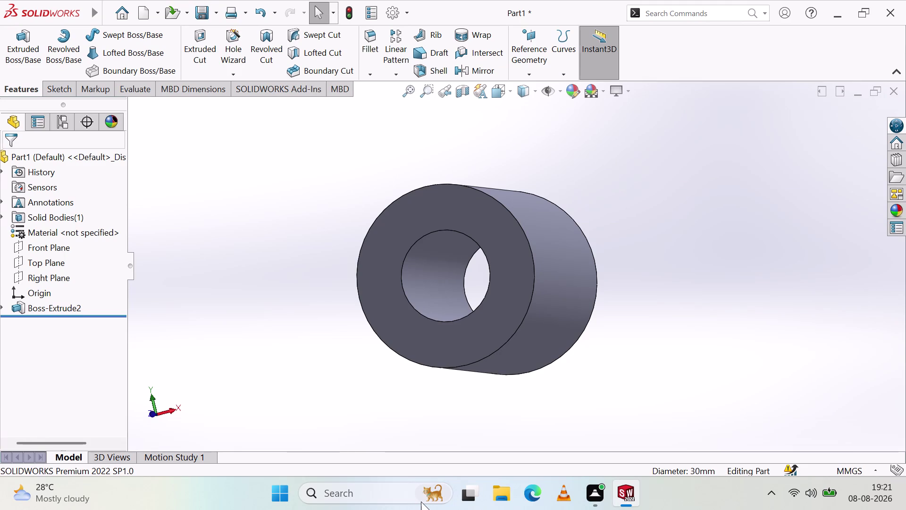
Scroll the CommandManager tabs from Features to MBD, reorienting the view of the hollow tube.
scroll(down, 3)
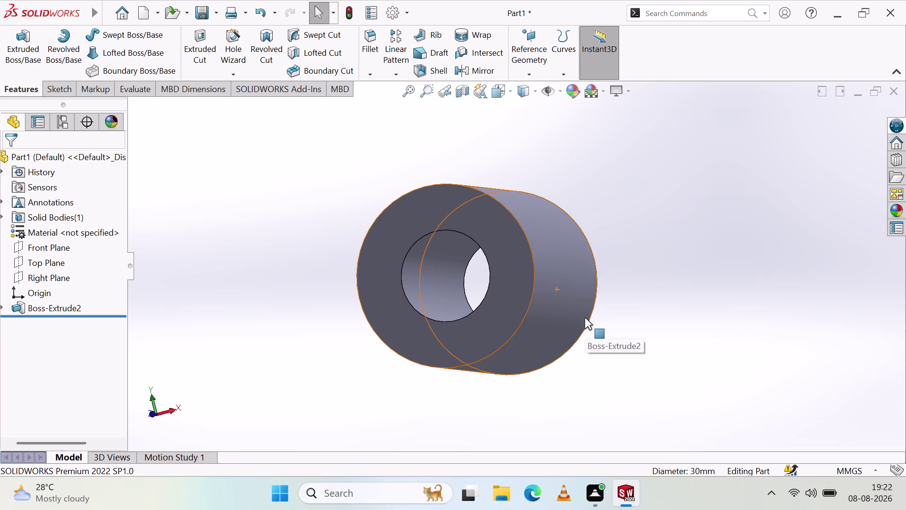
scroll(up, 3)
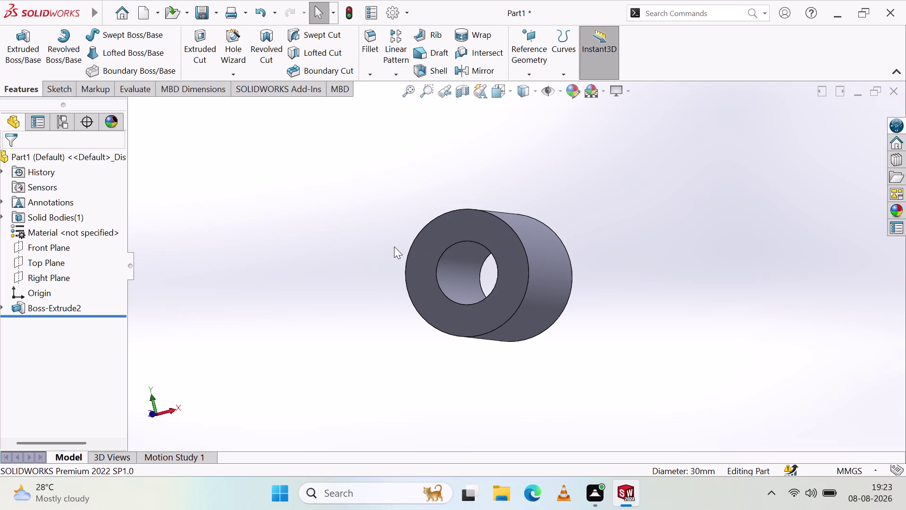
scroll(down, 3)
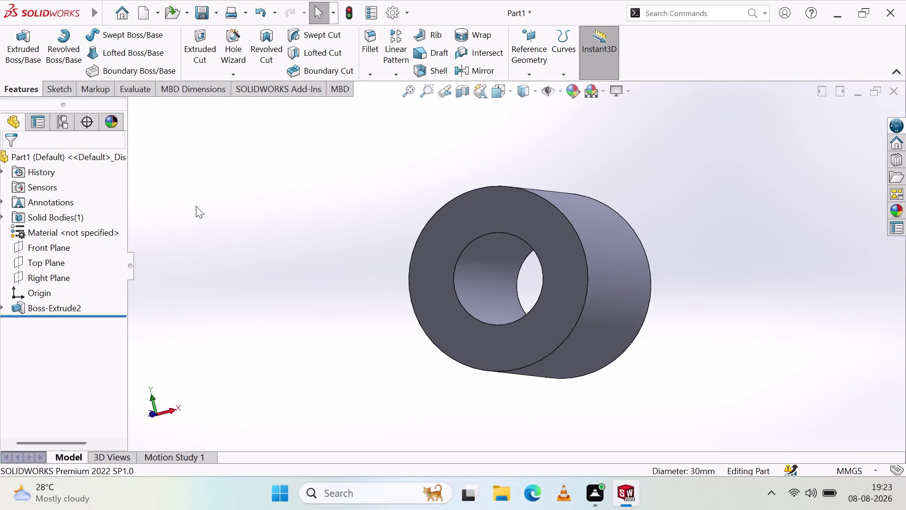
scroll(down, 3)
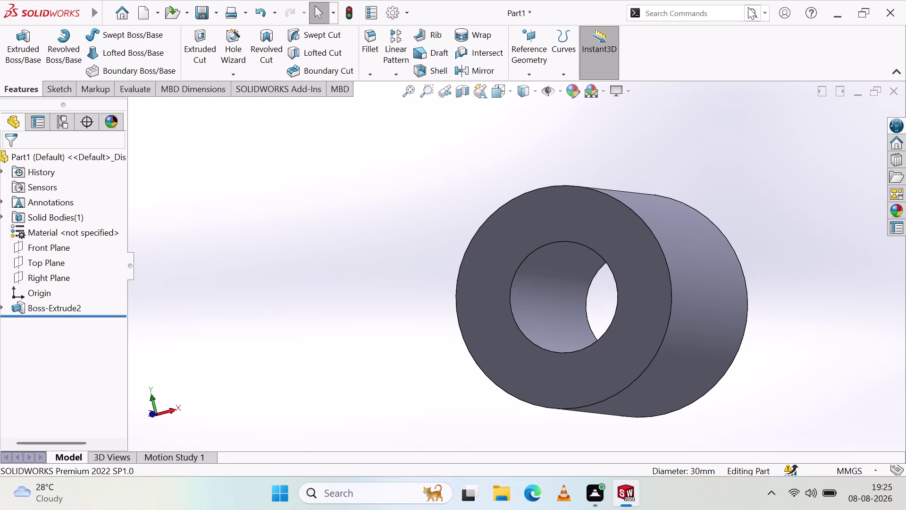
scroll(down, 3)
middle_drag(779, 49, 676, 0)
middle_drag(675, 0, 405, 244)
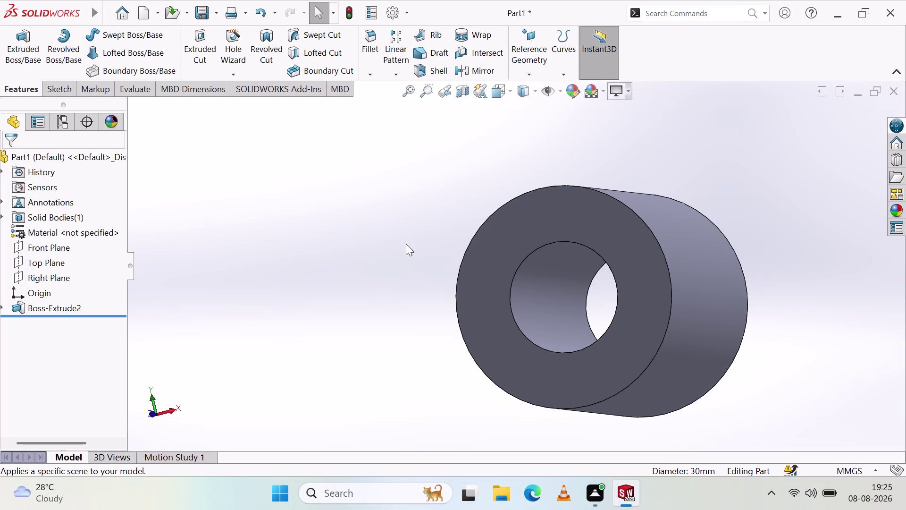
middle_drag(406, 244, 403, 207)
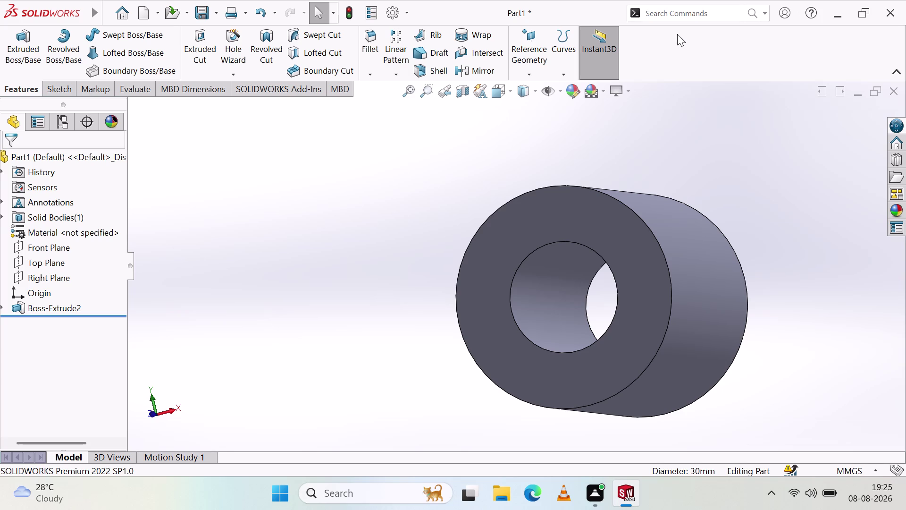
scroll(down, 3)
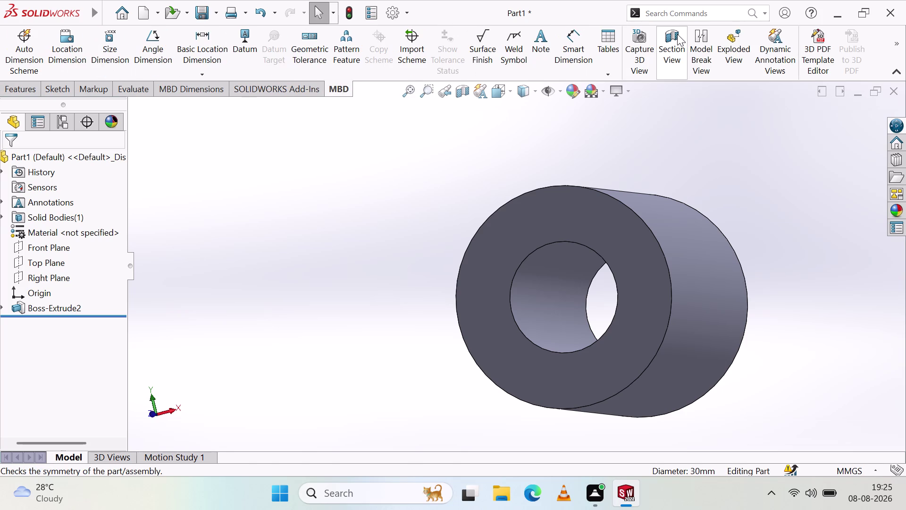
scroll(down, 3)
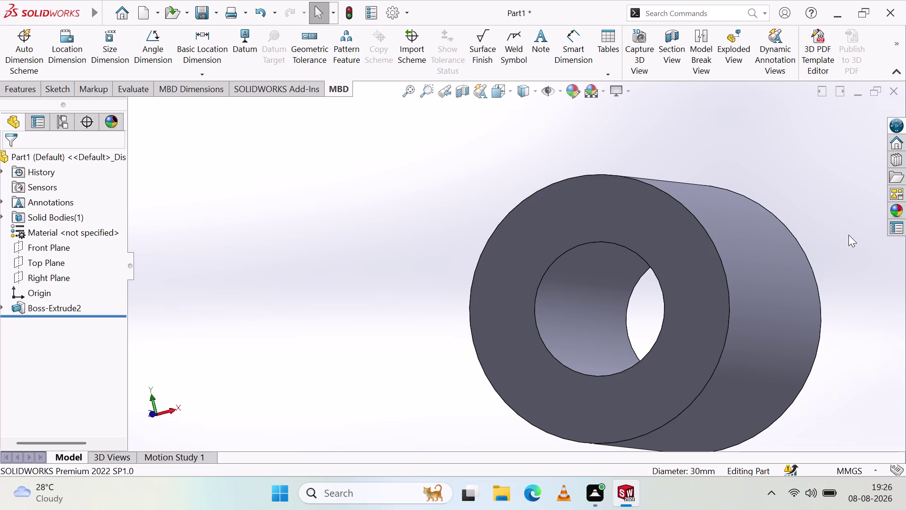
scroll(up, 3)
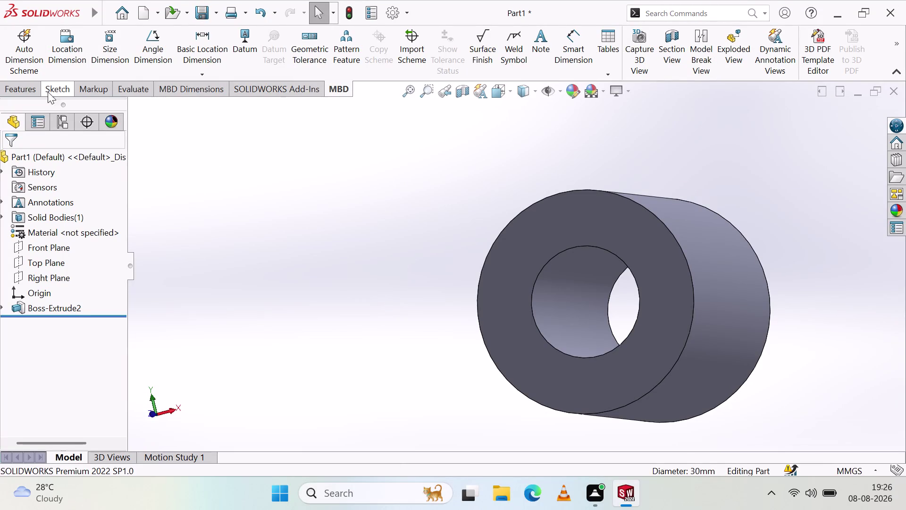
click(28, 84)
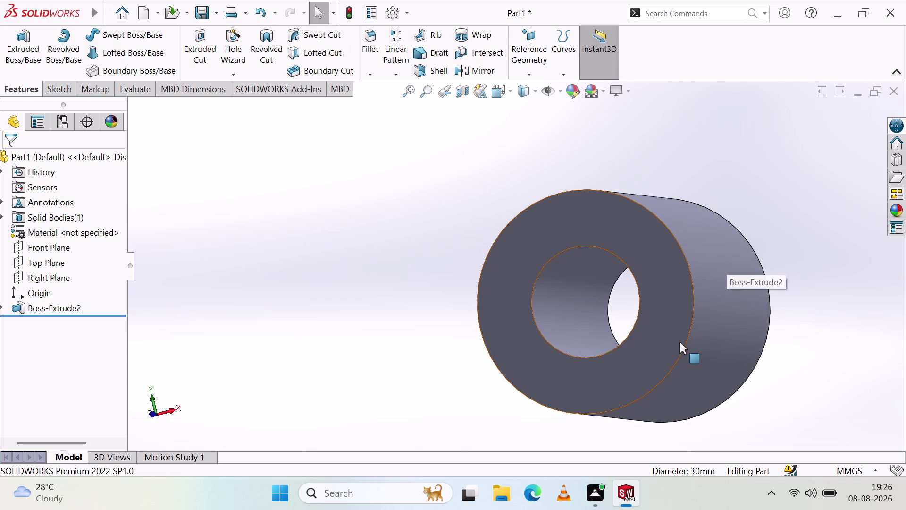
Orbit the hollow tube toward its front face and select an axis on the reference triad.
middle_drag(795, 301, 614, 287)
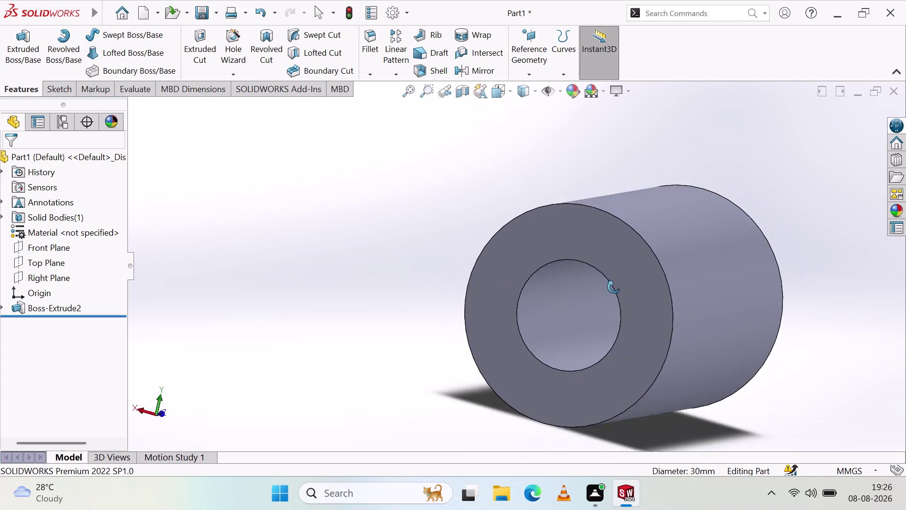
middle_drag(614, 287, 807, 241)
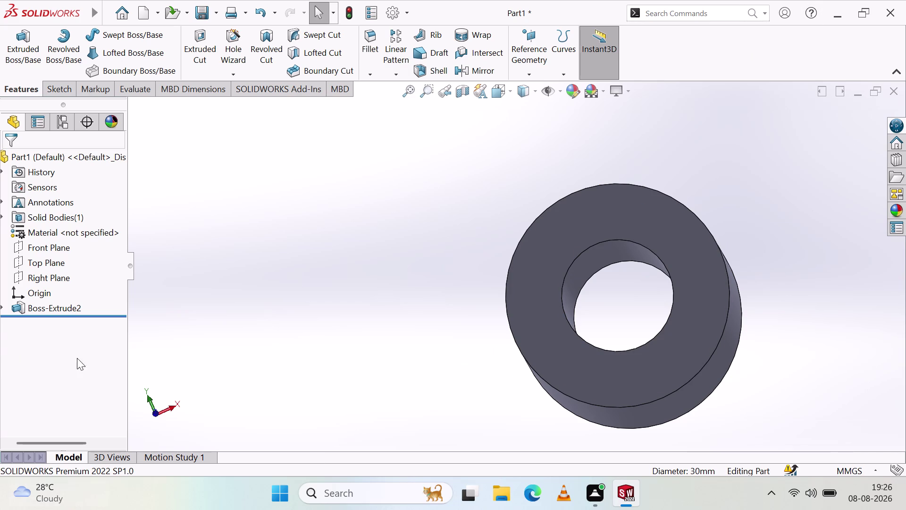
click(173, 403)
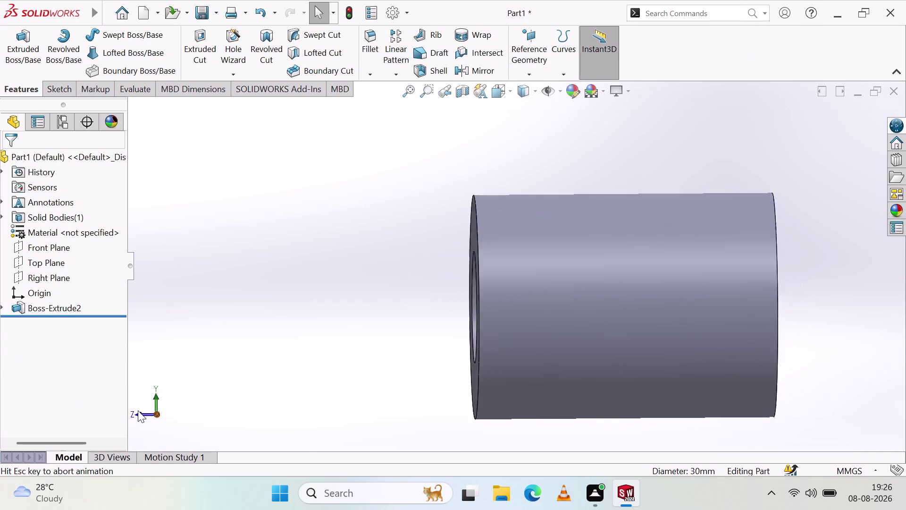
Snap to Right, then Front view, zoom on the ring face, and show the add-ins toolset.
click(139, 411)
double_click(141, 411)
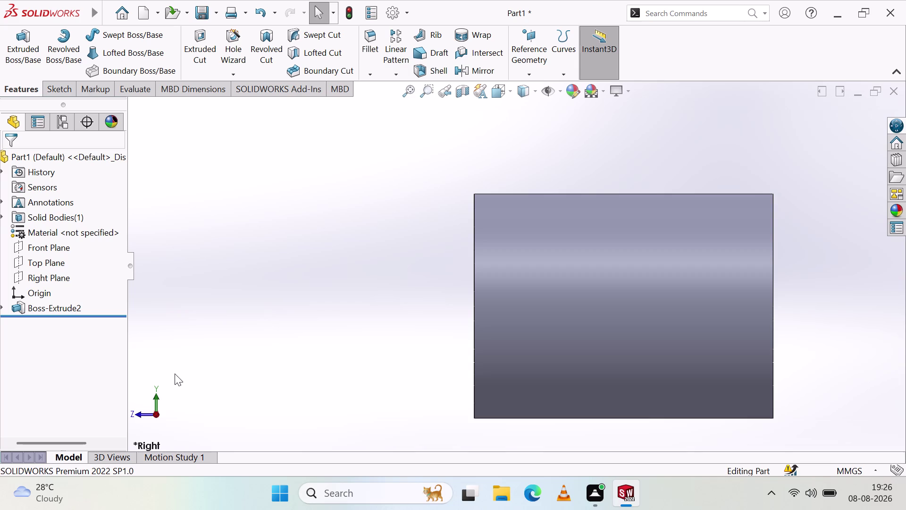
click(142, 411)
scroll(down, 3)
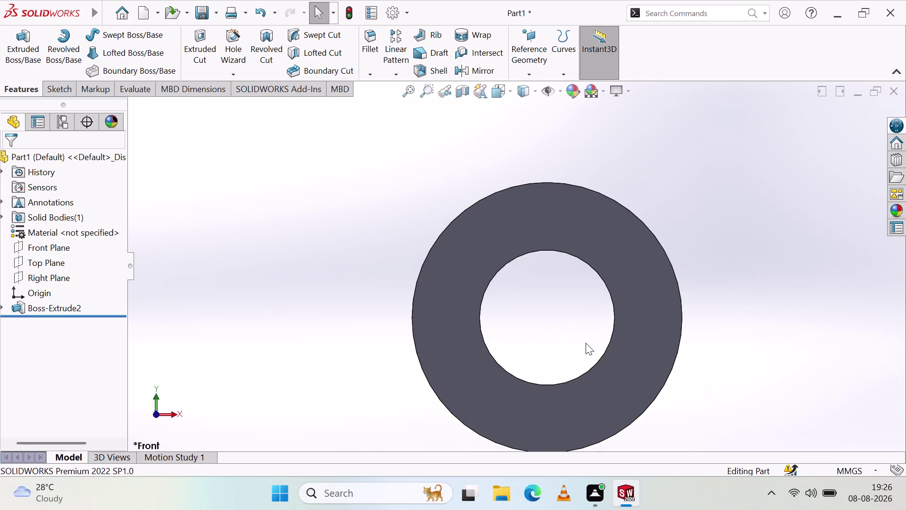
scroll(up, 3)
scroll(down, 3)
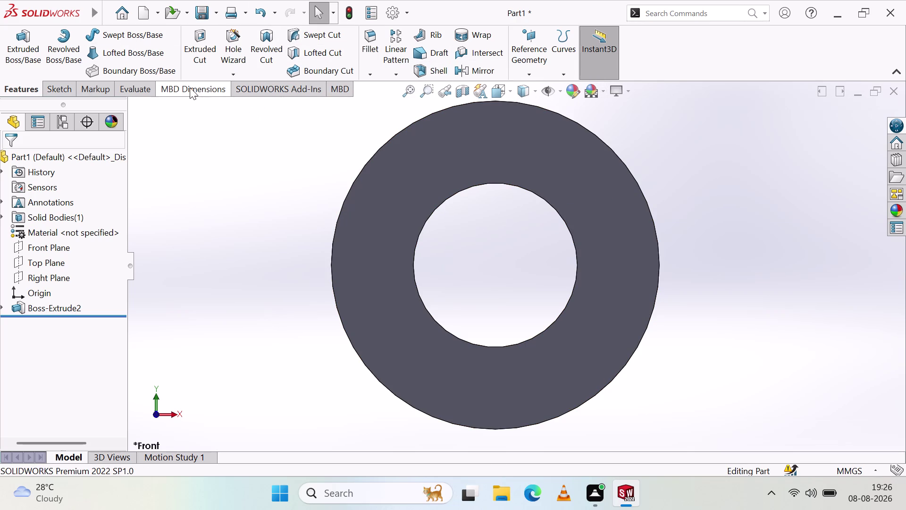
click(297, 92)
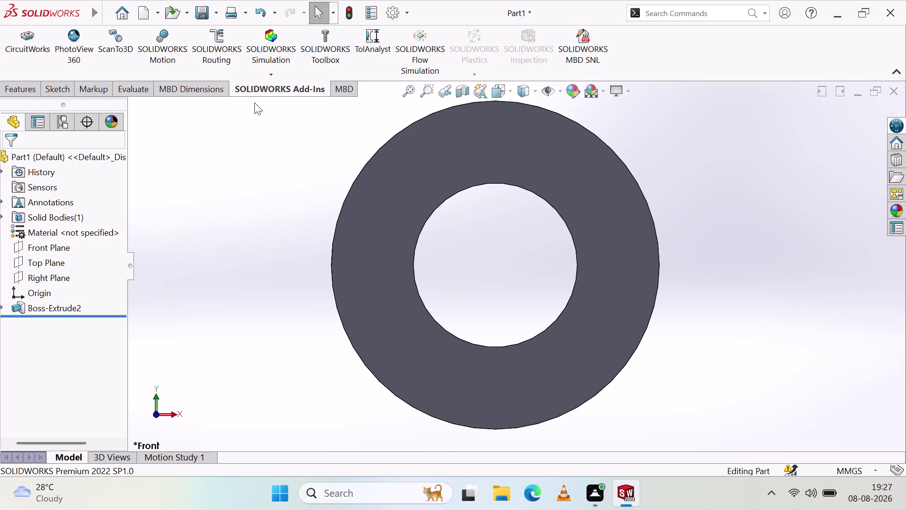
click(279, 75)
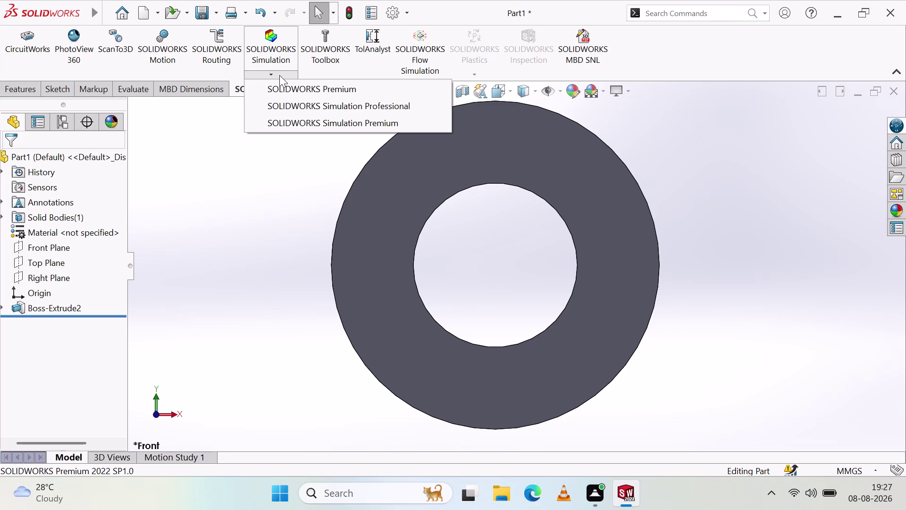
click(279, 75)
click(14, 93)
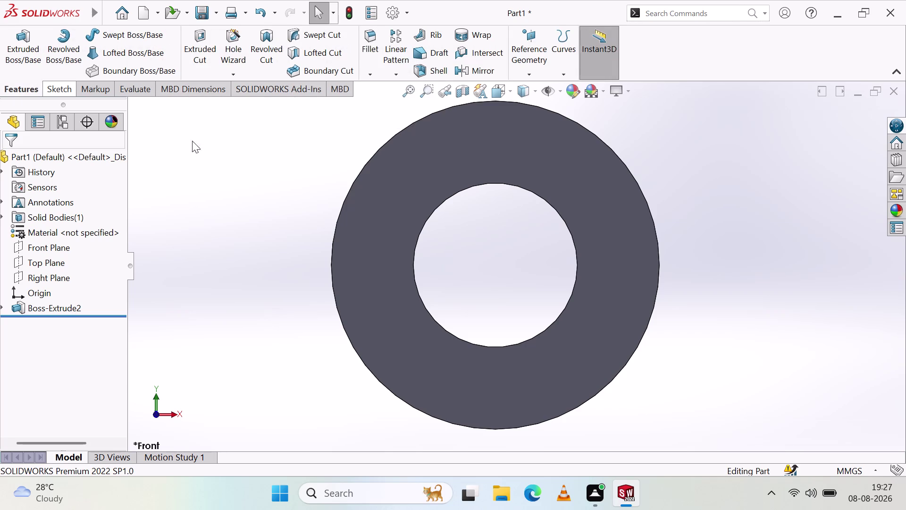
Orbit the tube to see its length, then snap to Right and Front views.
scroll(up, 3)
middle_drag(624, 276, 627, 275)
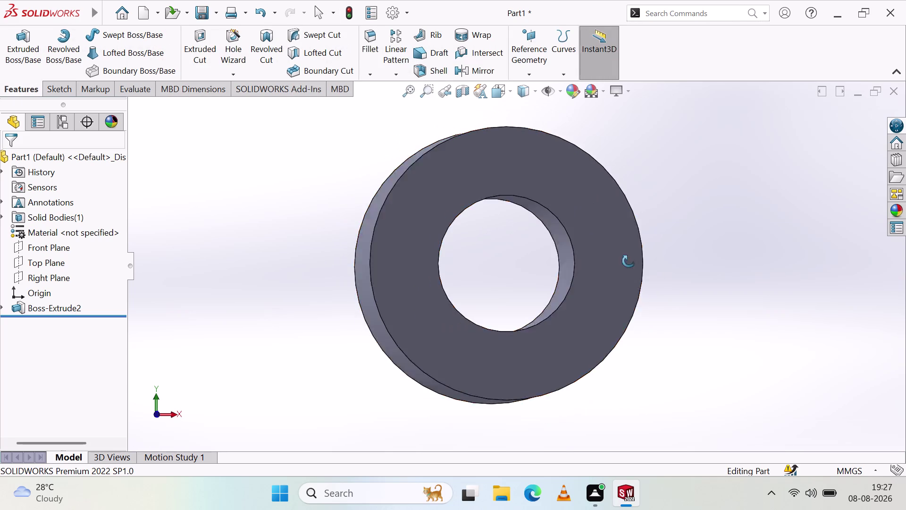
middle_drag(627, 275, 614, 318)
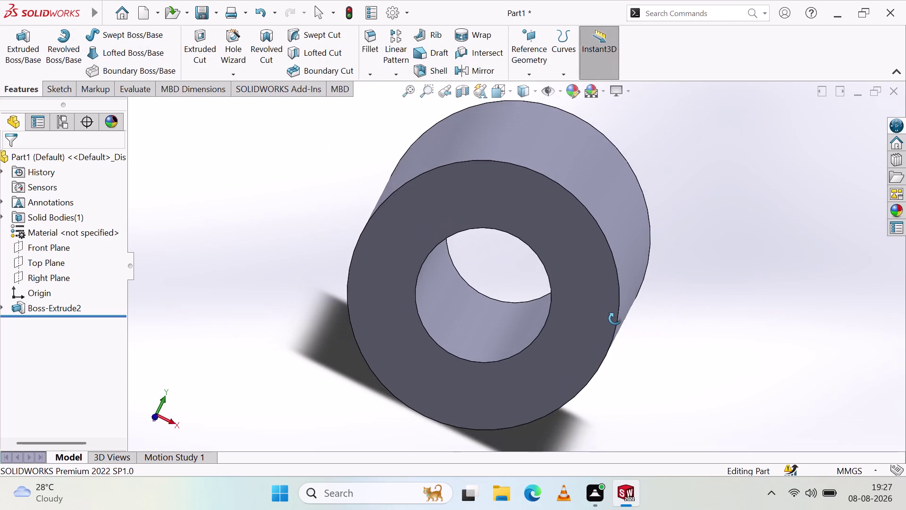
middle_drag(615, 318, 625, 310)
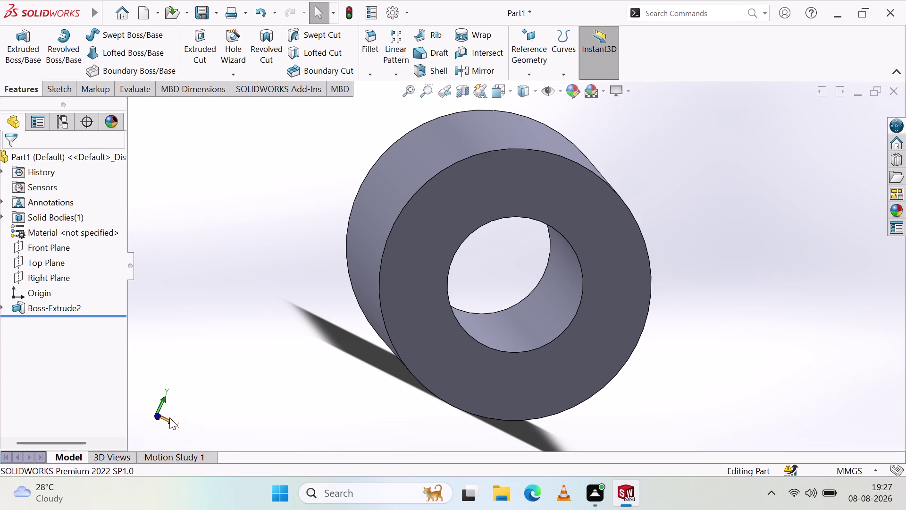
click(170, 417)
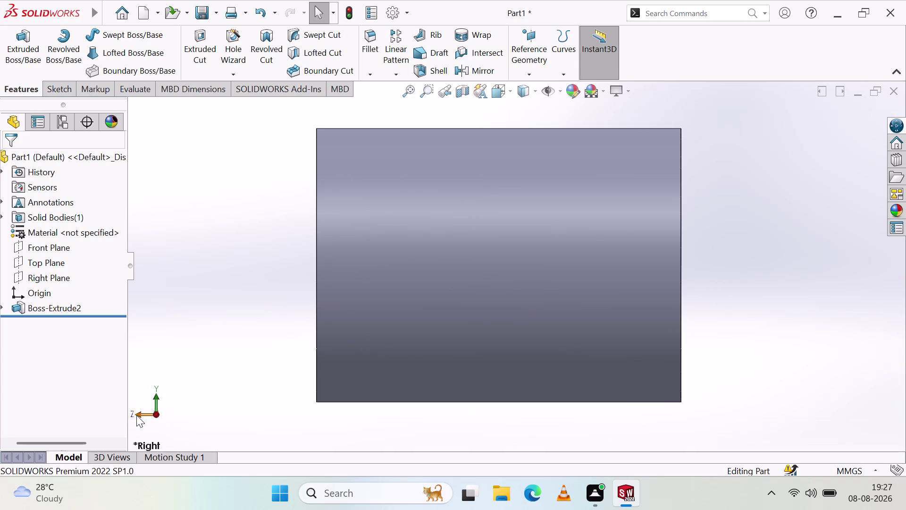
click(140, 412)
scroll(down, 3)
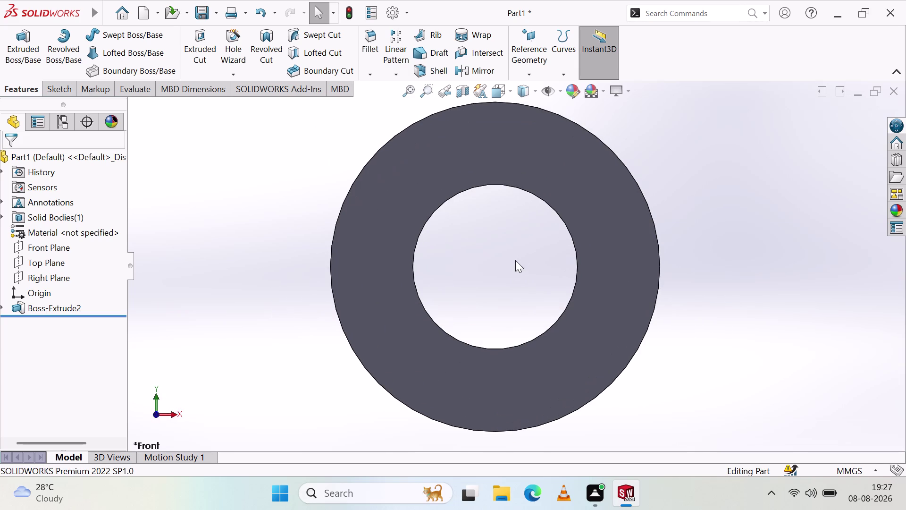
scroll(up, 3)
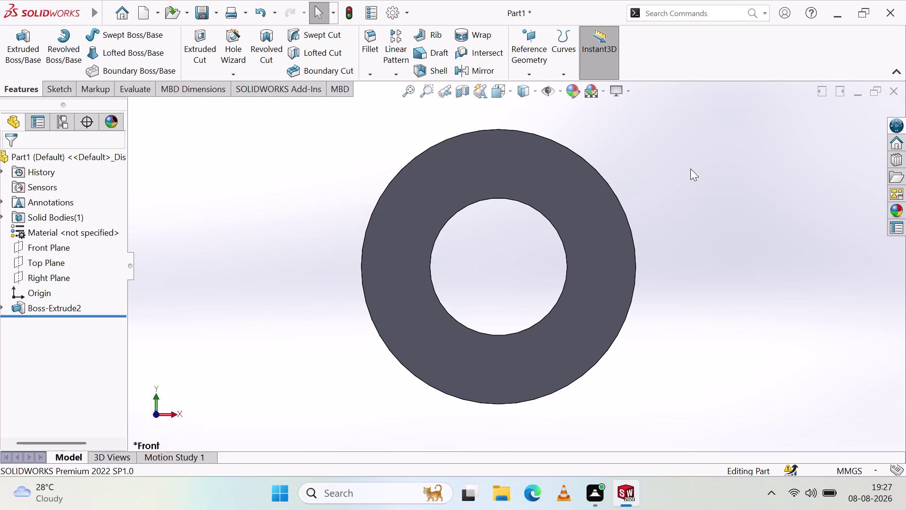
Orbit the tube so its open end faces forward, then snap it head-on with the triad.
middle_drag(690, 165, 362, 318)
scroll(up, 3)
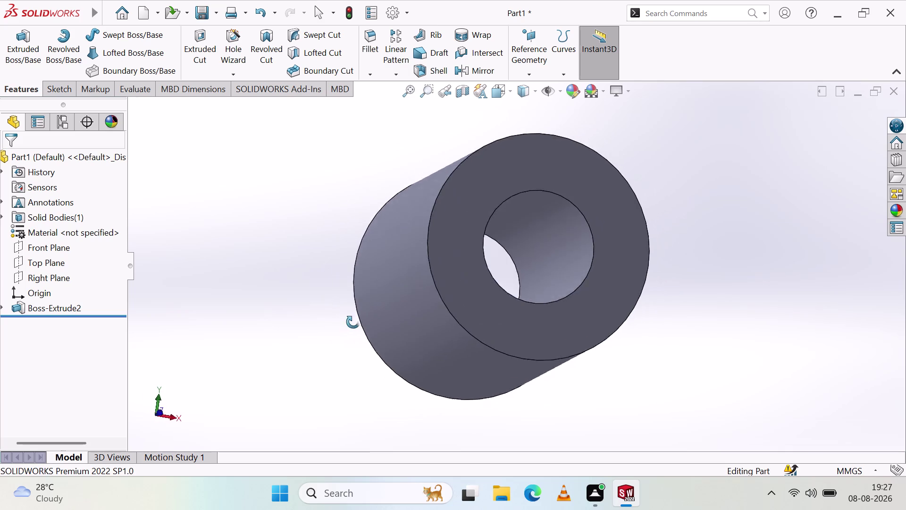
middle_drag(362, 318, 356, 351)
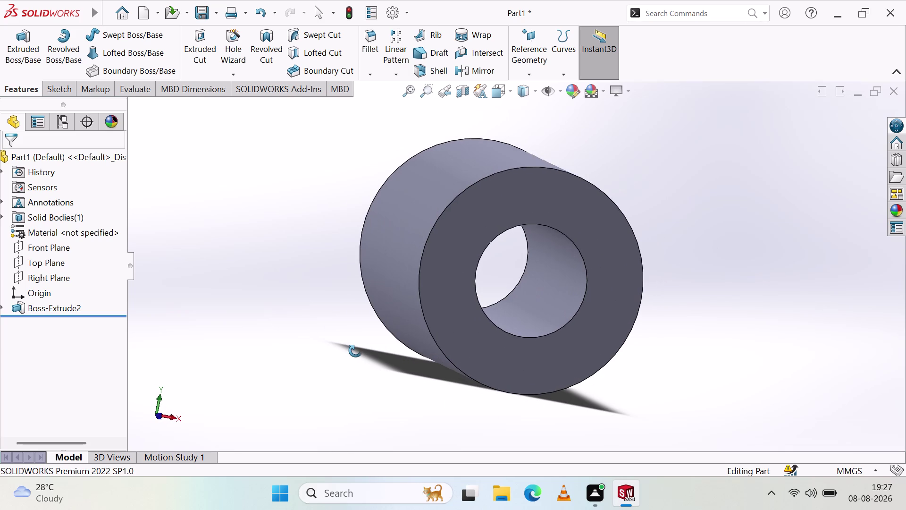
middle_drag(355, 350, 340, 340)
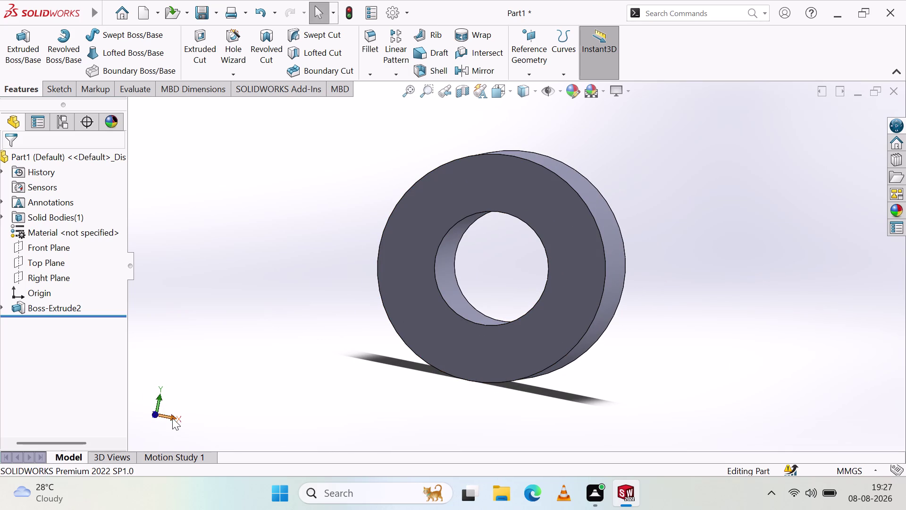
click(171, 417)
click(140, 412)
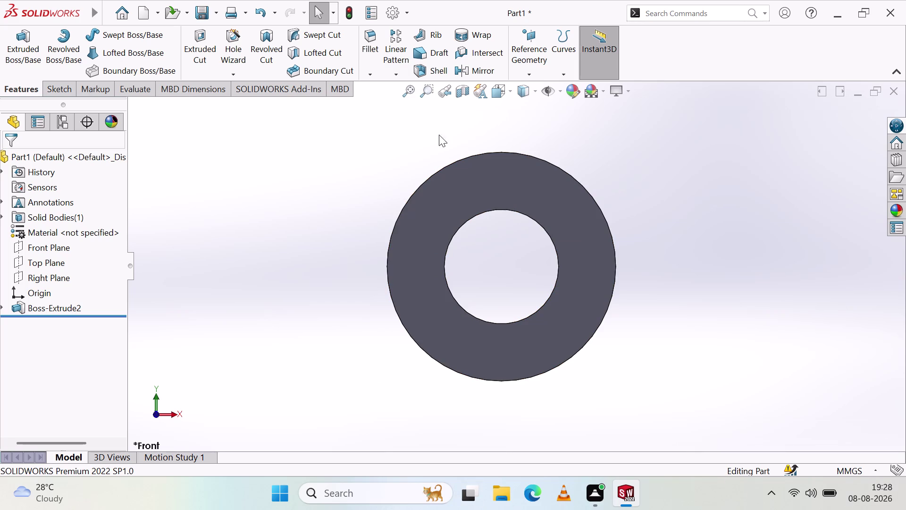
Orbit the hollow tube to inspect its sides and both ends, ending on the hollow end.
middle_drag(539, 212, 543, 262)
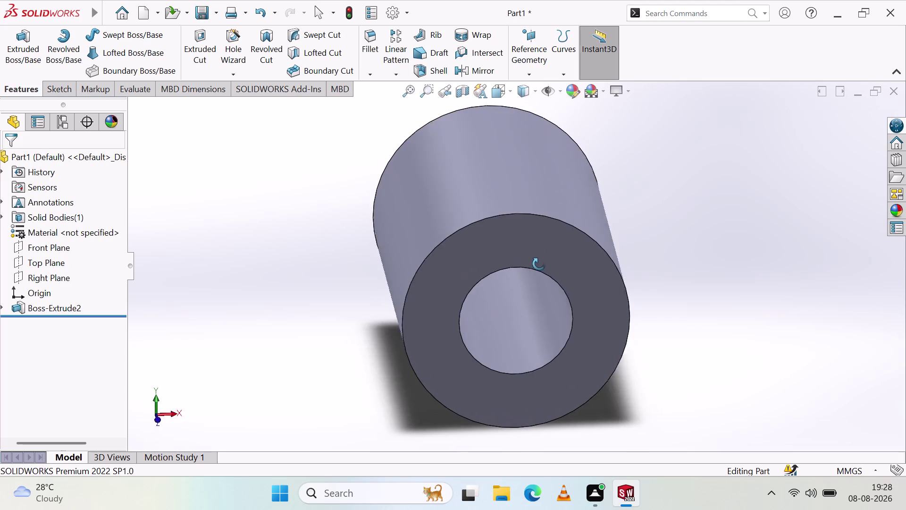
middle_drag(543, 262, 635, 92)
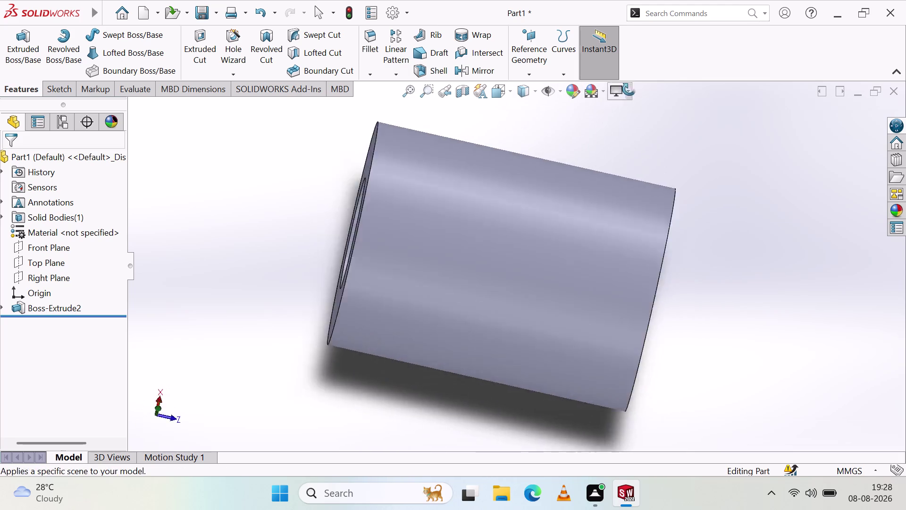
middle_drag(635, 92, 519, 83)
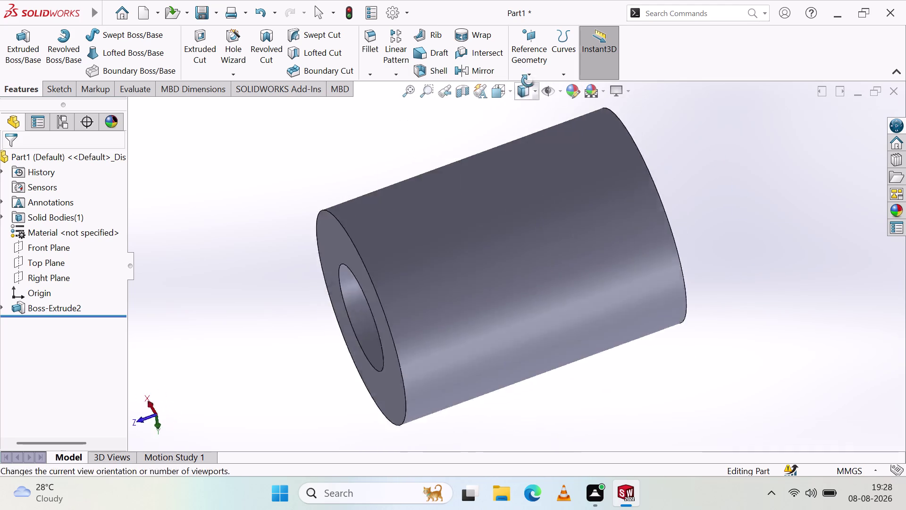
middle_drag(519, 82, 610, 354)
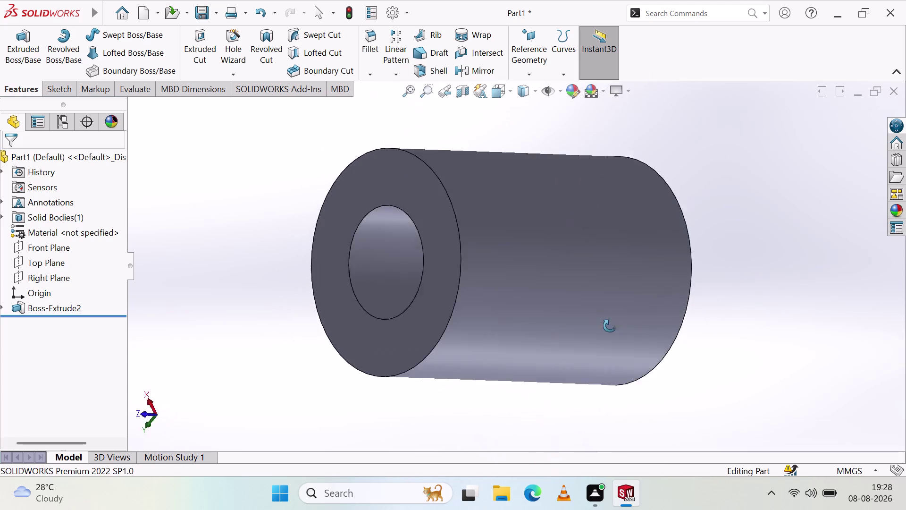
middle_drag(610, 354, 750, 399)
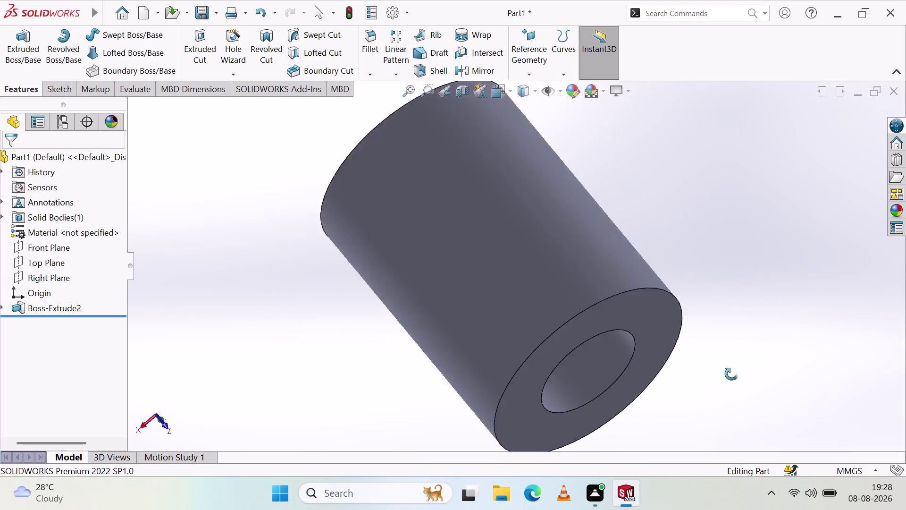
middle_drag(750, 399, 728, 71)
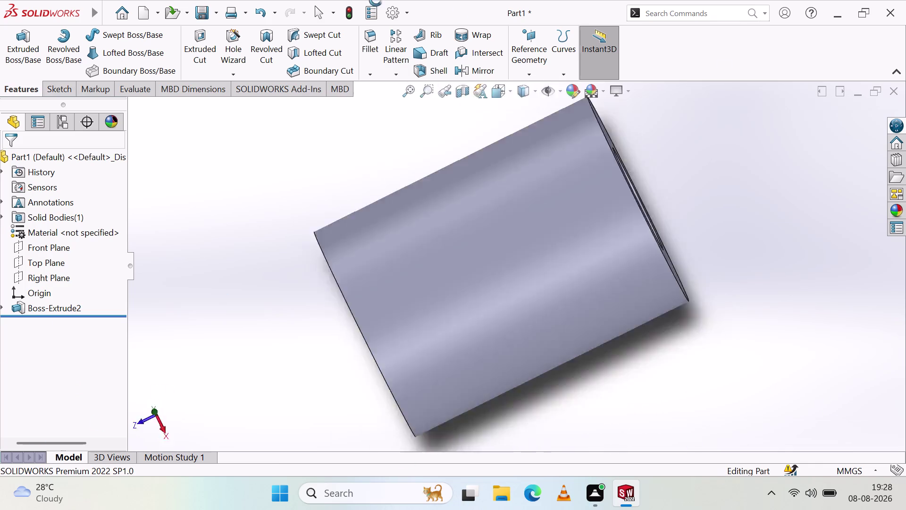
middle_drag(728, 72, 299, 288)
scroll(down, 3)
scroll(up, 3)
scroll(down, 3)
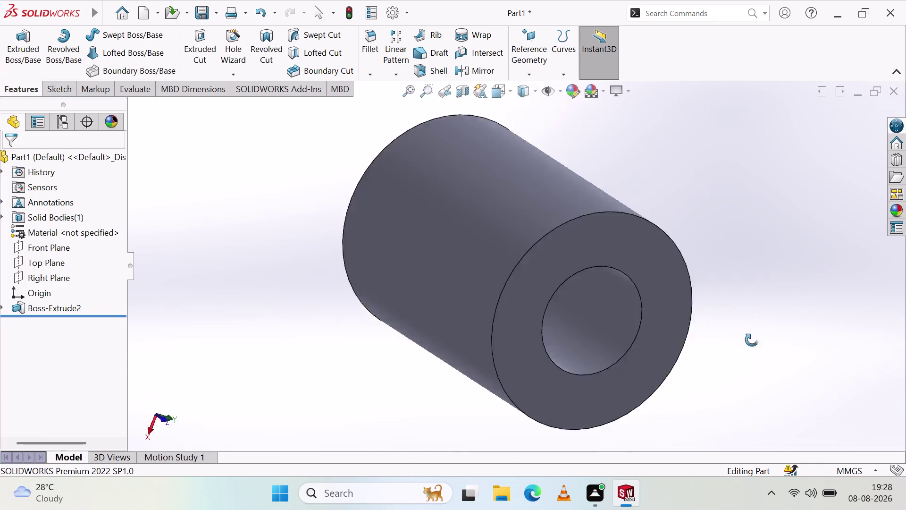
middle_drag(299, 288, 204, 402)
scroll(up, 3)
scroll(down, 3)
Turn the tube to show its hollow end, adjusting the zoom.
scroll(up, 3)
scroll(down, 3)
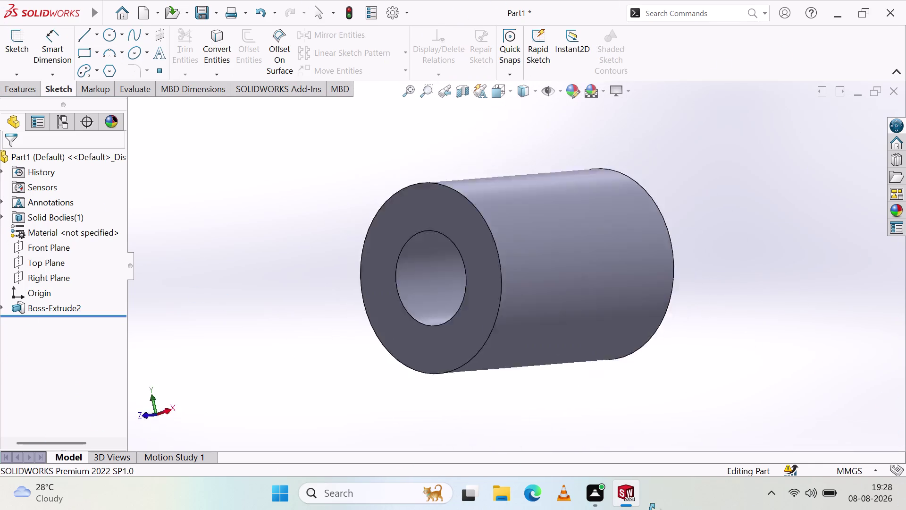
middle_drag(204, 402, 571, 259)
scroll(up, 3)
scroll(down, 3)
scroll(up, 3)
scroll(down, 3)
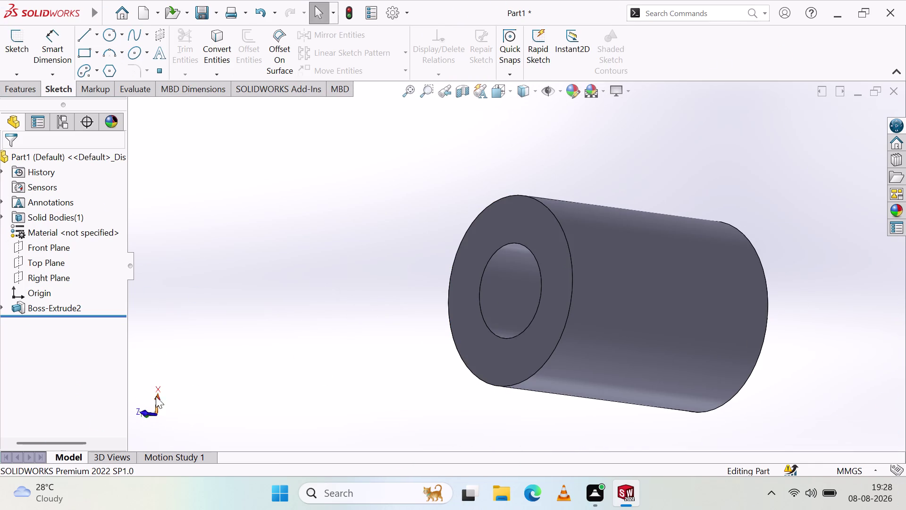
Snap the view to Front, then Right, then back to Front.
click(146, 410)
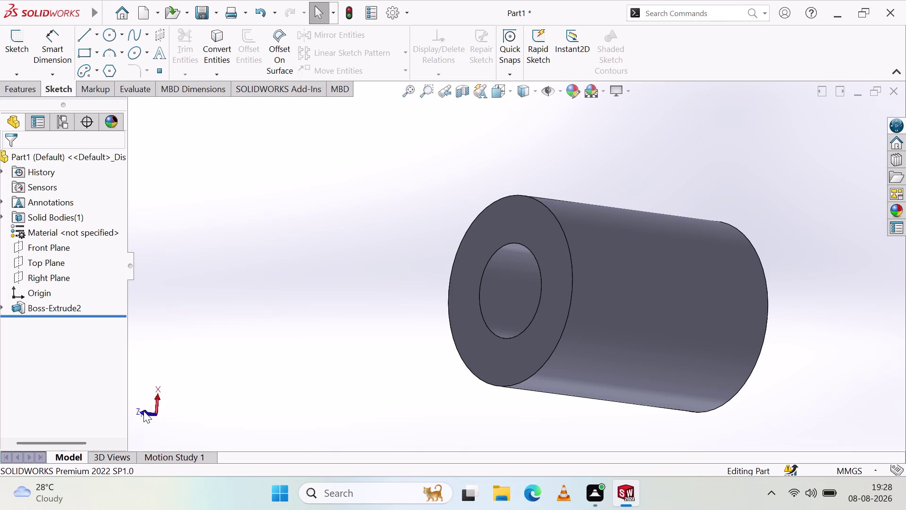
click(140, 411)
click(143, 413)
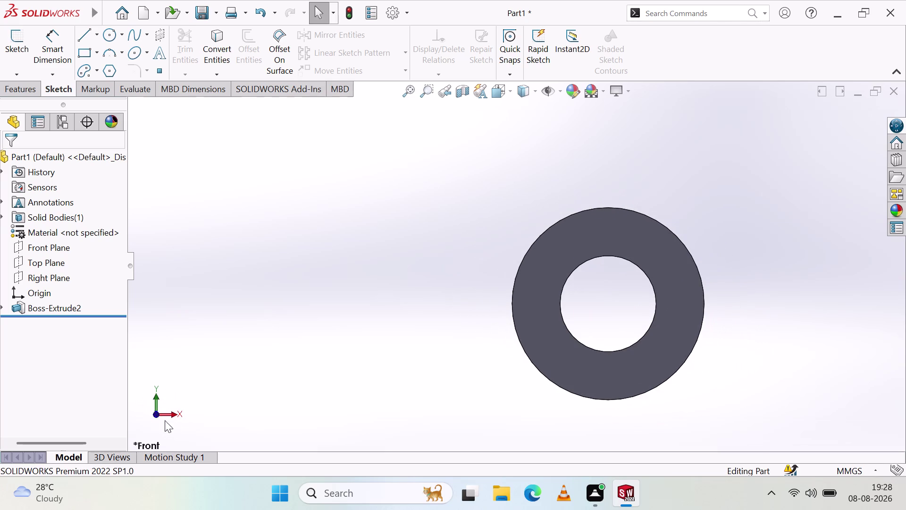
click(171, 414)
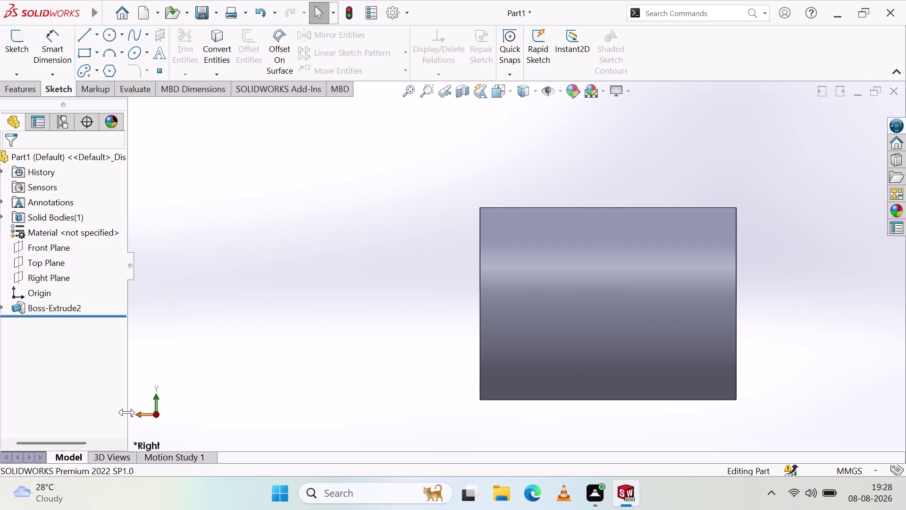
click(139, 413)
Zoom in on the ring face, then orbit back to a 3D angle.
scroll(down, 3)
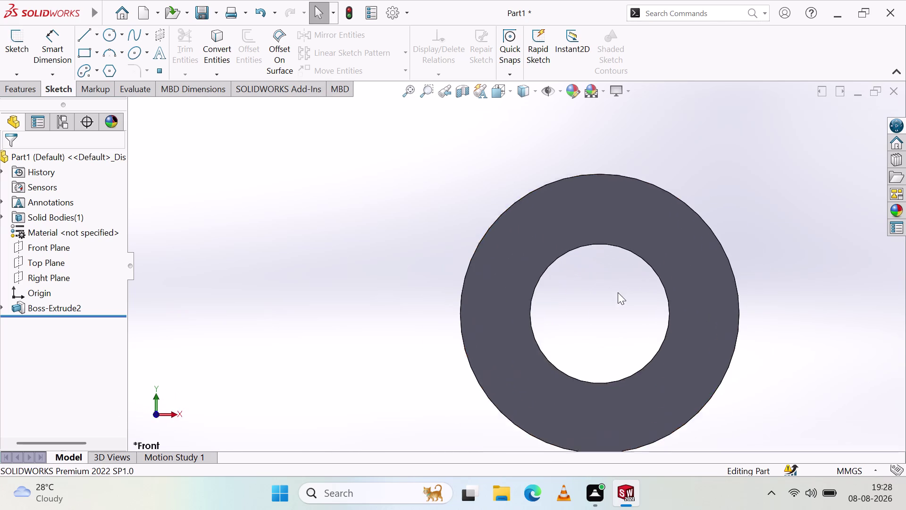
scroll(down, 3)
scroll(up, 3)
scroll(down, 3)
scroll(down, 3)
scroll(up, 3)
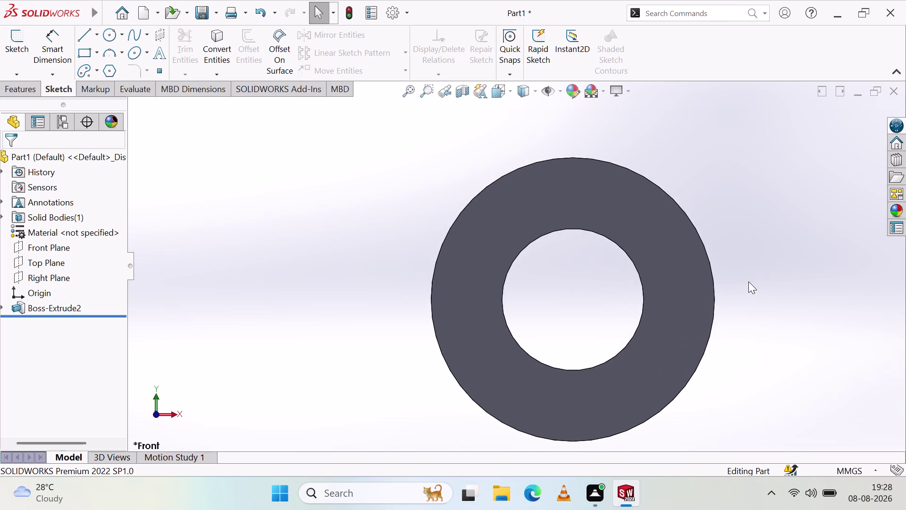
scroll(down, 3)
scroll(up, 3)
scroll(down, 3)
scroll(up, 3)
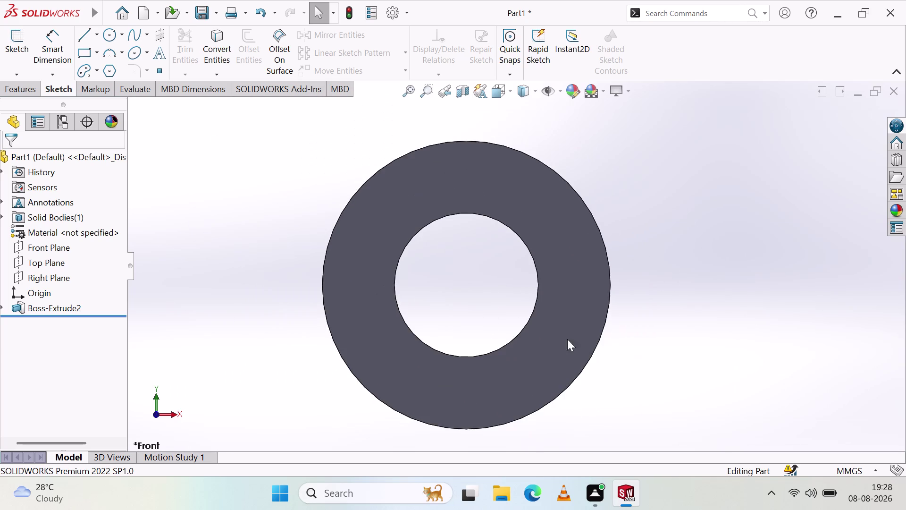
scroll(down, 3)
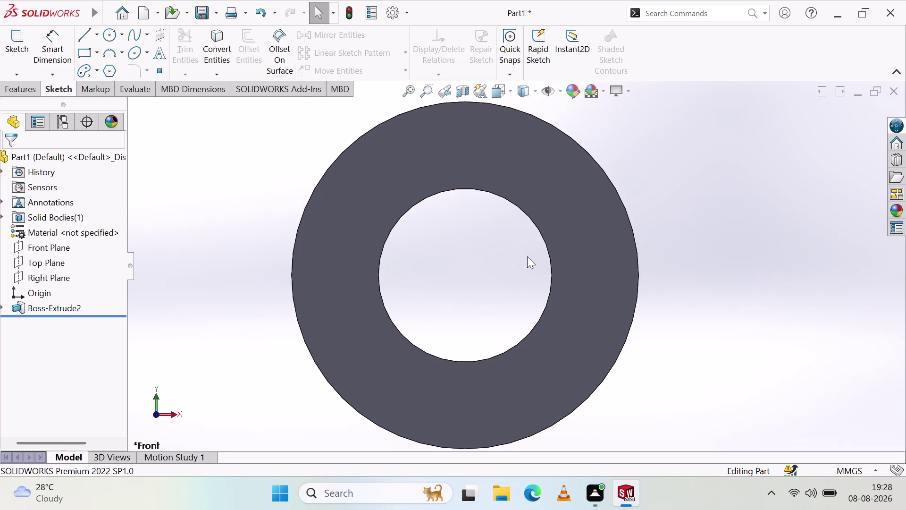
middle_drag(468, 257, 384, 273)
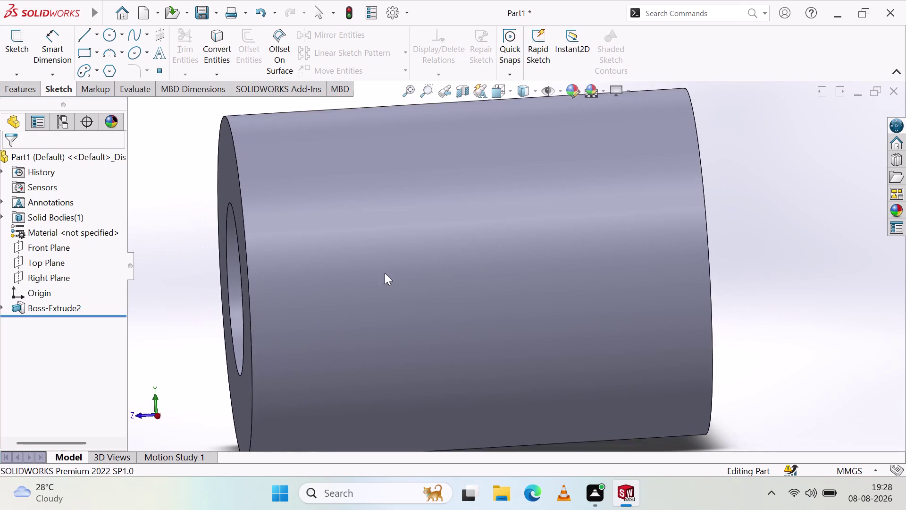
scroll(down, 3)
scroll(up, 3)
middle_drag(722, 222, 761, 214)
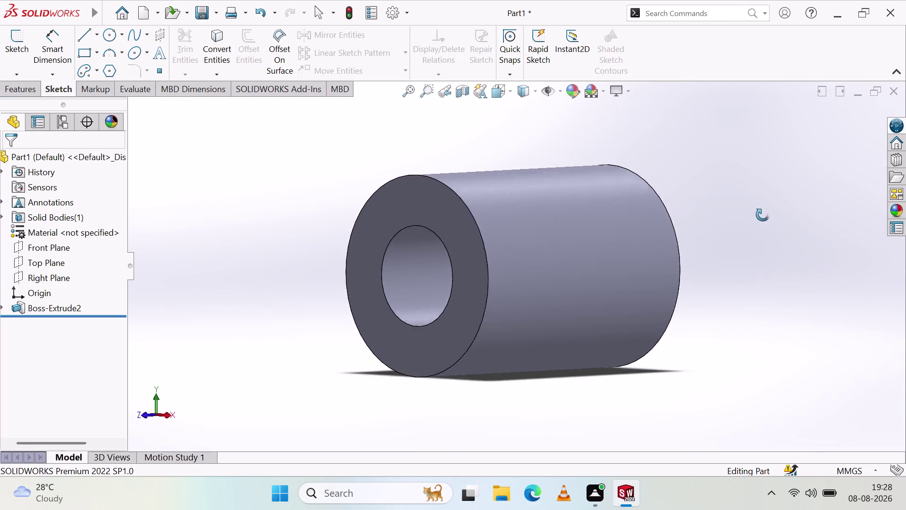
middle_drag(760, 214, 789, 212)
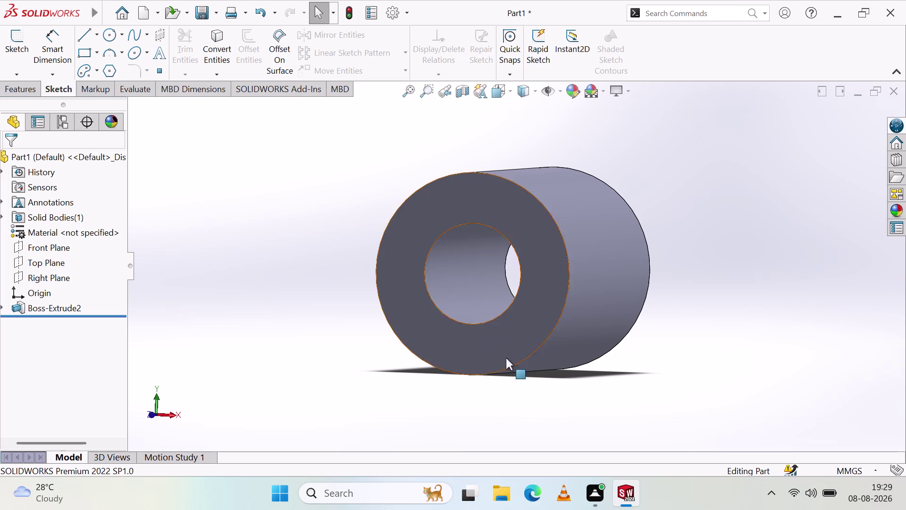
middle_drag(525, 272, 543, 280)
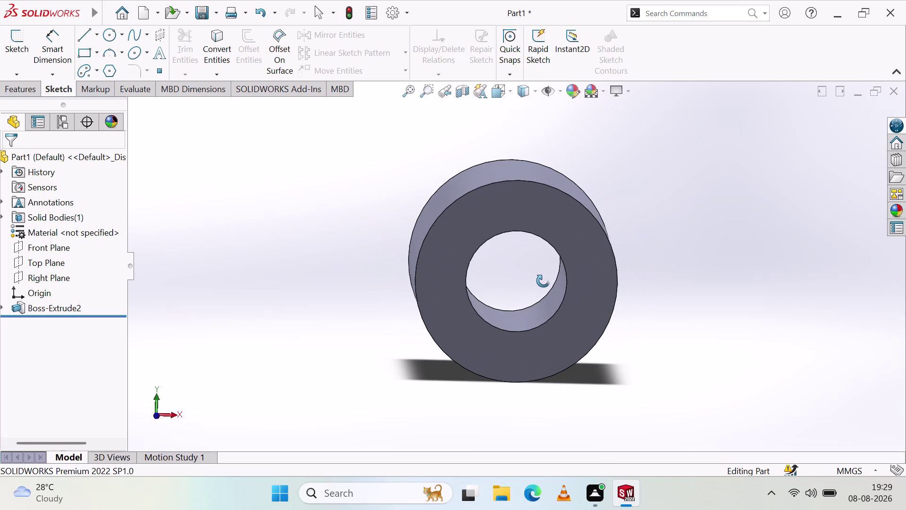
middle_drag(543, 280, 550, 277)
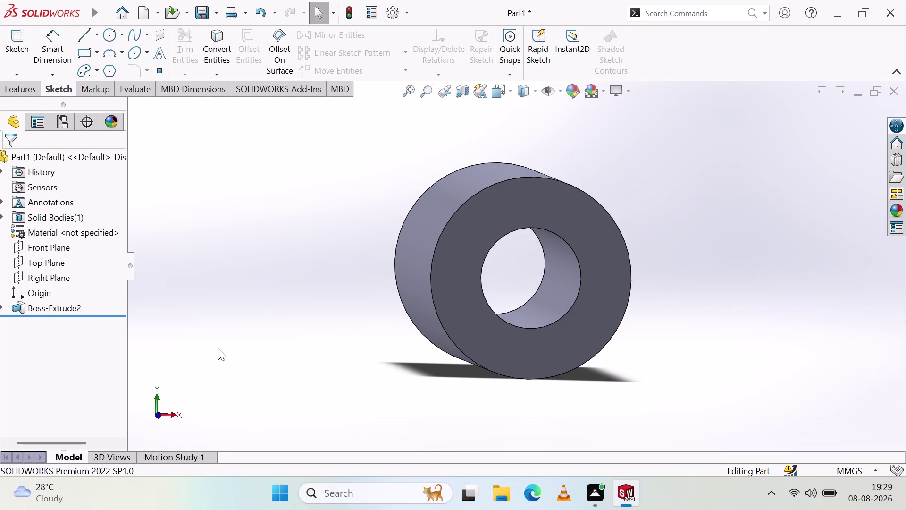
click(172, 412)
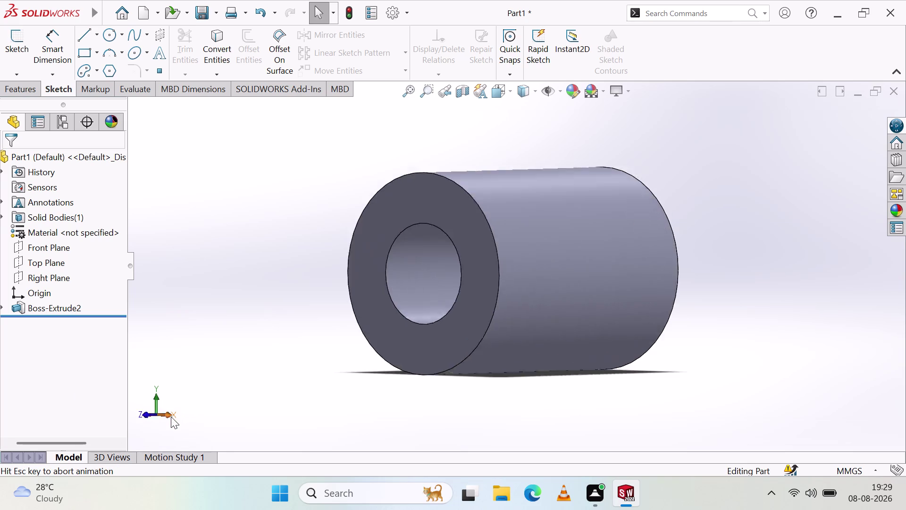
click(139, 414)
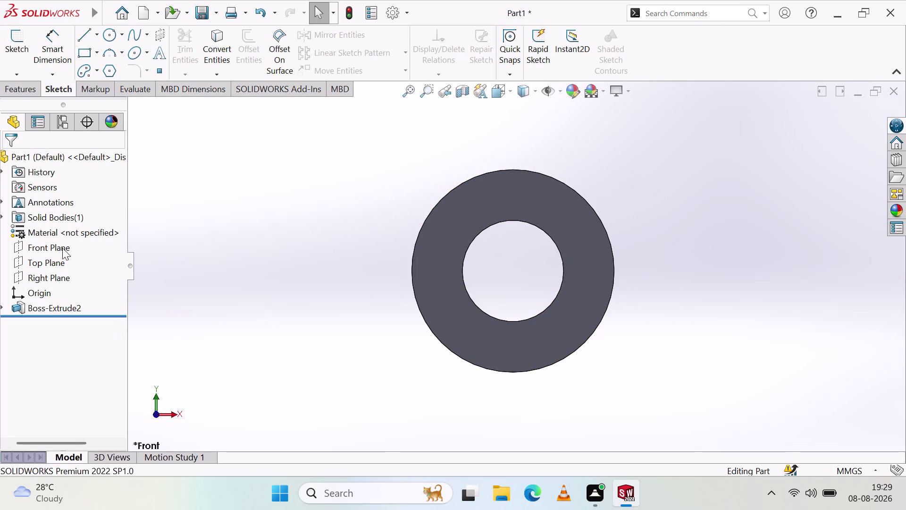
Start a trial sketch on the Front Plane and select the ring's front face.
click(87, 32)
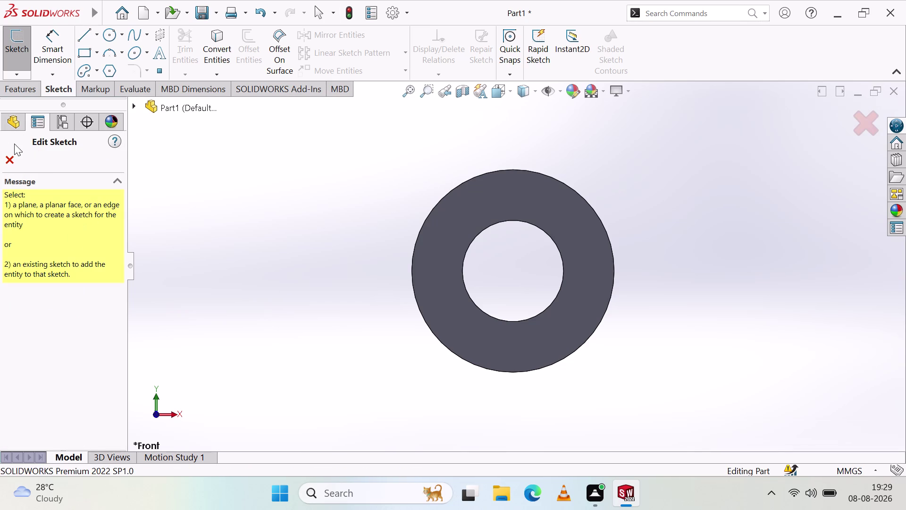
click(0, 168)
click(7, 155)
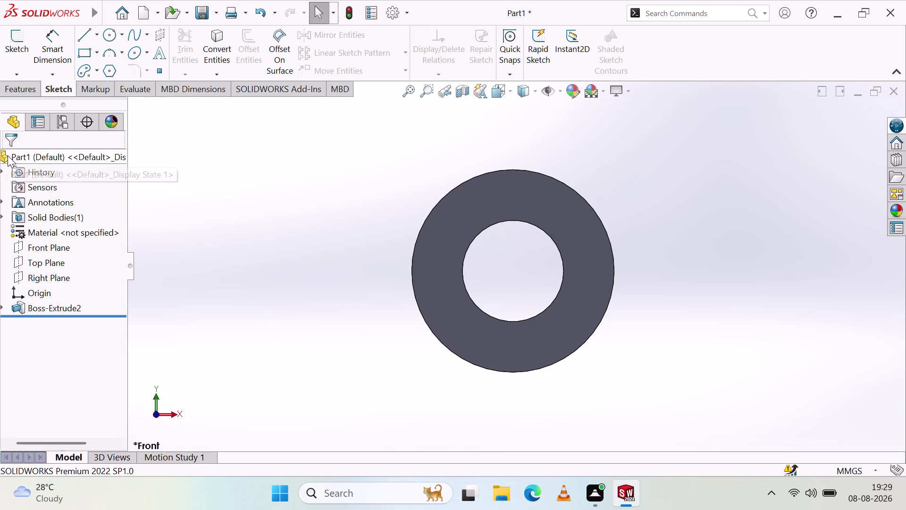
click(65, 246)
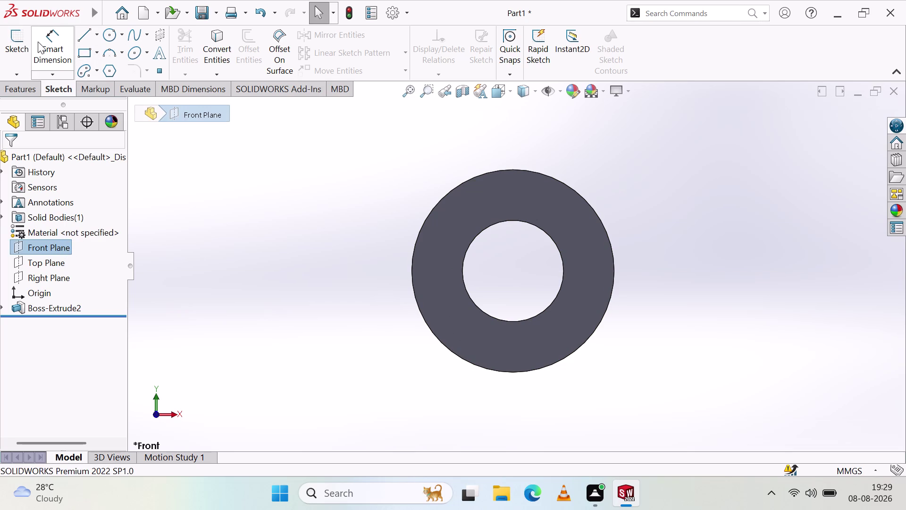
click(25, 42)
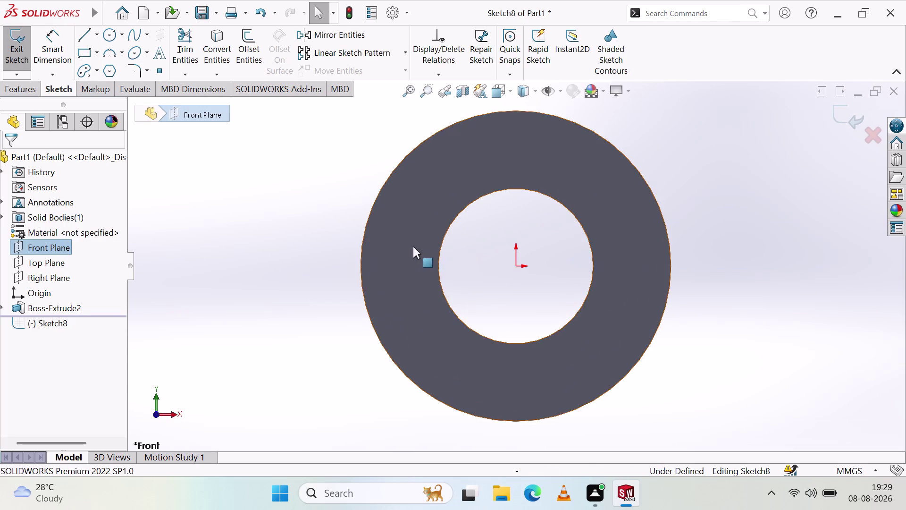
click(413, 246)
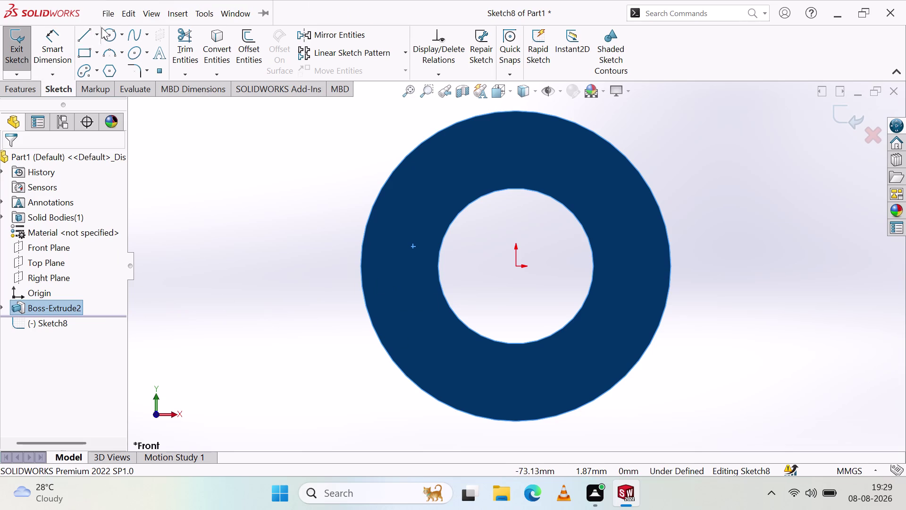
Try a line at the ring's centre, discard that sketch, and begin a fresh sketch.
click(85, 40)
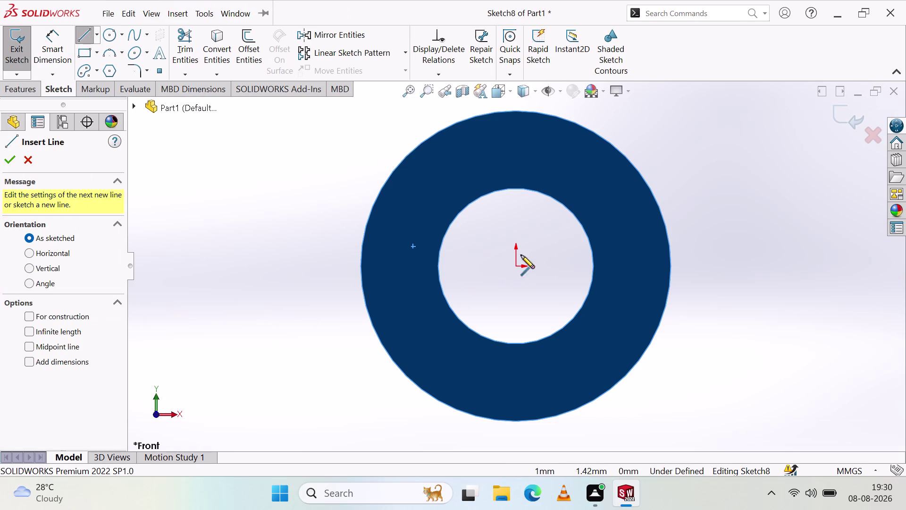
scroll(up, 3)
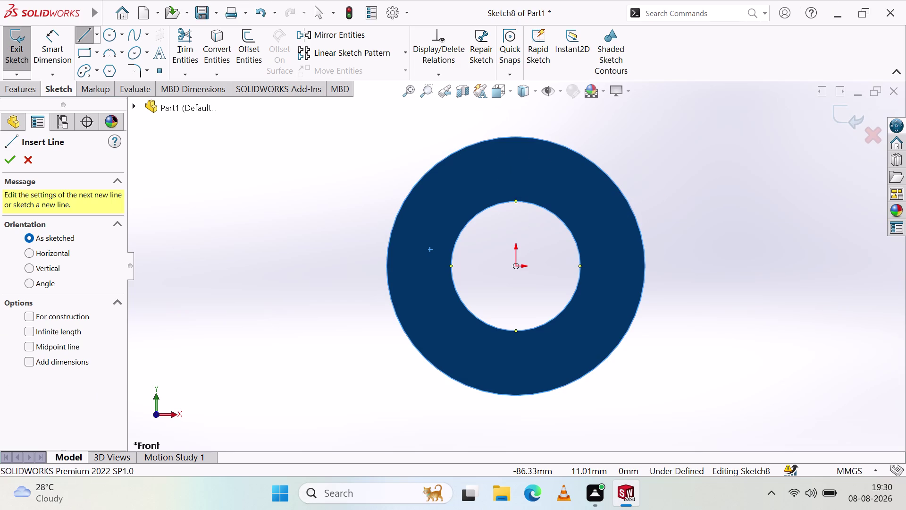
click(24, 156)
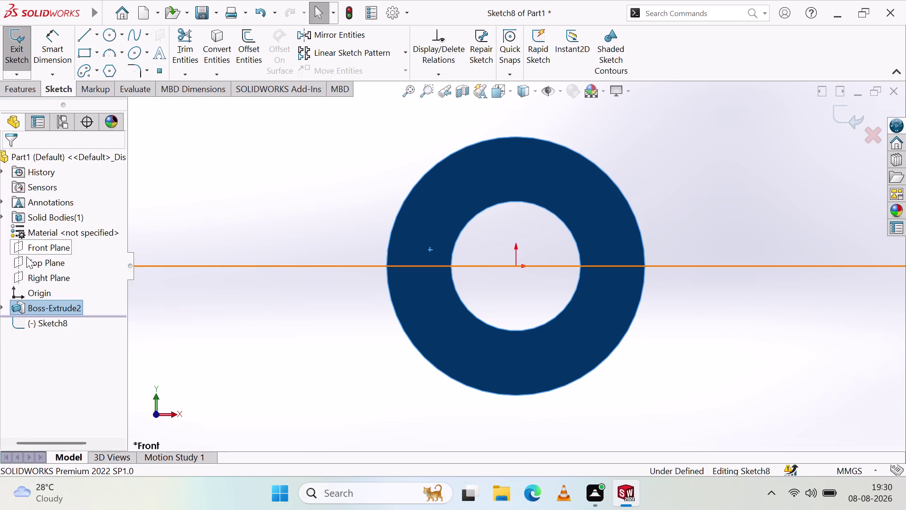
click(49, 242)
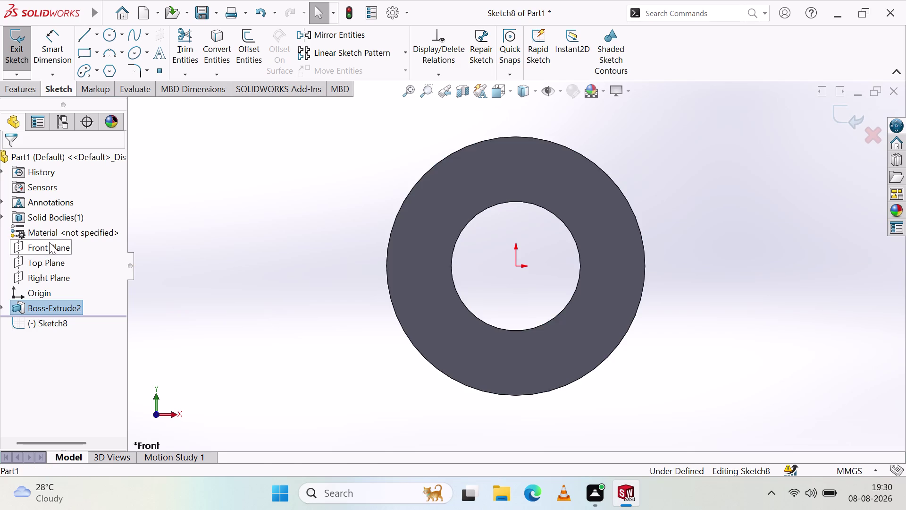
scroll(up, 3)
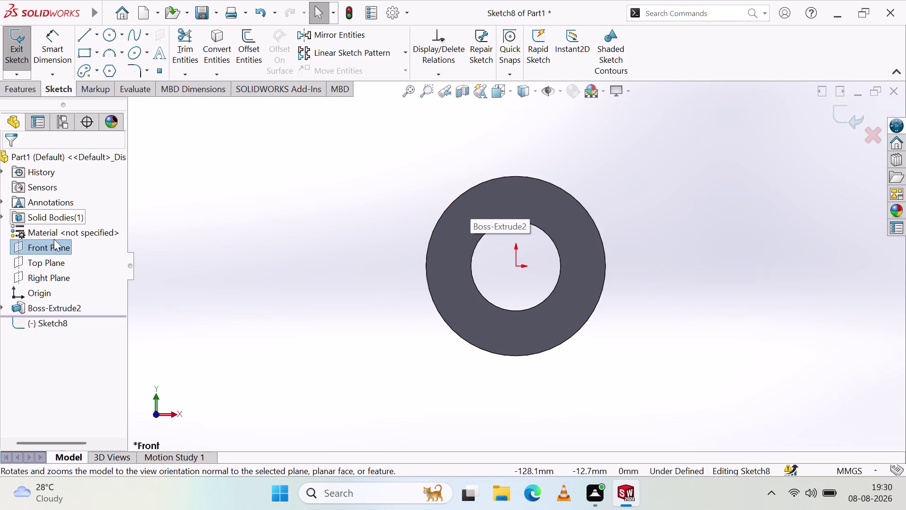
right_click(47, 247)
click(67, 222)
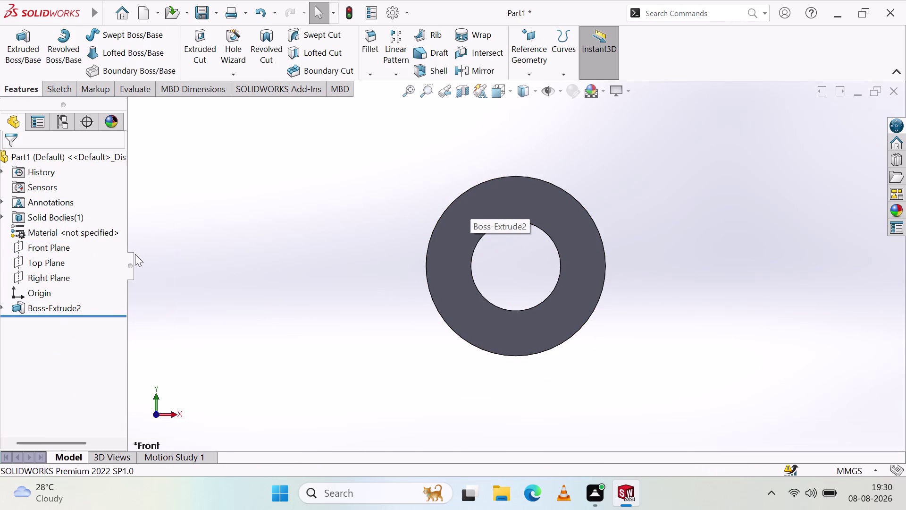
click(52, 96)
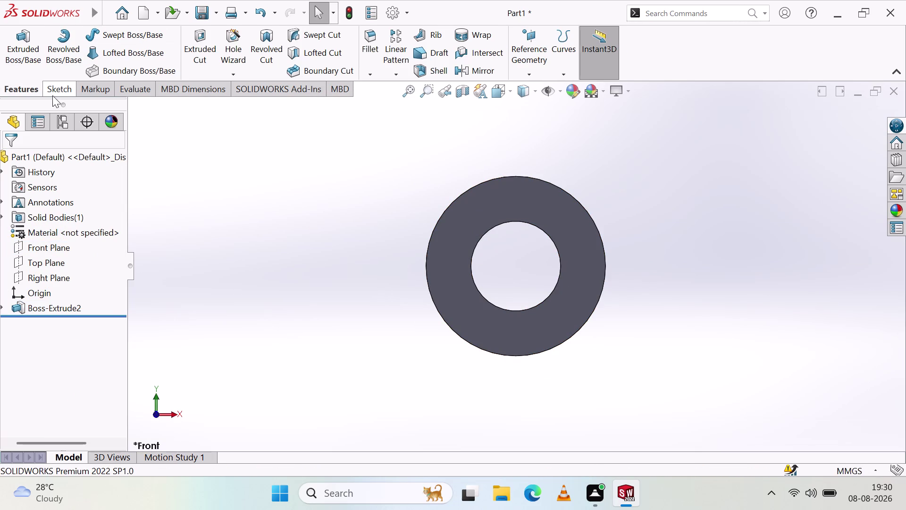
click(84, 32)
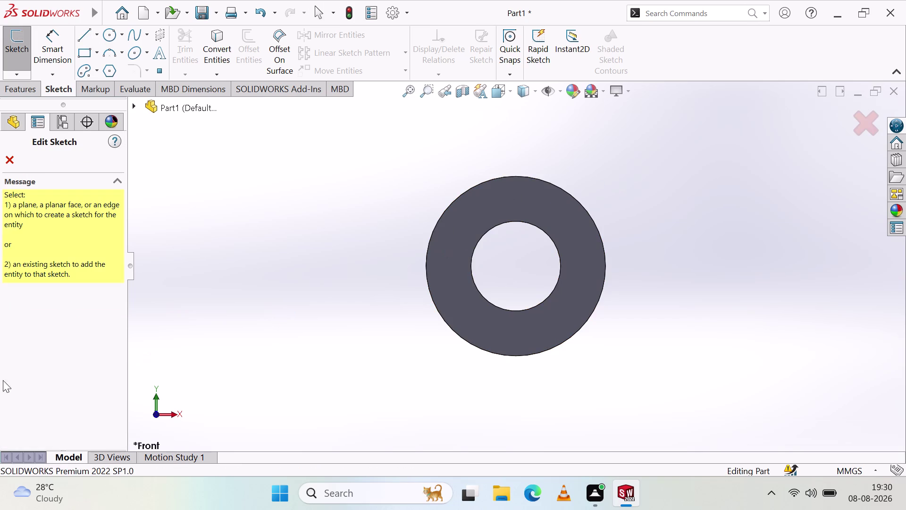
Choose the Front Plane from the flyout feature tree as the sketch plane.
click(21, 117)
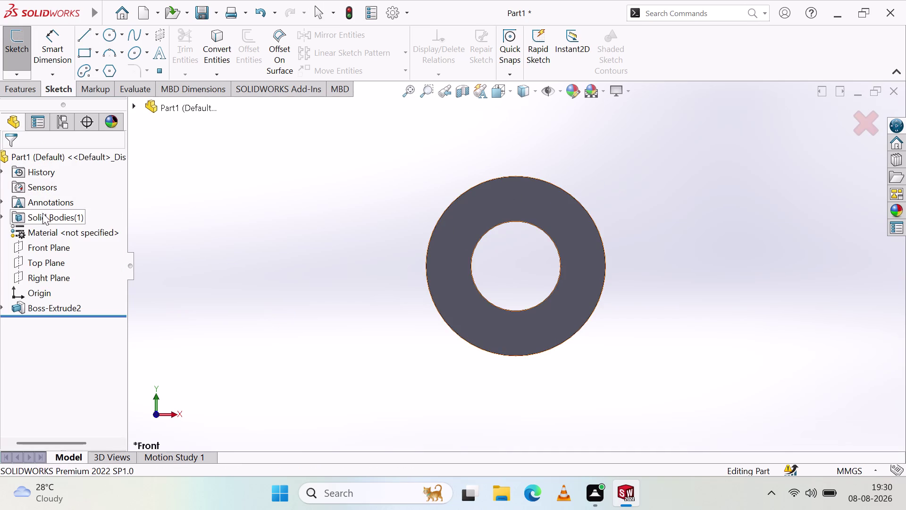
click(42, 253)
scroll(down, 3)
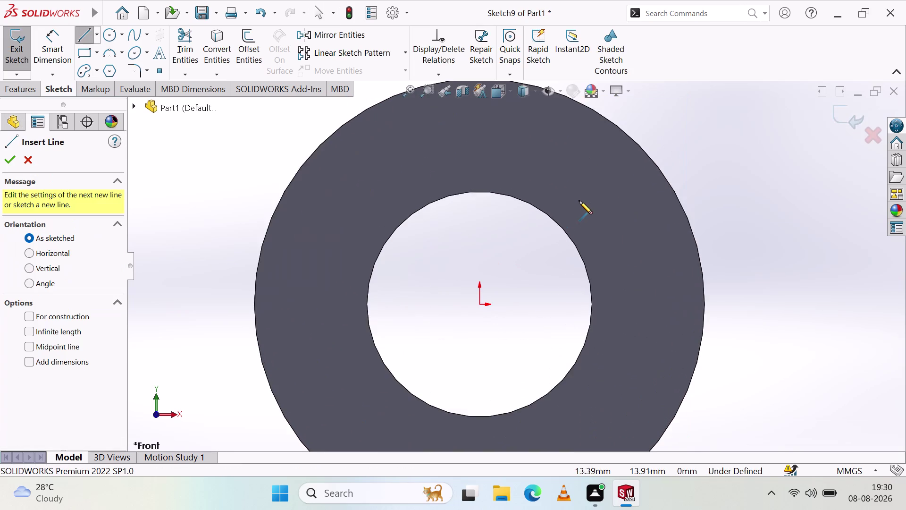
scroll(up, 3)
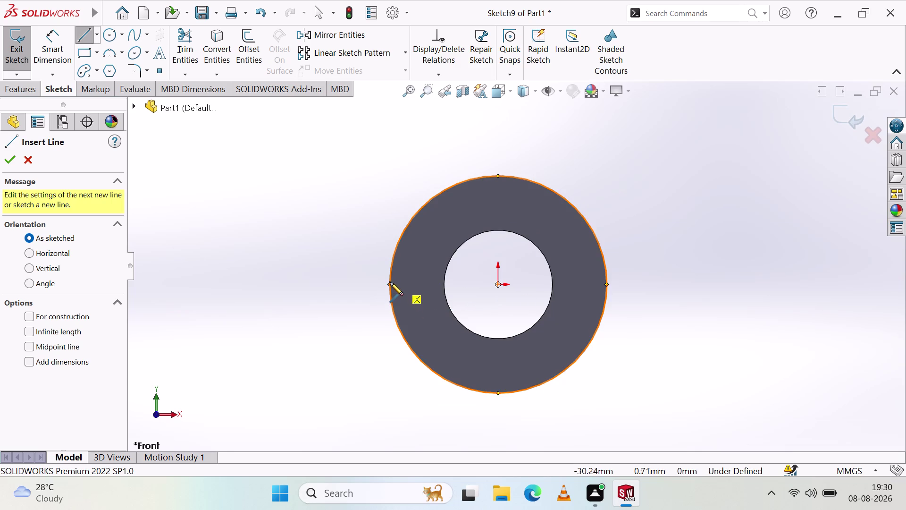
Draw the stepped line chain from the ring's left edge, up, over, and down to its top.
click(390, 287)
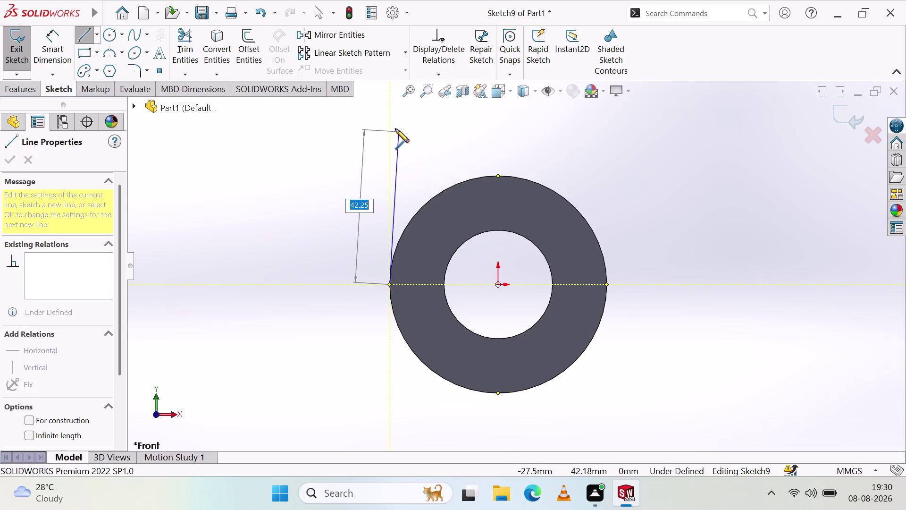
click(390, 138)
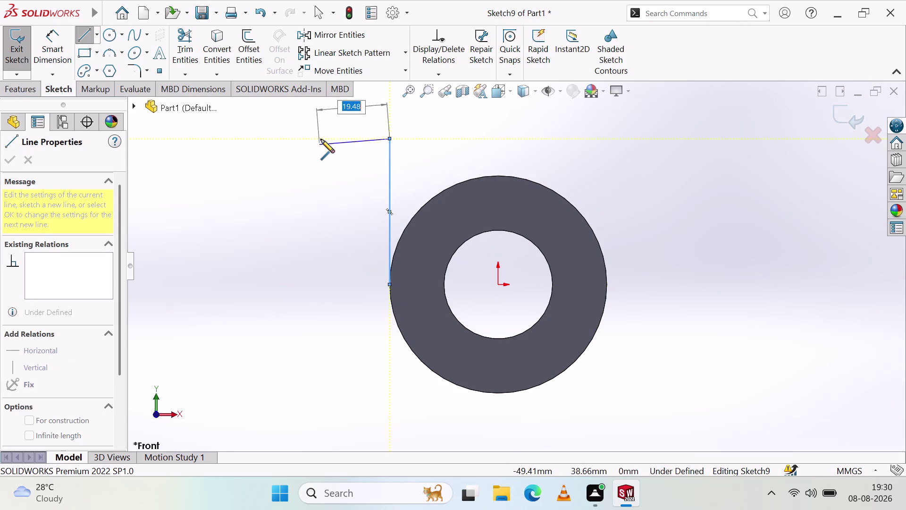
click(322, 137)
scroll(up, 3)
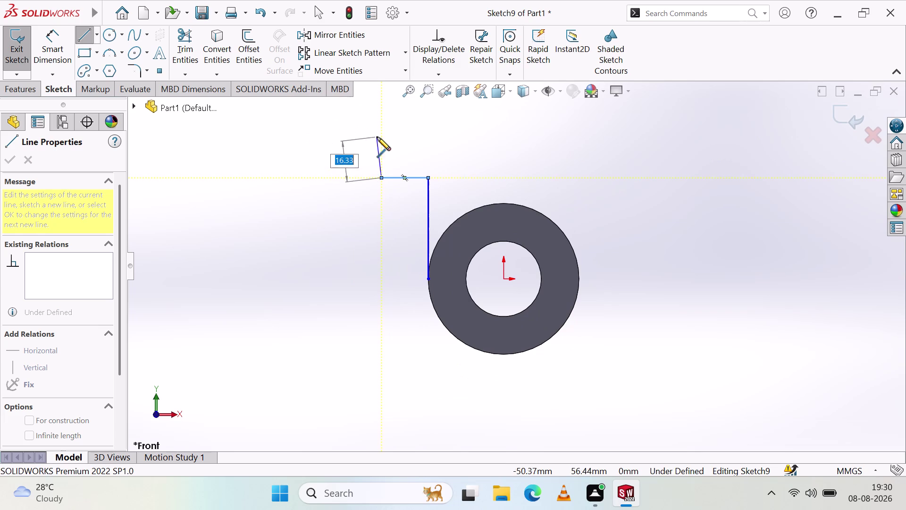
click(382, 137)
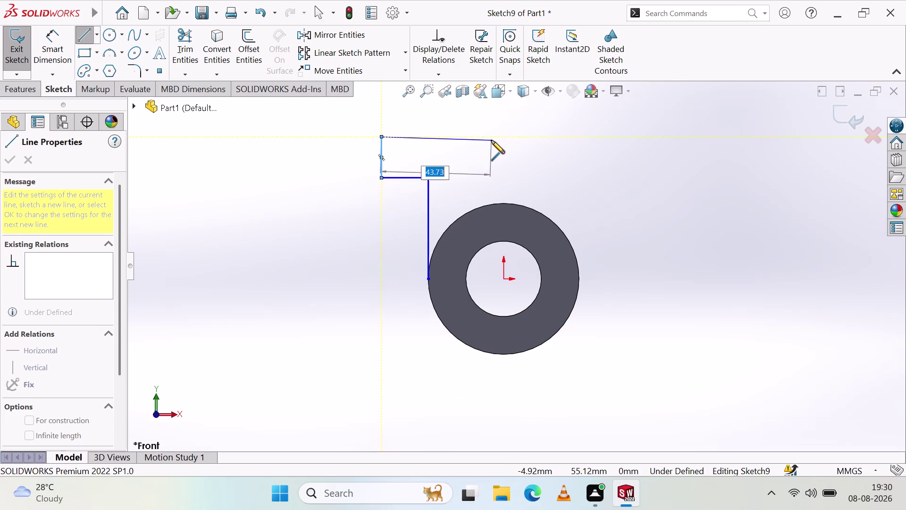
click(491, 140)
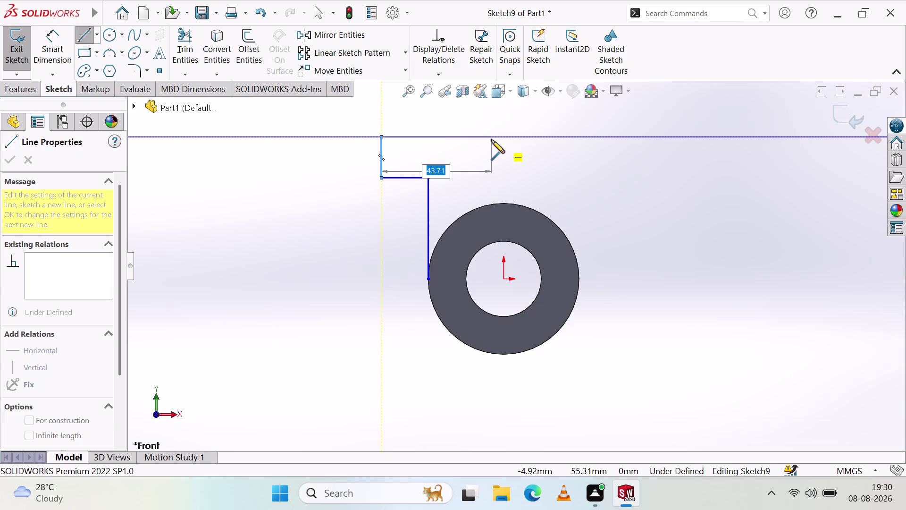
click(491, 206)
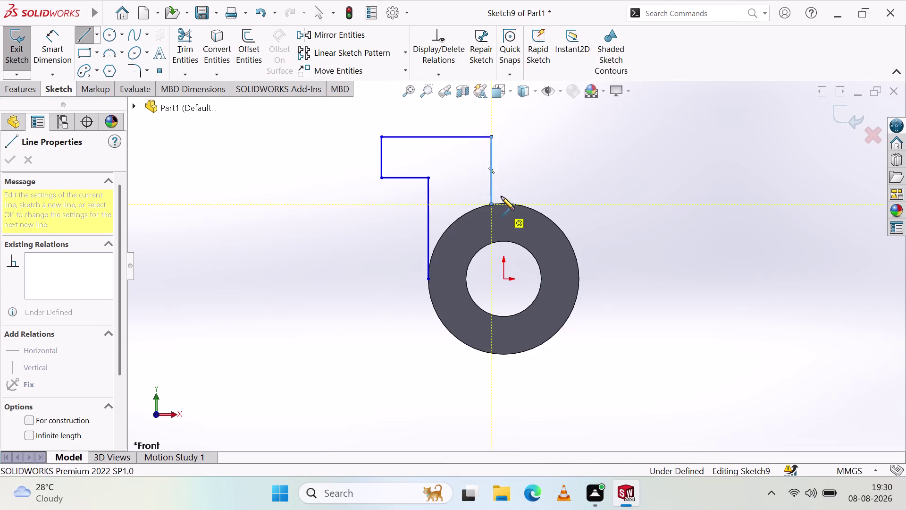
key(Escape)
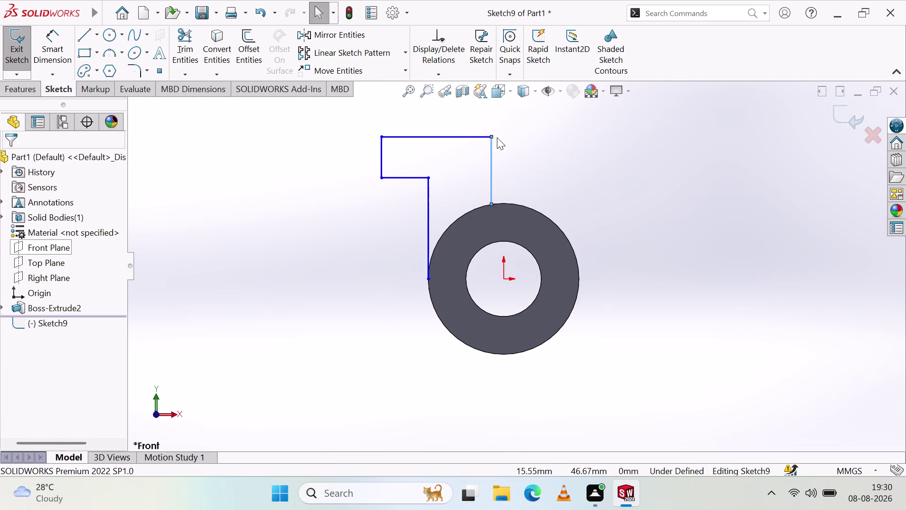
click(110, 55)
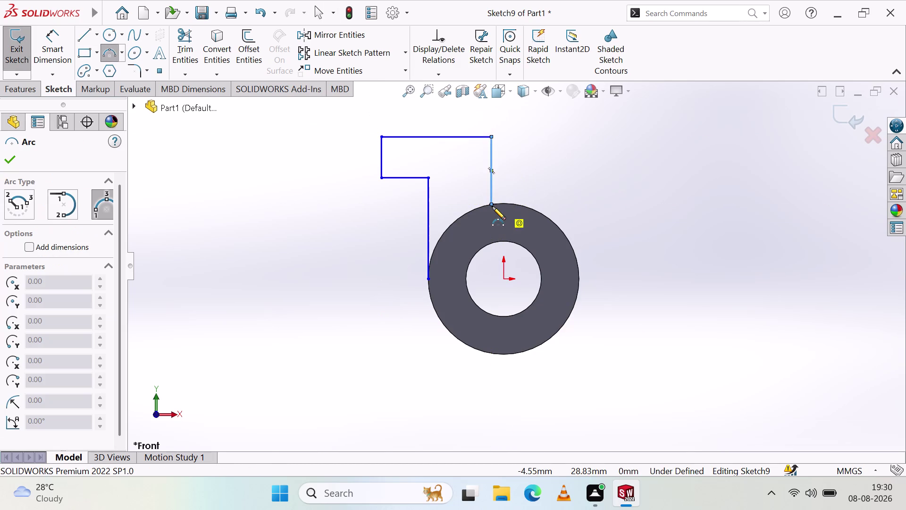
Draw a 3-point arc following the ring from its top point to the lower-left line end.
click(492, 203)
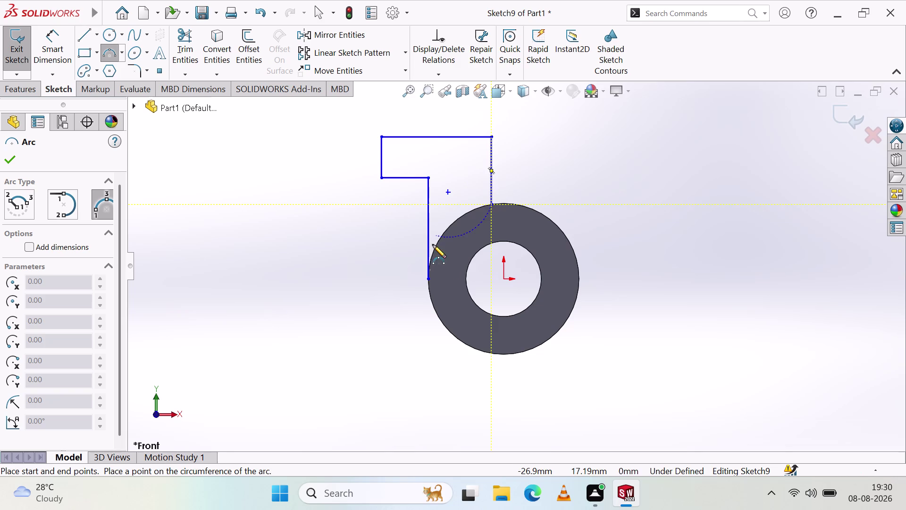
click(428, 278)
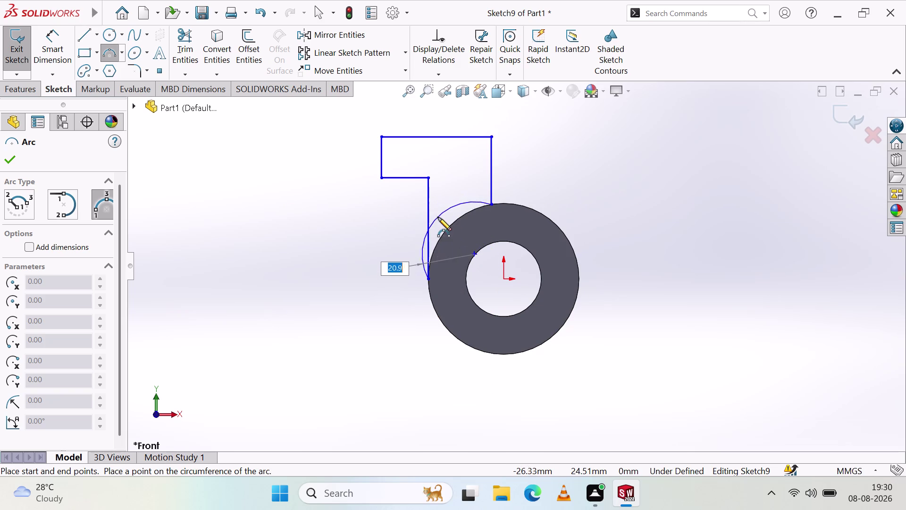
click(450, 224)
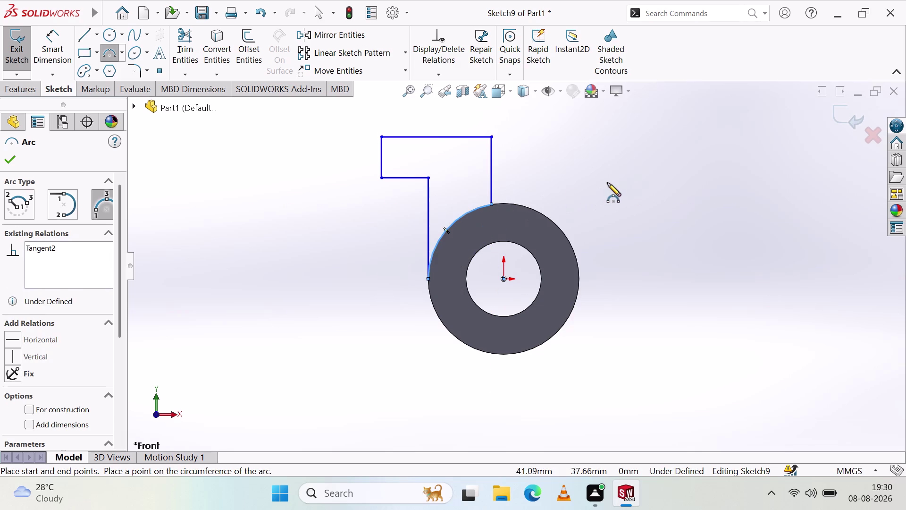
key(Escape)
click(21, 98)
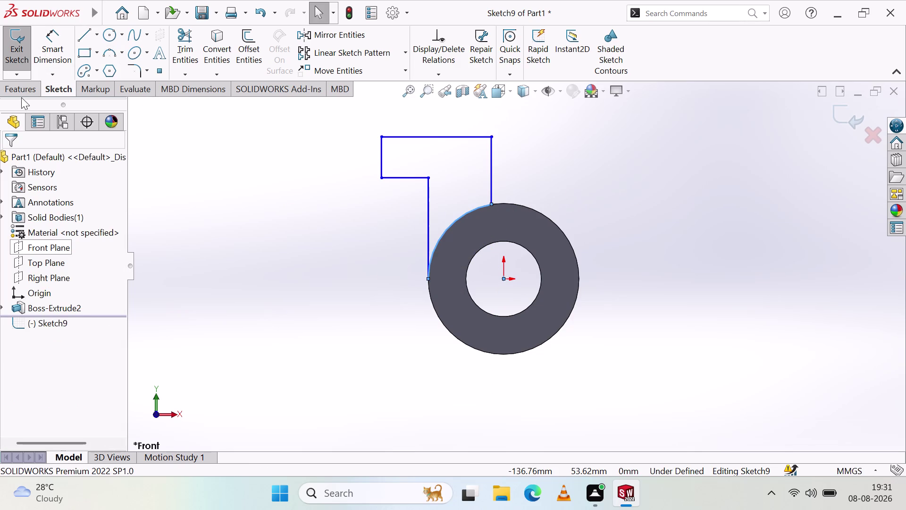
click(20, 89)
Boss-extrude the outline 40 mm with Mid Plane to create Boss-Extrude3.
click(20, 47)
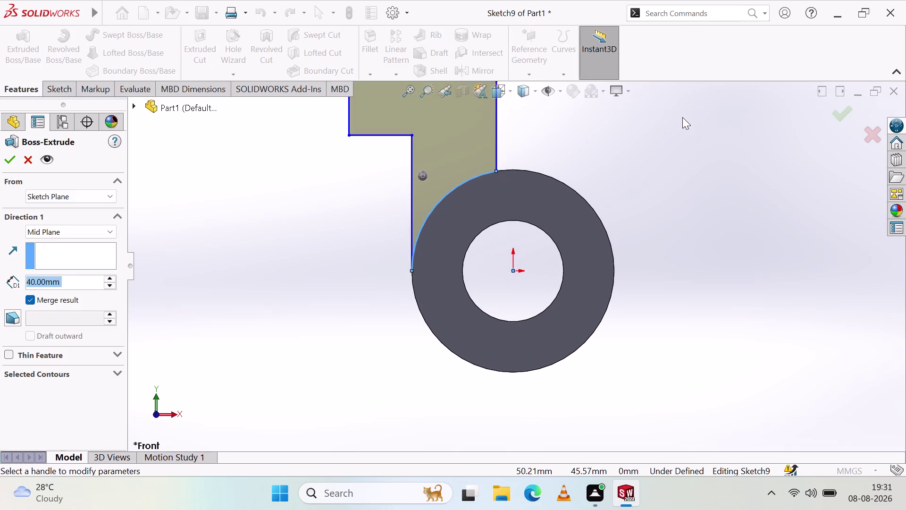
middle_drag(682, 117, 640, 175)
scroll(up, 3)
scroll(up, 3)
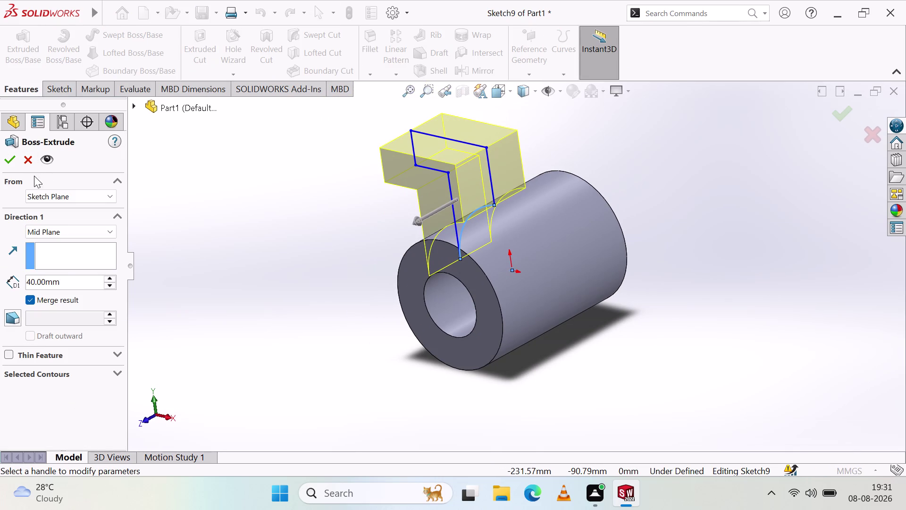
click(12, 163)
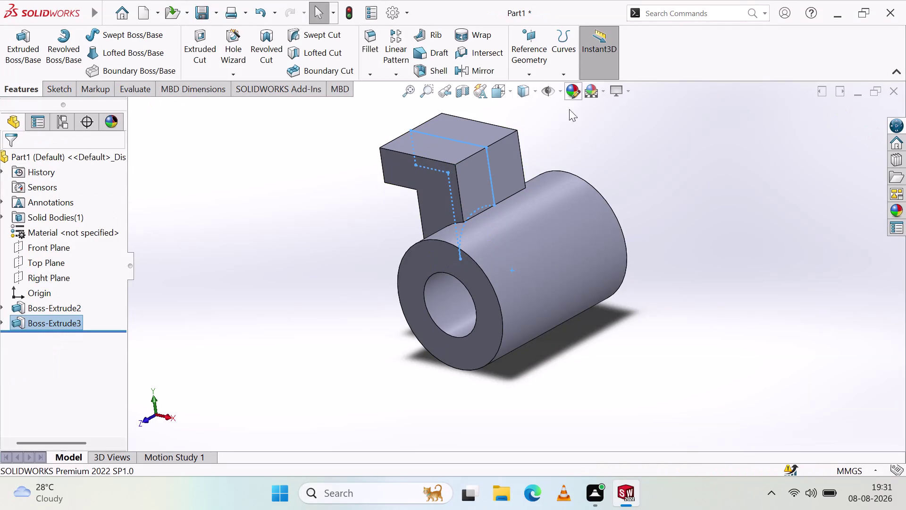
Inspect the new arm and start a new sketch on the Front Plane.
middle_drag(712, 183, 750, 160)
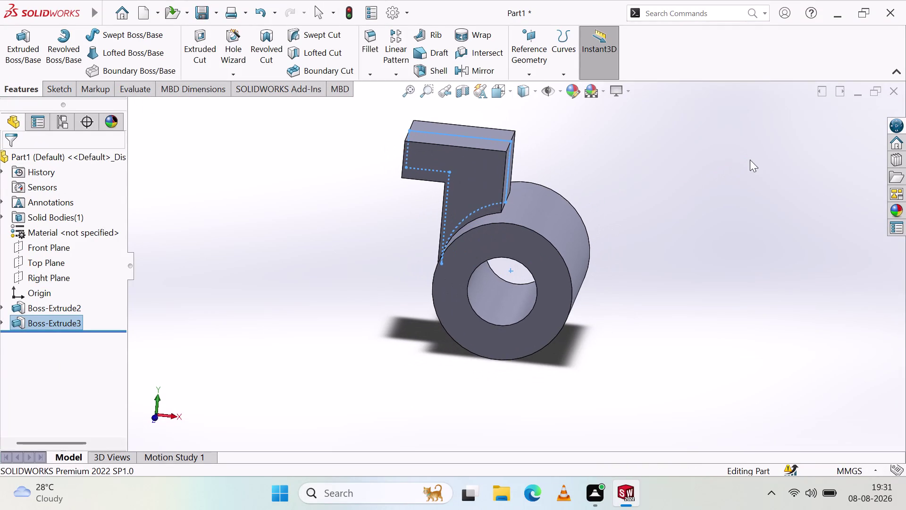
click(44, 252)
click(52, 232)
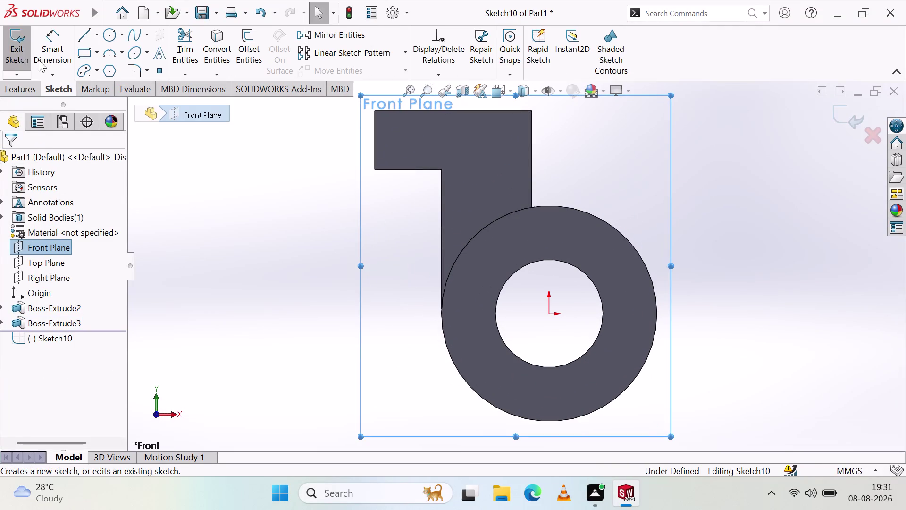
Sketch a slanted line from the arm's top-right corner to the ring, plus a vertical edge line.
click(86, 29)
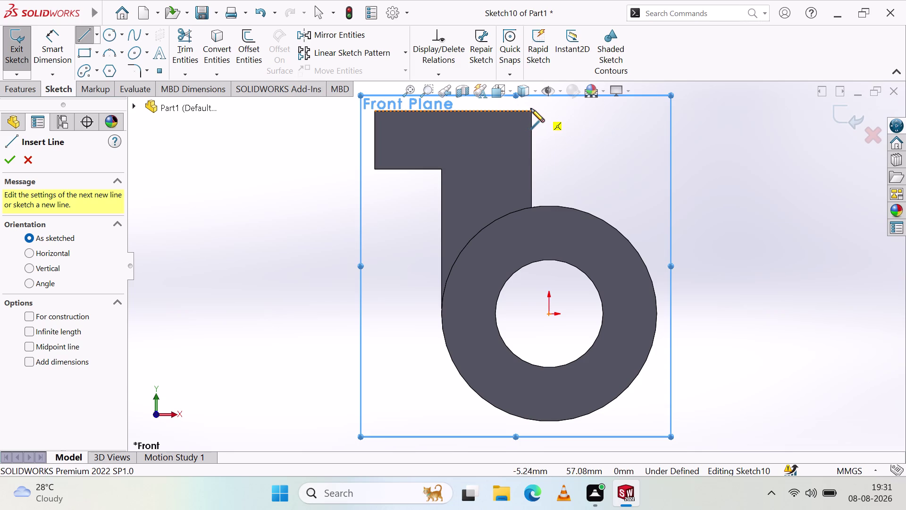
click(531, 113)
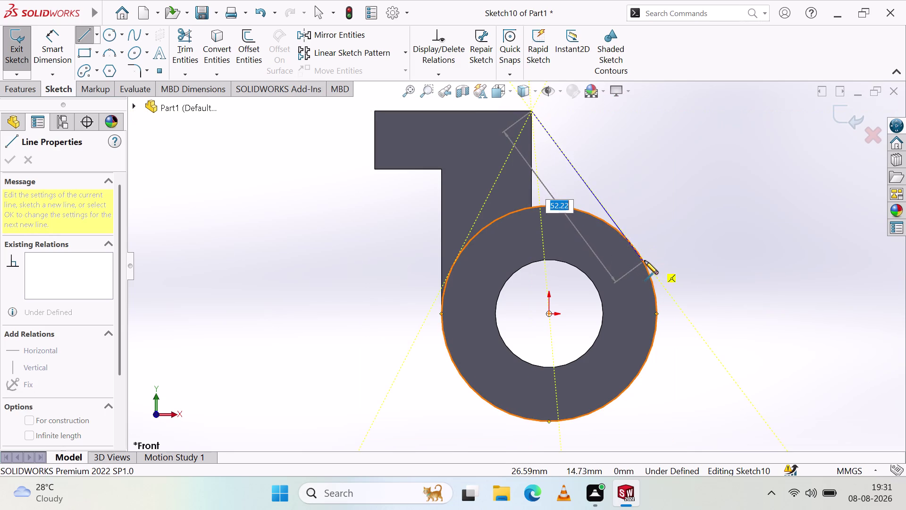
click(642, 258)
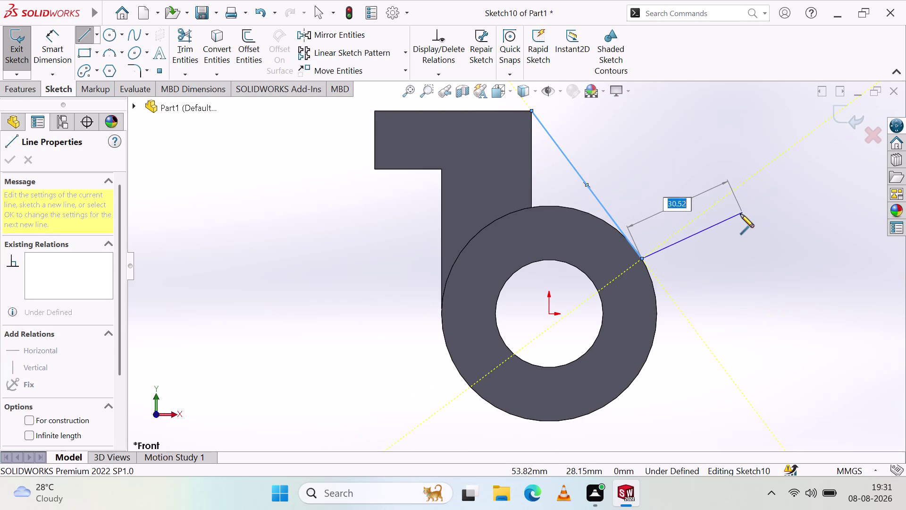
key(Escape)
click(88, 41)
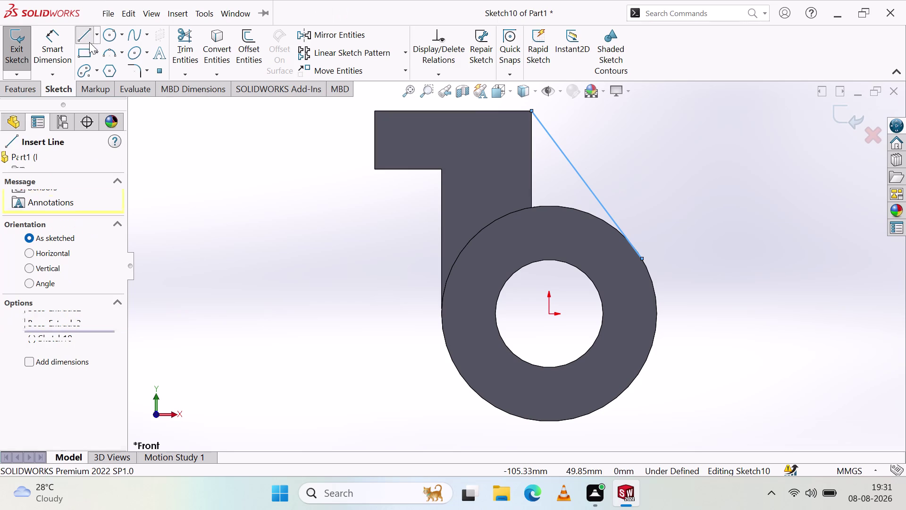
click(532, 207)
click(531, 109)
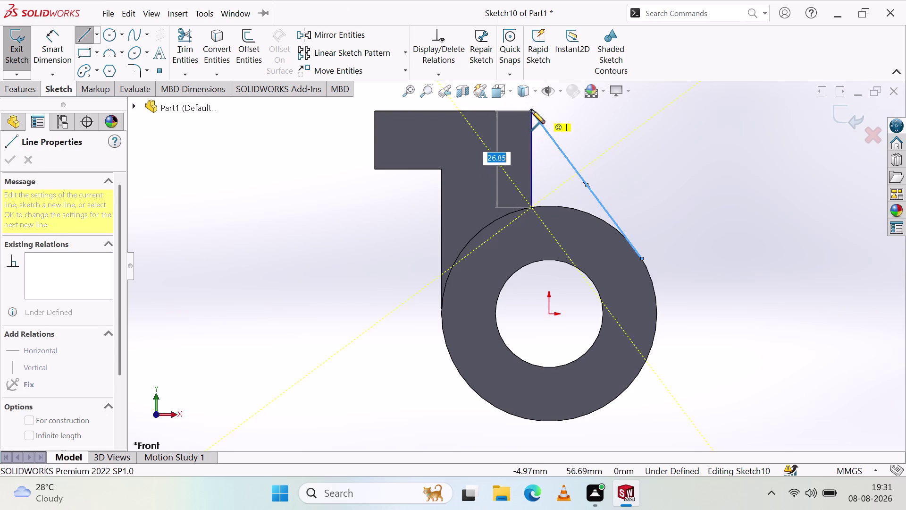
key(Escape)
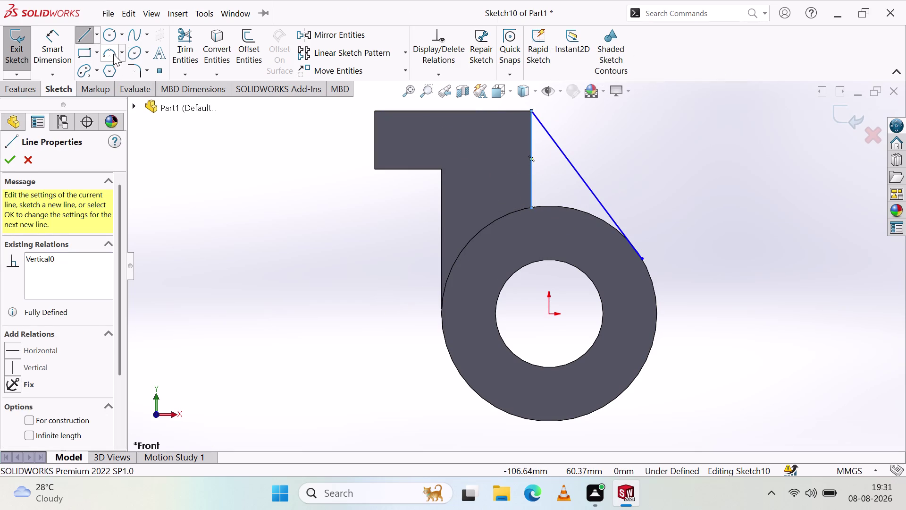
Add a three-point arc from the block edge's lower end to the slanted line, following the ring.
click(111, 57)
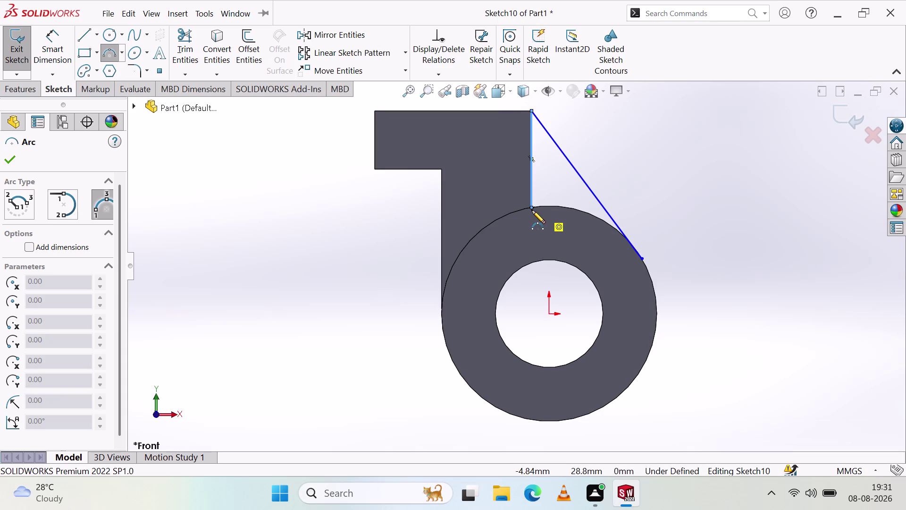
click(530, 204)
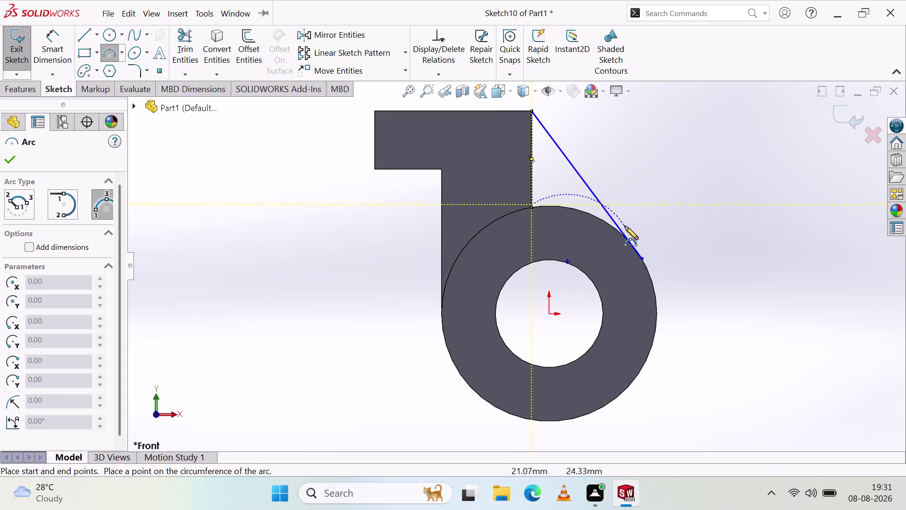
click(641, 256)
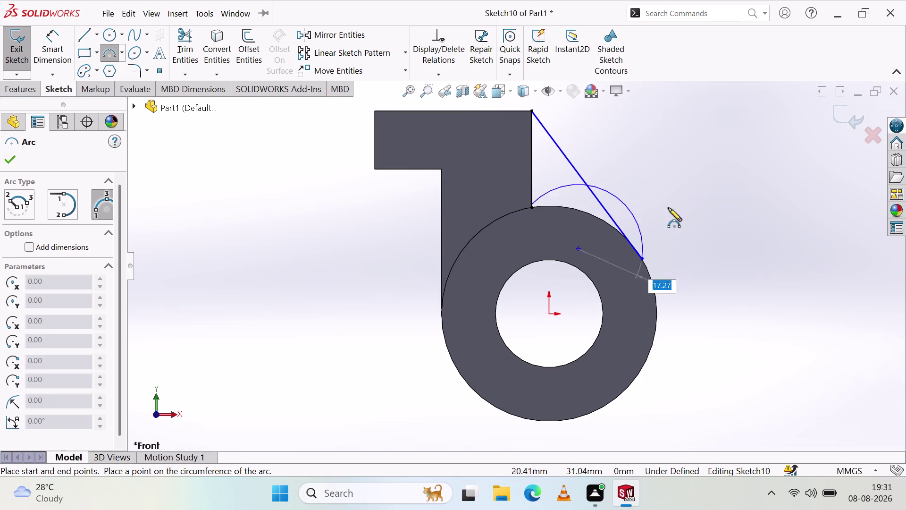
key(Escape)
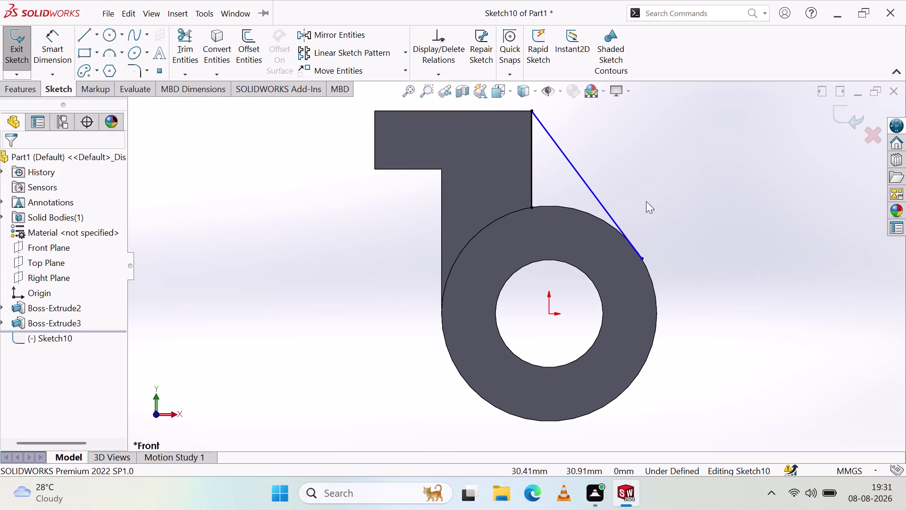
click(100, 53)
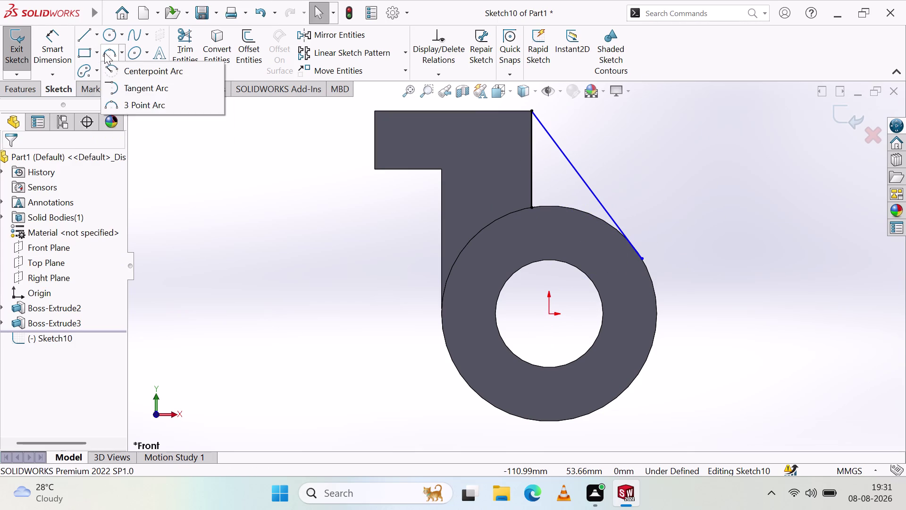
click(105, 52)
scroll(down, 3)
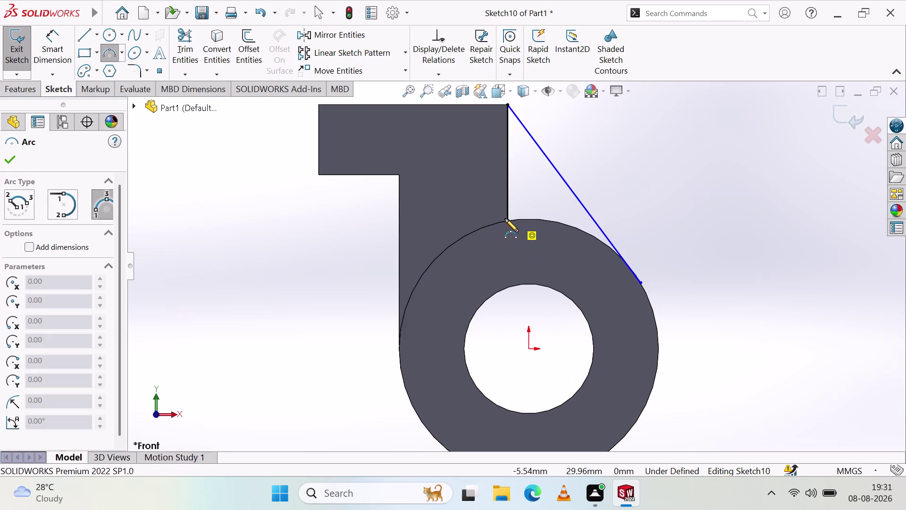
click(507, 218)
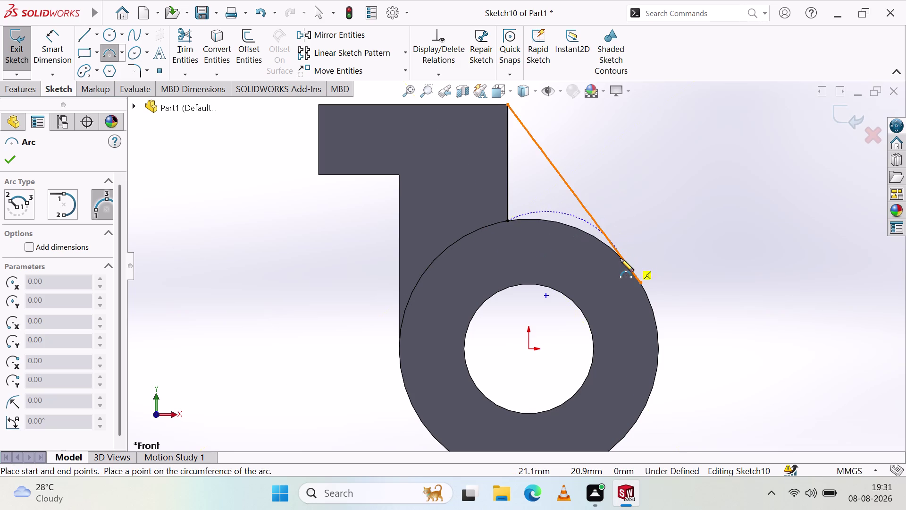
click(640, 281)
click(592, 235)
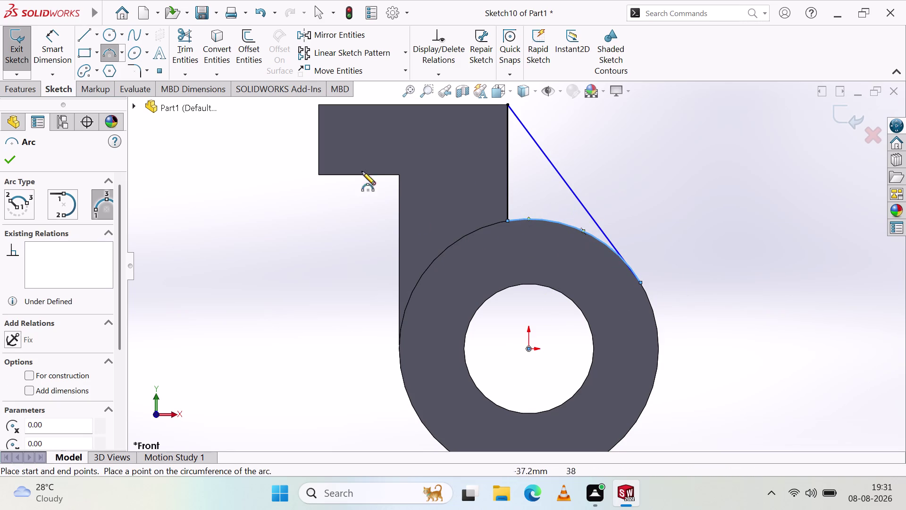
click(23, 93)
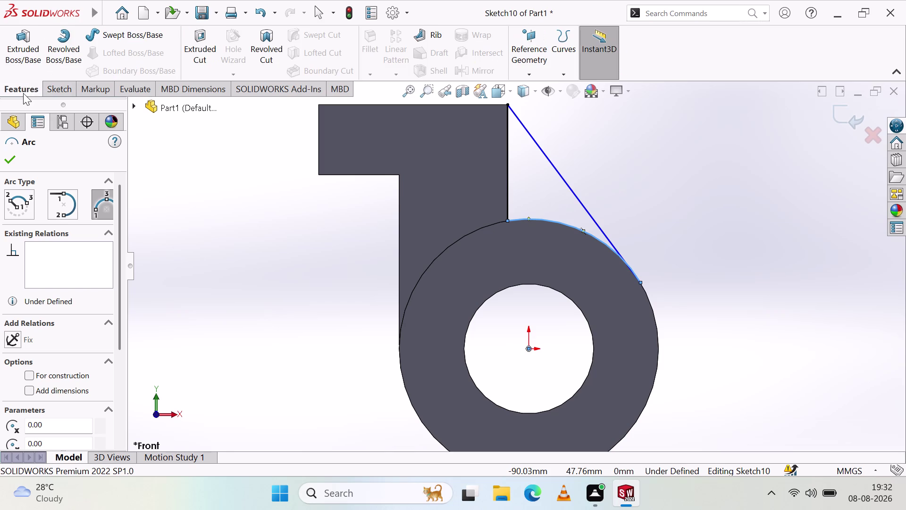
Extrude Sketch10's triangular region 12 mm mid-plane into the Boss-Extrude4 rib.
click(27, 65)
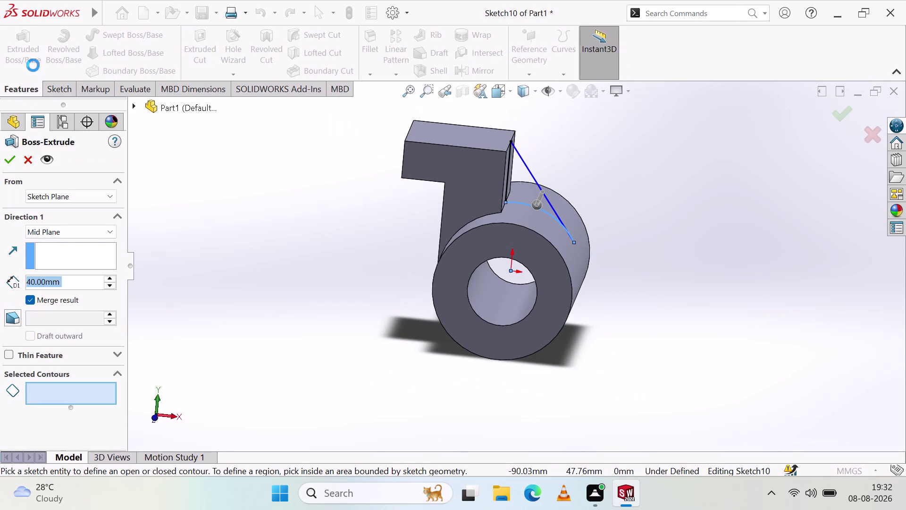
click(521, 184)
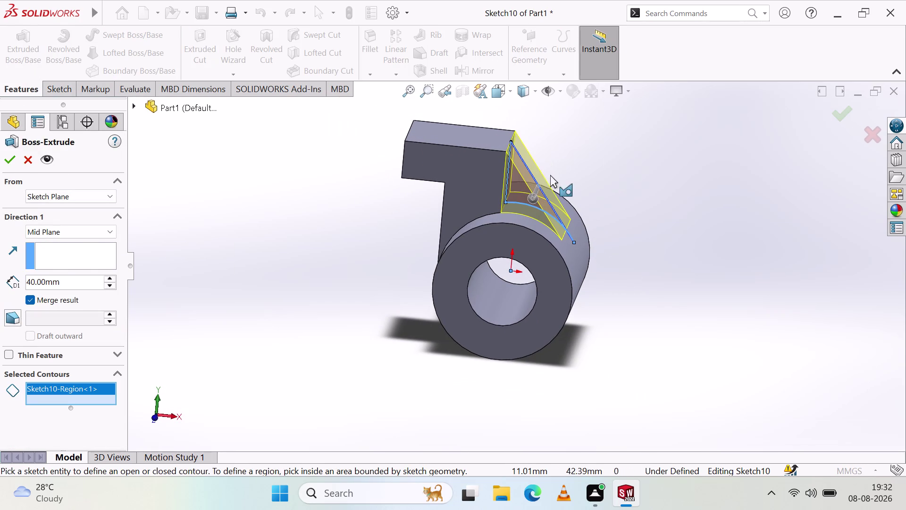
drag(69, 289, 68, 289)
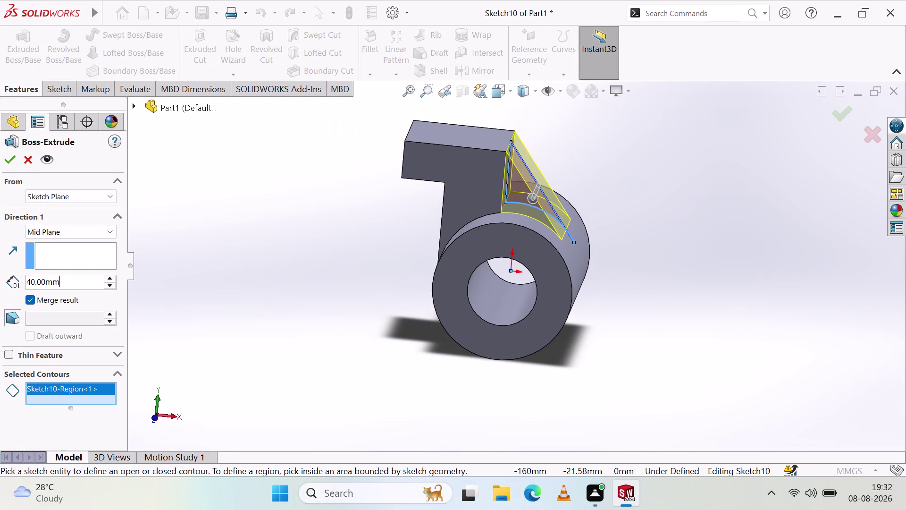
drag(69, 289, 0, 307)
text(12)
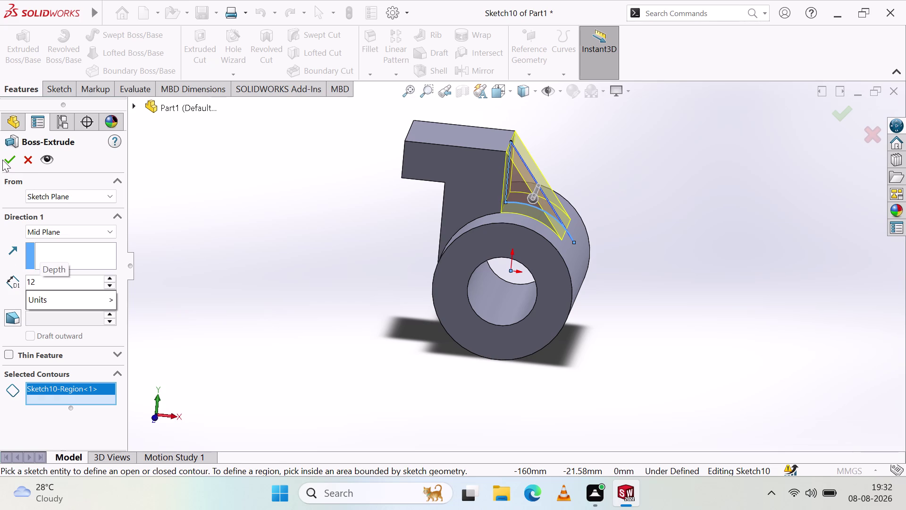
click(4, 159)
click(8, 160)
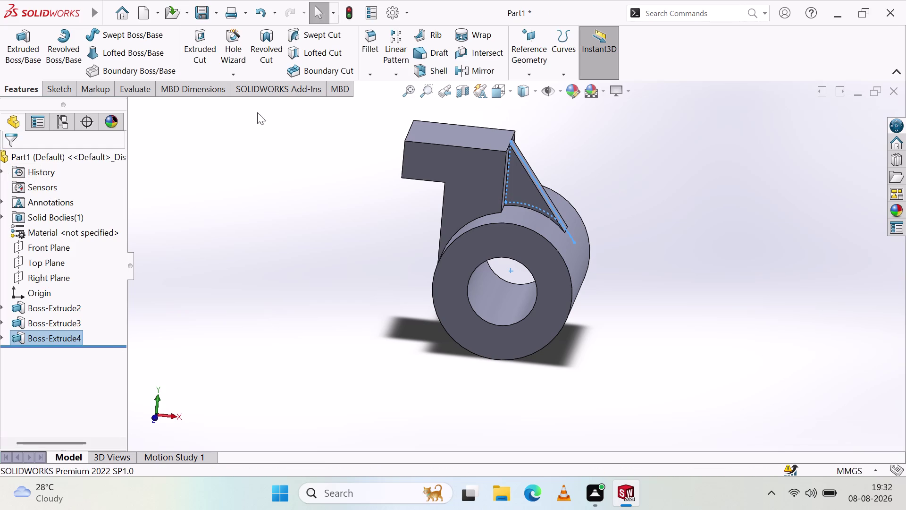
scroll(up, 3)
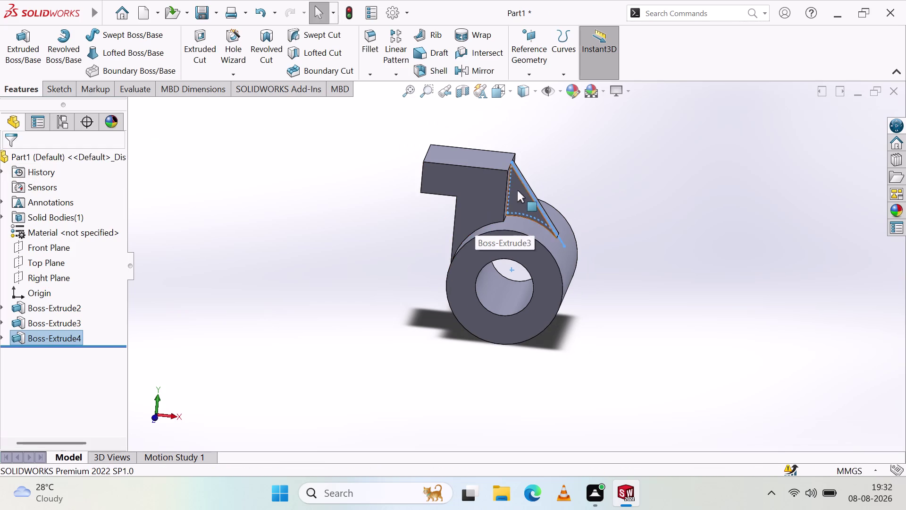
middle_drag(559, 165, 549, 280)
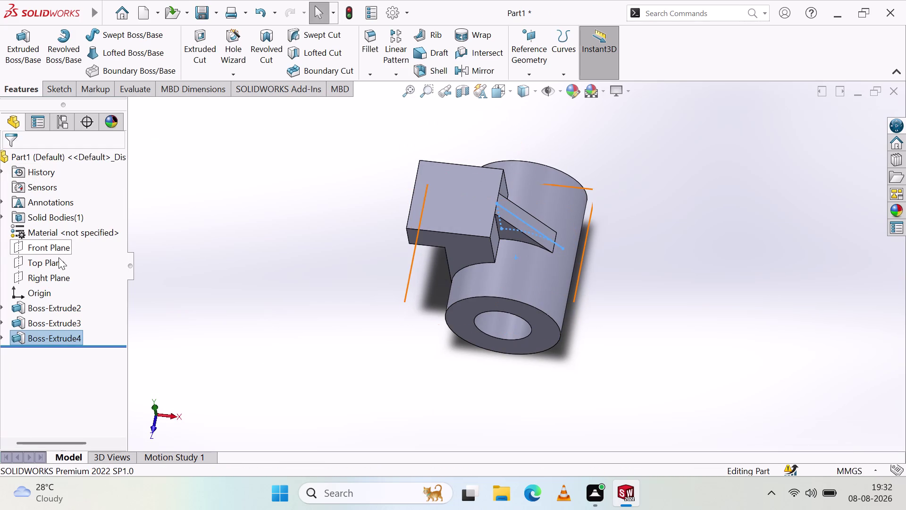
Open the upper block's sketch for editing and orbit to inspect it in 3D.
click(58, 265)
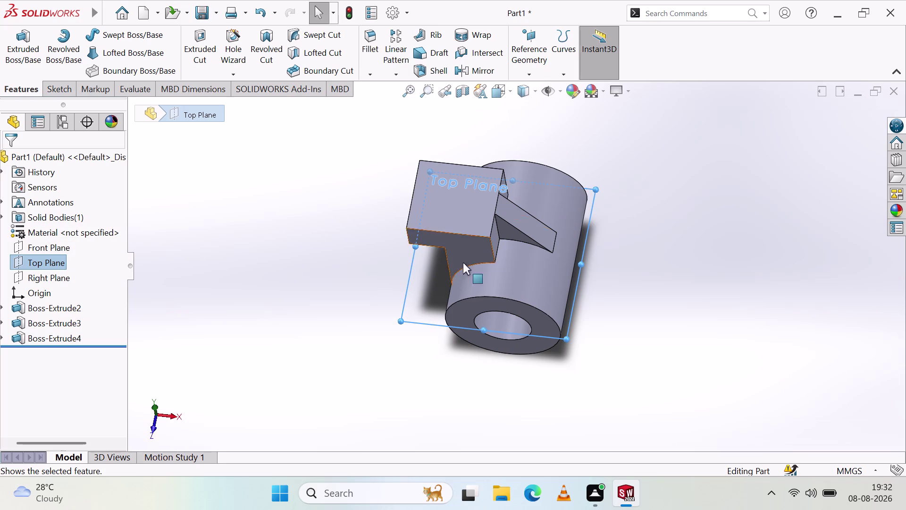
key(Escape)
click(441, 199)
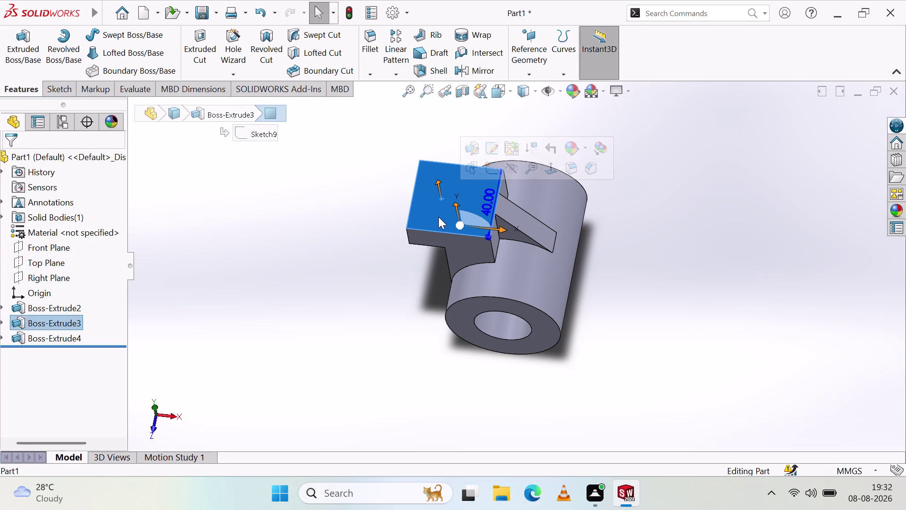
click(487, 154)
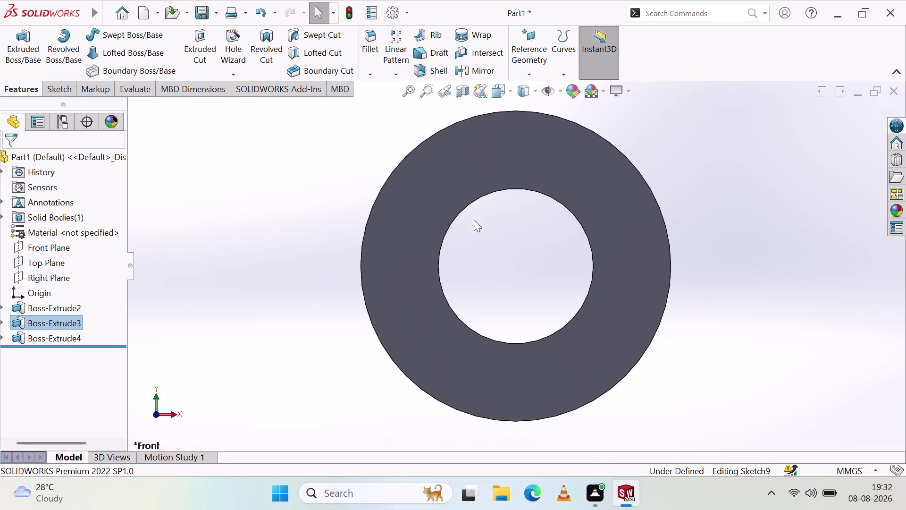
scroll(up, 3)
scroll(up, 3)
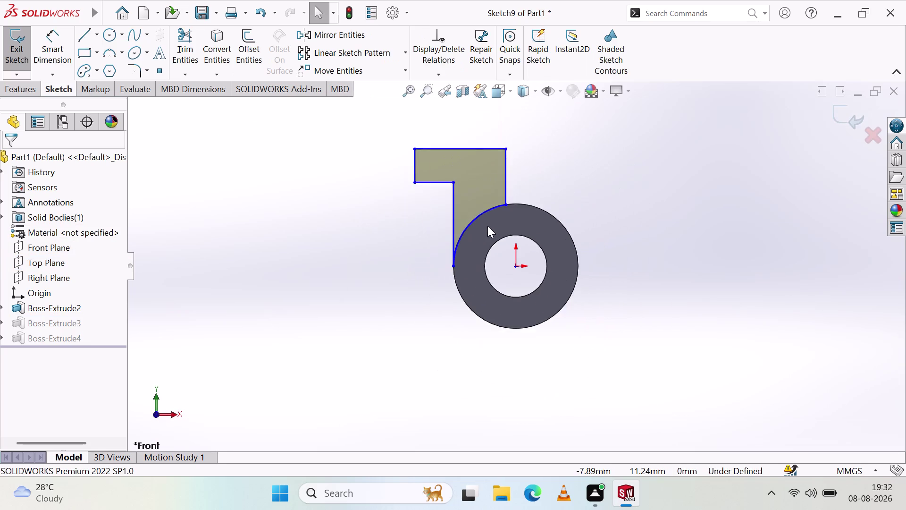
scroll(up, 3)
middle_drag(559, 188, 540, 307)
click(454, 209)
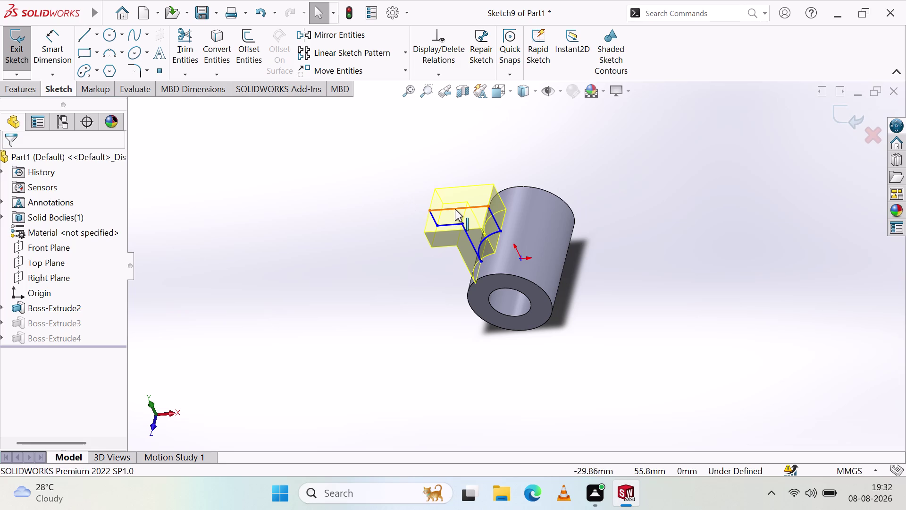
key(Escape)
key(Escape)
key(Escape)
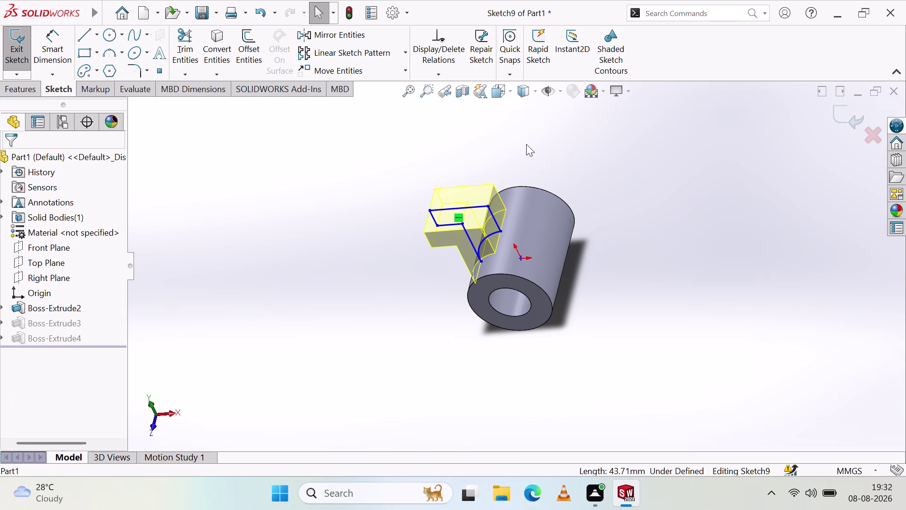
key(Escape)
key(Escape)
key(Escape)
key(Escape)
Browse the sketch's shortcut menu, then dismiss it and clear the selection.
right_click(618, 194)
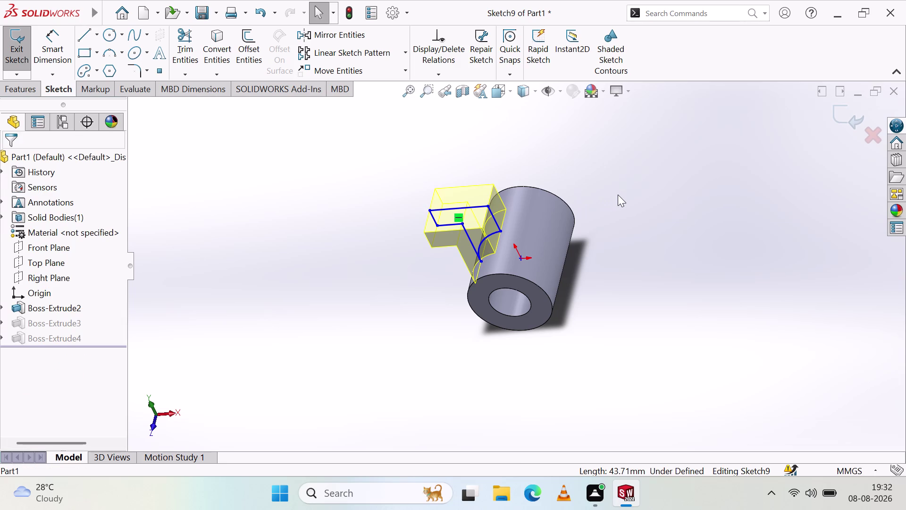
right_click(618, 194)
click(637, 213)
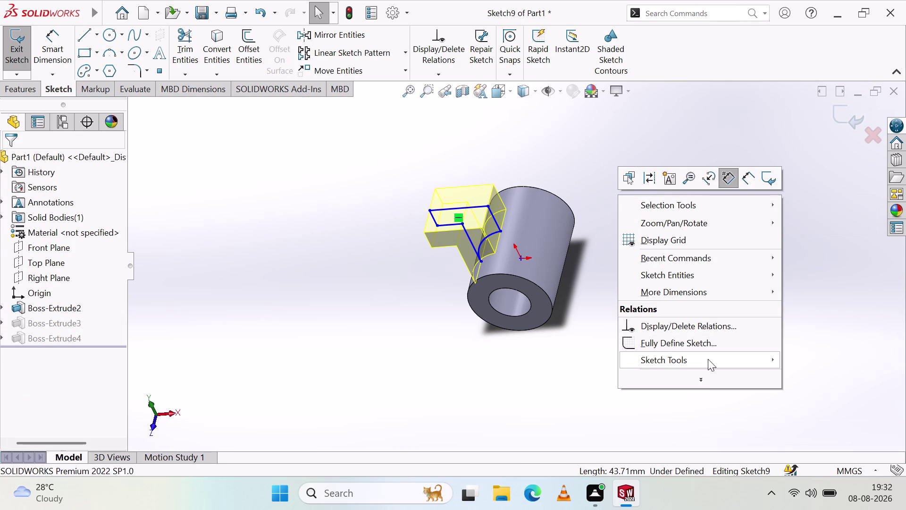
click(690, 336)
key(Escape)
key(Escape)
key(Escape)
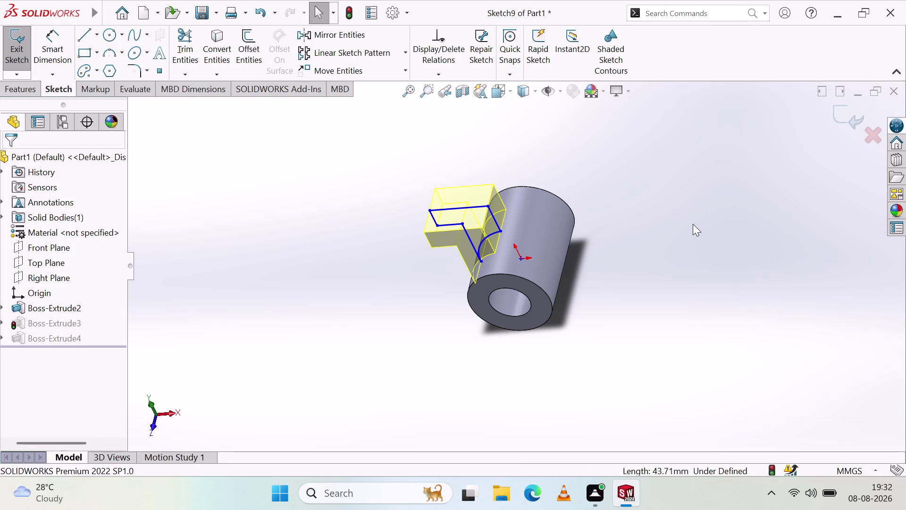
key(Escape)
key(Escape)
Exit the sketch and start a new sketch on the upper block's top face.
click(16, 90)
click(14, 76)
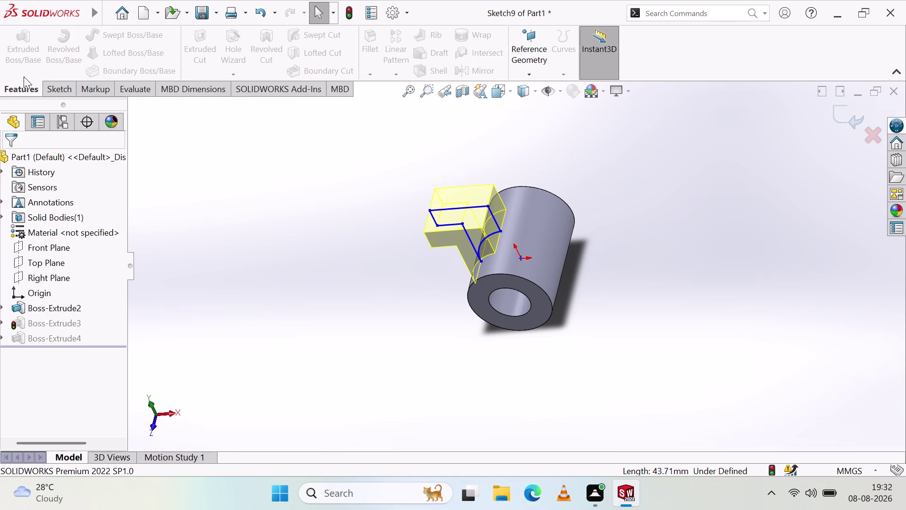
click(49, 85)
click(23, 54)
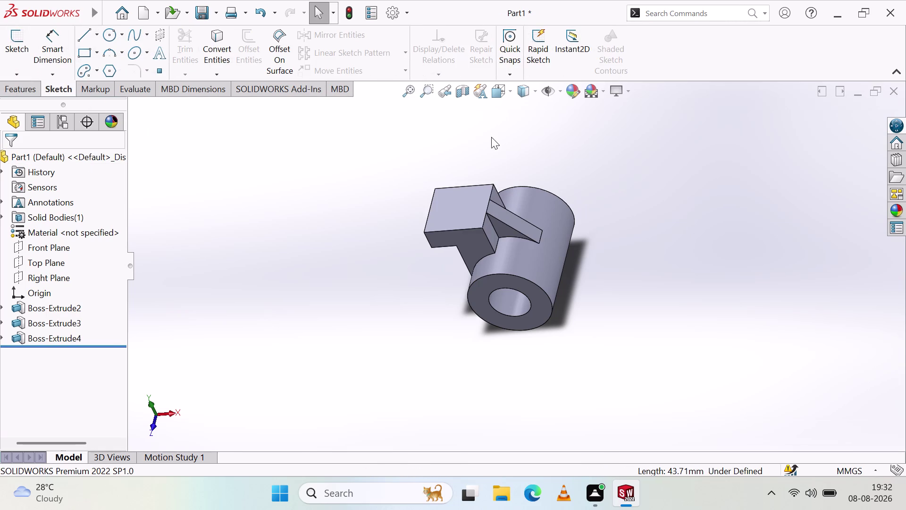
click(452, 211)
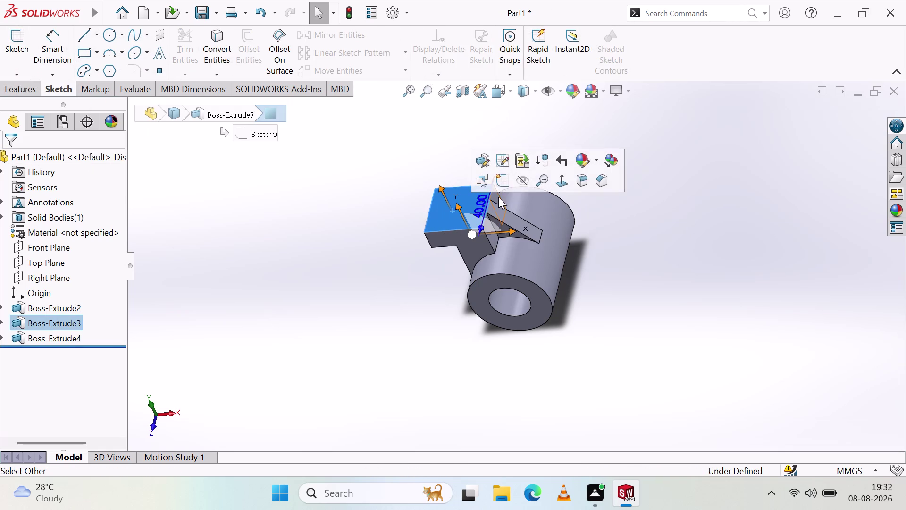
click(501, 185)
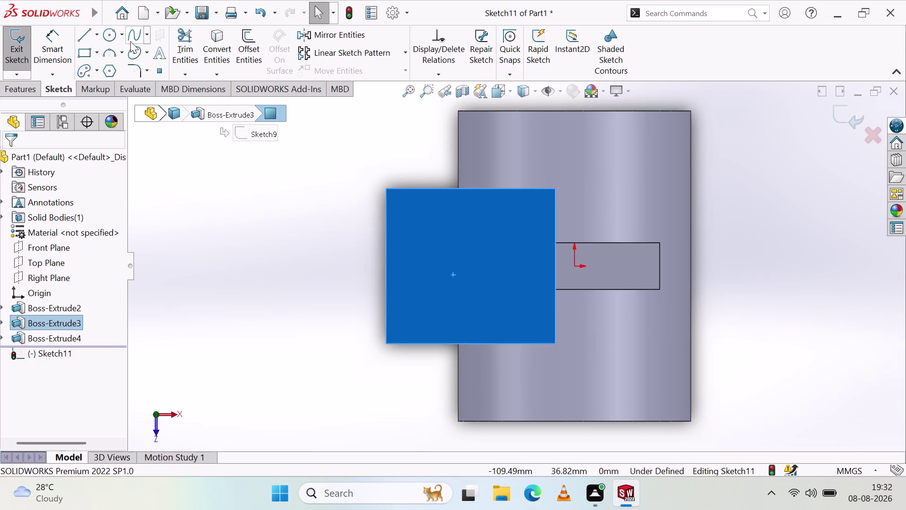
click(115, 38)
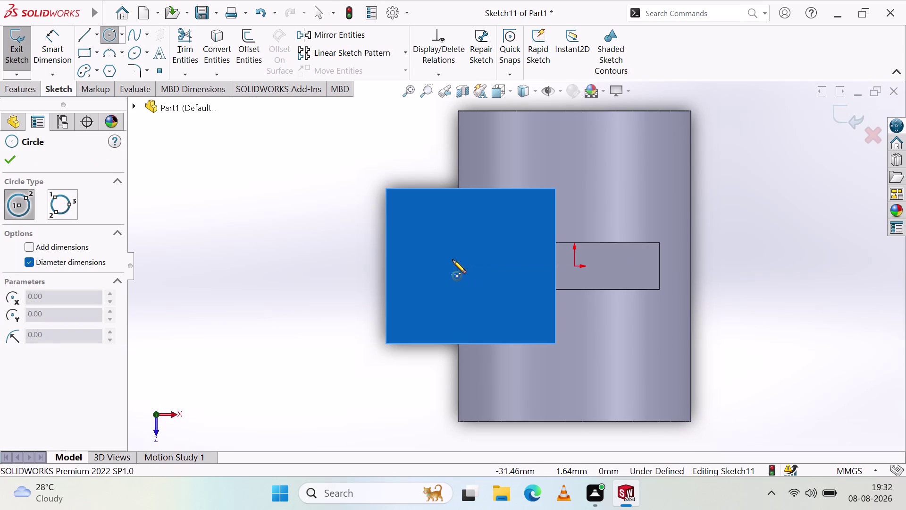
click(452, 260)
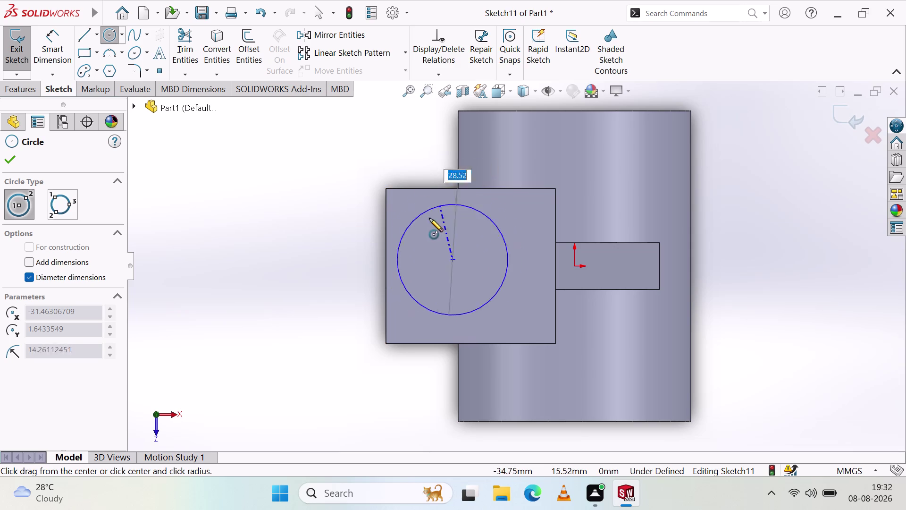
click(385, 268)
key(Escape)
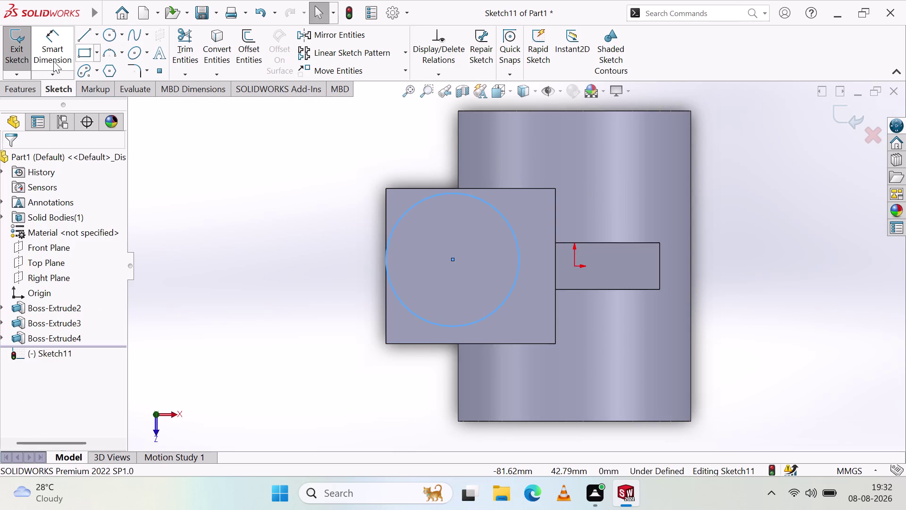
click(24, 85)
click(200, 39)
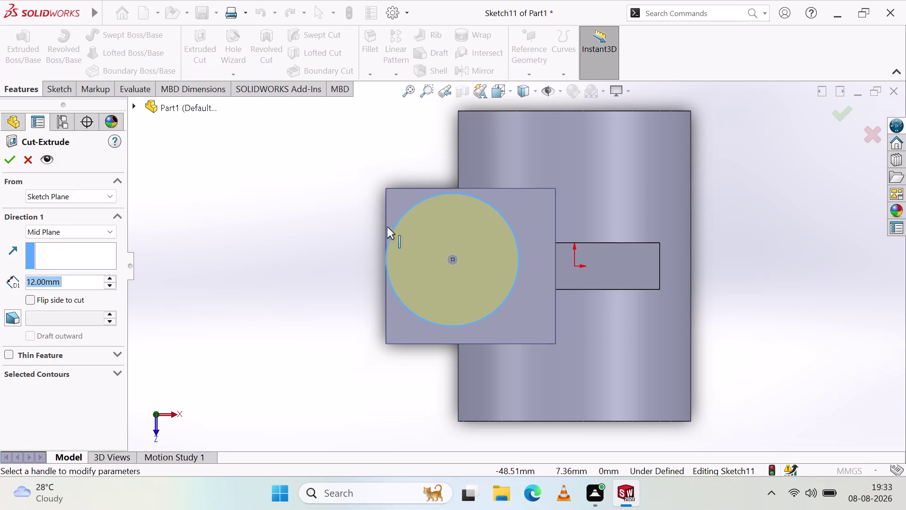
click(402, 196)
key(Escape)
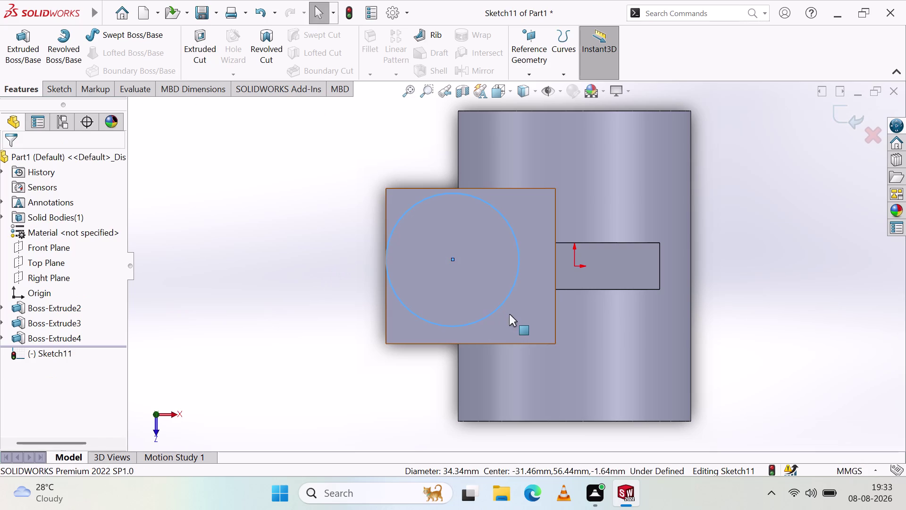
key(ctrl+z)
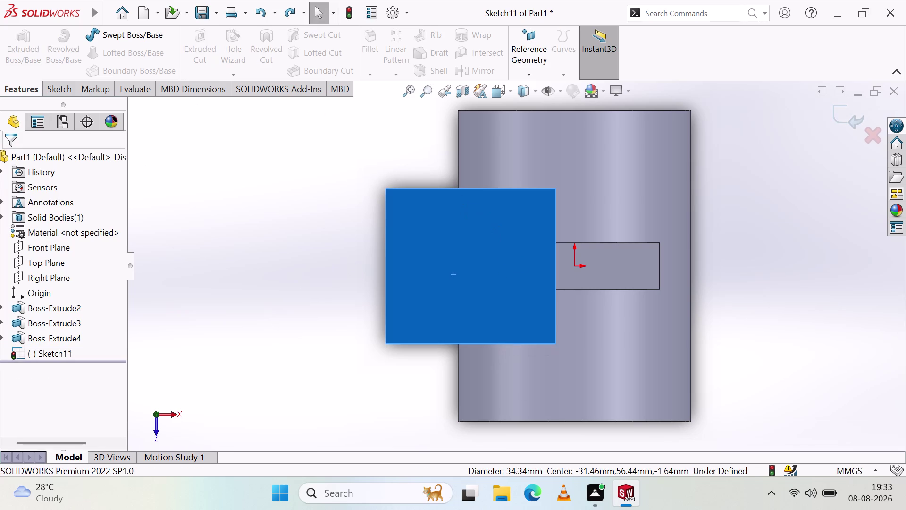
click(59, 80)
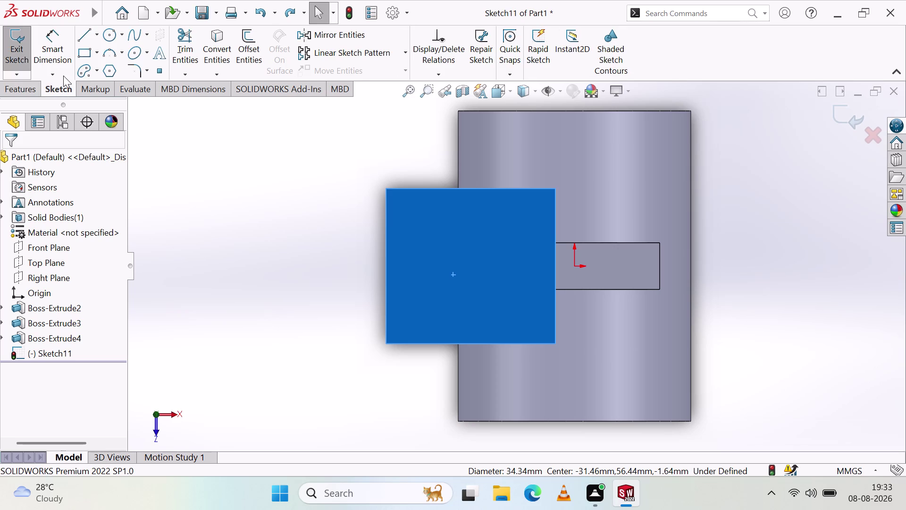
Undo Sketch11, Boss-Extrude4 and Boss-Extrude3 so the tree ends at Boss-Extrude2 and Sketch5.
key(Escape)
scroll(up, 3)
middle_drag(226, 417, 249, 267)
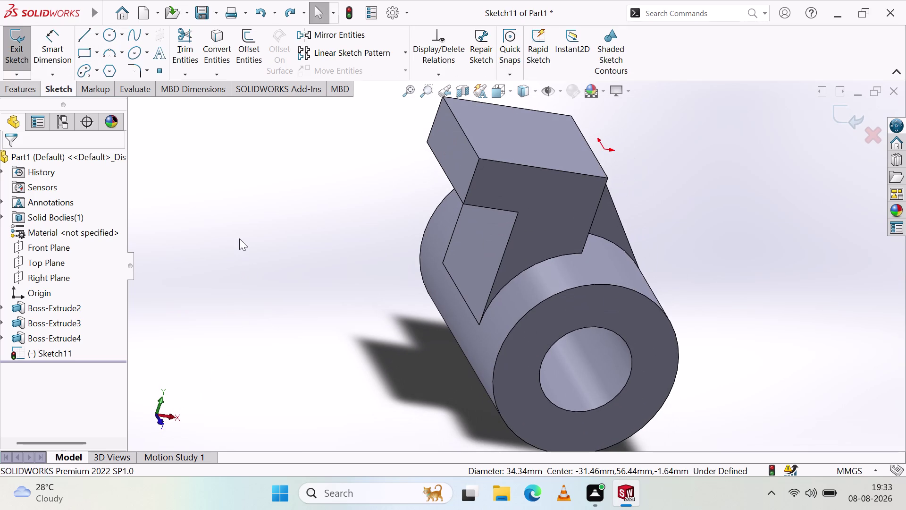
key(ctrl+z)
key(ctrl+z)
key(ctrl+z)
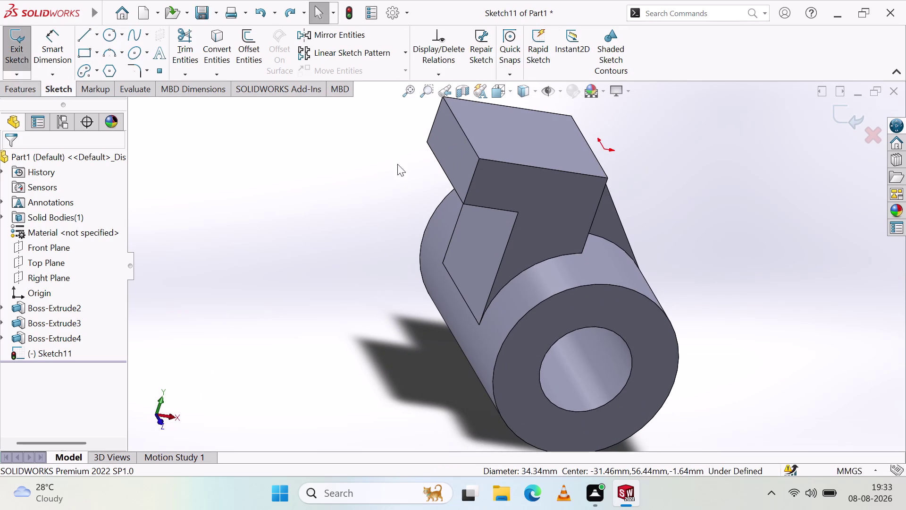
key(ctrl+z)
key(ctrl+z)
key(ctrl+z)
key(ctrl+z)
key(ctrl+z)
key(ctrl+z)
key(ctrl+z)
key(ctrl+z)
key(ctrl+z)
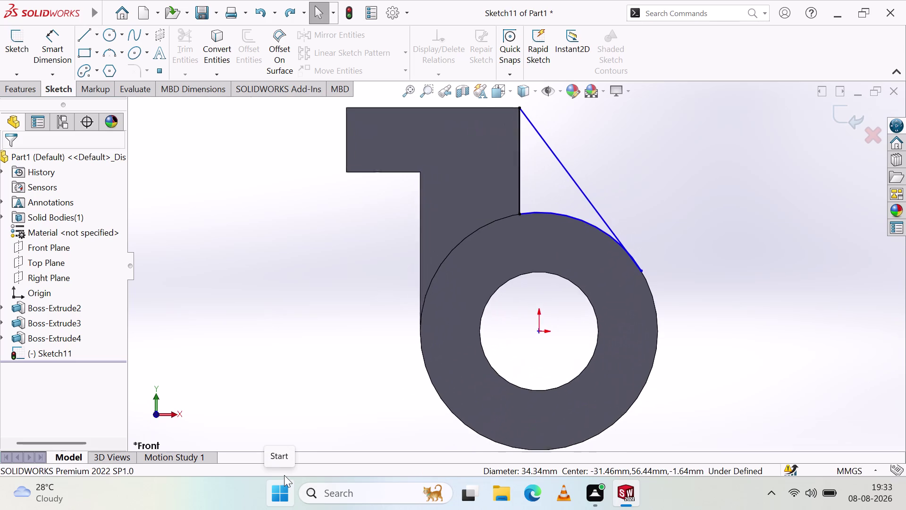
key(ctrl+z)
key(ctrl+z)
key(ctrl+z)
key(ctrl+z)
key(ctrl+z)
key(ctrl+z)
key(ctrl+z)
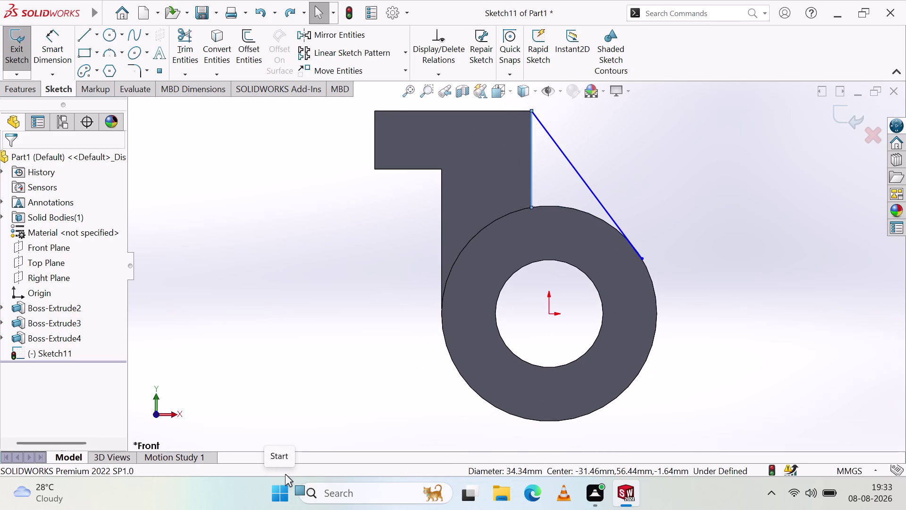
key(ctrl+z)
key(ctrl+z)
key(ctrl+z)
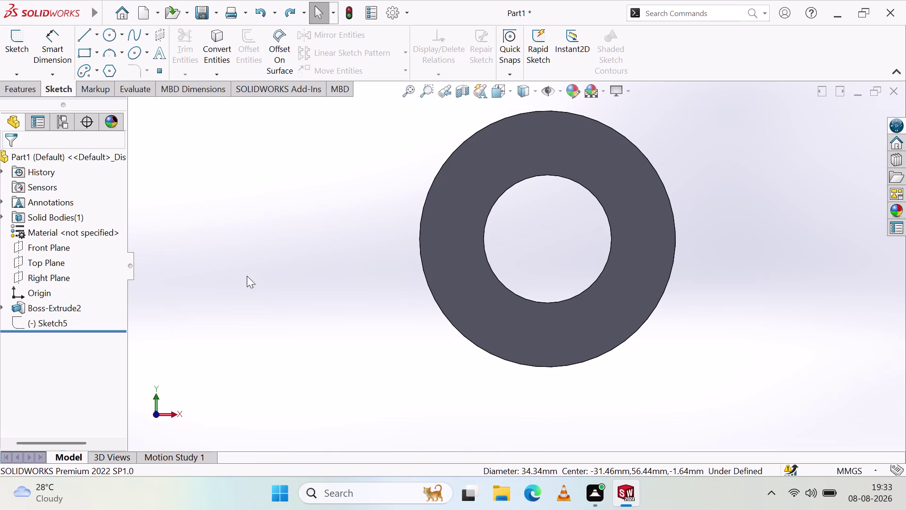
View the ring from the front and orbit it, selecting its front face and Sketch5.
scroll(up, 3)
scroll(down, 3)
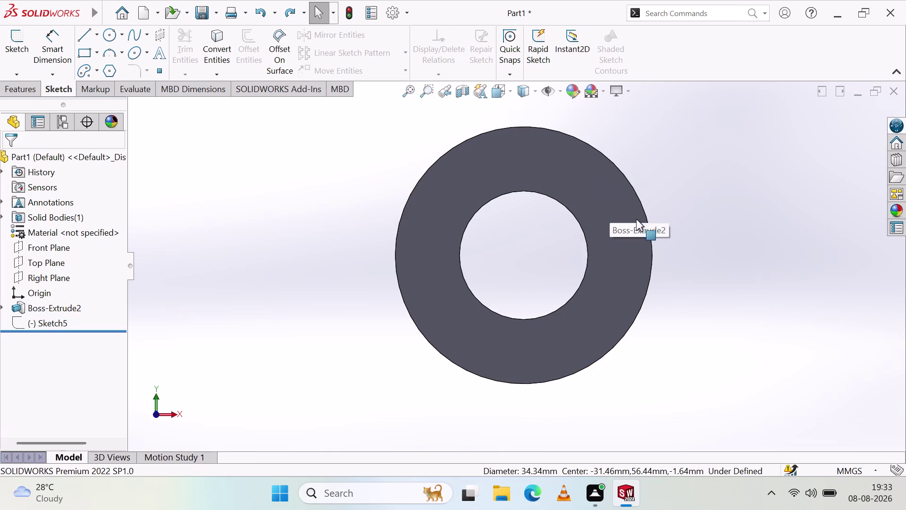
scroll(down, 3)
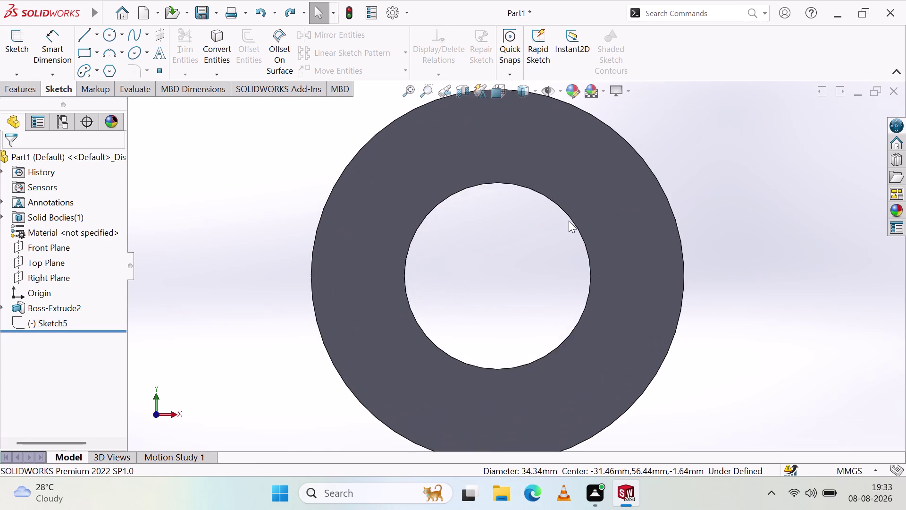
scroll(up, 3)
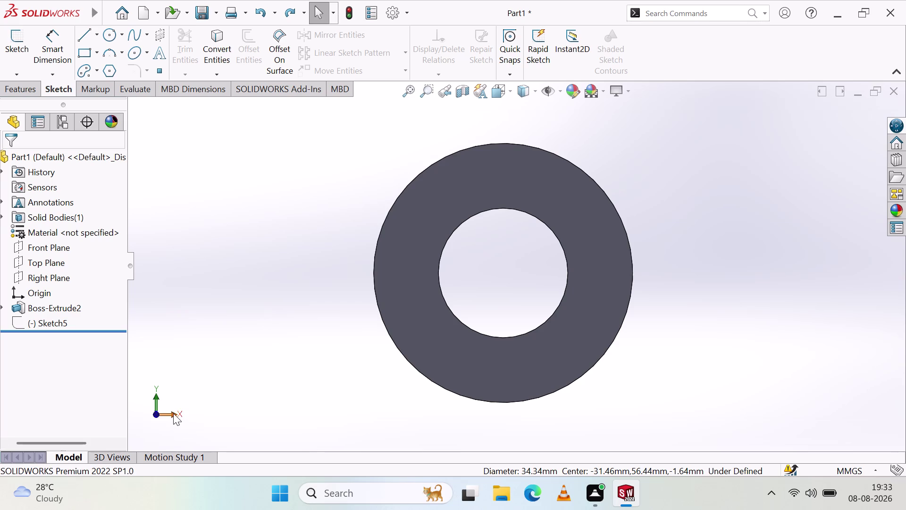
click(173, 411)
click(143, 412)
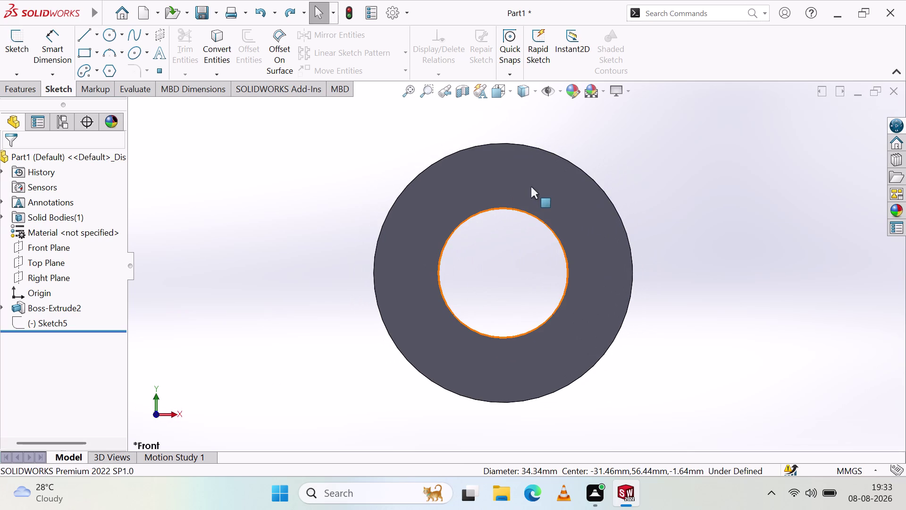
middle_drag(563, 120, 499, 272)
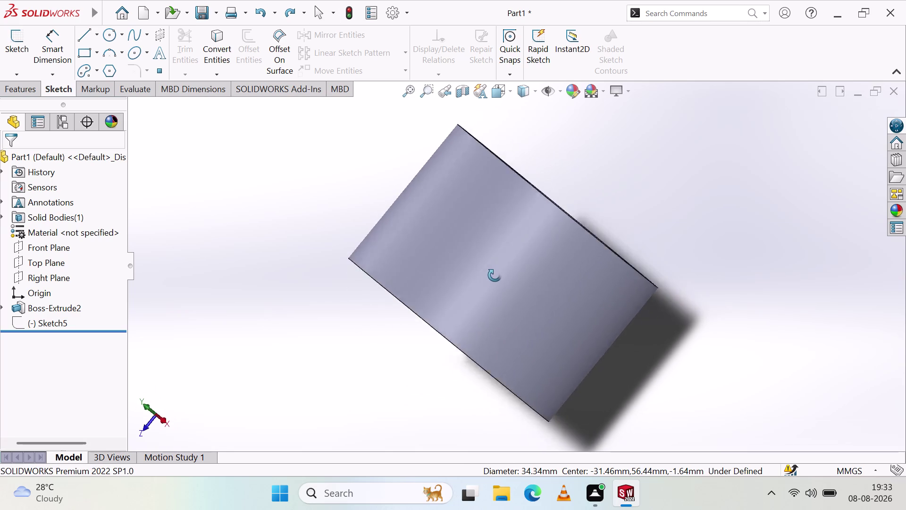
middle_drag(499, 272, 568, 121)
click(464, 187)
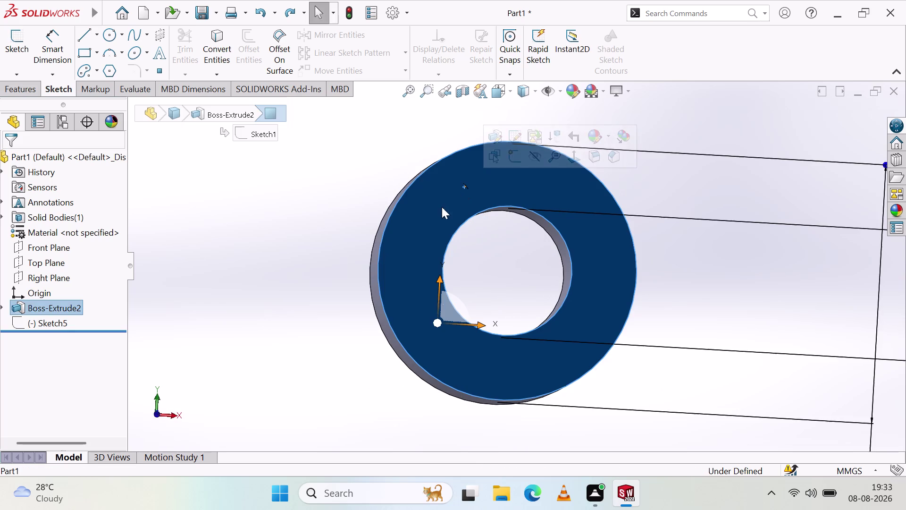
key(Escape)
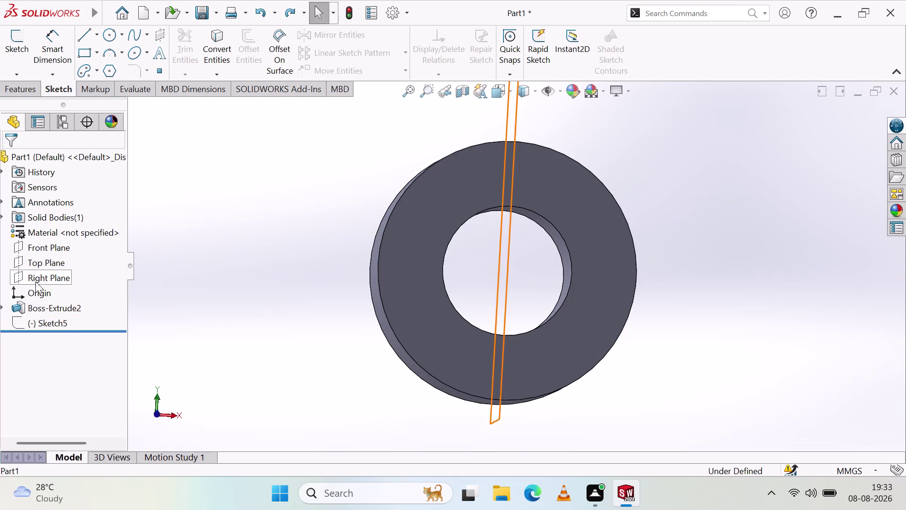
click(65, 325)
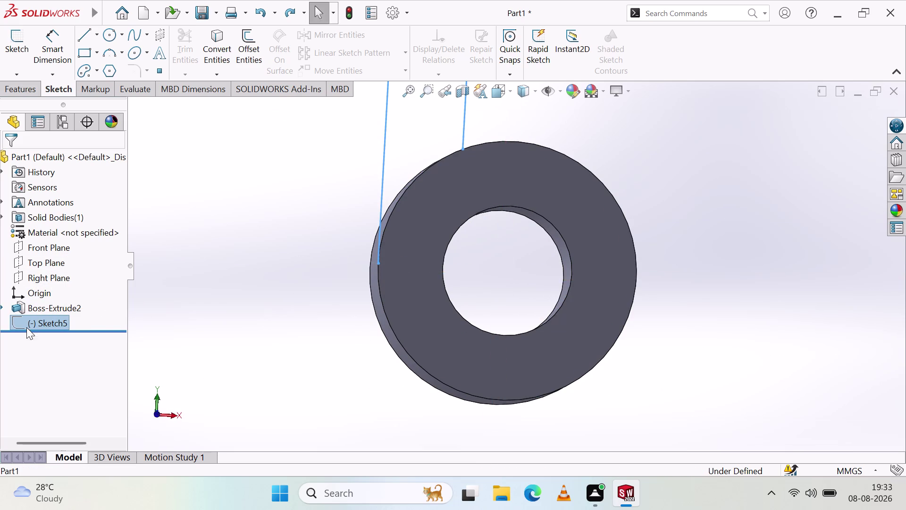
middle_drag(588, 202, 565, 229)
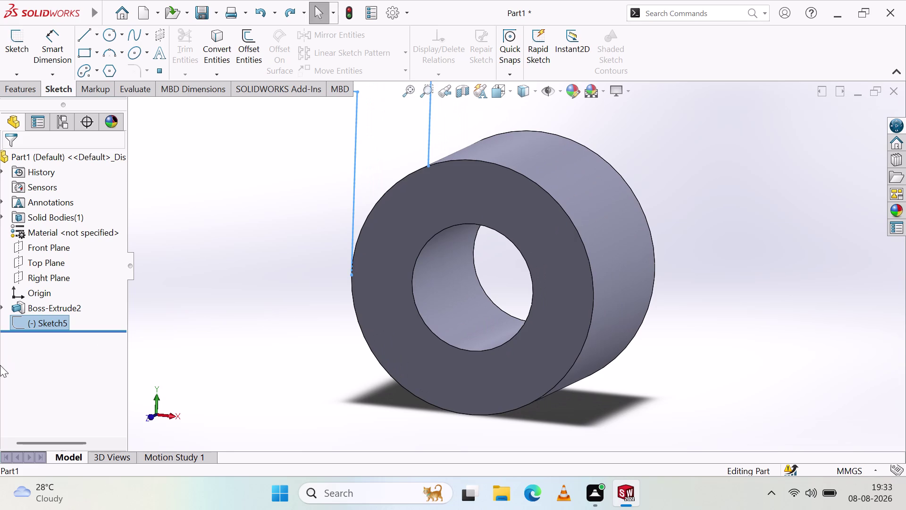
Reopen Boss-Extrude2 for editing from the FeatureManager tree.
click(61, 315)
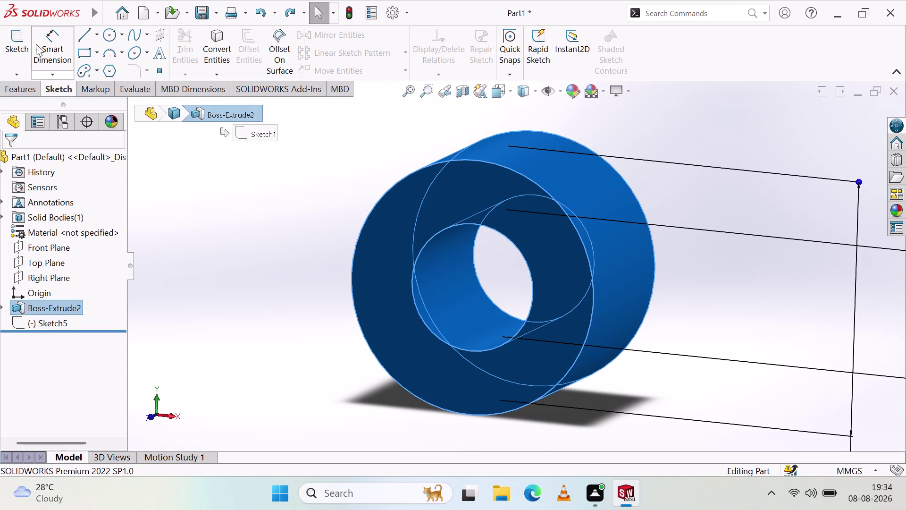
click(79, 307)
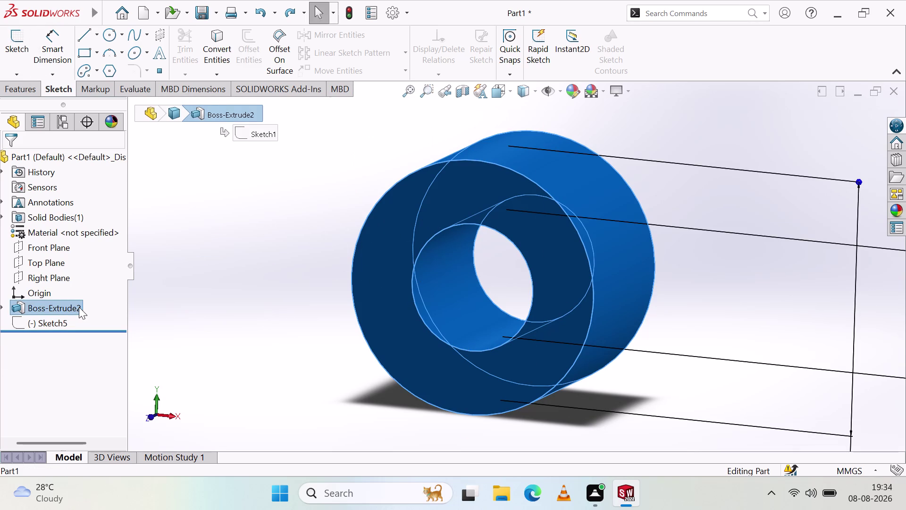
click(245, 322)
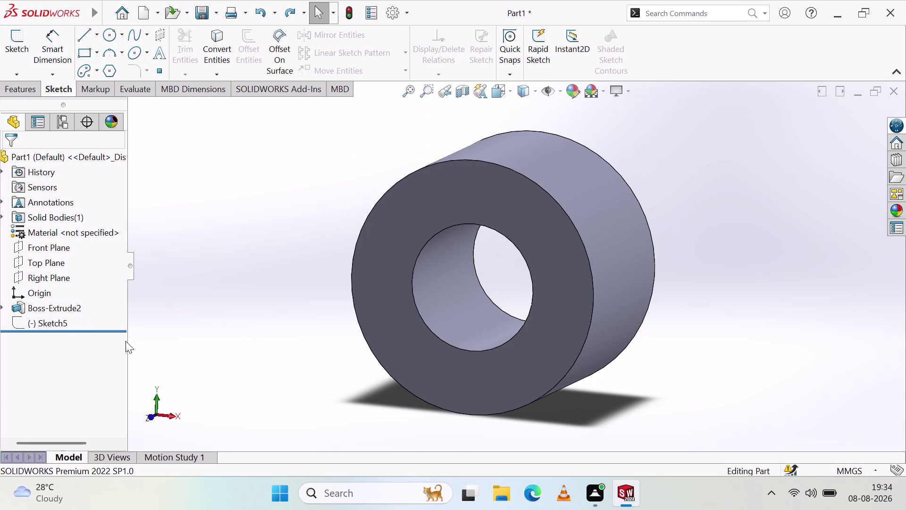
click(82, 306)
click(100, 271)
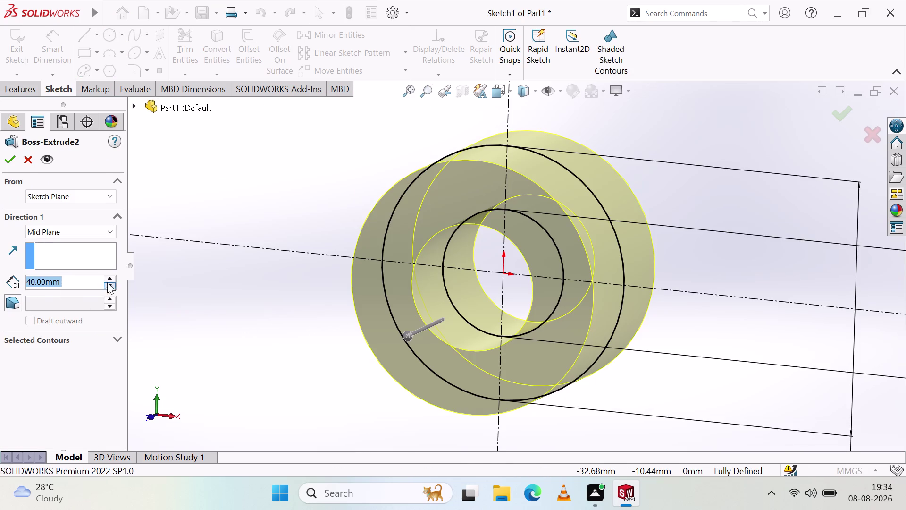
Change Boss-Extrude2's mid-plane depth from 40 mm to 80 mm, then return to the front view.
triple_click(110, 279)
click(110, 279)
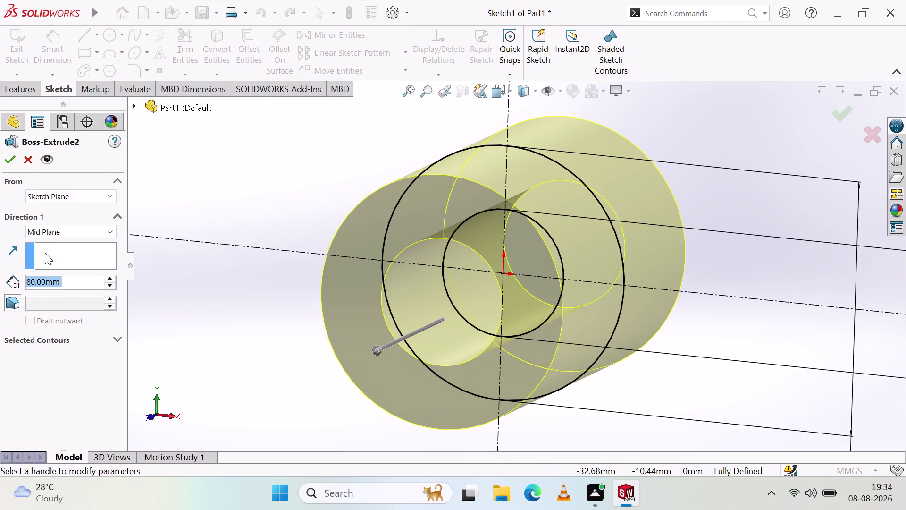
click(7, 154)
click(205, 328)
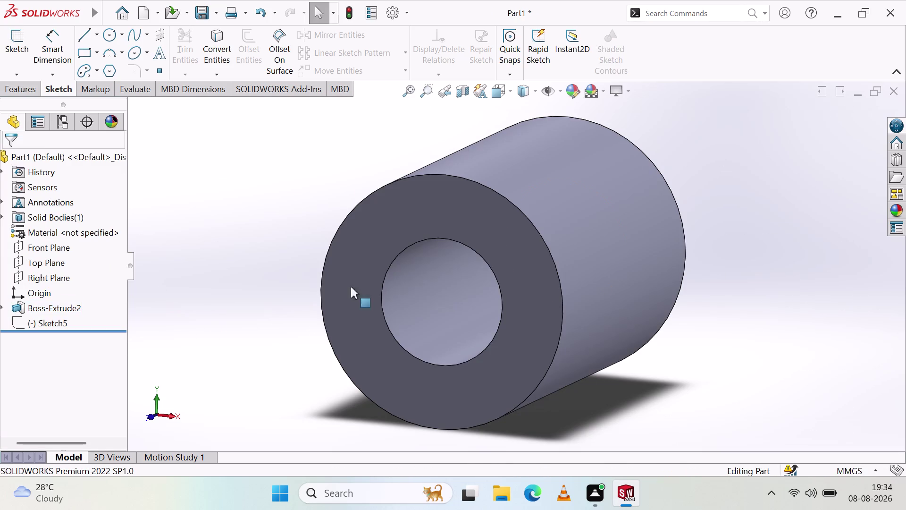
middle_drag(512, 307, 534, 289)
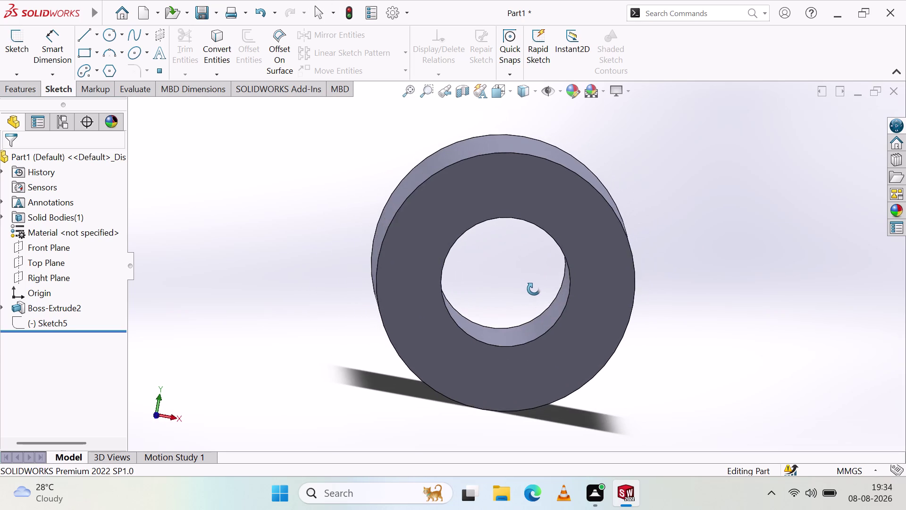
middle_drag(533, 288, 533, 288)
middle_drag(531, 274, 534, 256)
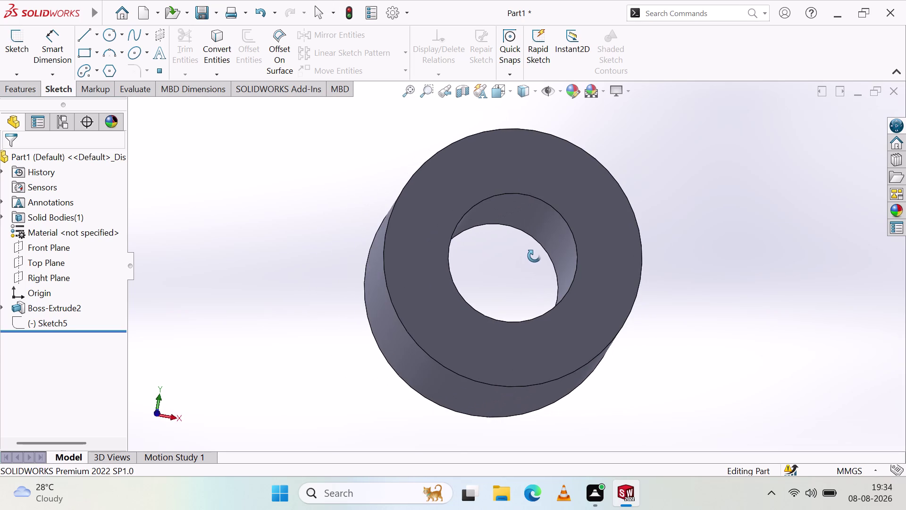
middle_drag(535, 255, 528, 268)
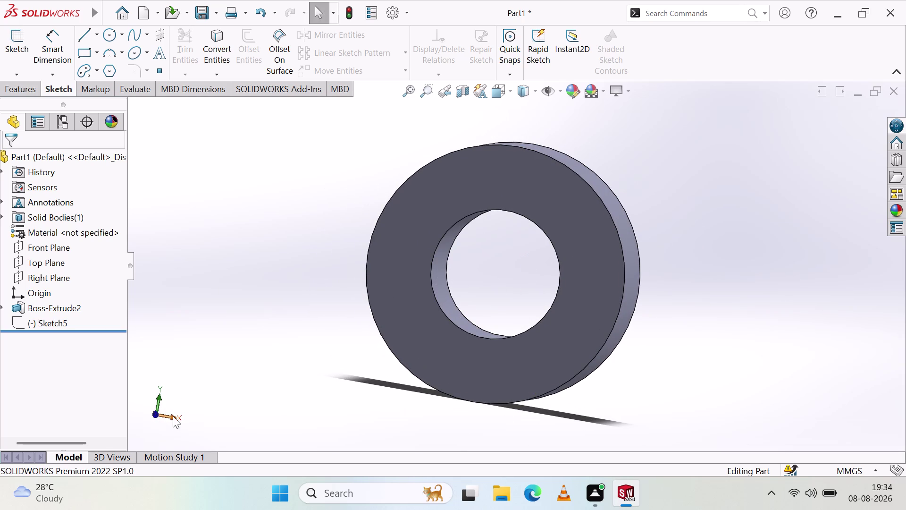
click(172, 416)
click(139, 412)
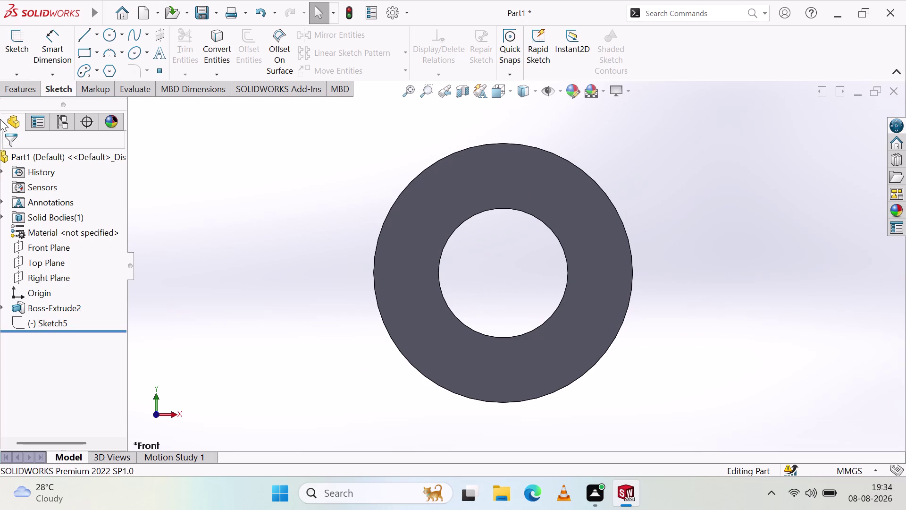
Start a new sketch on the Front Plane with the Line tool active.
click(11, 55)
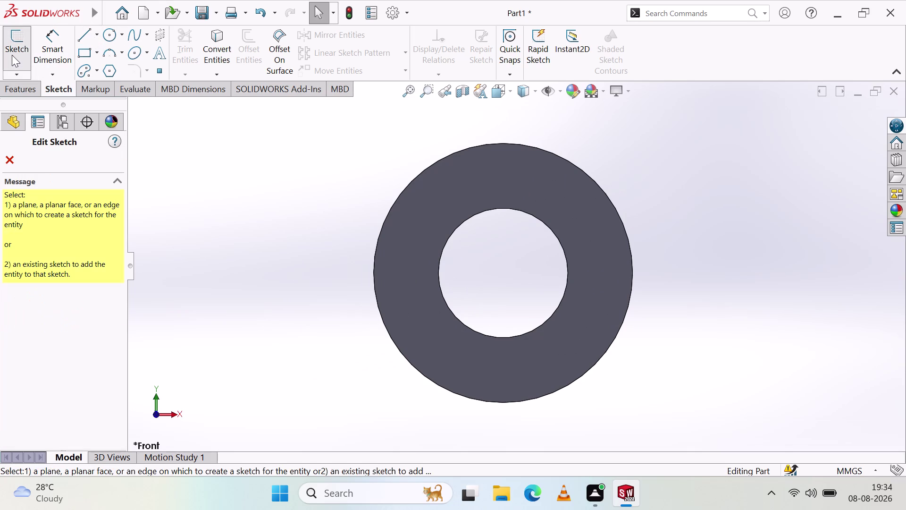
click(16, 153)
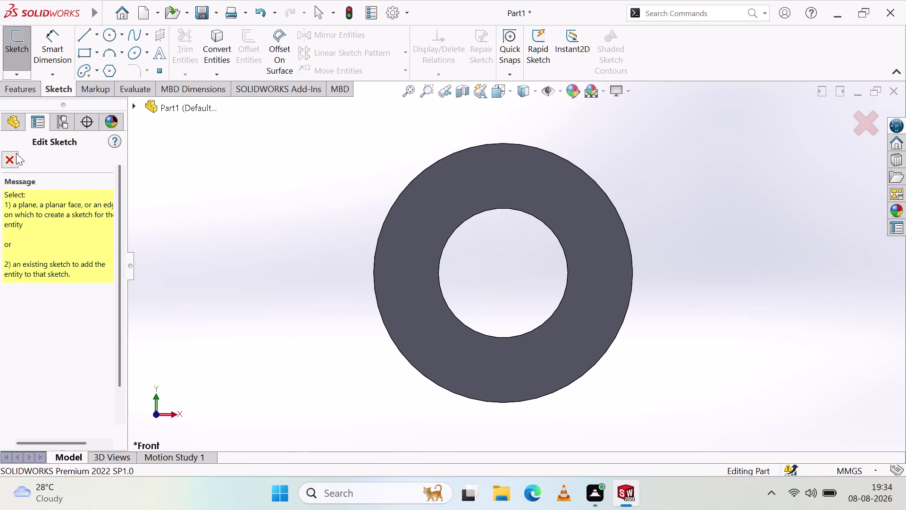
click(65, 249)
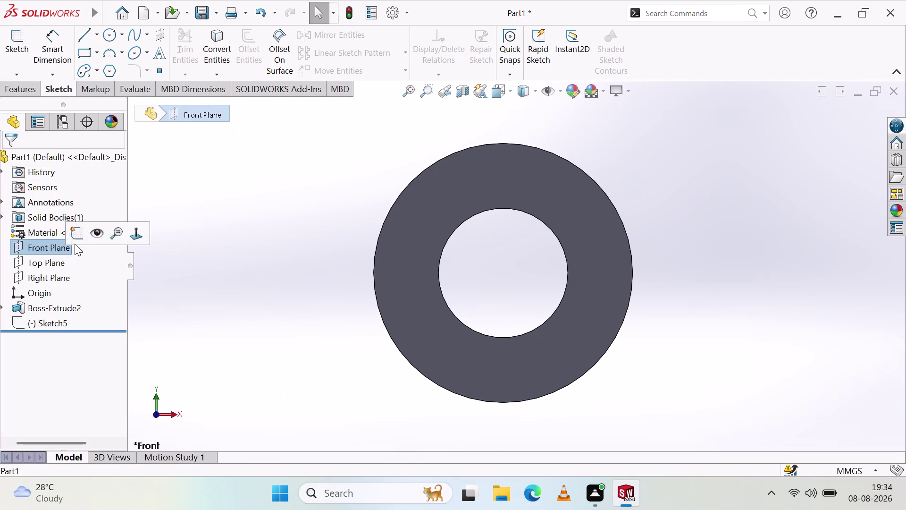
click(19, 36)
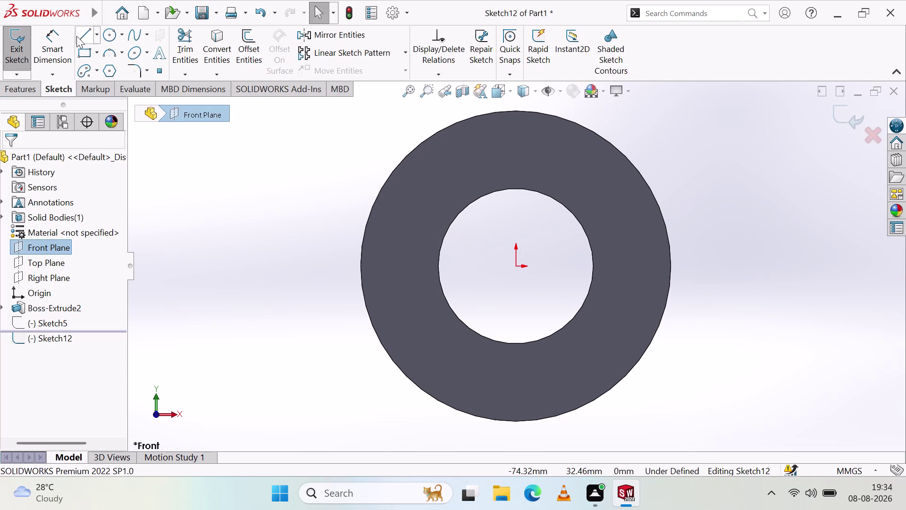
click(81, 34)
scroll(up, 3)
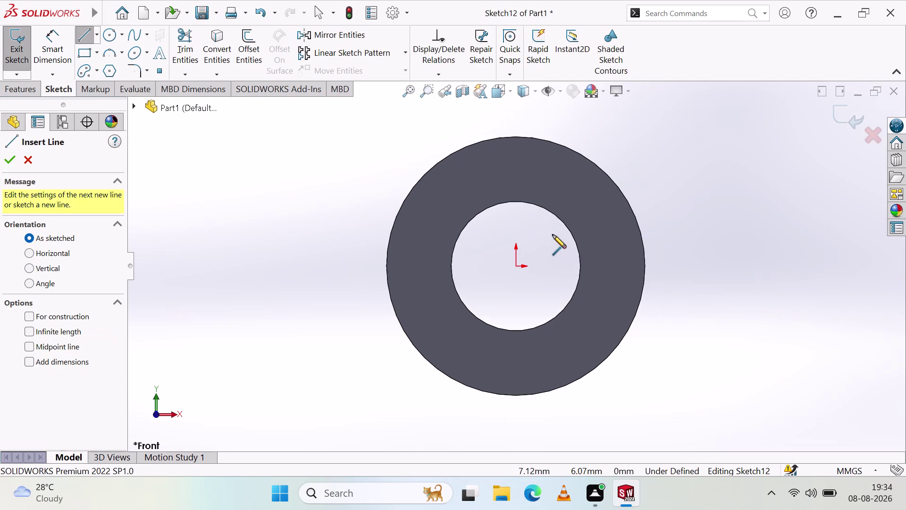
Draw a line chain rising 48 from the ring's top, then running left, down and right.
click(516, 136)
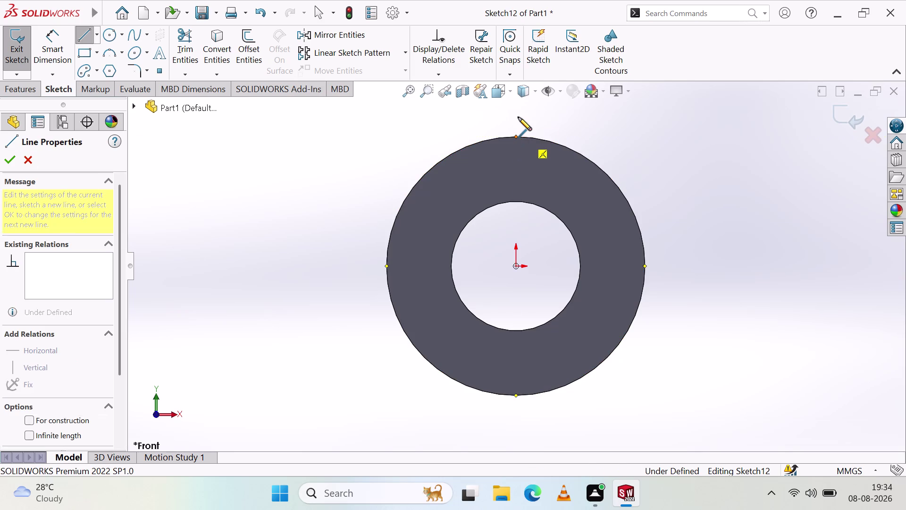
scroll(up, 3)
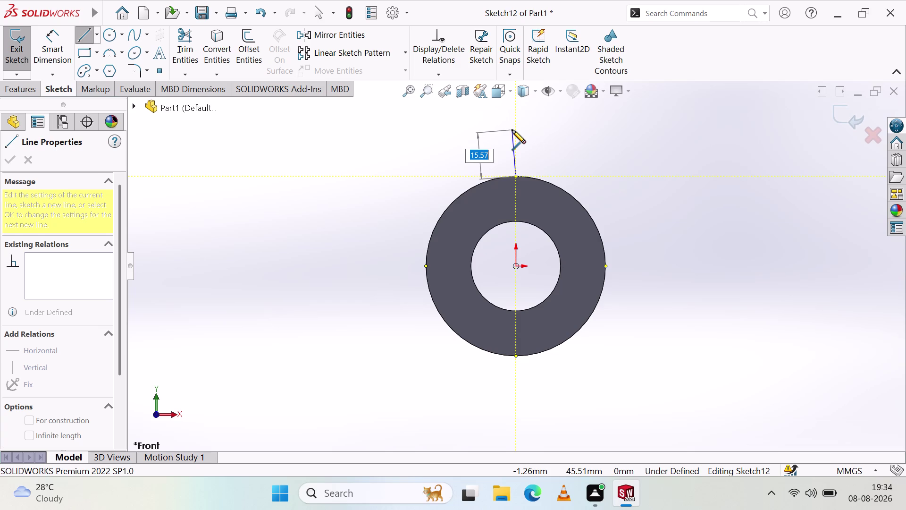
text(48)
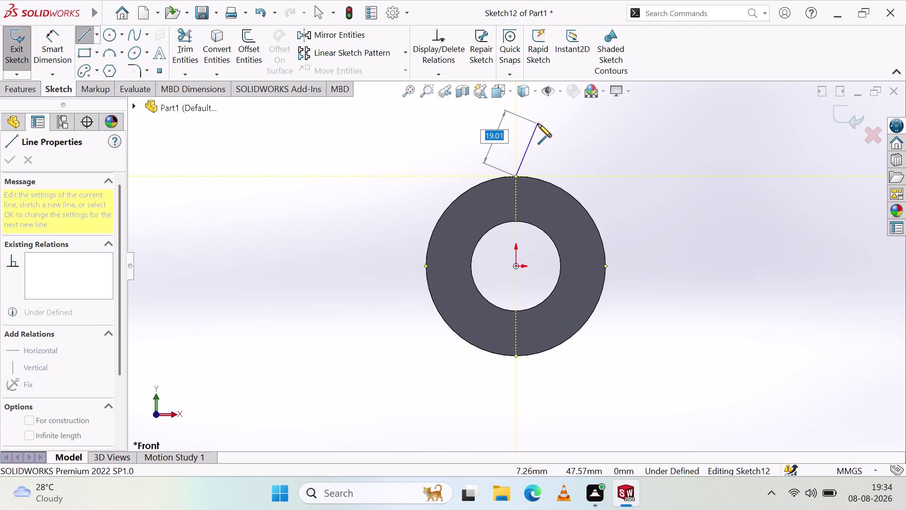
scroll(up, 3)
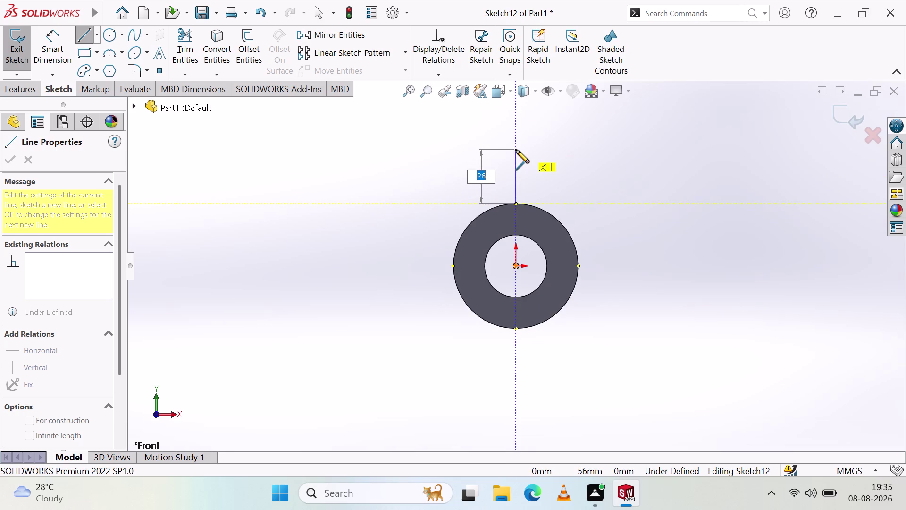
click(518, 136)
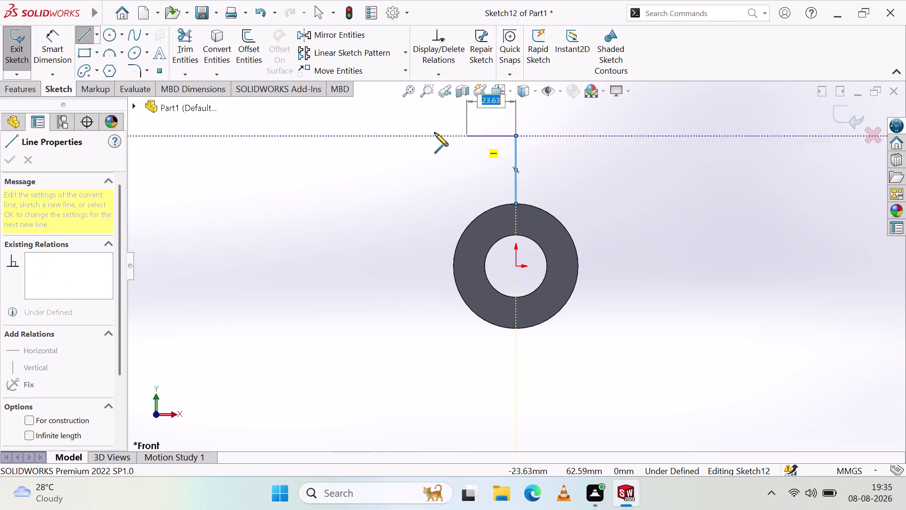
click(436, 134)
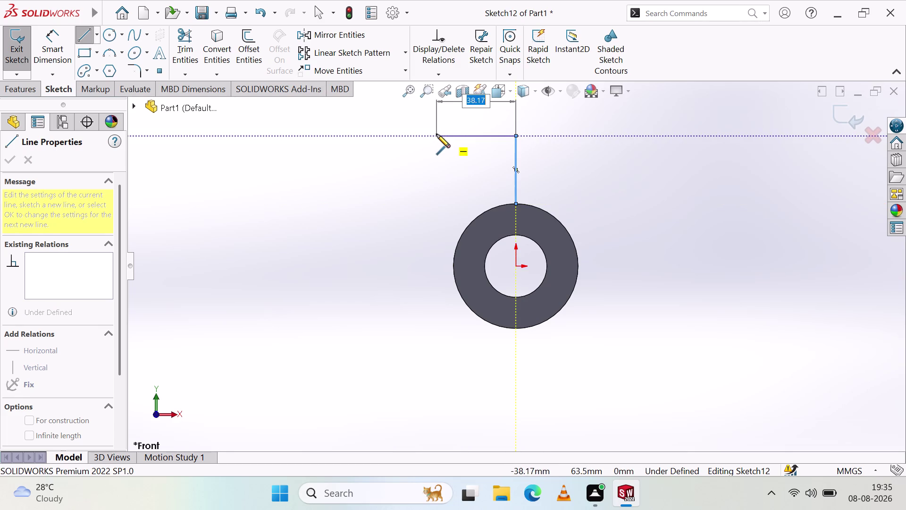
click(438, 171)
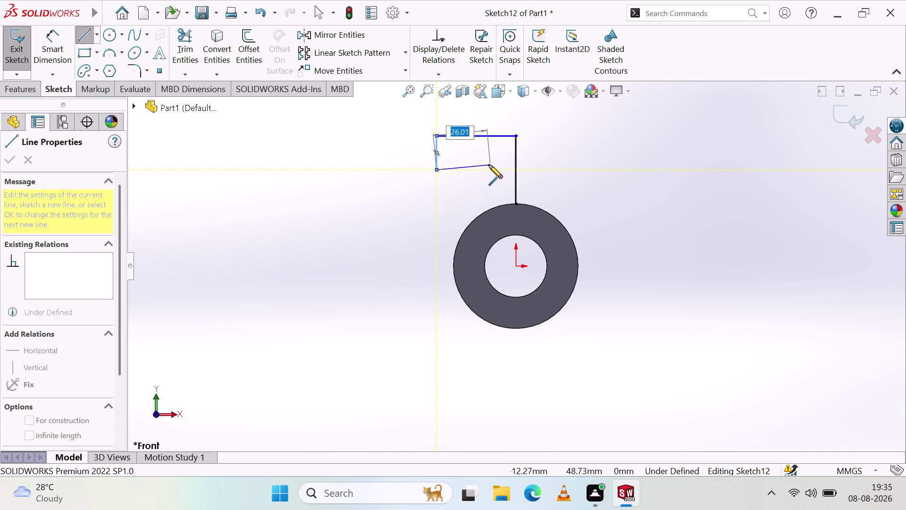
click(488, 168)
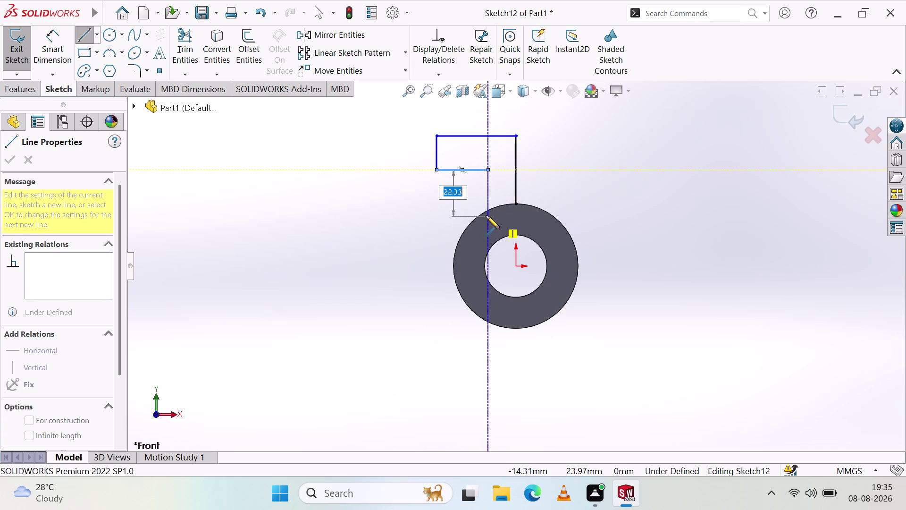
key(Escape)
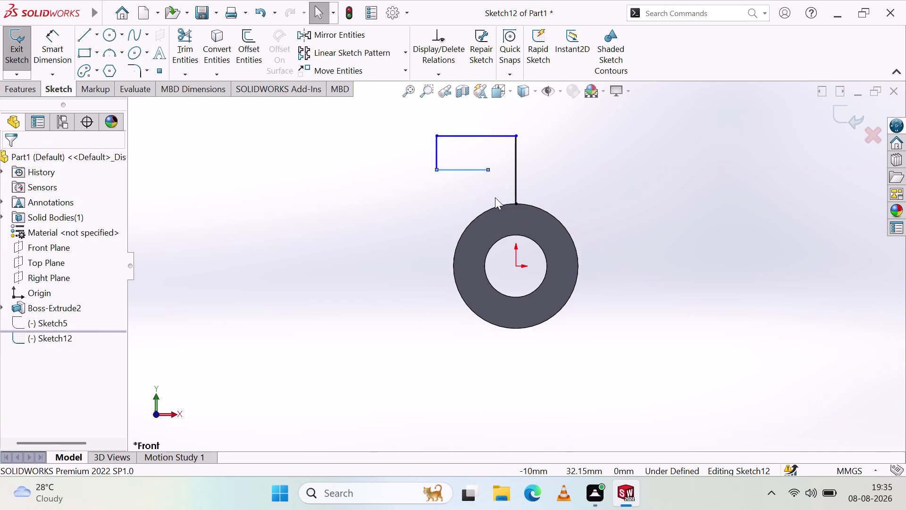
Delete the old lower, upright and top lines from the sketch.
click(467, 169)
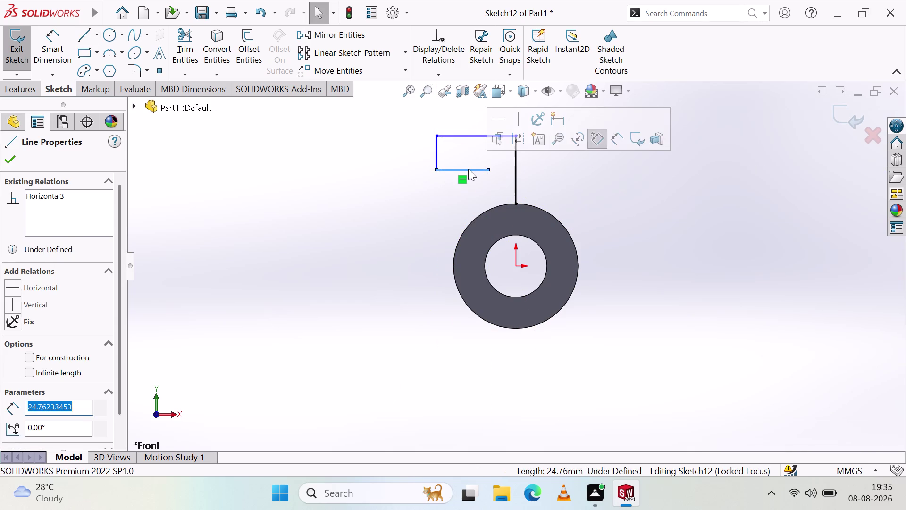
key(Delete)
click(433, 148)
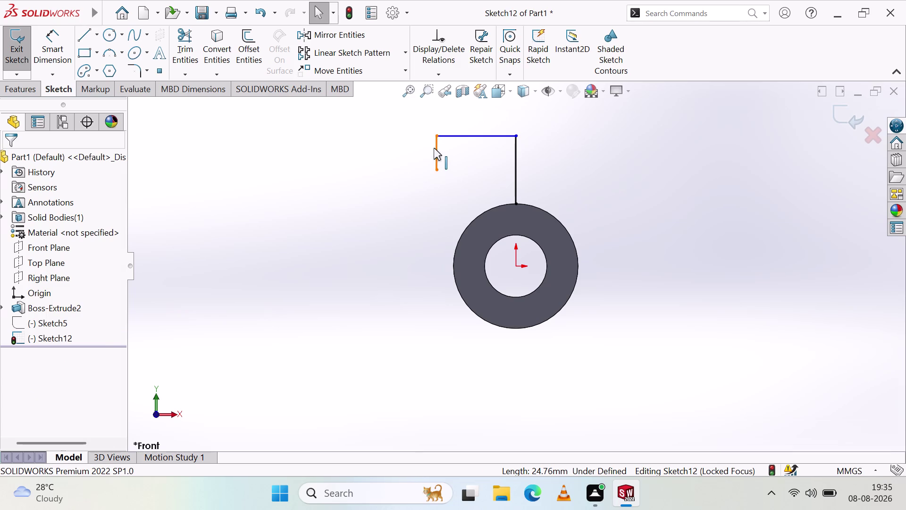
key(Delete)
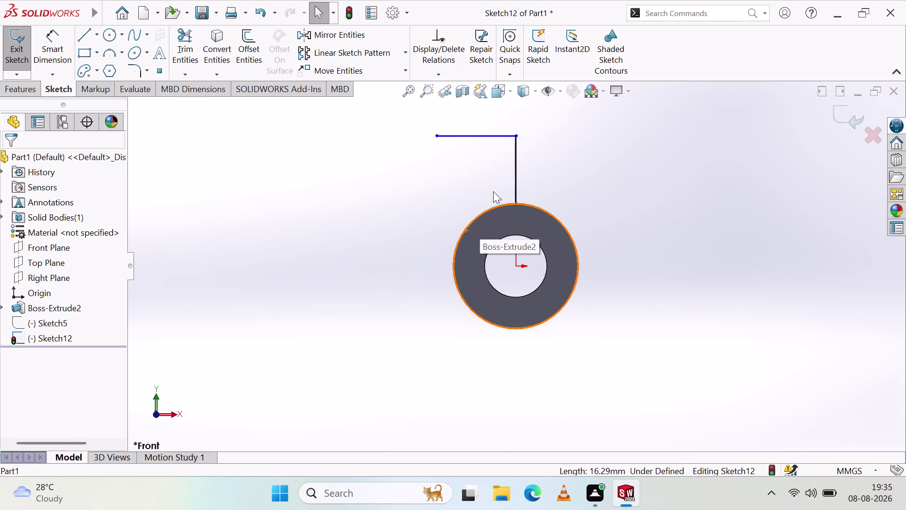
drag(520, 186, 437, 141)
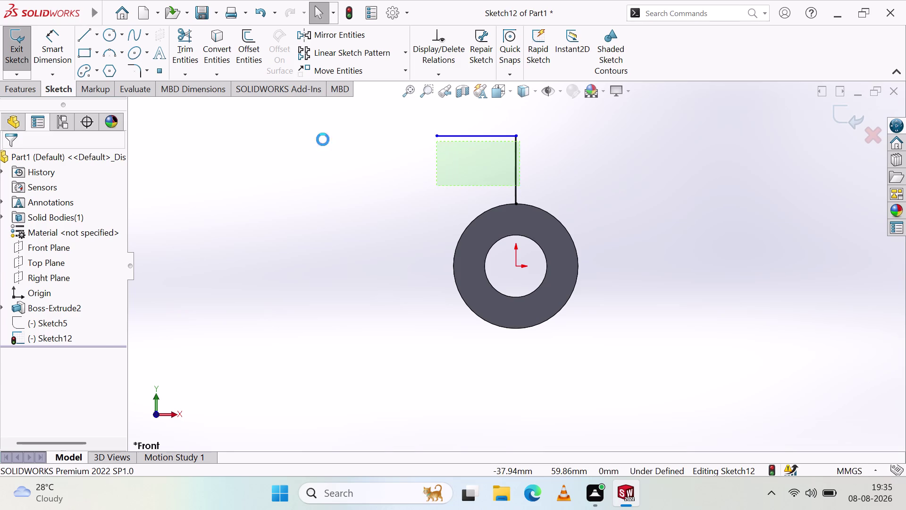
key(Delete)
drag(605, 138, 447, 135)
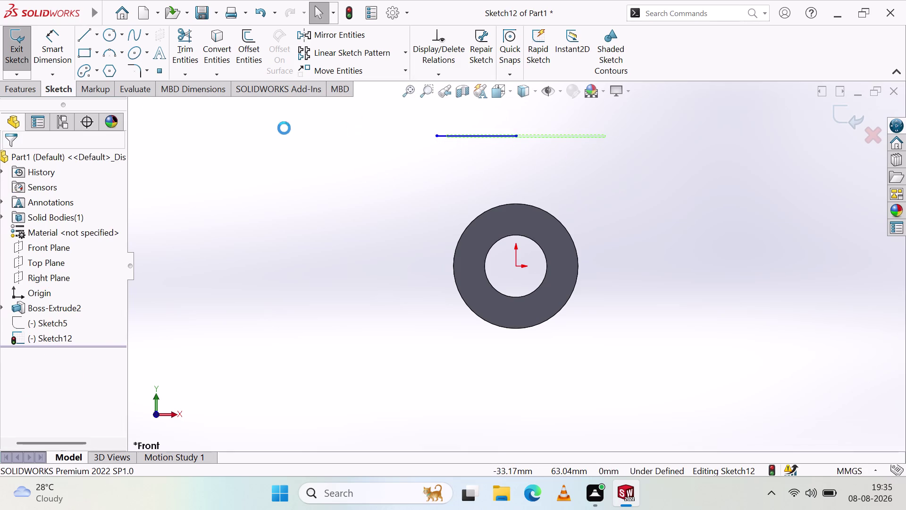
key(Delete)
Draw a line chain from the ring's left edge: up, left, up, then right above the centre.
click(84, 36)
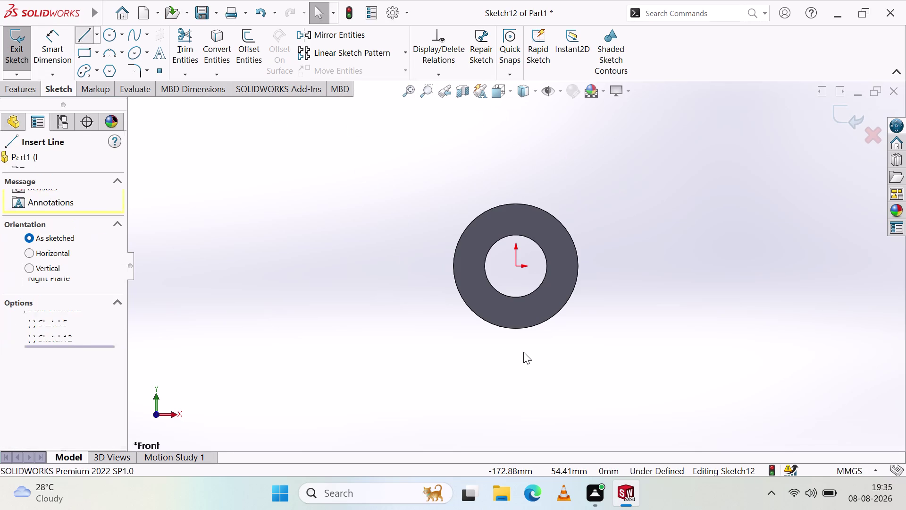
click(453, 266)
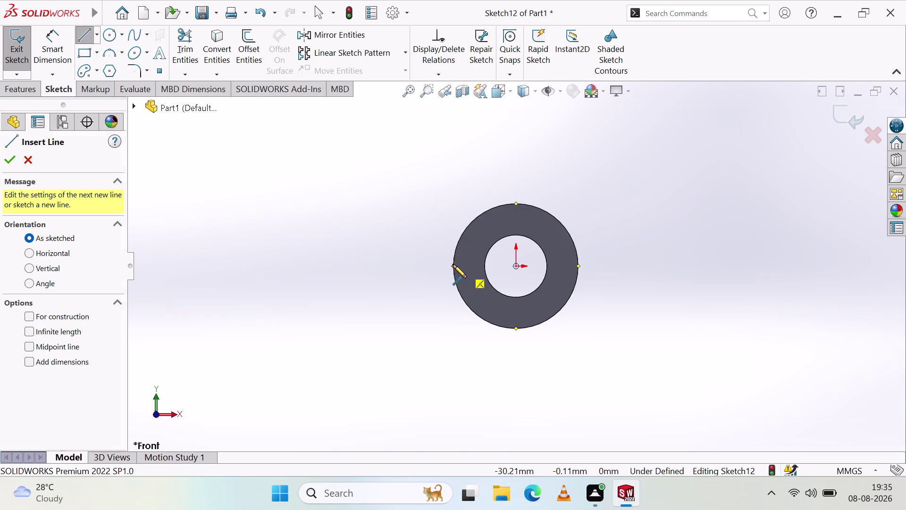
click(455, 195)
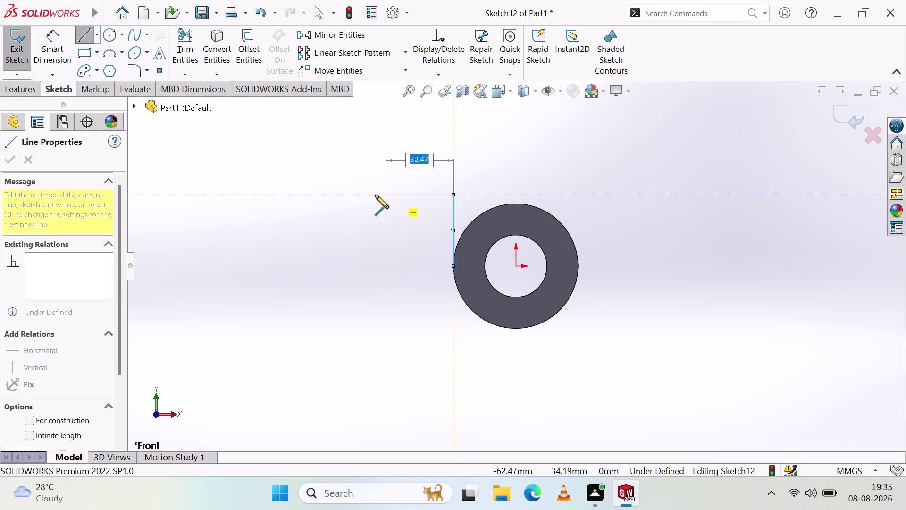
click(375, 194)
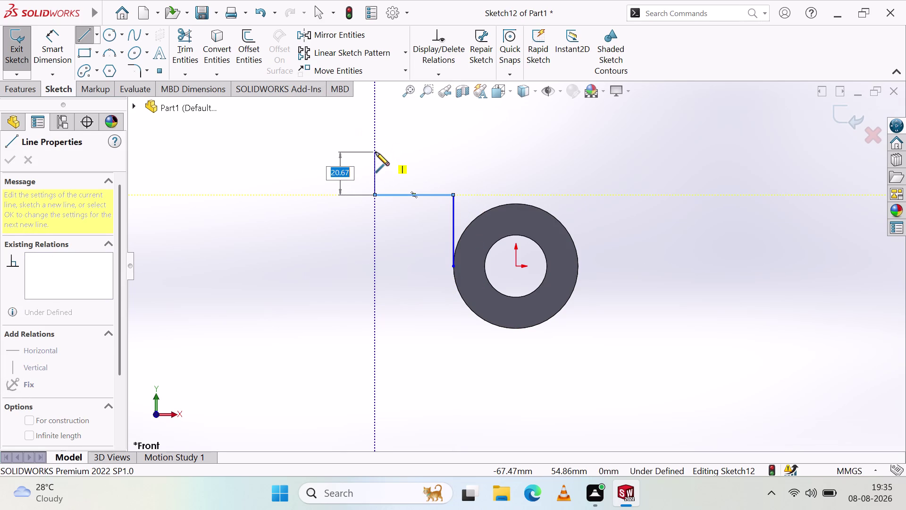
click(375, 159)
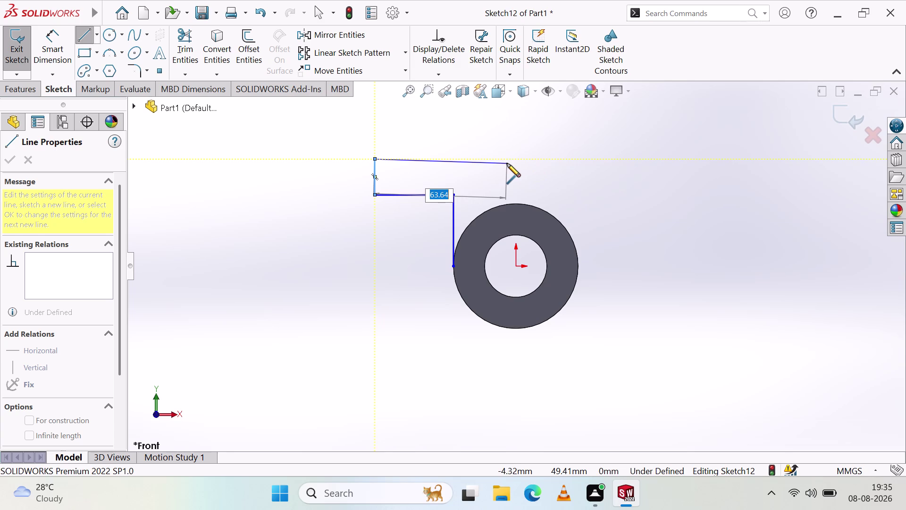
click(515, 159)
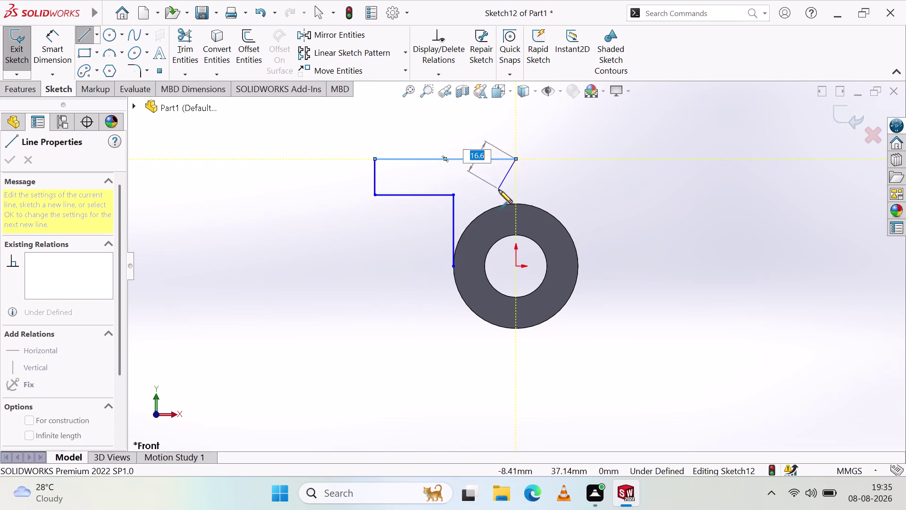
key(Escape)
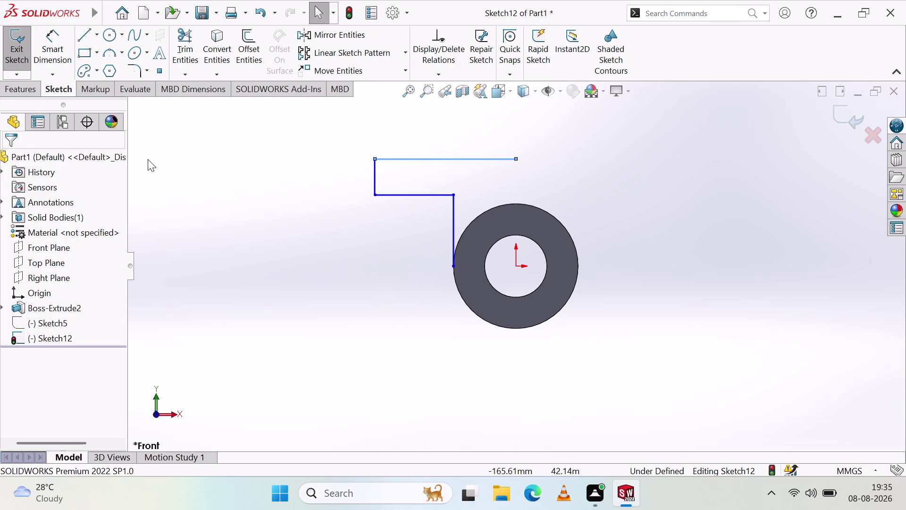
click(63, 41)
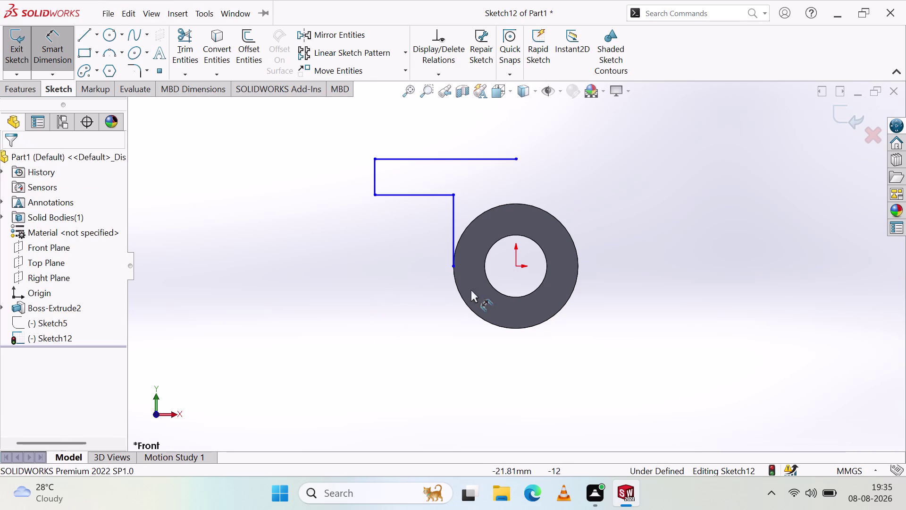
Dimension the upright line beside the ring 48 mm and the short left upright 20 mm.
click(452, 224)
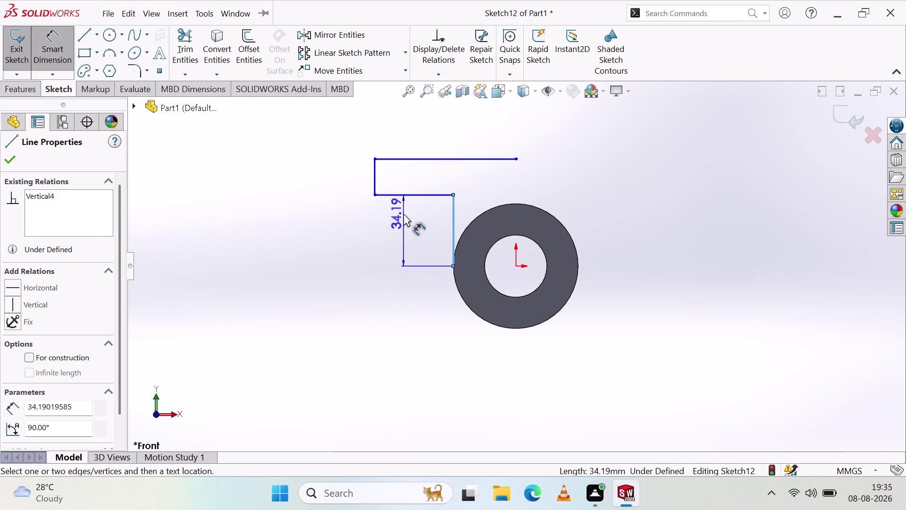
click(412, 226)
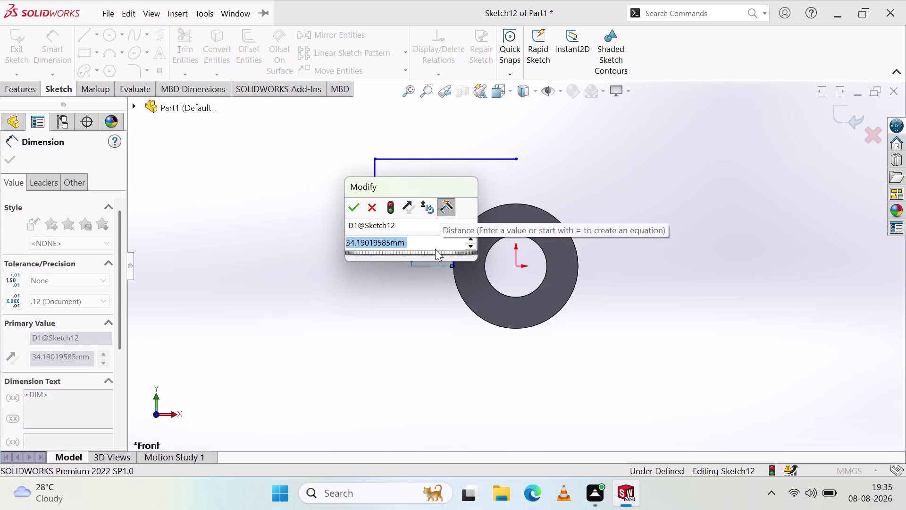
text(48)
click(357, 210)
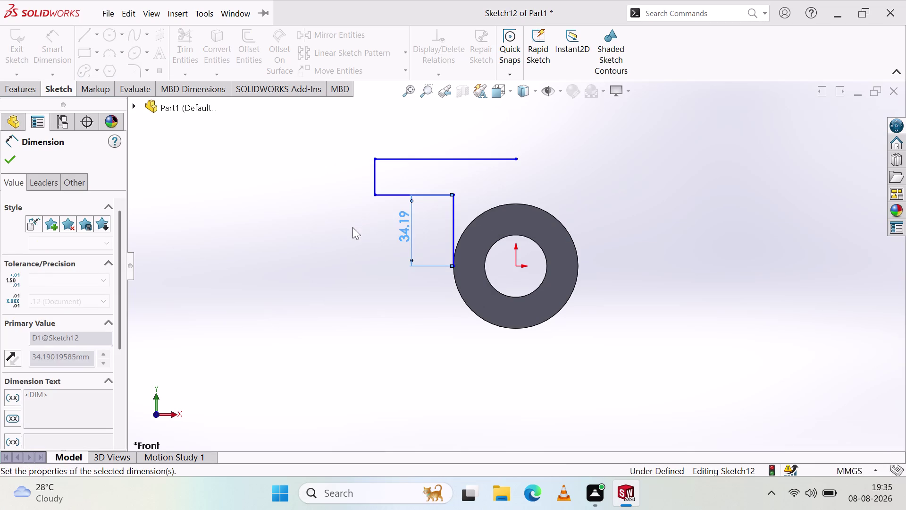
click(359, 231)
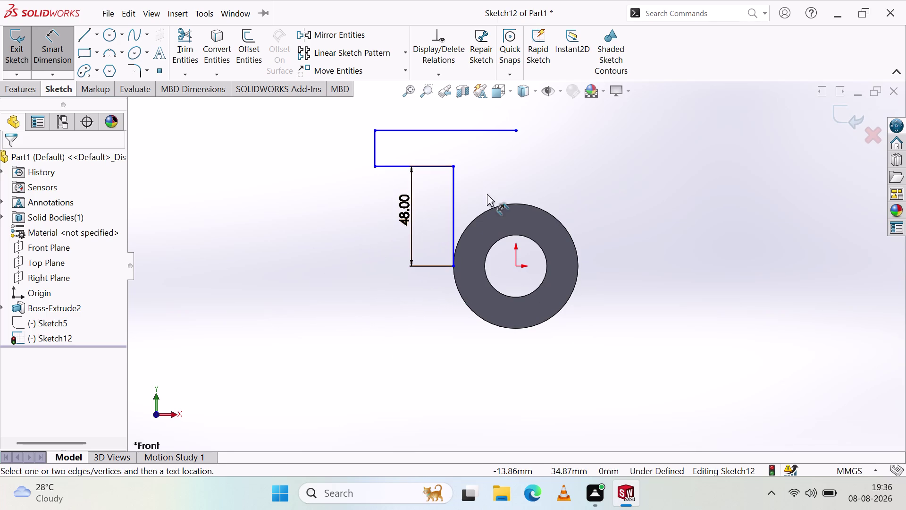
scroll(down, 3)
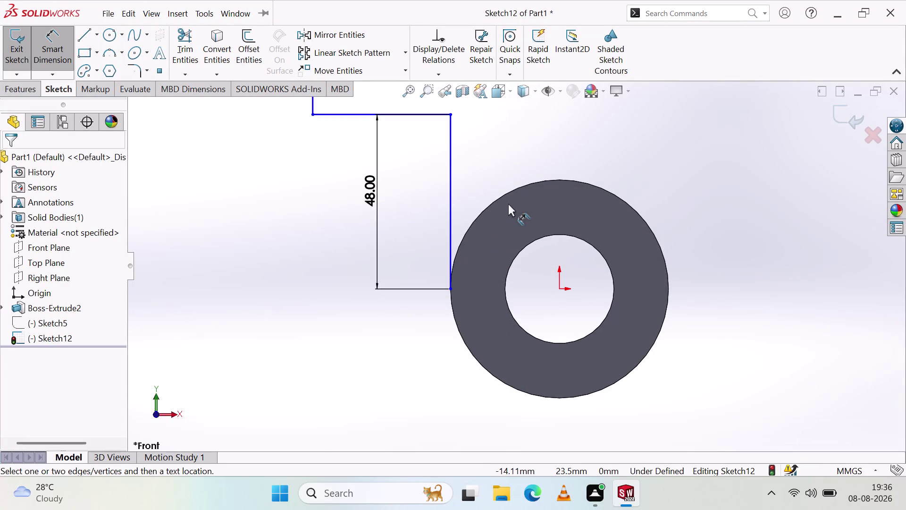
scroll(up, 3)
scroll(up, 3)
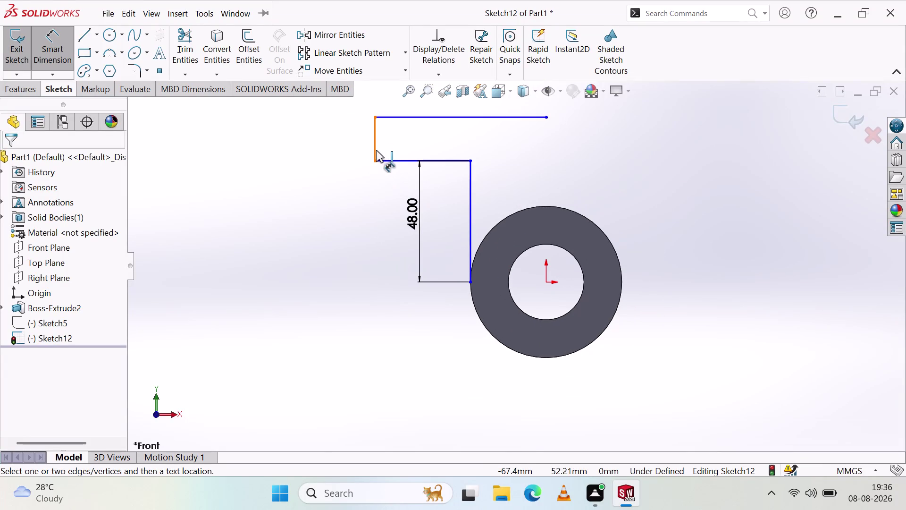
click(376, 143)
click(367, 141)
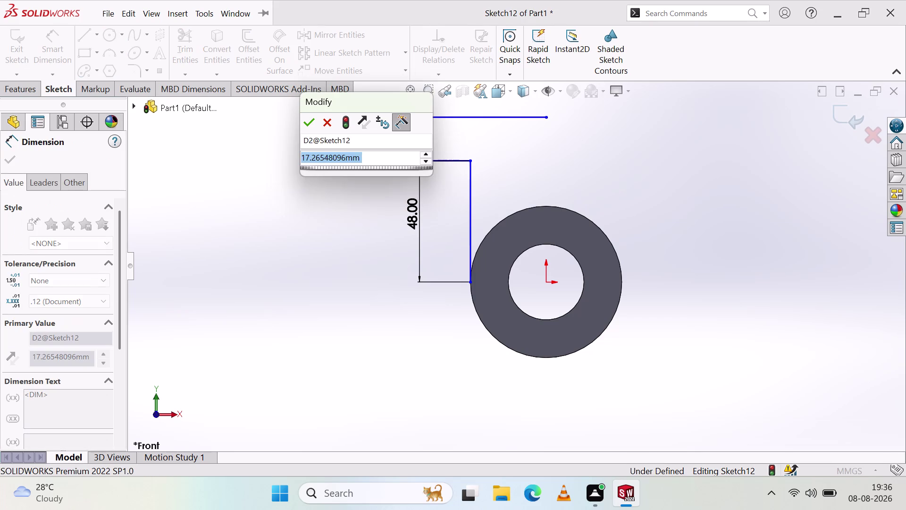
text(20)
click(309, 125)
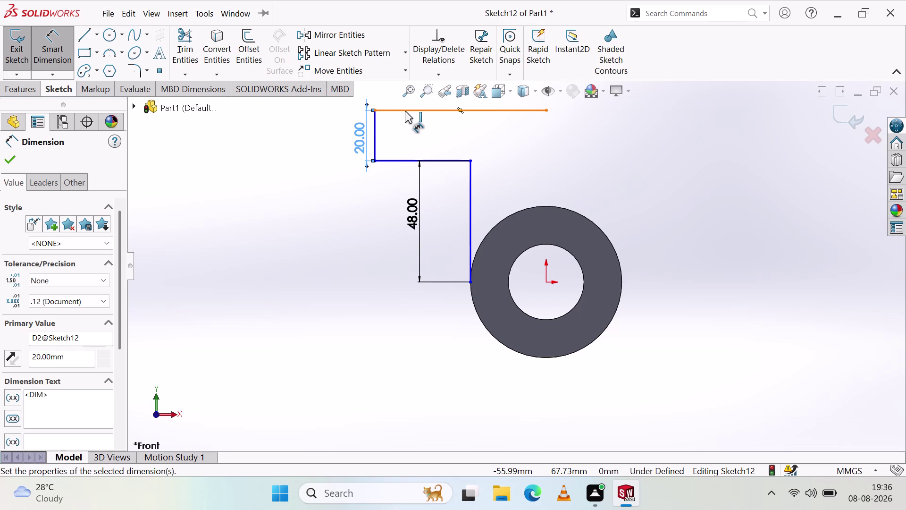
Set the long top line's length to 80 mm.
click(410, 109)
click(408, 128)
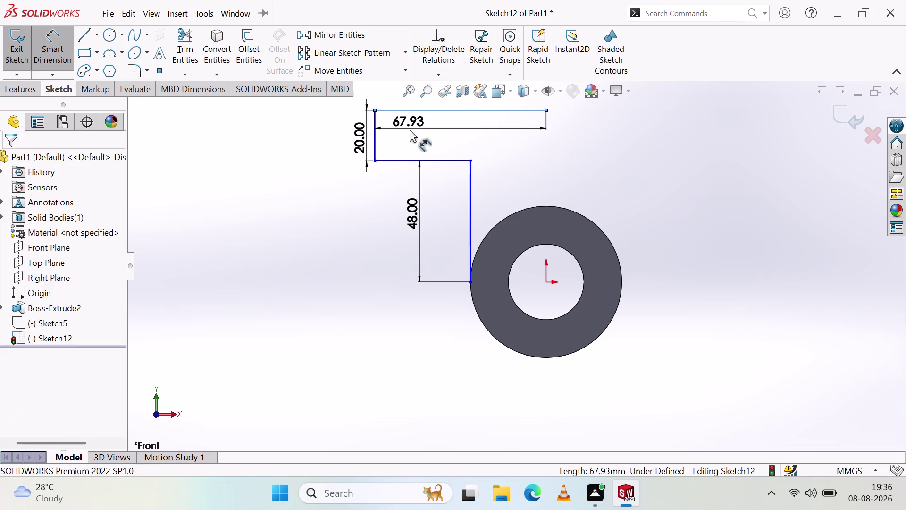
key(8)
key(0)
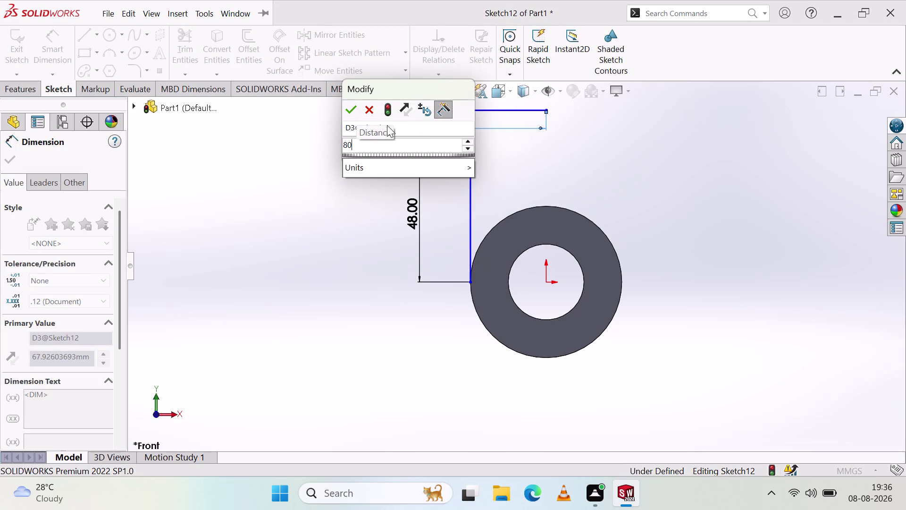
click(354, 111)
Dimension the middle horizontal offset 60 mm and position that dimension.
click(271, 227)
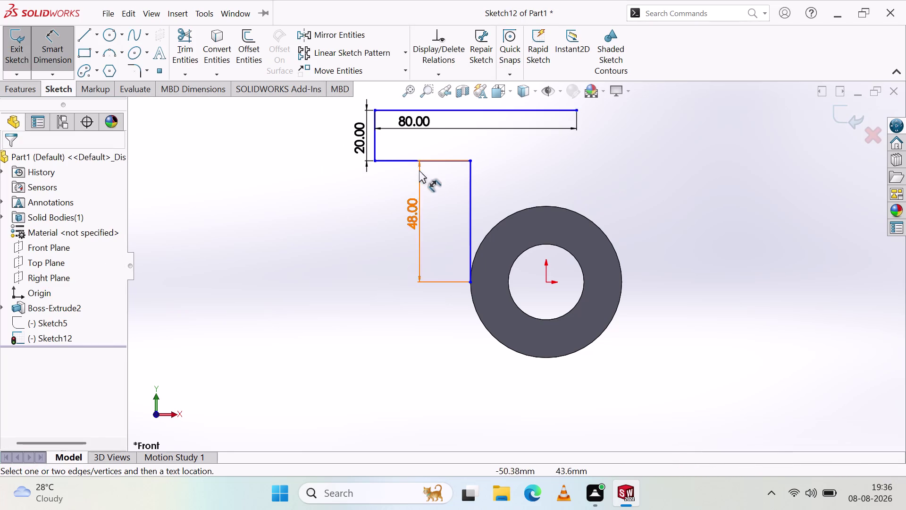
click(400, 162)
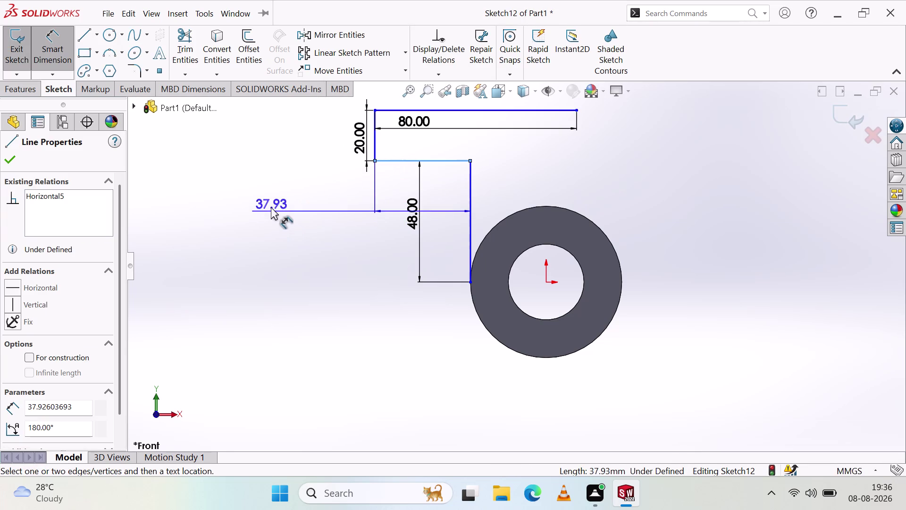
click(268, 175)
text(6)
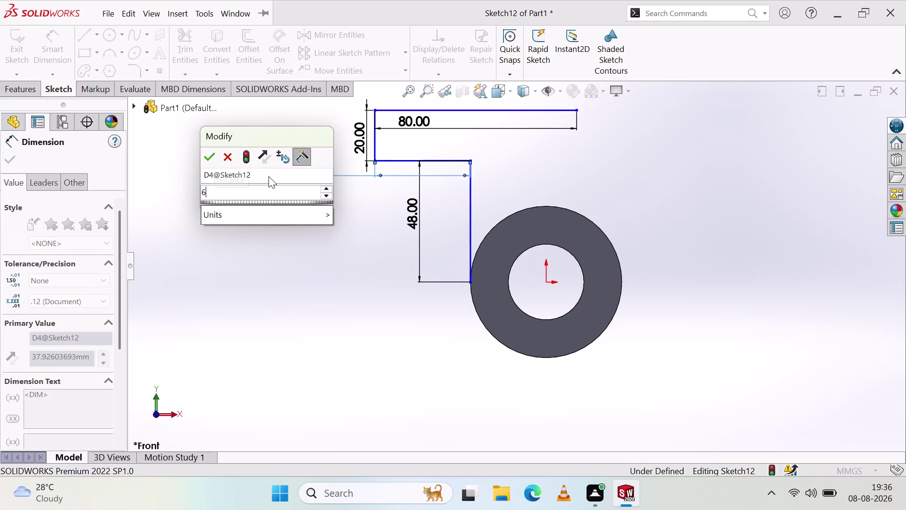
text(0)
click(212, 156)
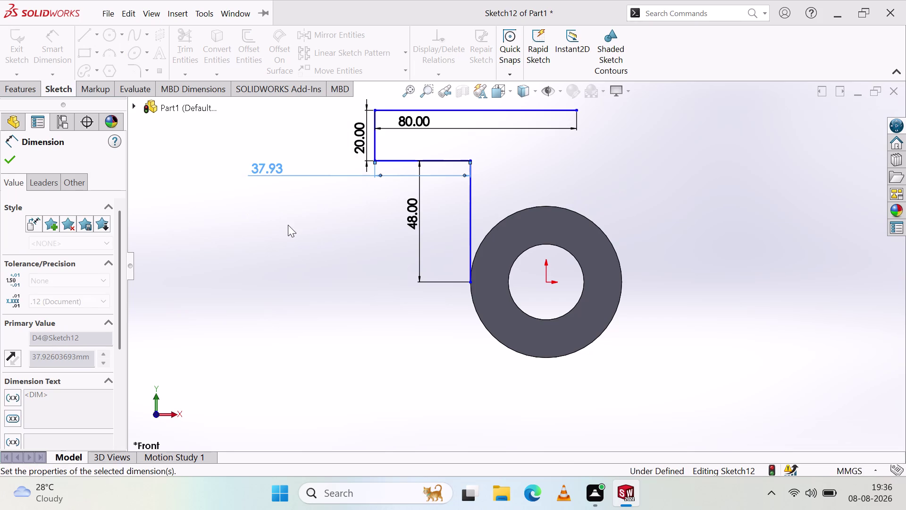
click(292, 222)
drag(145, 168, 234, 169)
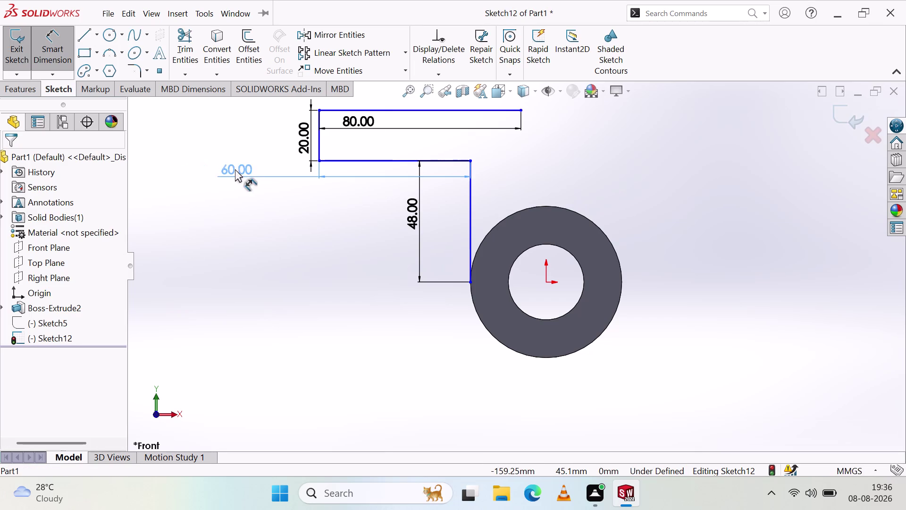
drag(234, 169, 254, 170)
click(304, 243)
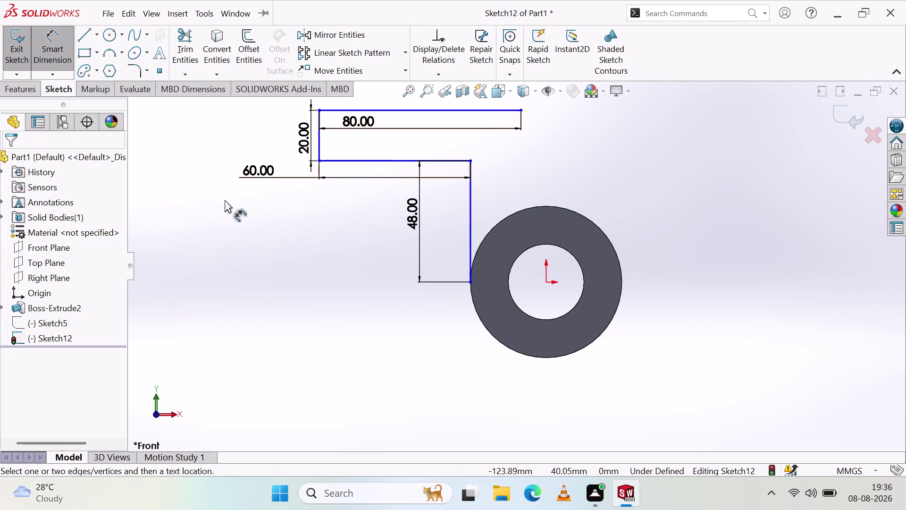
click(81, 33)
click(522, 111)
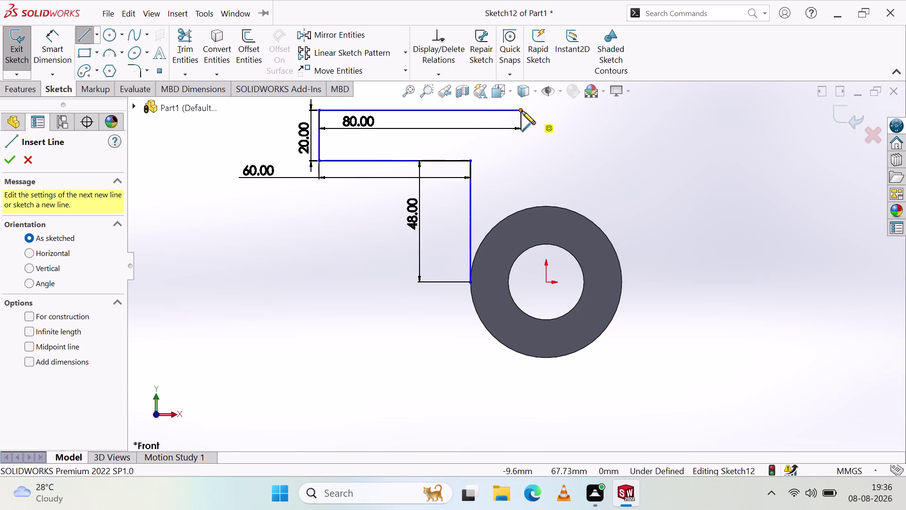
Add a vertical line from the top edge's right end and dimension it 48 mm.
click(521, 210)
key(Escape)
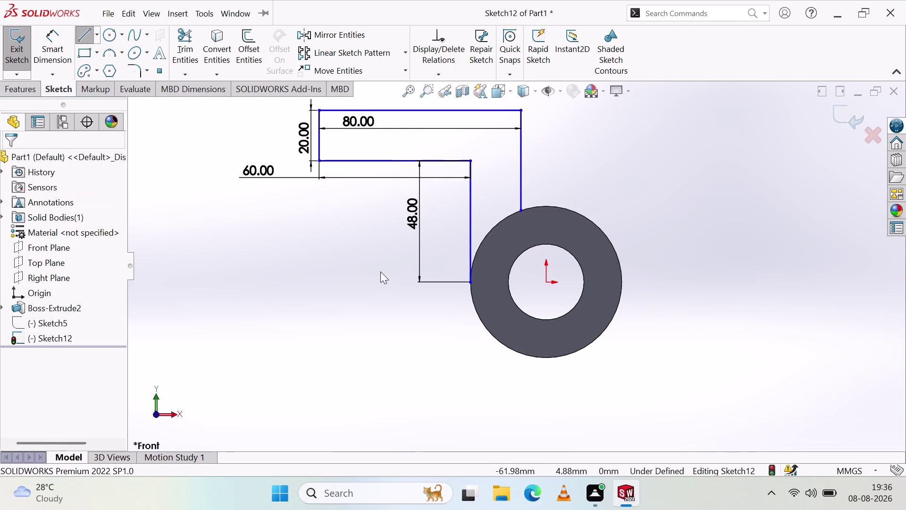
click(335, 264)
click(61, 53)
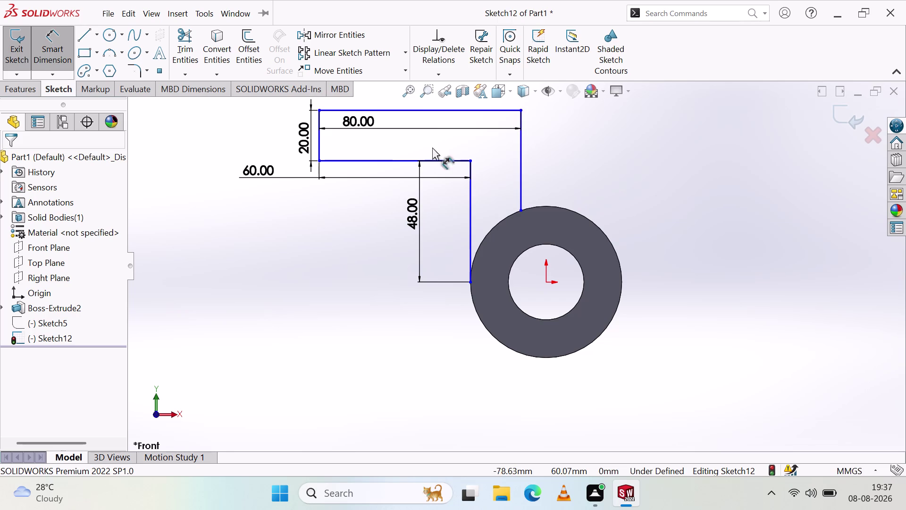
click(522, 168)
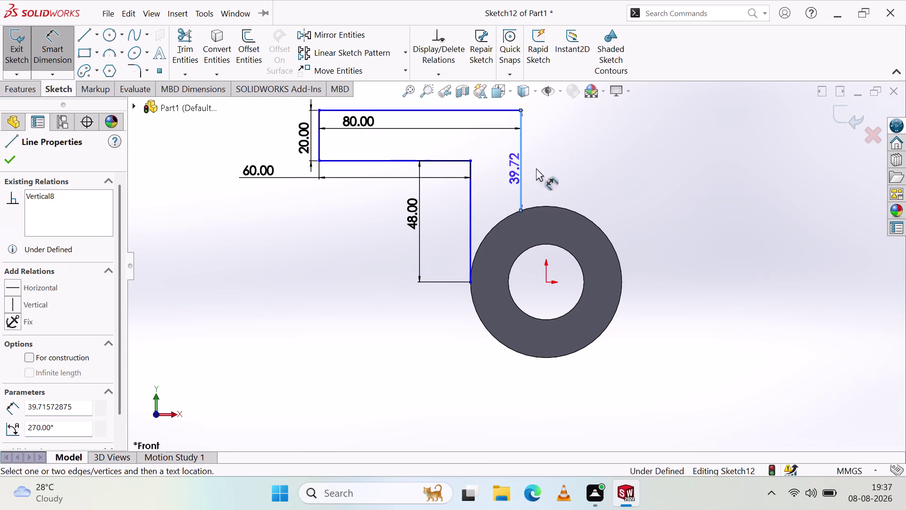
click(556, 139)
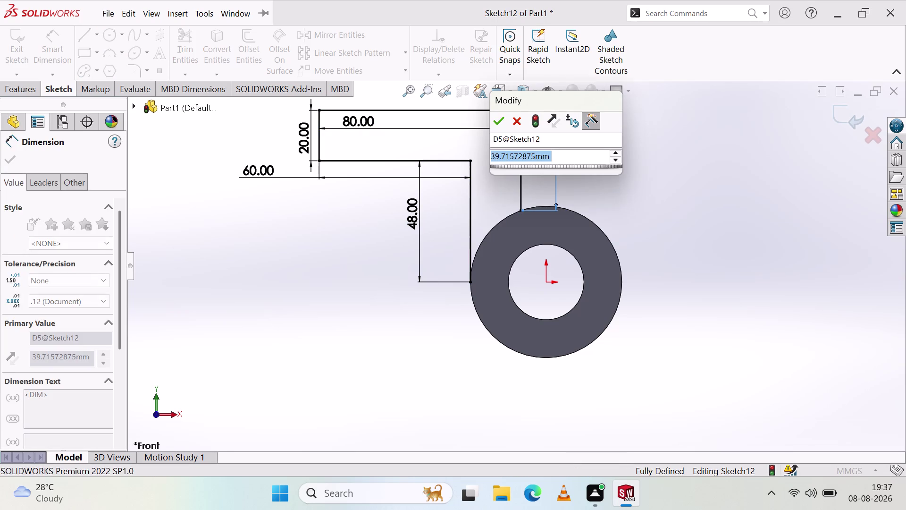
text(48)
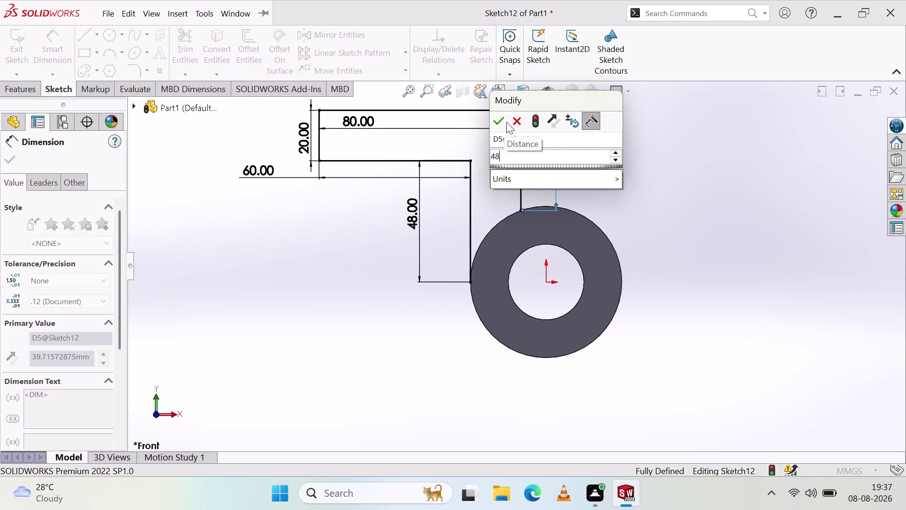
click(502, 117)
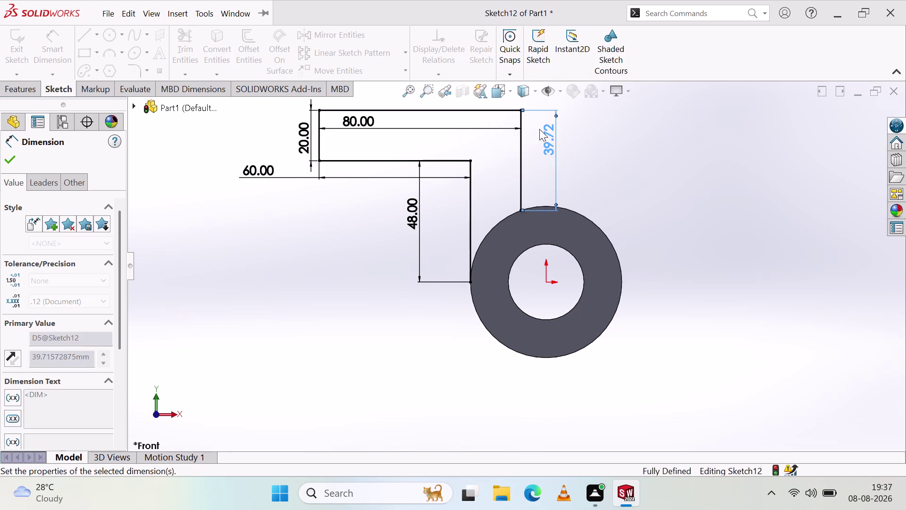
click(582, 137)
Move the new 48, the 20 and the 60 dimensions to clear positions.
scroll(up, 3)
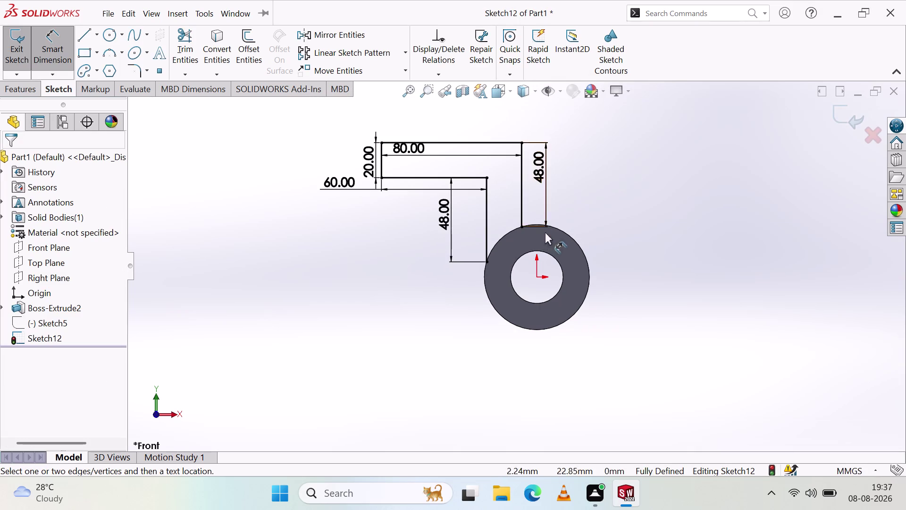
drag(543, 166, 575, 160)
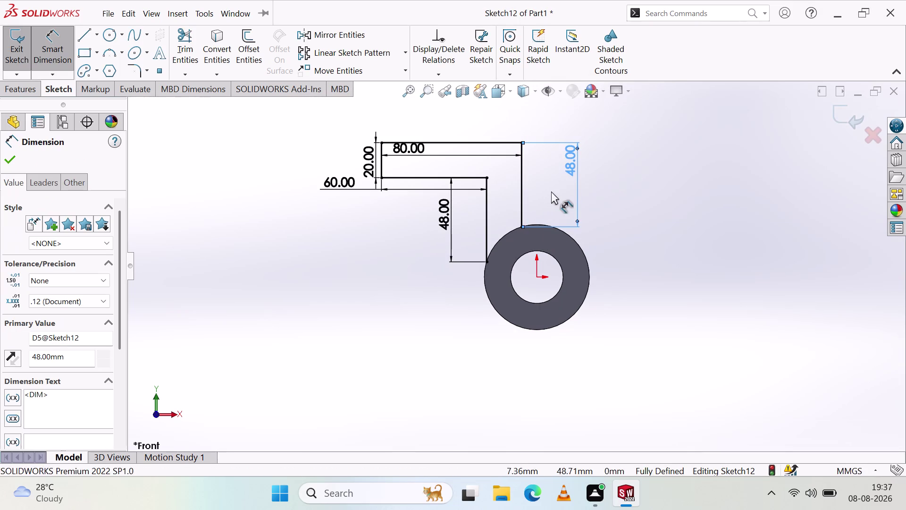
drag(574, 162, 535, 123)
click(562, 160)
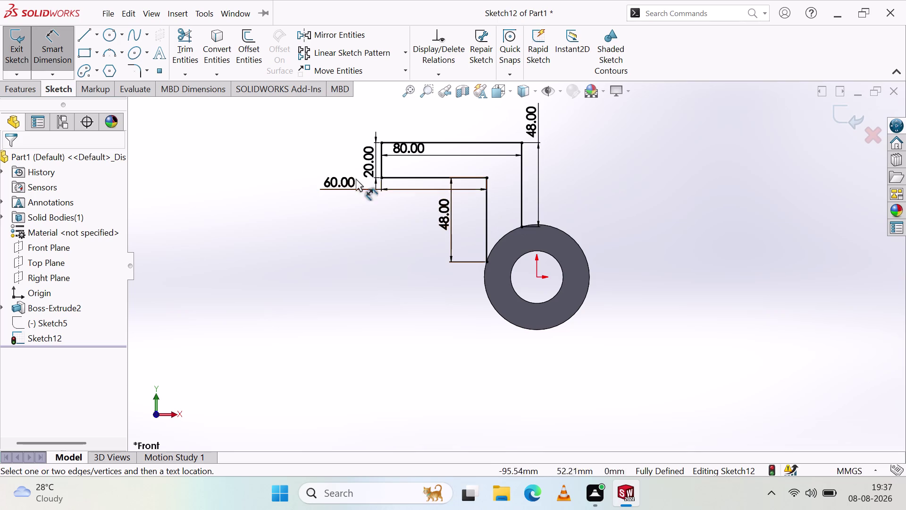
drag(364, 164, 297, 121)
click(260, 187)
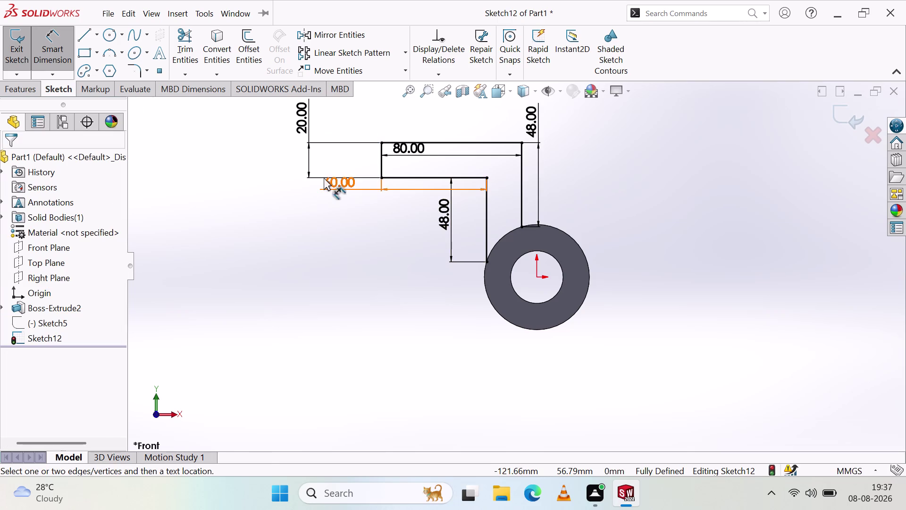
drag(328, 178, 306, 215)
click(392, 297)
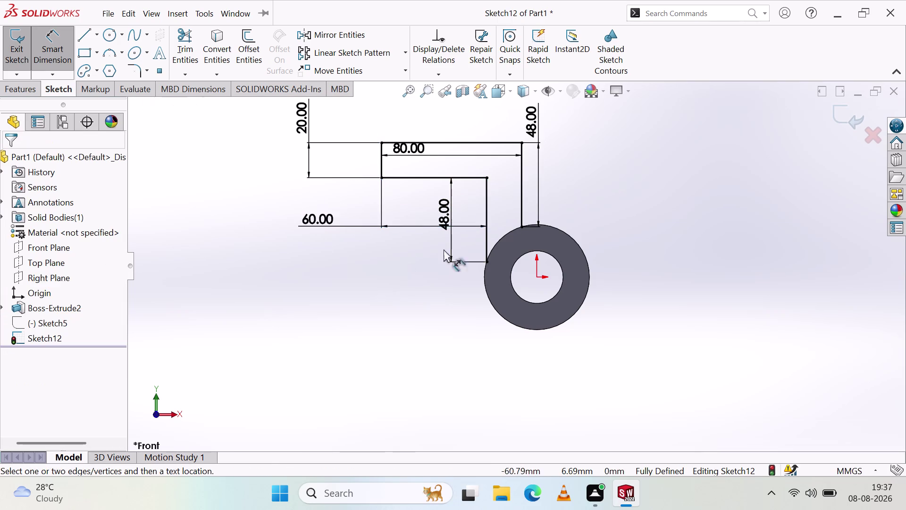
Move the left 48, the 80 and the right 48 dimensions clear of the sketch.
drag(442, 204, 397, 290)
click(343, 303)
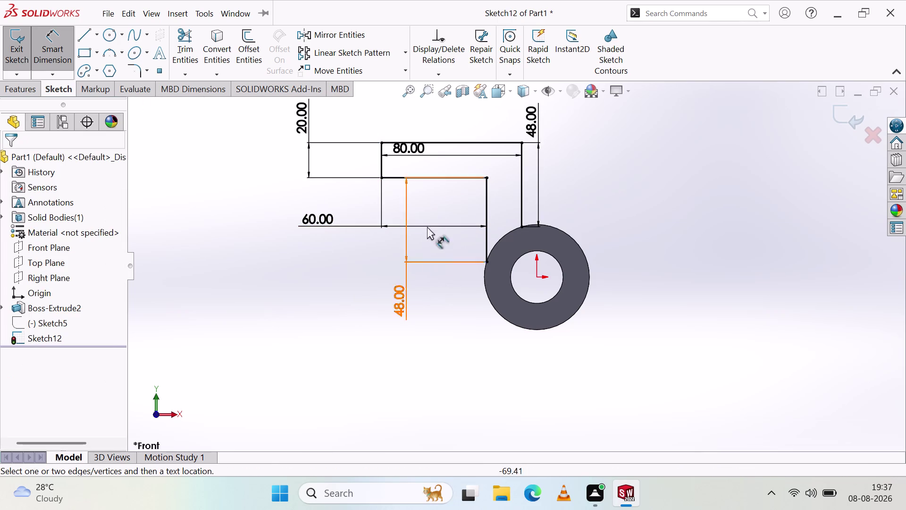
drag(412, 144, 435, 105)
click(456, 200)
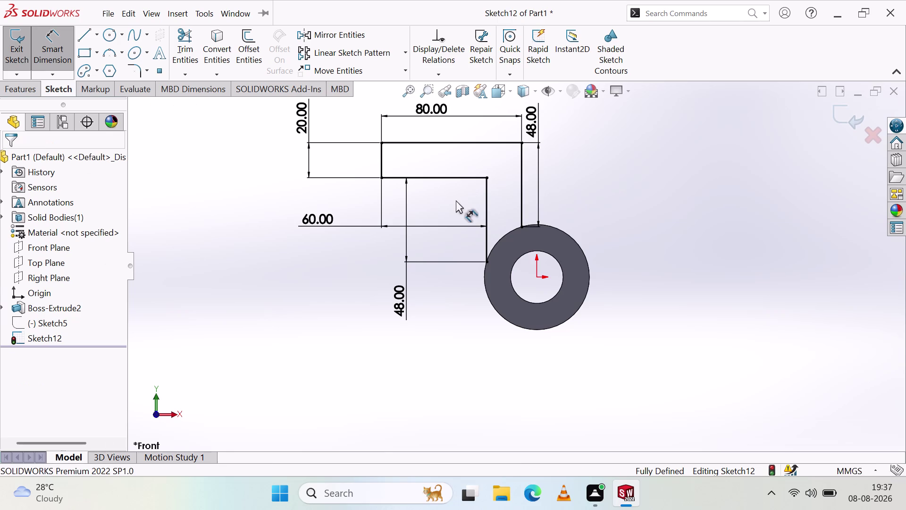
scroll(up, 3)
scroll(down, 3)
drag(509, 169, 545, 163)
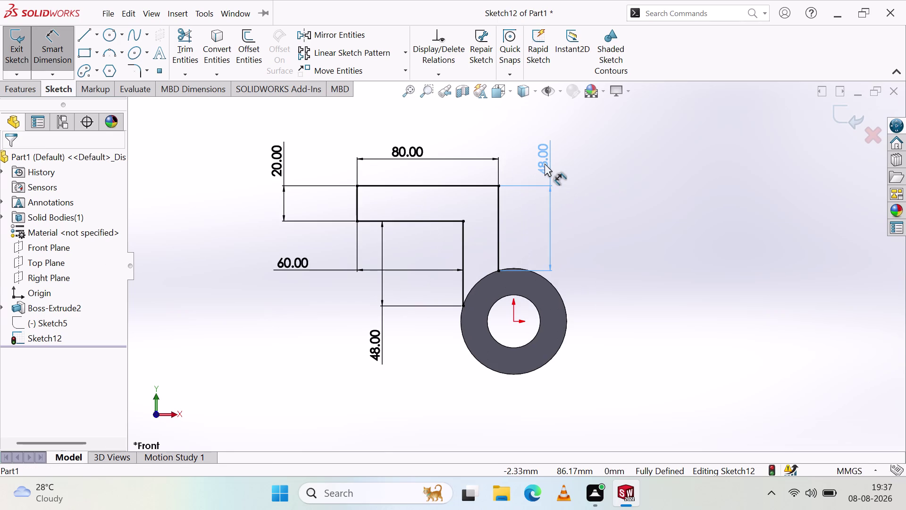
drag(545, 163, 546, 154)
click(621, 242)
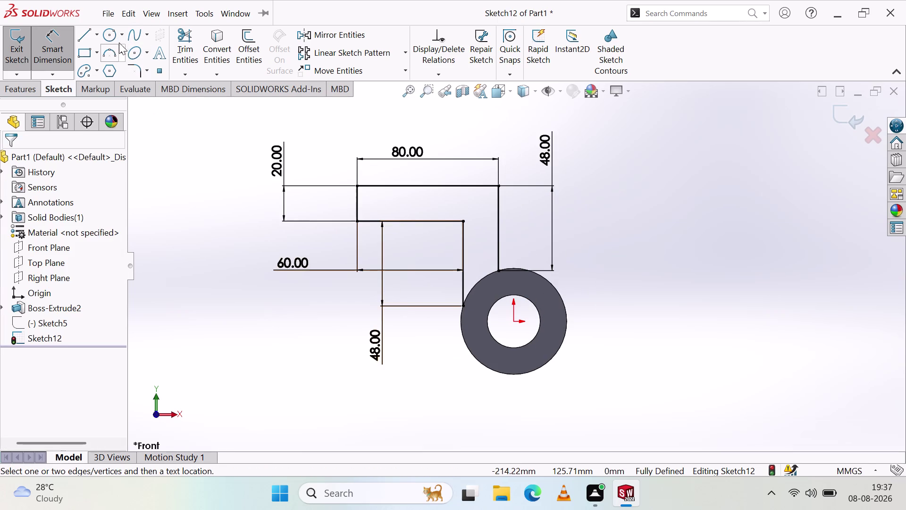
drag(120, 49, 123, 65)
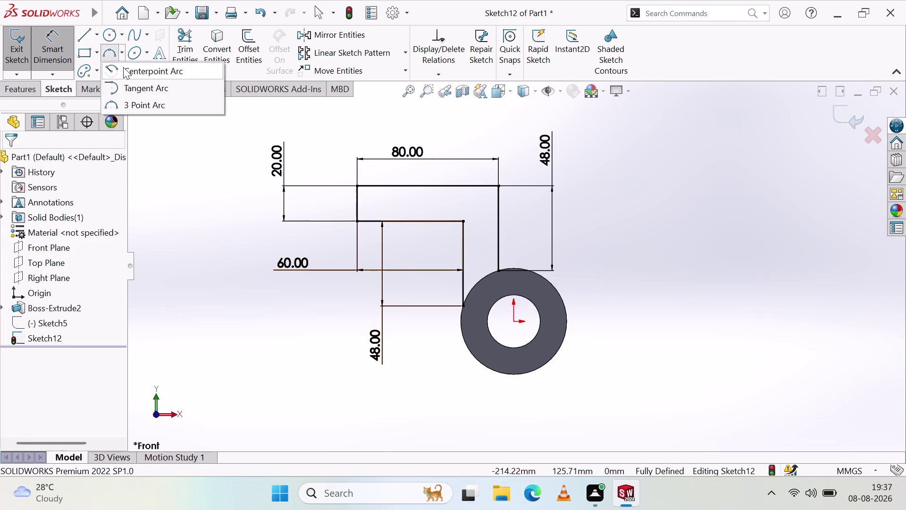
Draw a 30 mm radius three-point arc between the two lines' lower ends along the ring.
drag(123, 65, 128, 91)
click(120, 51)
click(142, 106)
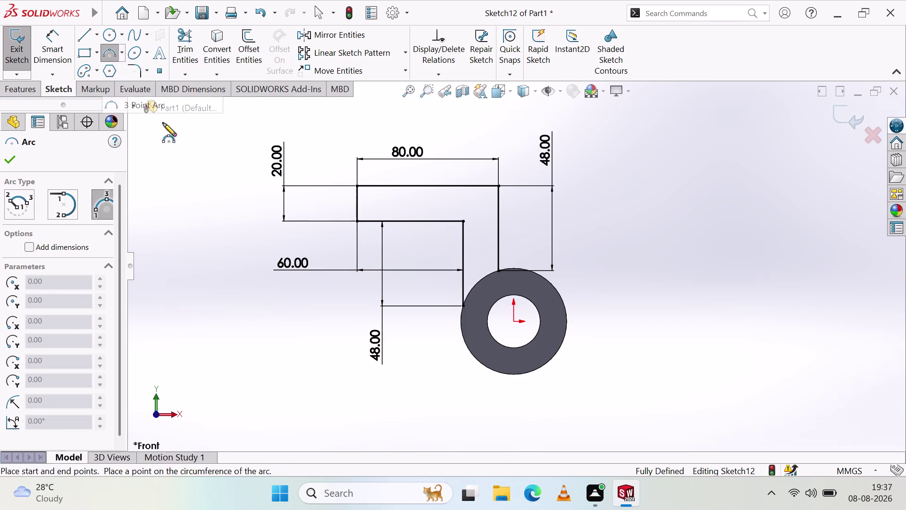
click(500, 270)
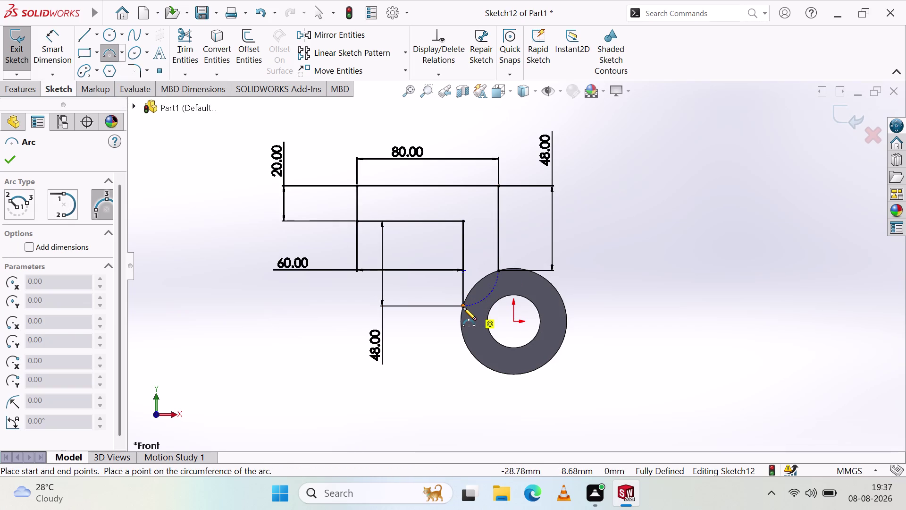
click(463, 306)
click(476, 283)
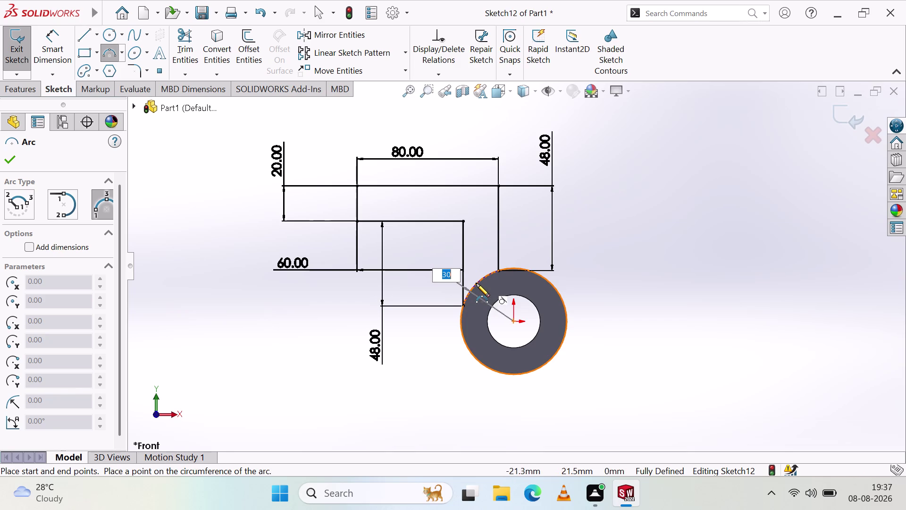
key(Escape)
click(396, 389)
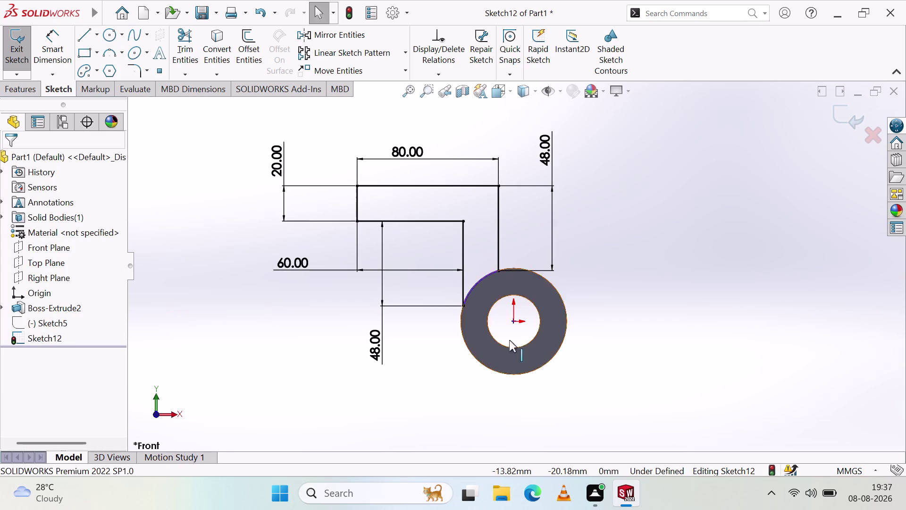
scroll(down, 3)
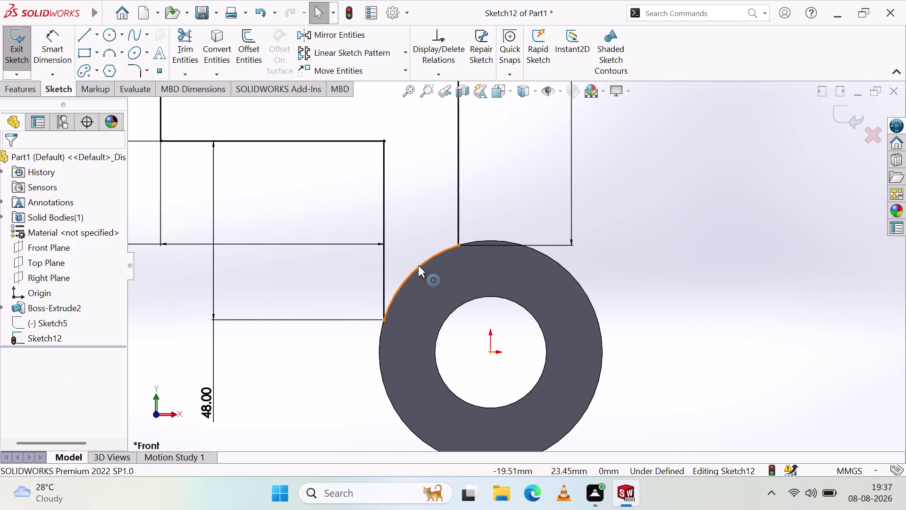
click(418, 266)
key(Delete)
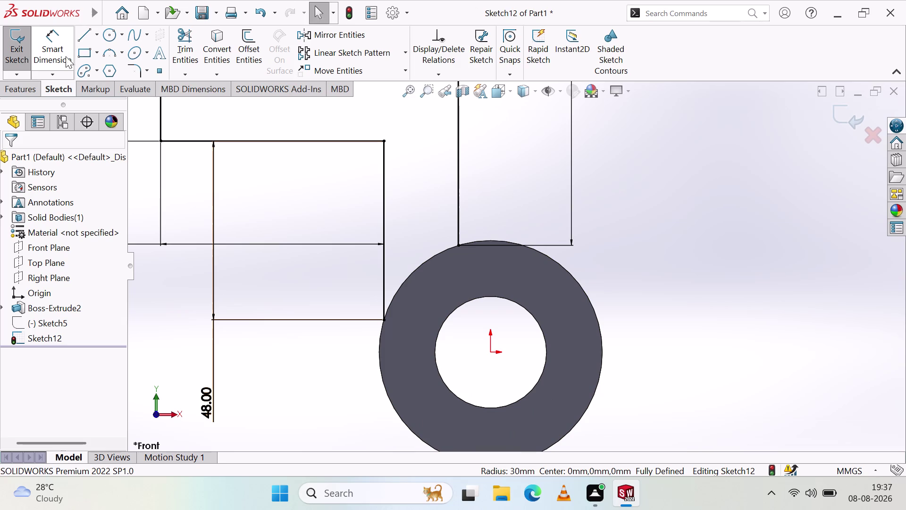
click(120, 57)
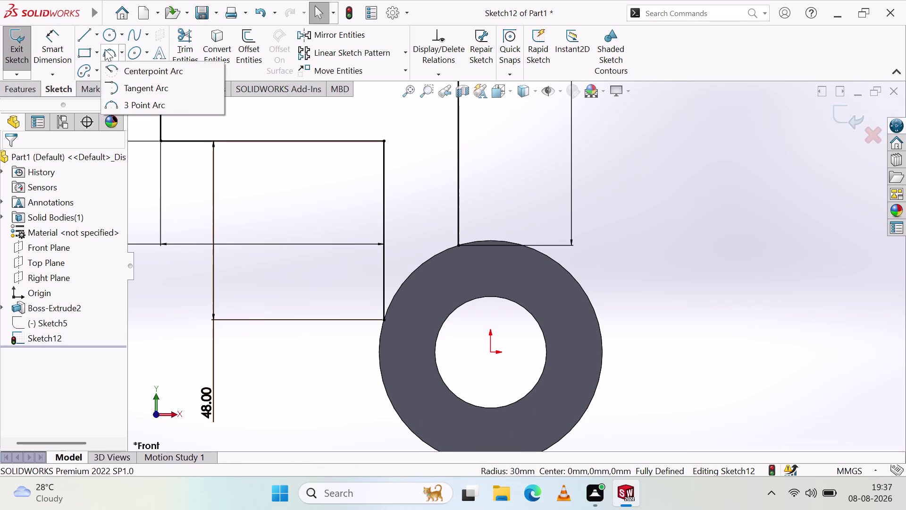
Project the ring's outer edge into the sketch and trim away the excess circle.
click(221, 43)
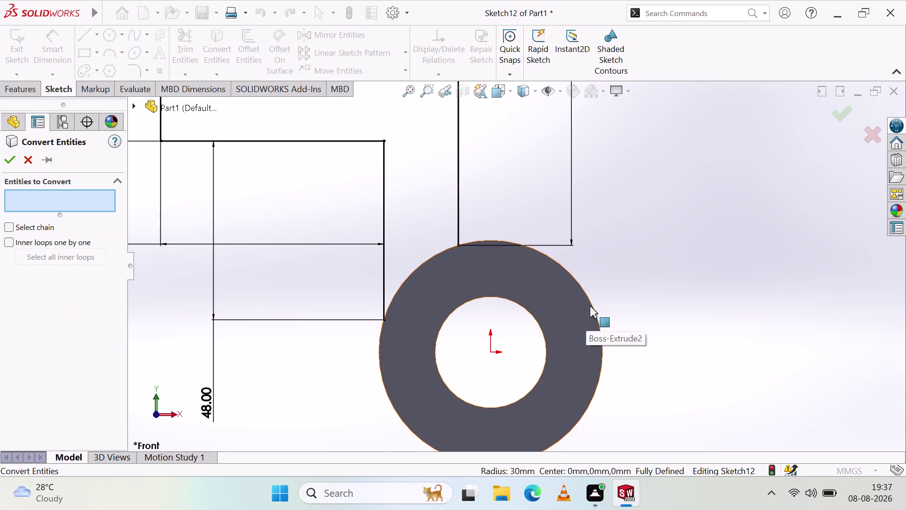
click(591, 303)
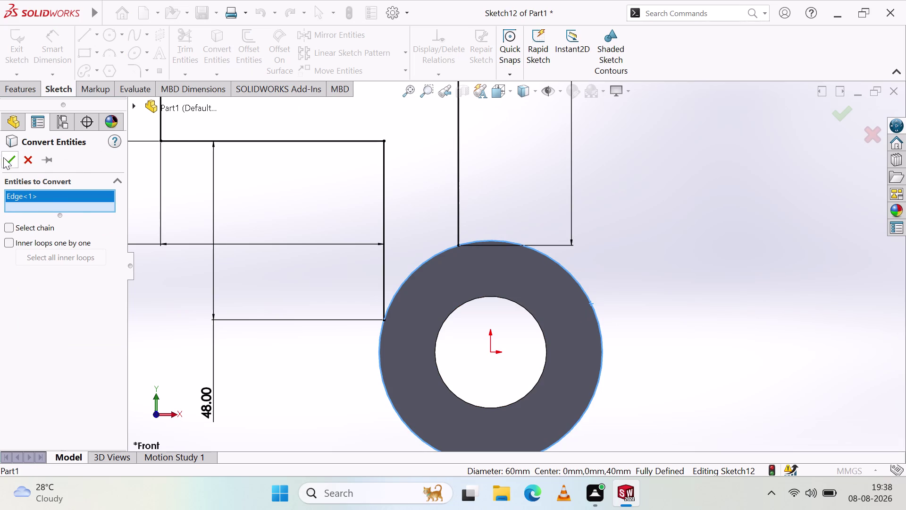
click(3, 157)
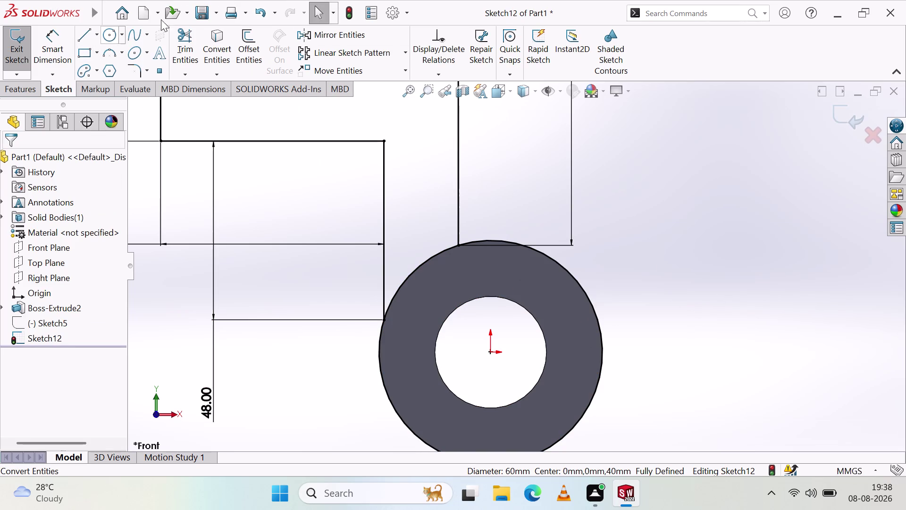
click(184, 34)
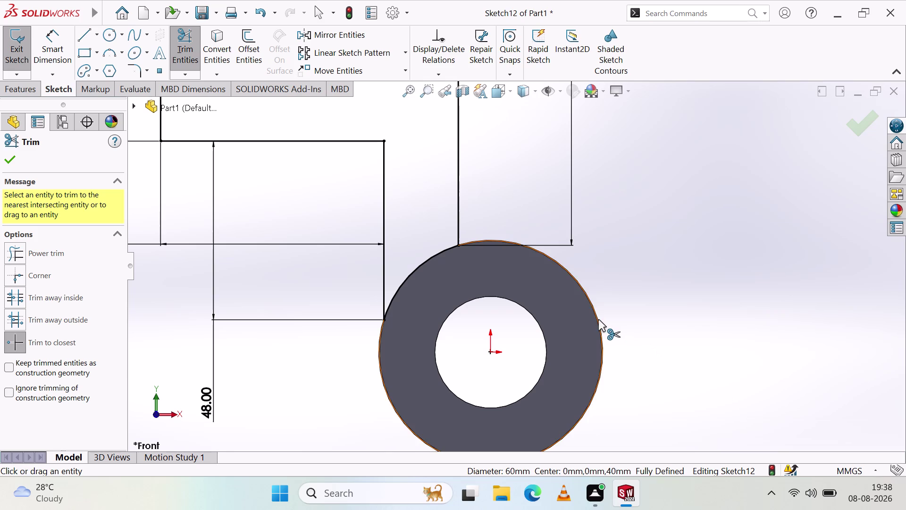
click(599, 319)
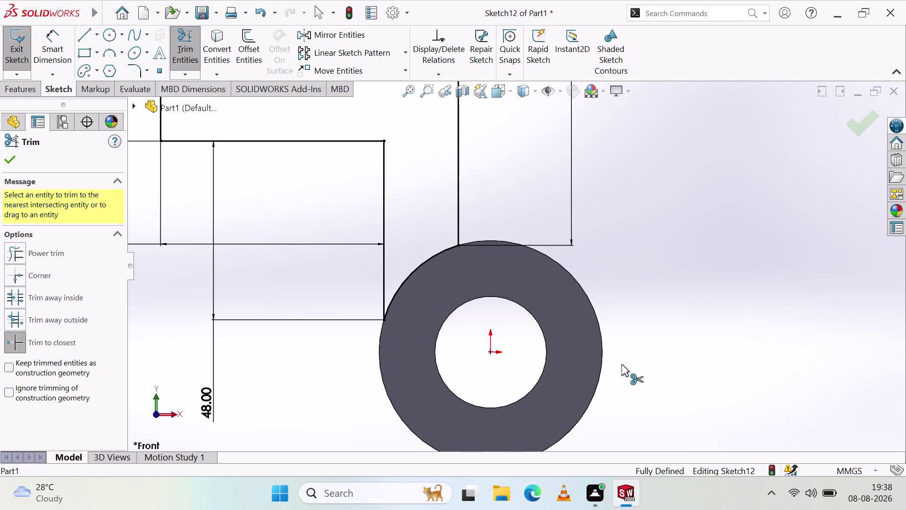
scroll(up, 3)
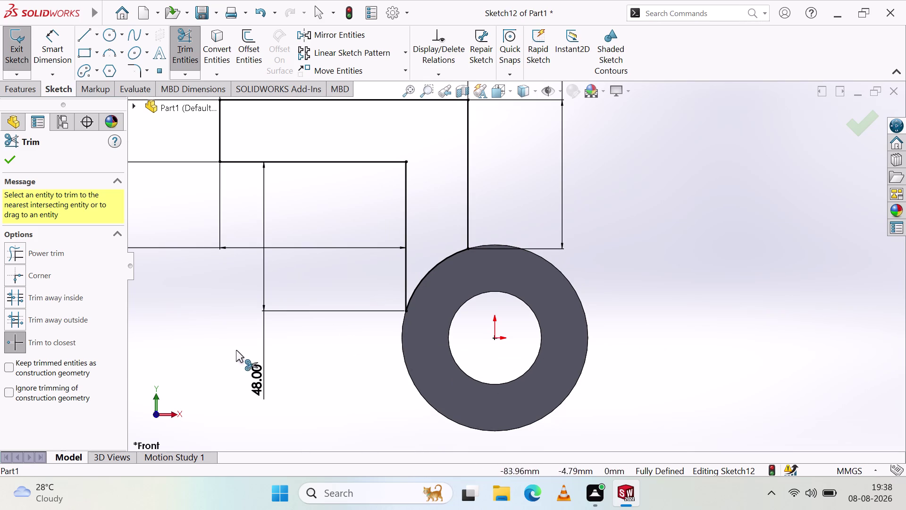
click(11, 159)
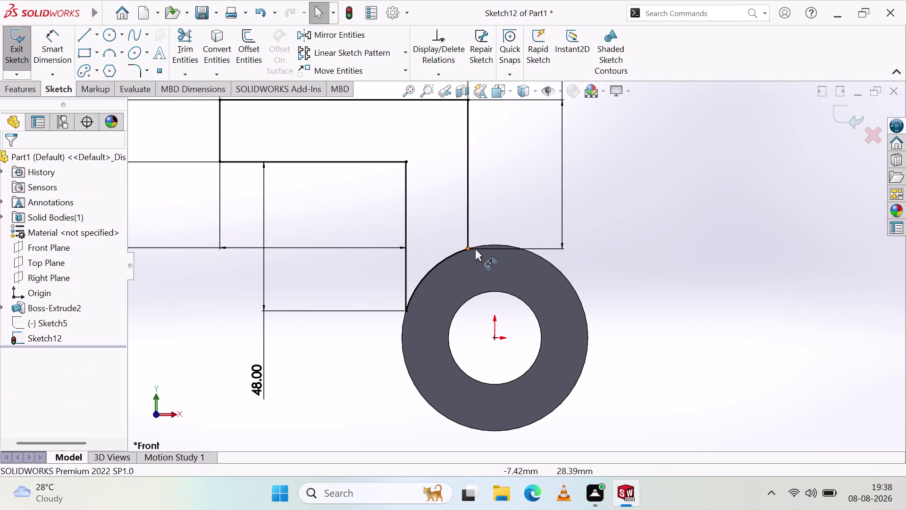
Zoom and pan the view to frame the whole closed arm profile.
scroll(up, 3)
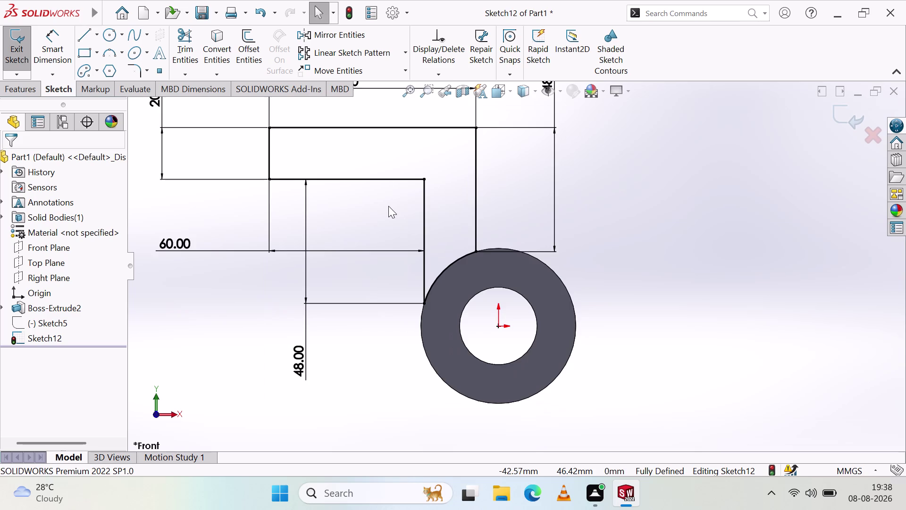
scroll(down, 3)
scroll(up, 3)
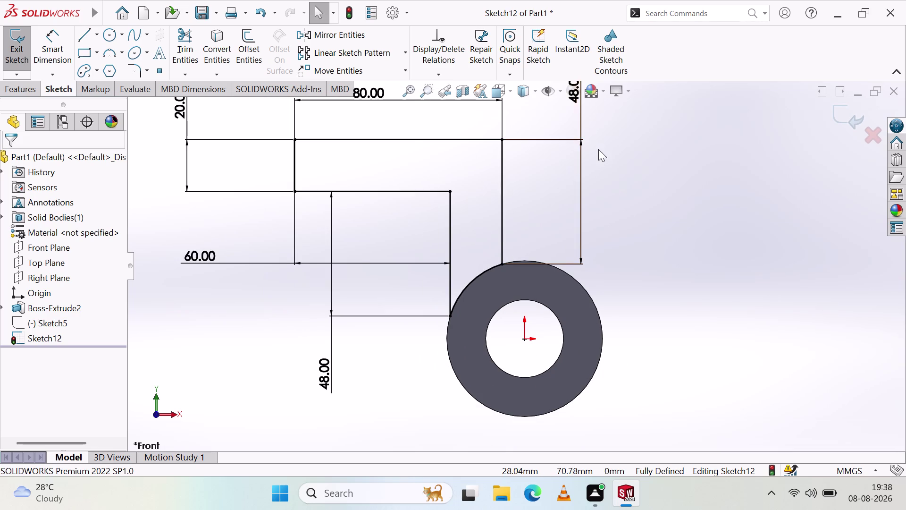
scroll(up, 3)
drag(553, 133, 535, 118)
click(570, 217)
scroll(down, 3)
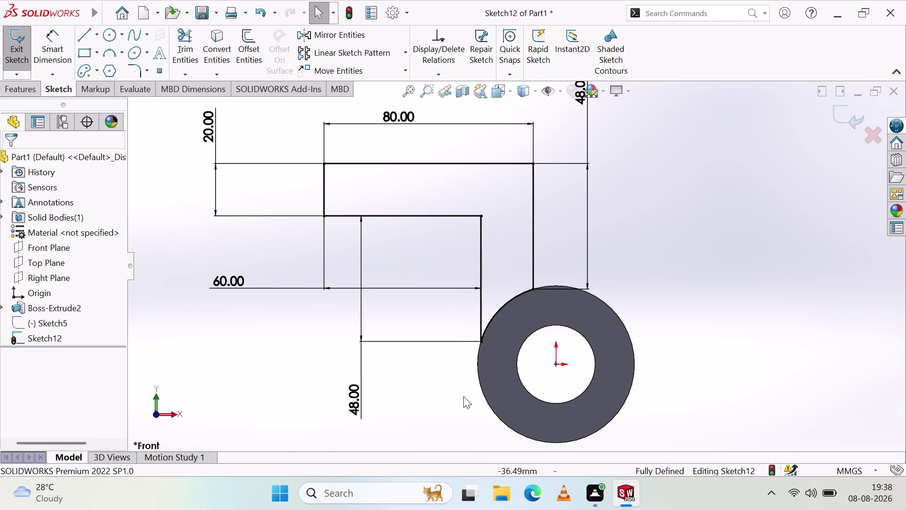
scroll(up, 3)
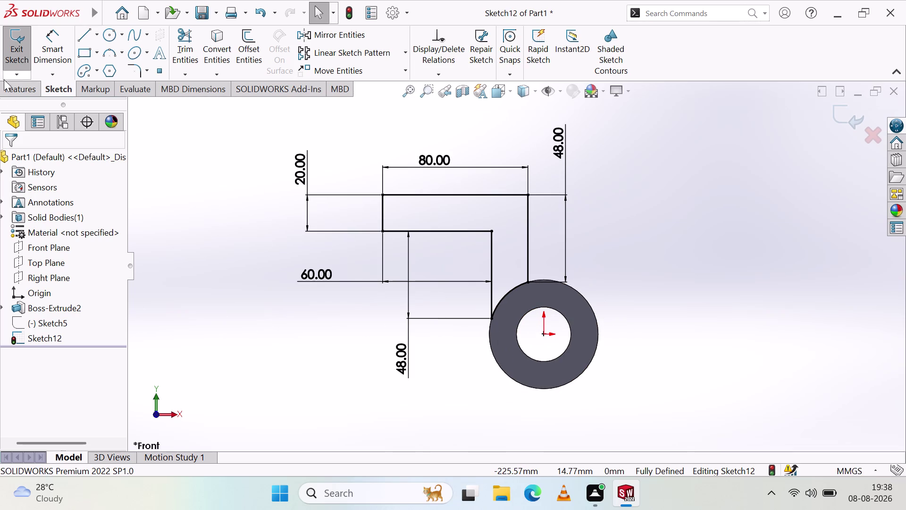
Exit Sketch12, select it in the tree and start an Extruded Boss/Base.
click(23, 90)
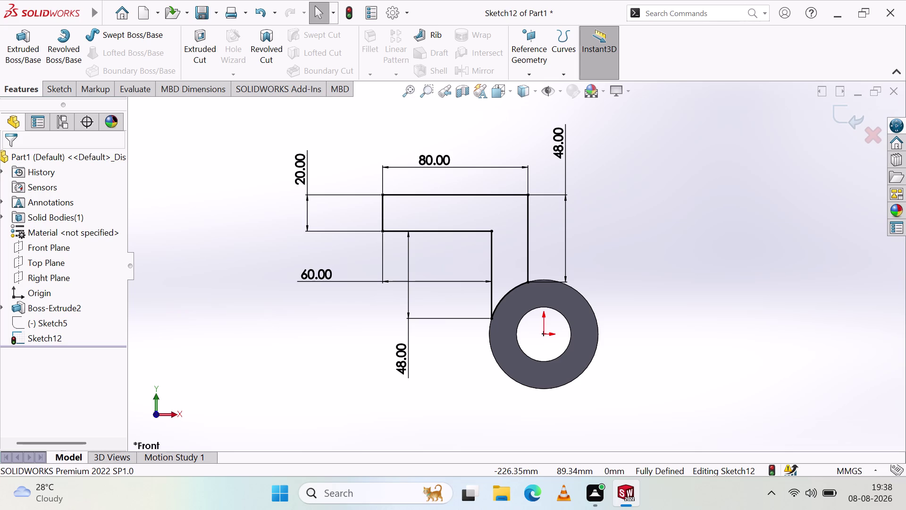
click(48, 85)
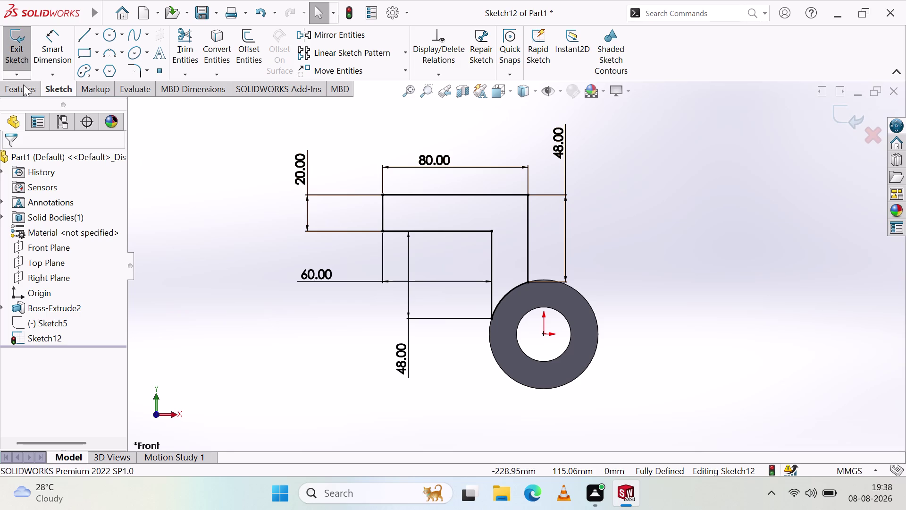
click(18, 55)
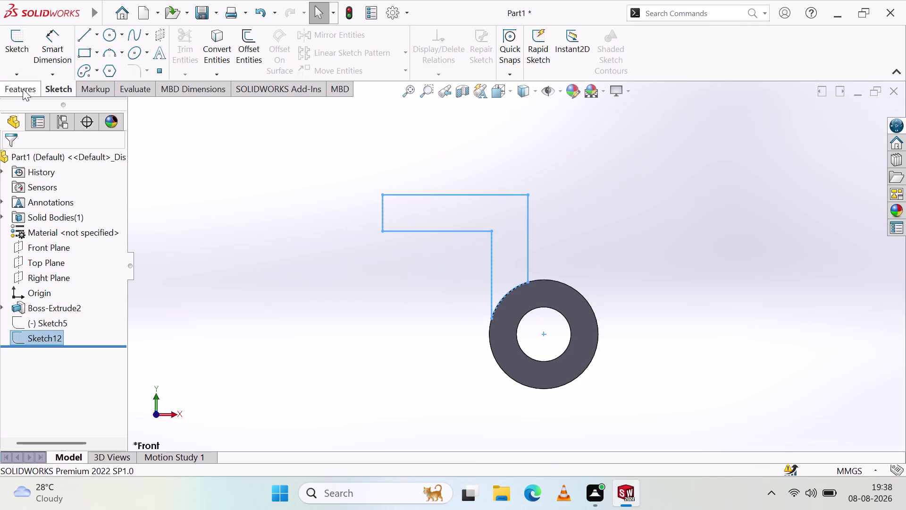
click(23, 54)
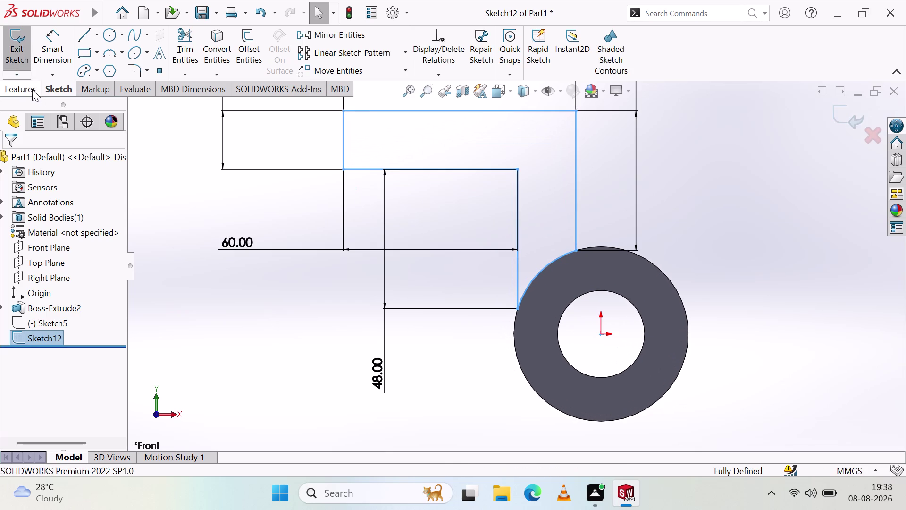
click(18, 60)
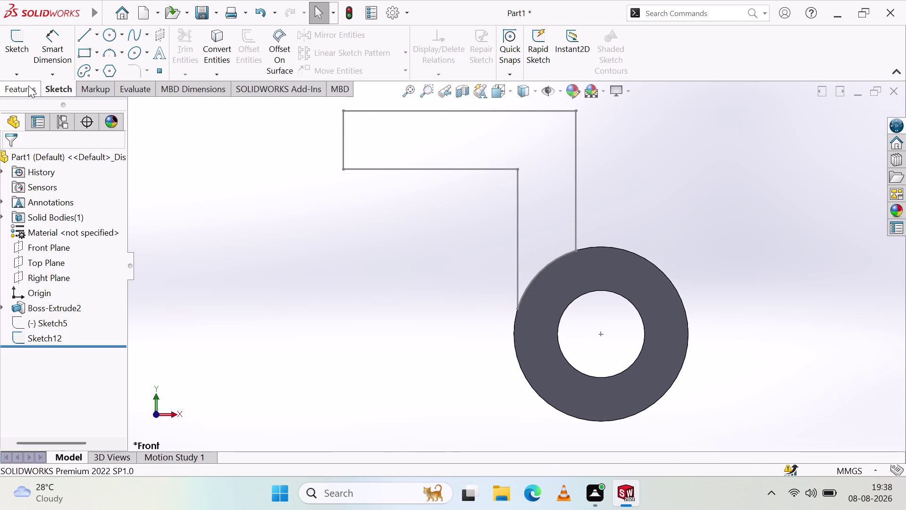
click(28, 85)
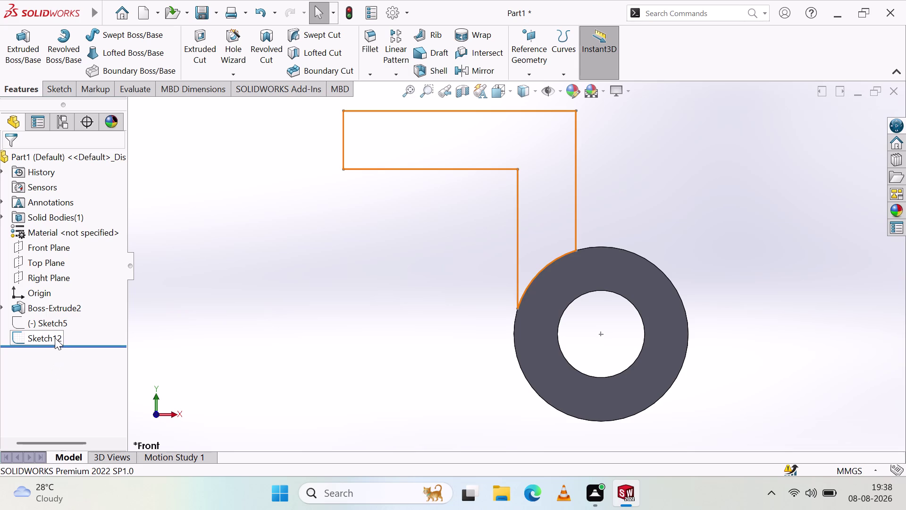
click(55, 337)
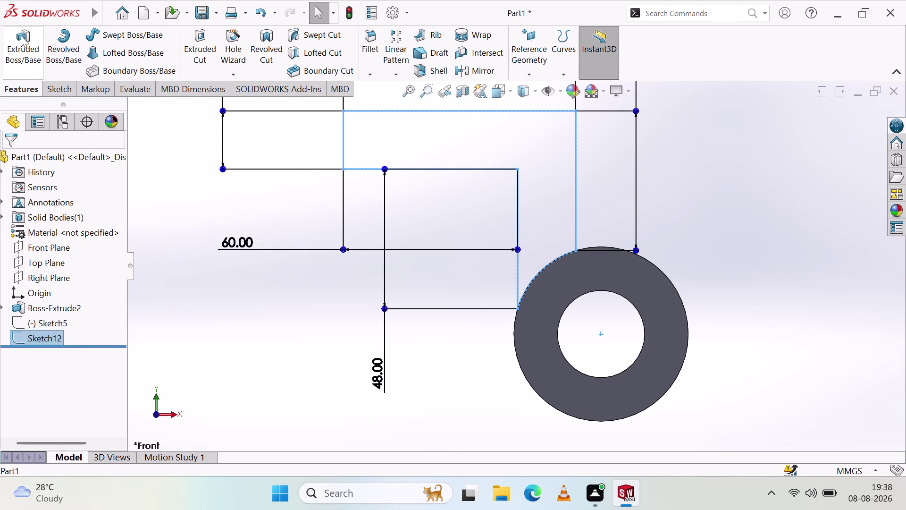
click(24, 42)
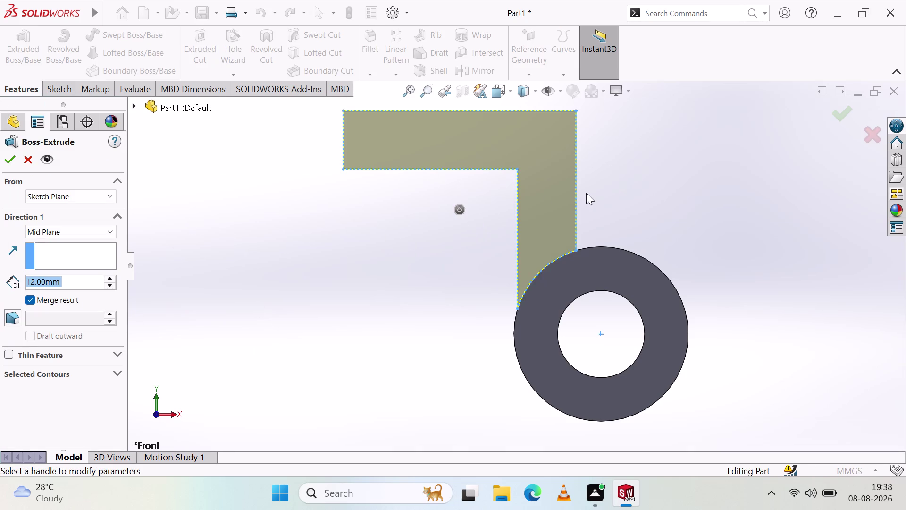
Orbit around the extrusion preview and switch the end condition to a one-direction extrude.
middle_drag(629, 190, 543, 222)
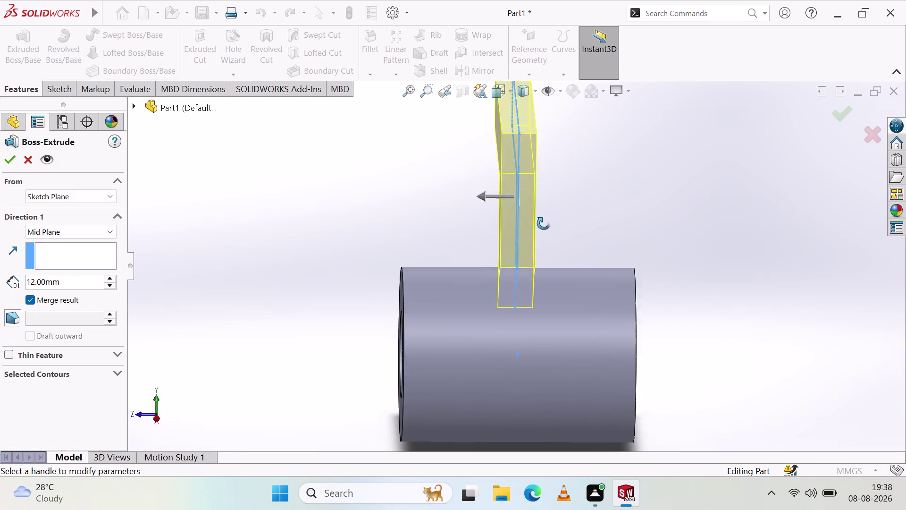
middle_drag(543, 222, 610, 228)
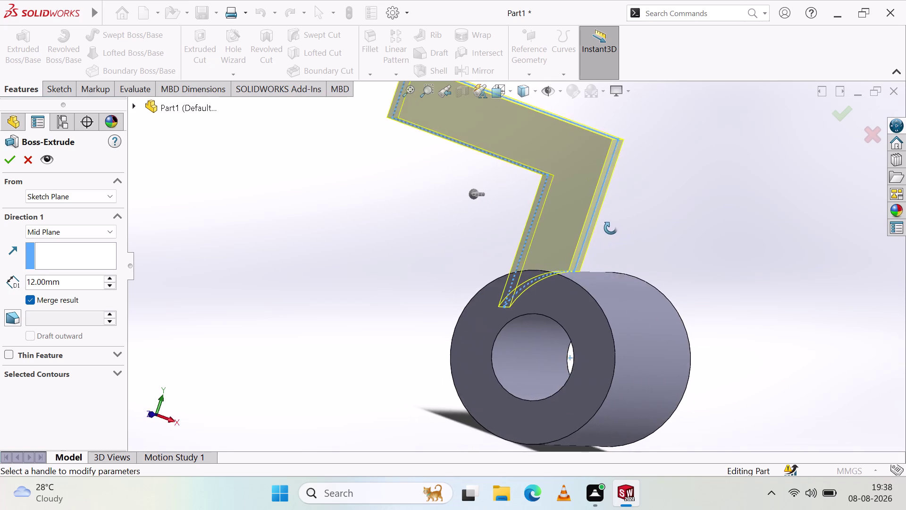
middle_drag(611, 228, 614, 205)
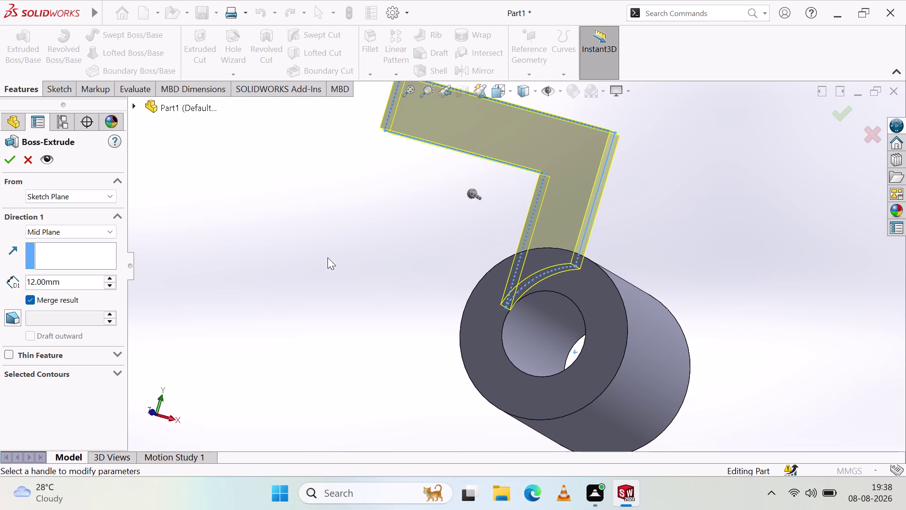
middle_drag(261, 198, 256, 219)
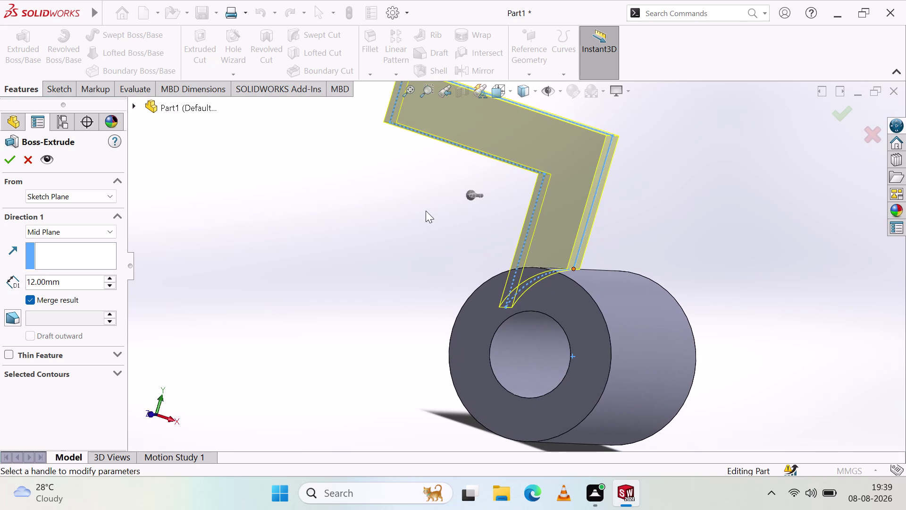
scroll(up, 3)
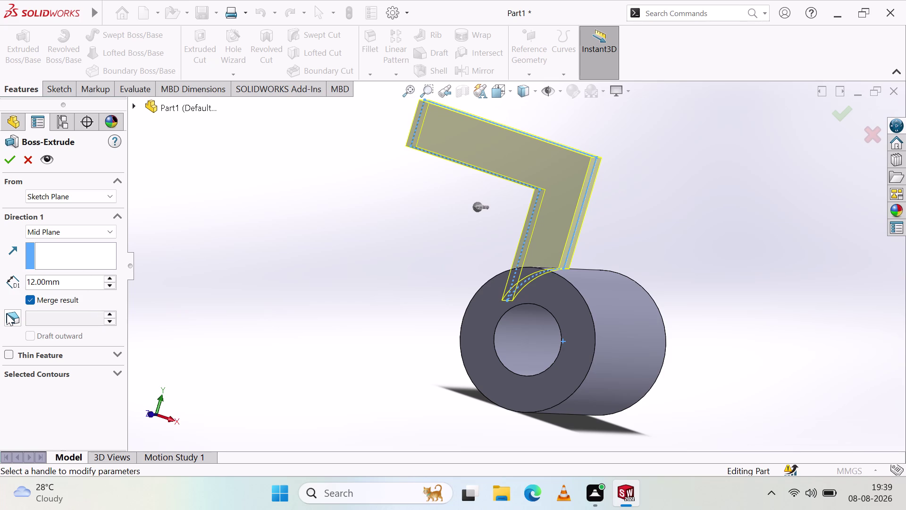
click(90, 226)
click(67, 244)
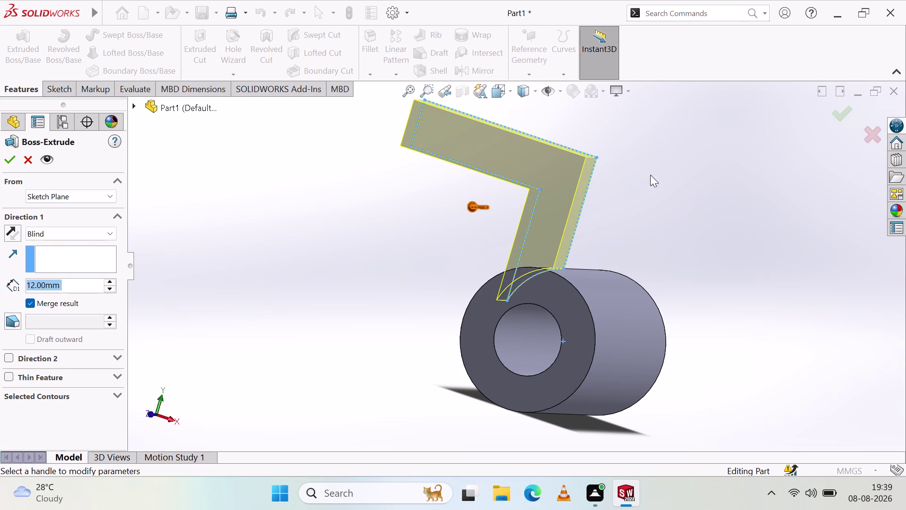
Change the end condition to Mid Plane, orbiting to compare the preview.
middle_drag(665, 165, 691, 207)
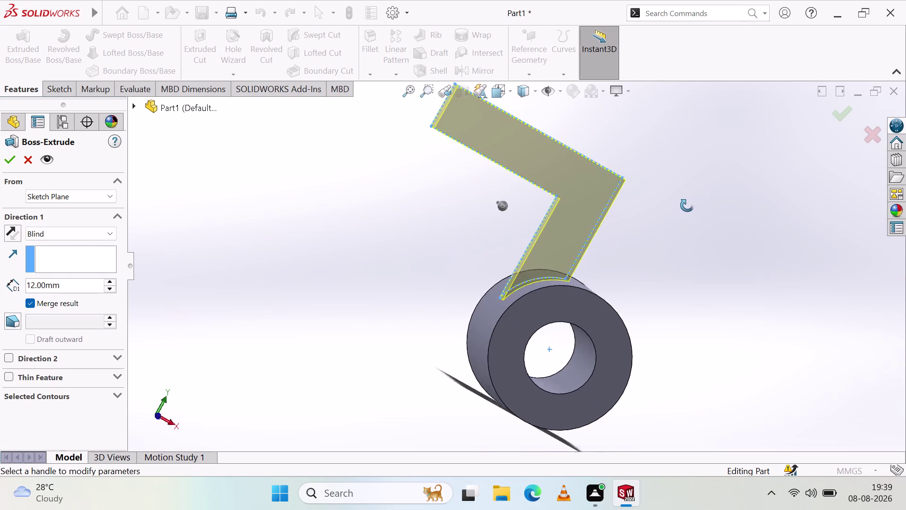
middle_drag(690, 207, 636, 197)
scroll(up, 3)
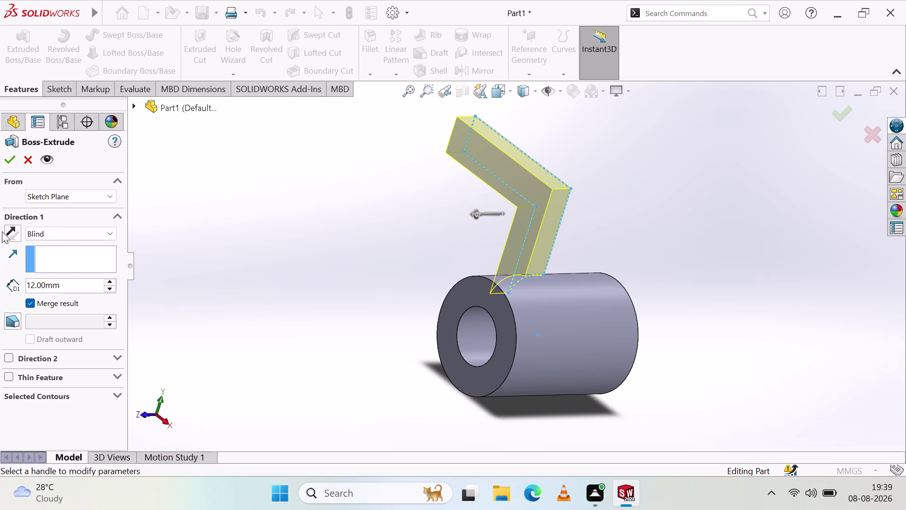
click(61, 232)
click(59, 304)
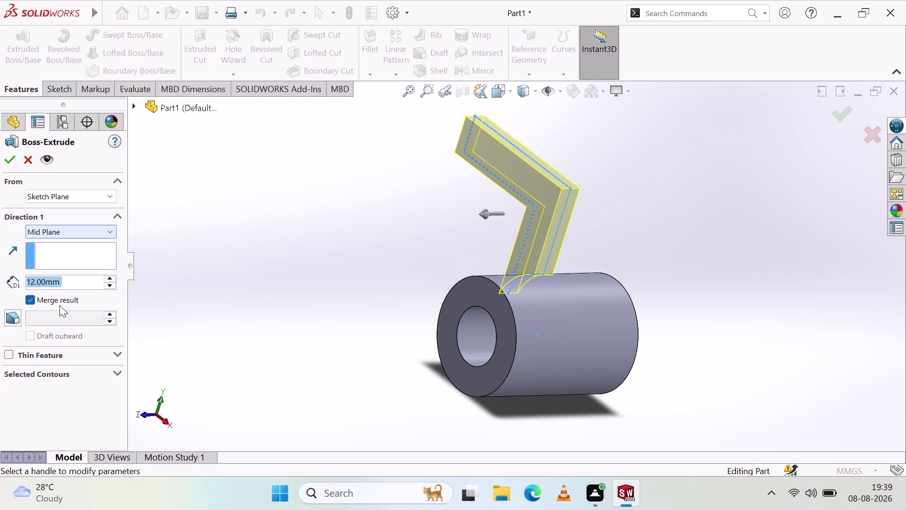
scroll(up, 3)
middle_drag(477, 200, 439, 192)
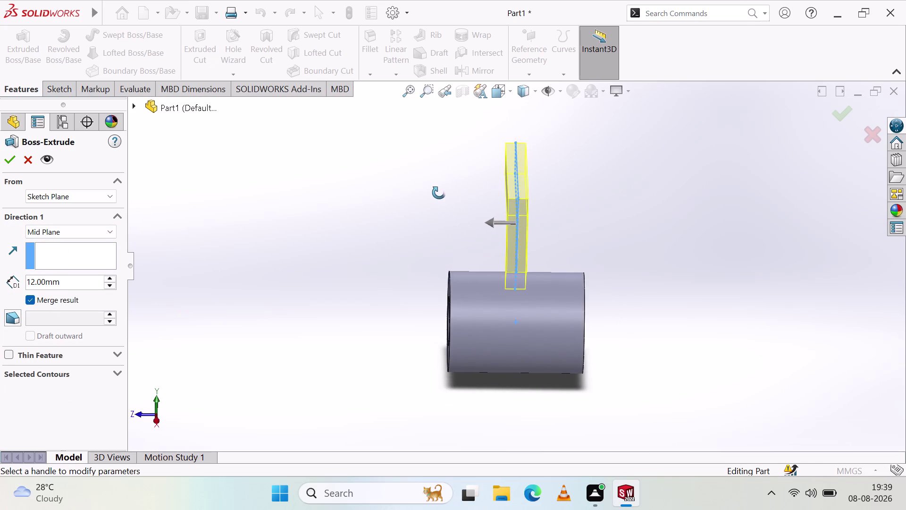
middle_drag(438, 192, 439, 193)
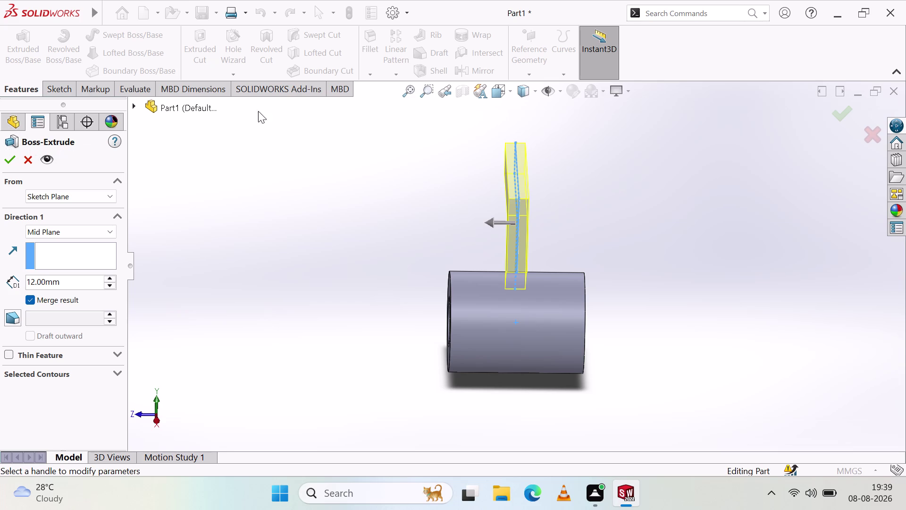
Set the extrusion depth to 60 mm and confirm the boss-extrude.
triple_click(113, 278)
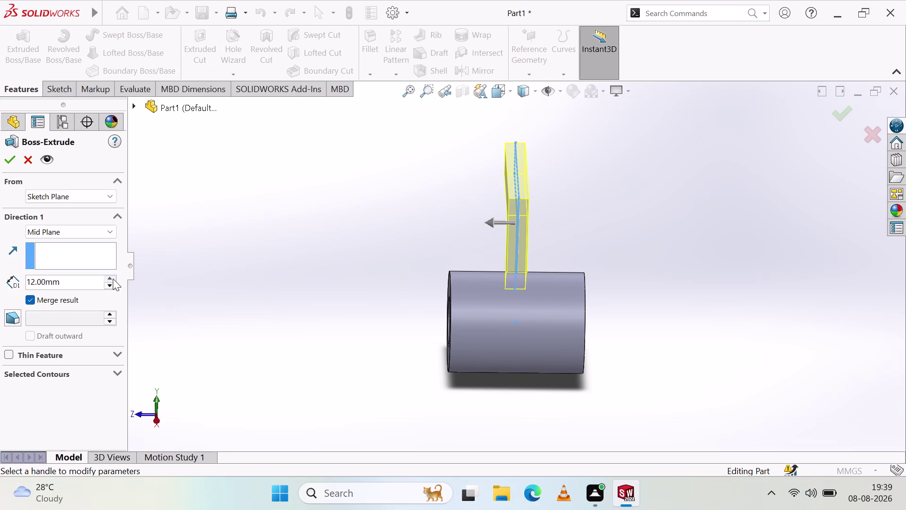
click(113, 278)
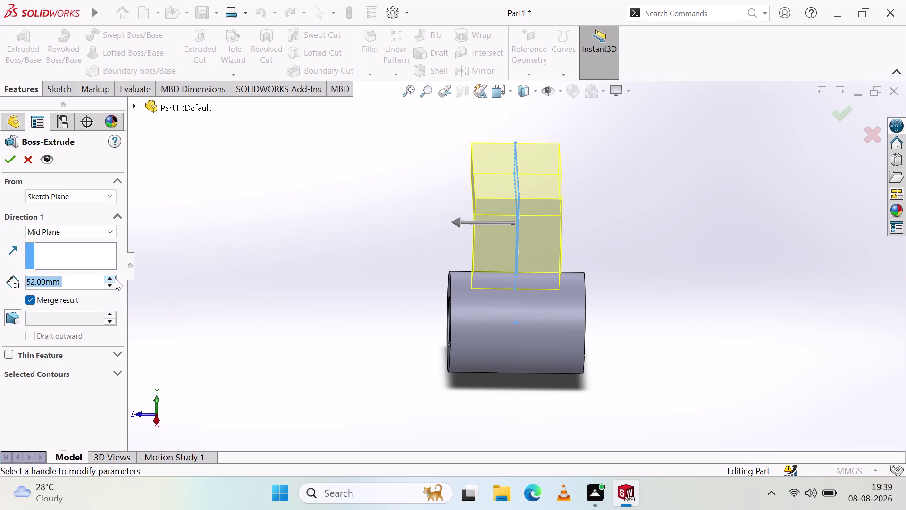
click(110, 278)
click(77, 281)
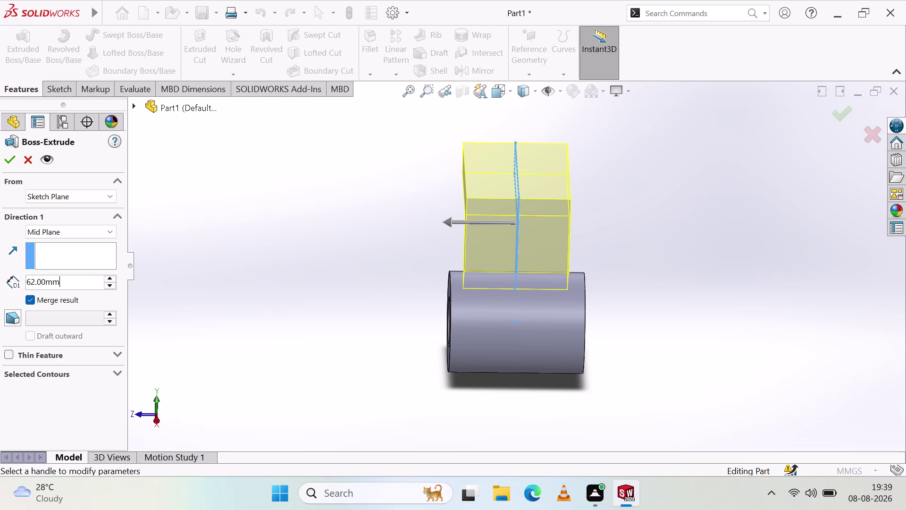
key(BackSpace)
key(BackSpace)
key(BackSpace)
key(BackSpace)
key(BackSpace)
key(BackSpace)
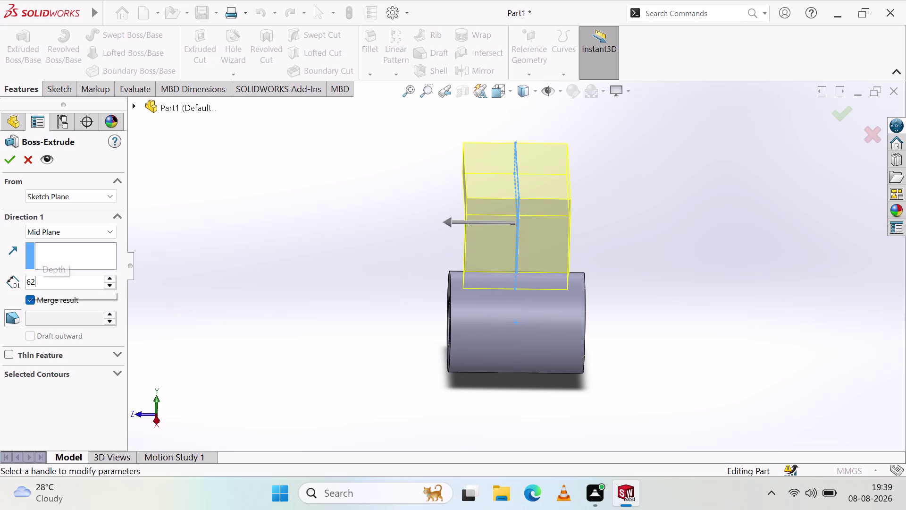
key(0)
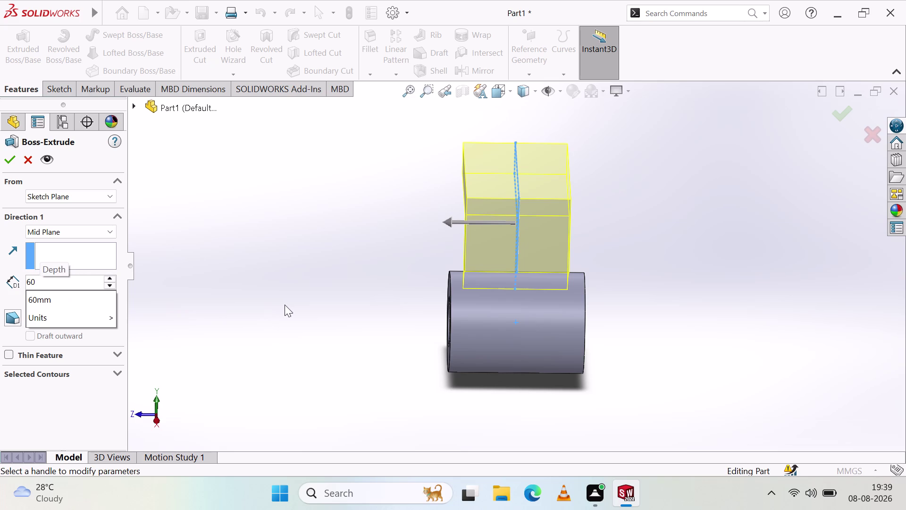
key(Return)
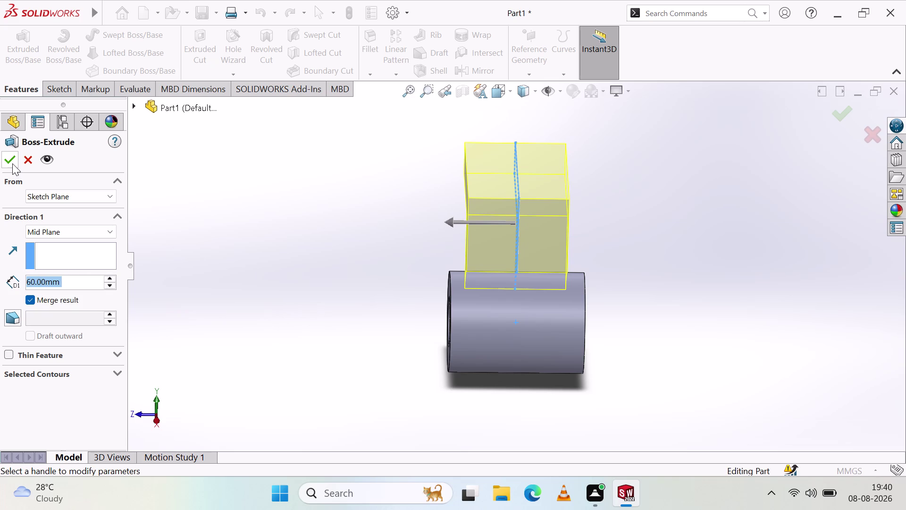
click(9, 163)
Inspect the bracket by orbiting and switching between Right and Front views, then show the Sketch tools.
click(200, 225)
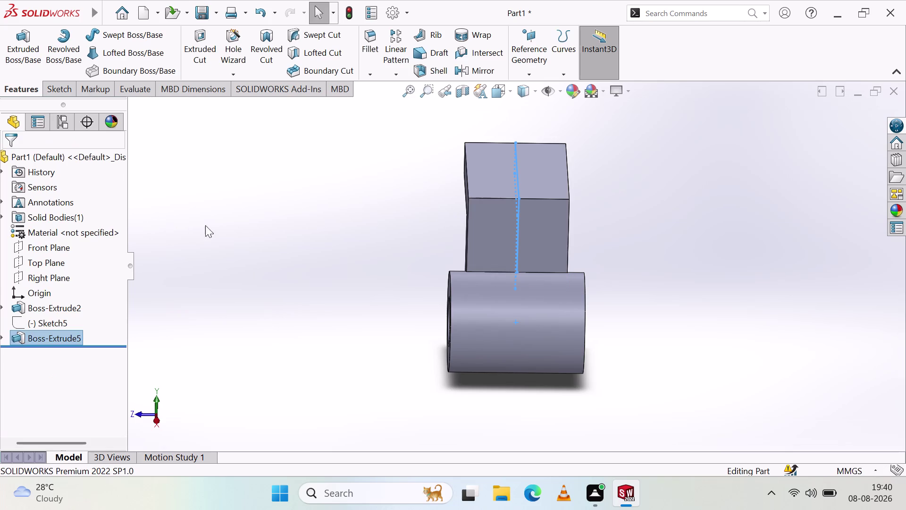
middle_drag(392, 234, 485, 228)
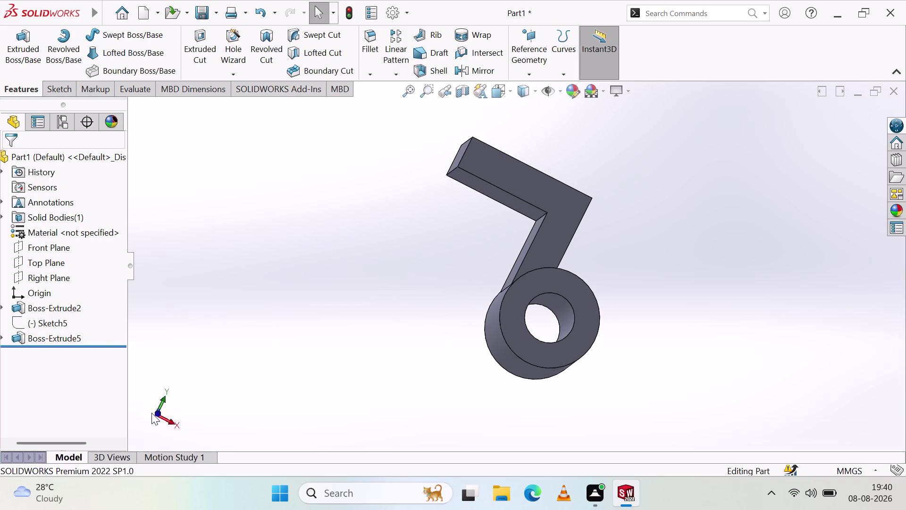
click(170, 419)
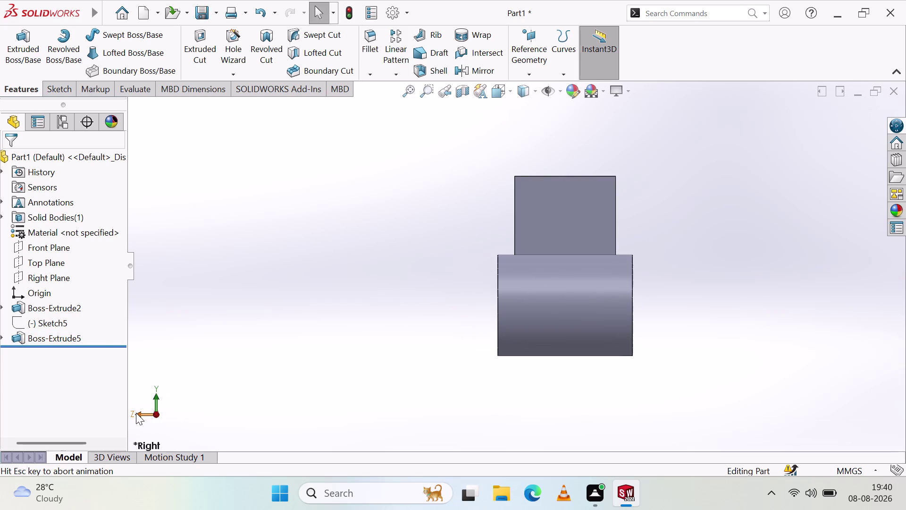
click(136, 413)
scroll(down, 3)
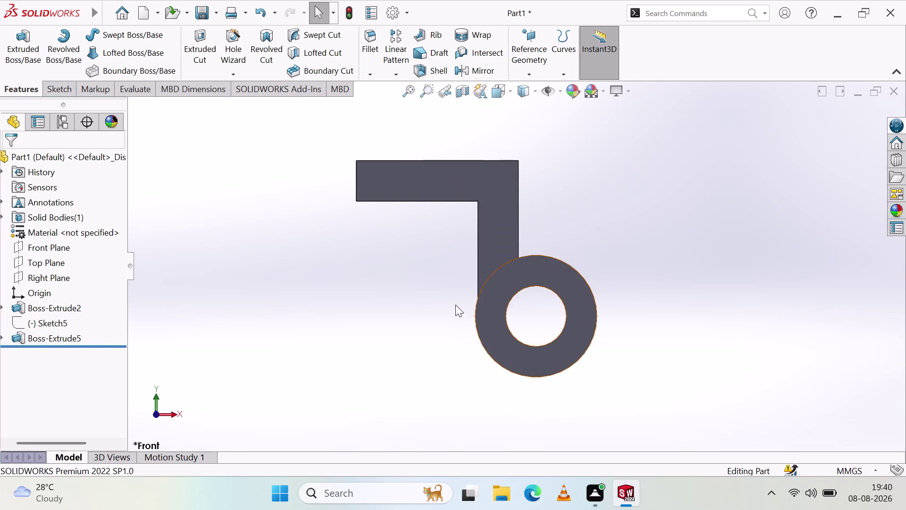
middle_drag(451, 276, 430, 292)
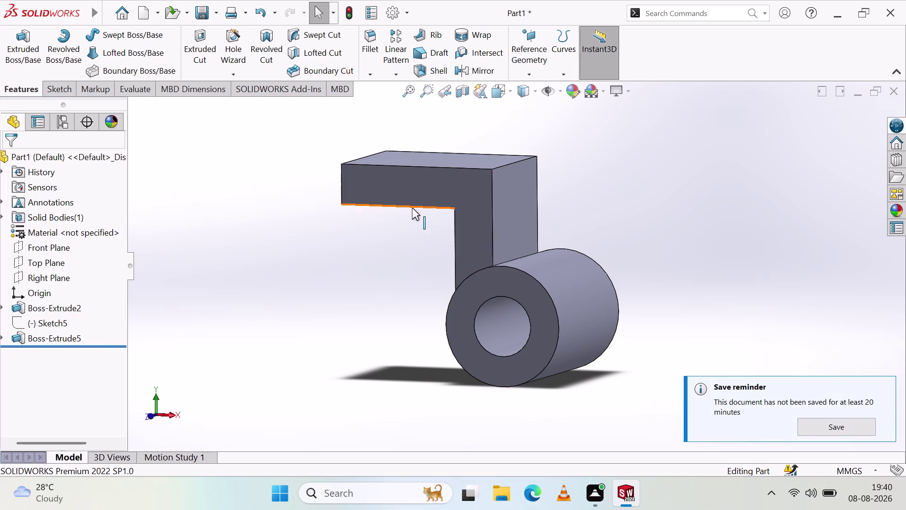
middle_drag(850, 357, 862, 352)
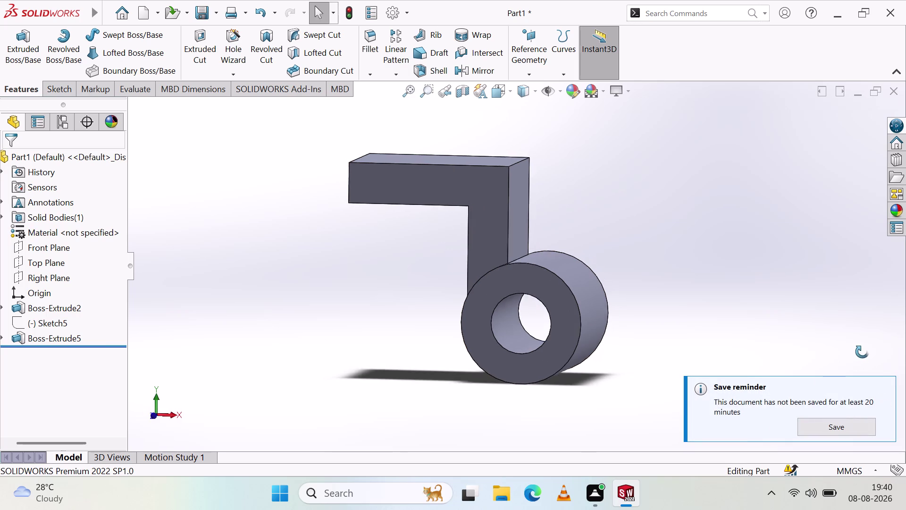
middle_drag(862, 351, 864, 339)
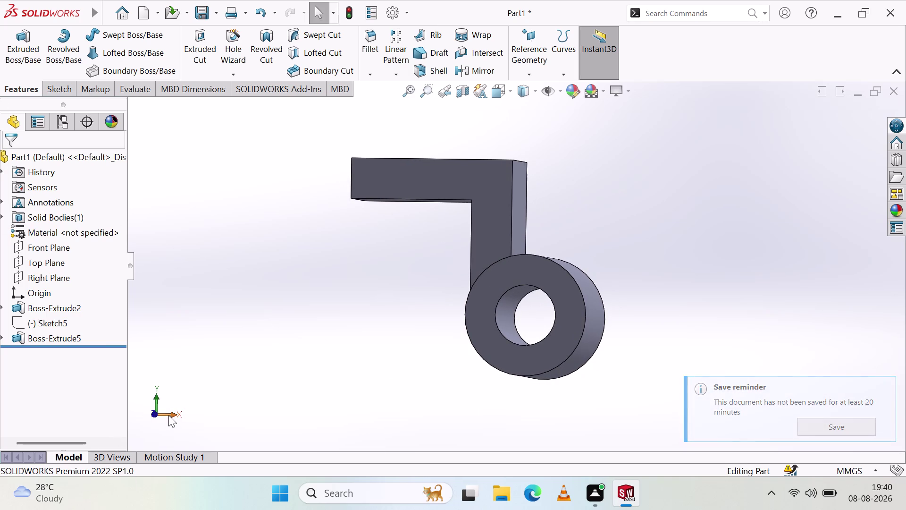
click(170, 414)
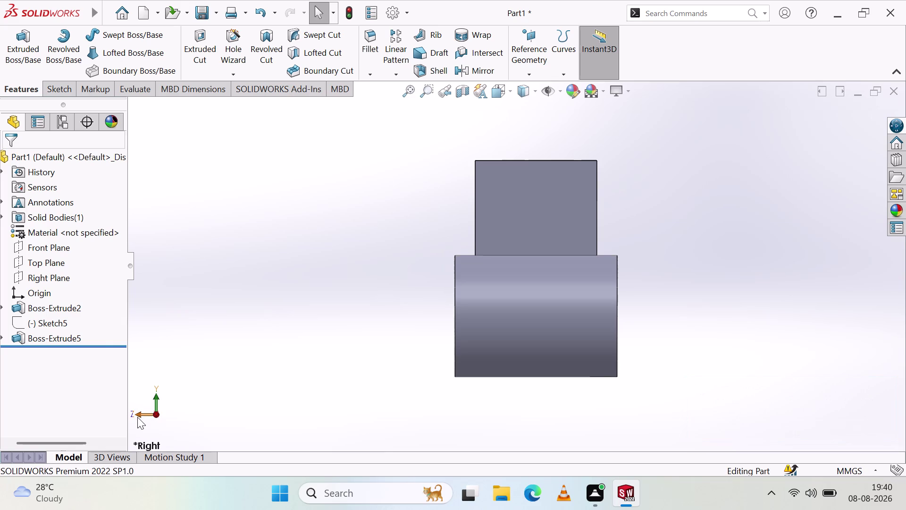
click(139, 413)
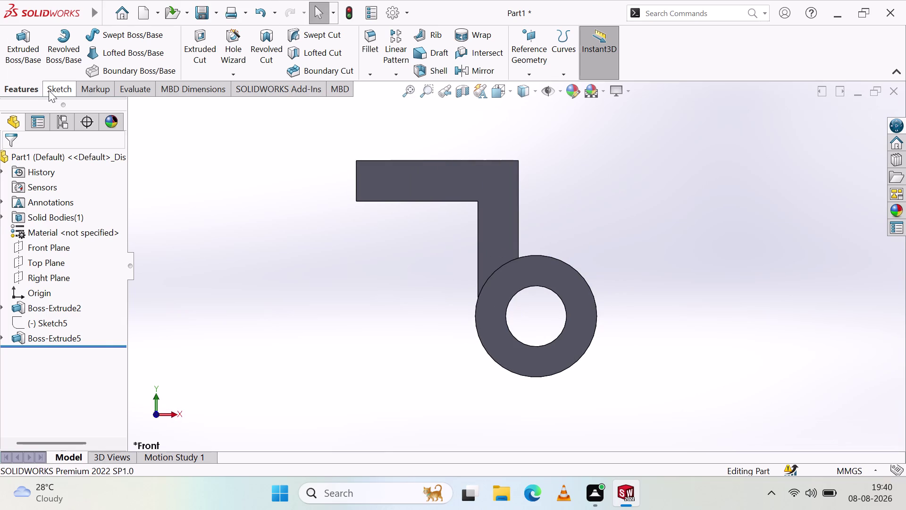
click(49, 89)
Start a new sketch on the Front Plane.
click(84, 37)
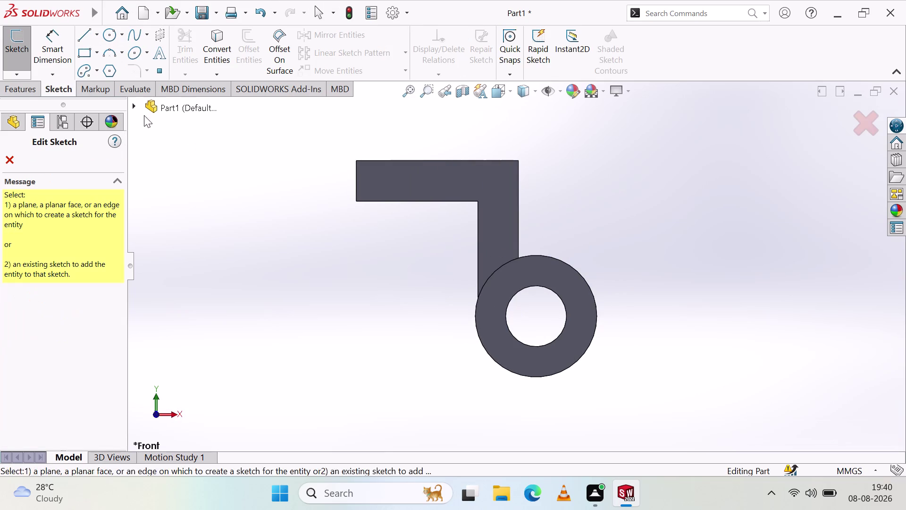
click(10, 160)
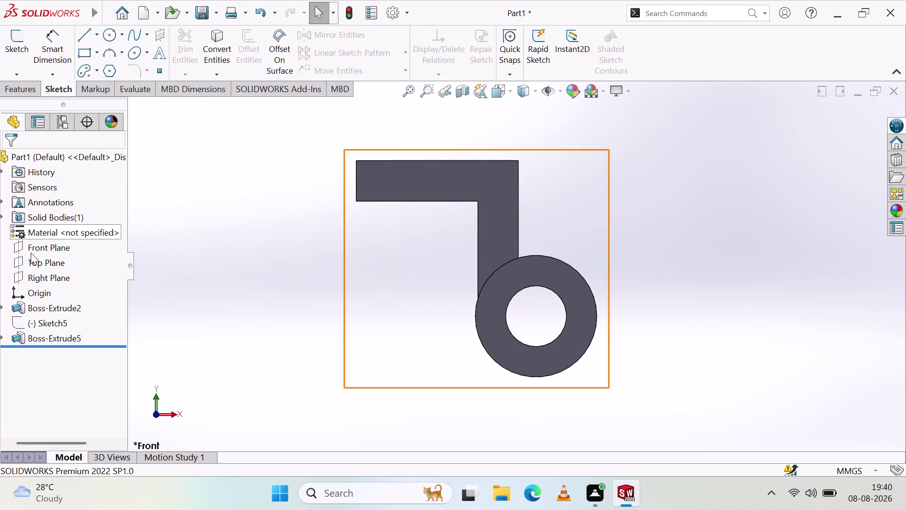
click(57, 249)
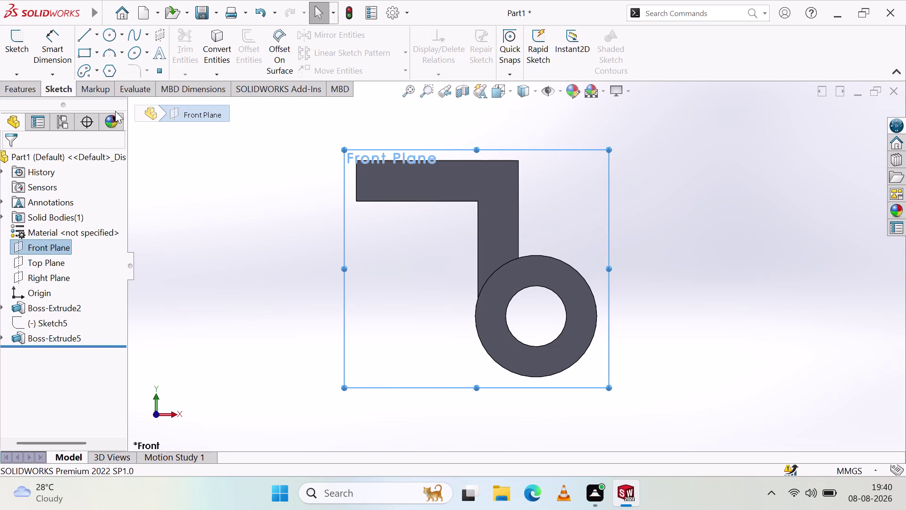
Draw a slanted line from the arm's top corner down to the ring's outer edge.
click(90, 32)
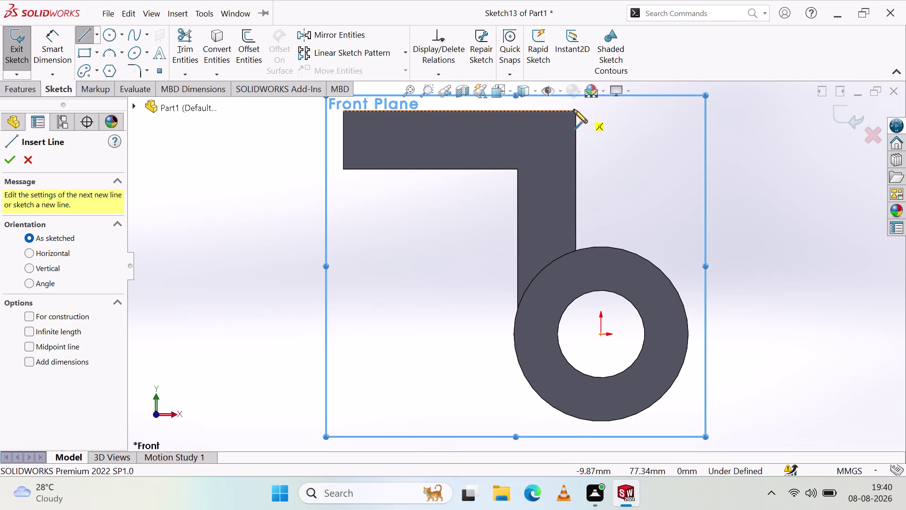
click(576, 110)
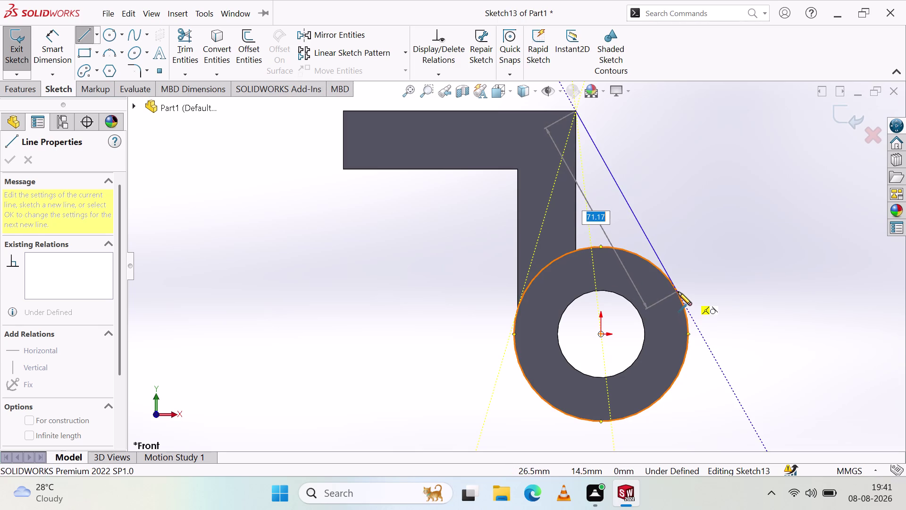
click(678, 291)
key(Escape)
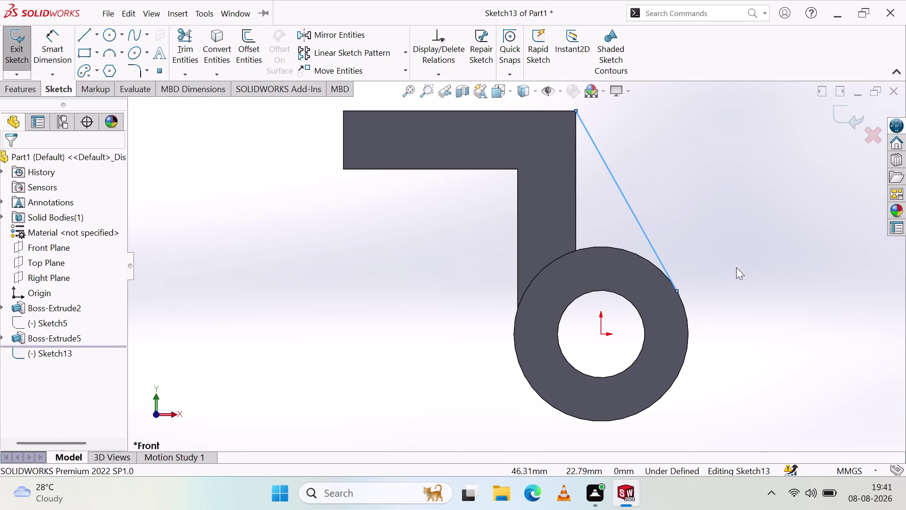
key(Escape)
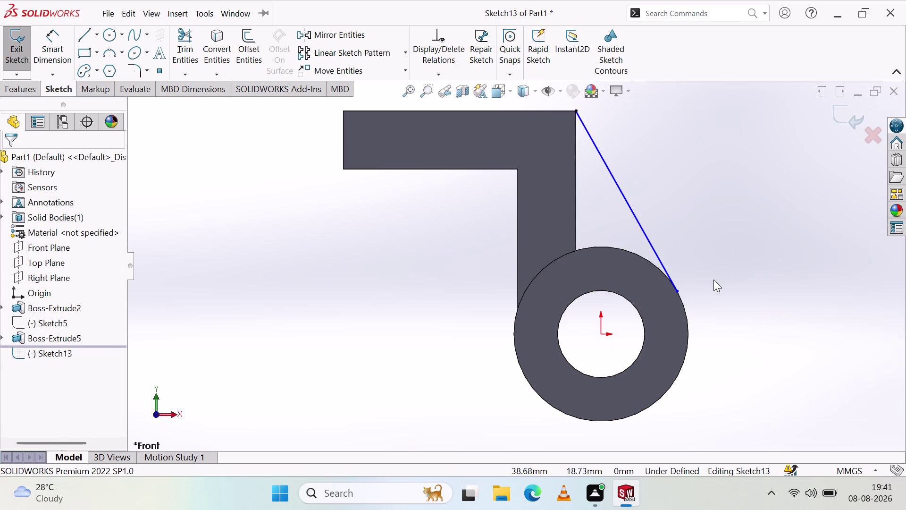
Make the slanted line tangent to the ring's outer edge.
click(595, 150)
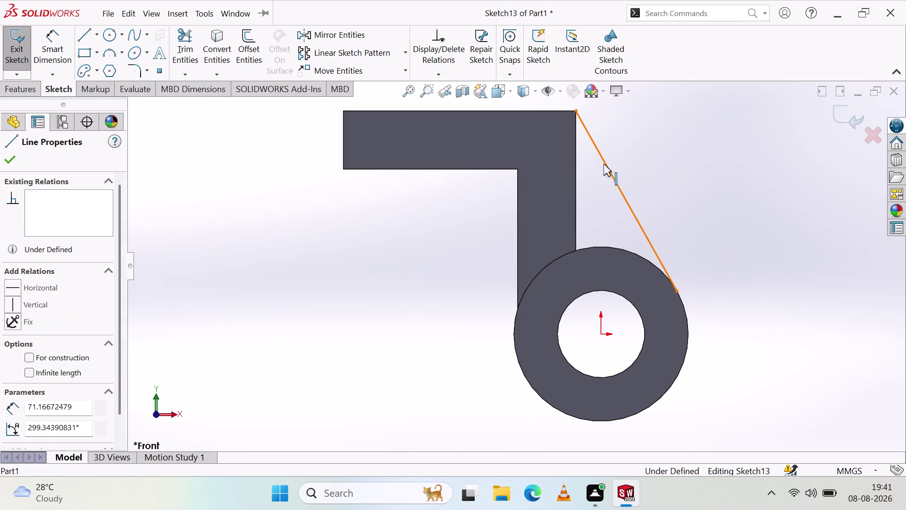
click(621, 248)
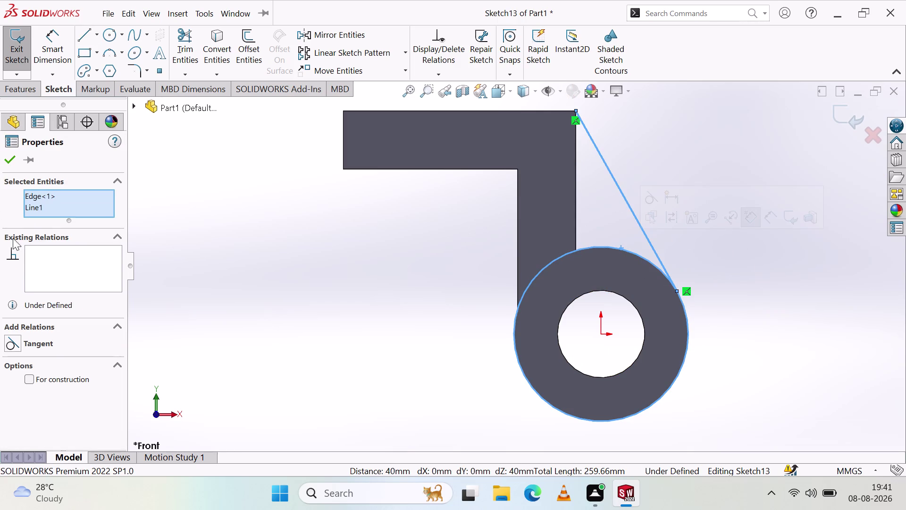
click(10, 344)
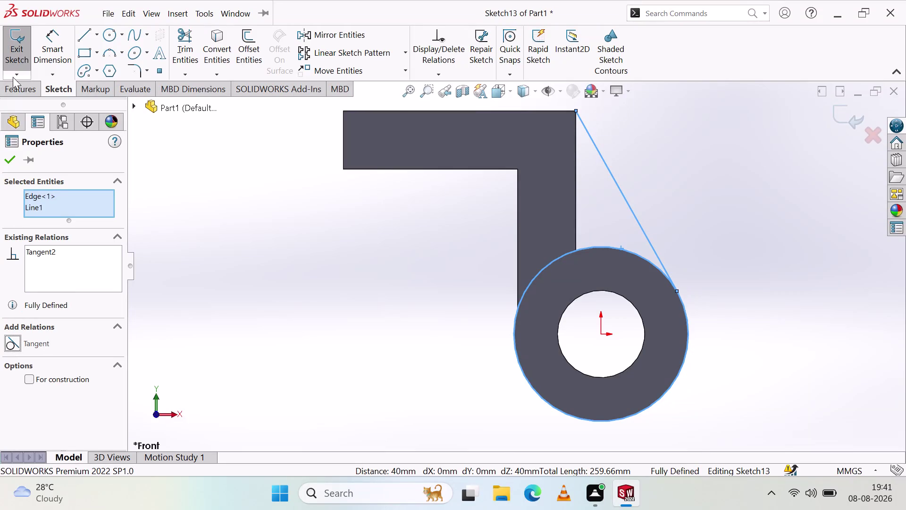
click(9, 159)
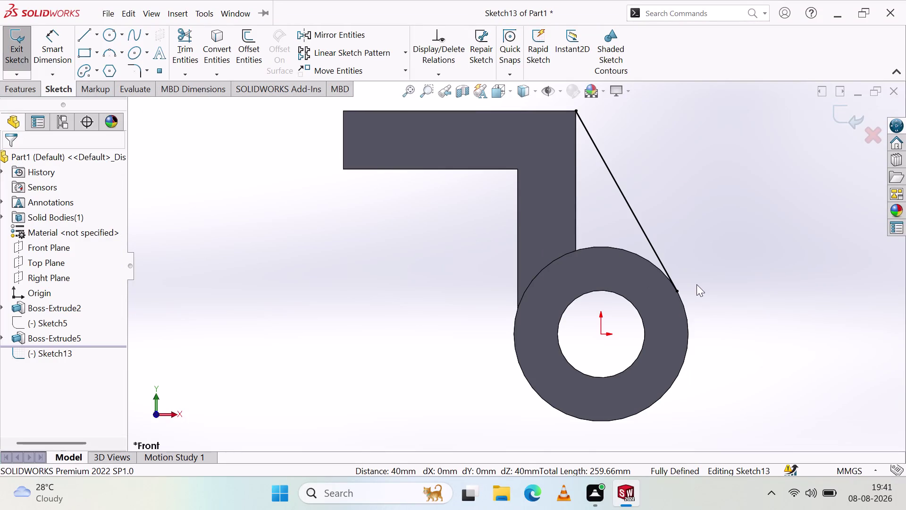
scroll(down, 3)
scroll(down, 3)
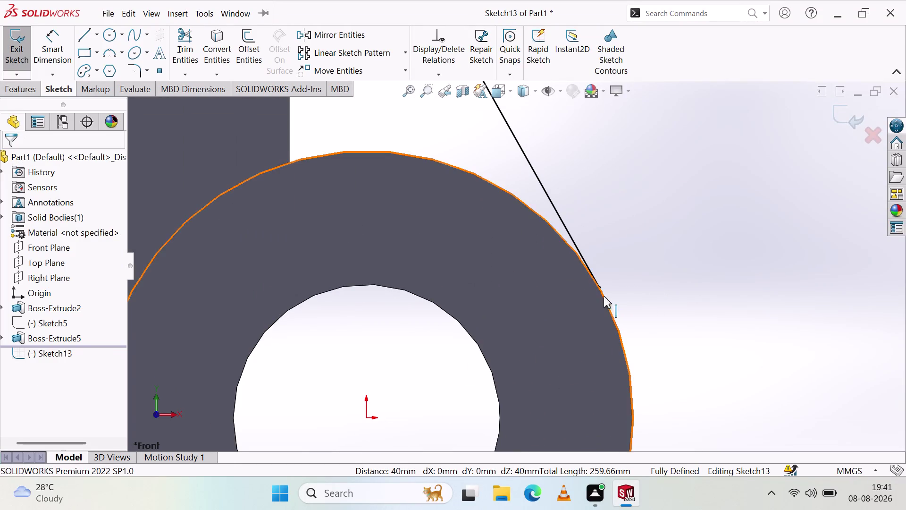
scroll(up, 3)
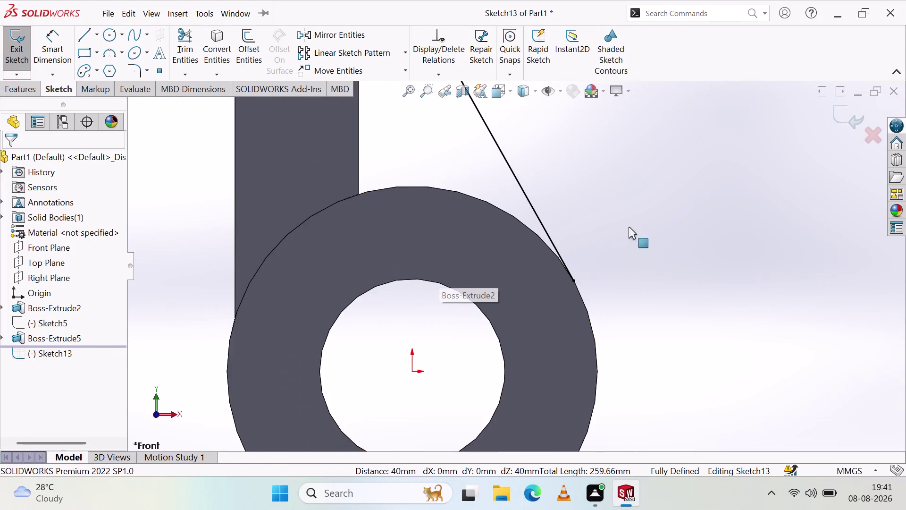
scroll(up, 3)
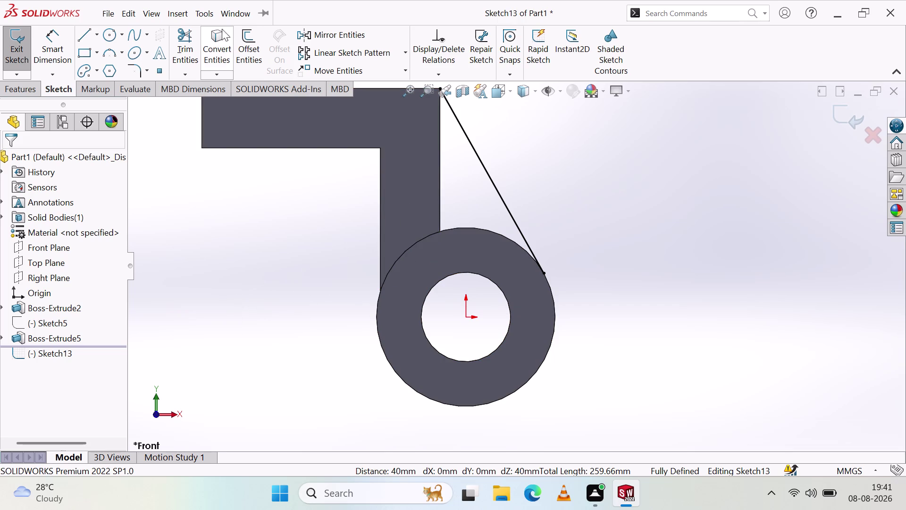
Try trimming a sketch entity, then close Trim and dismiss the file options.
click(178, 40)
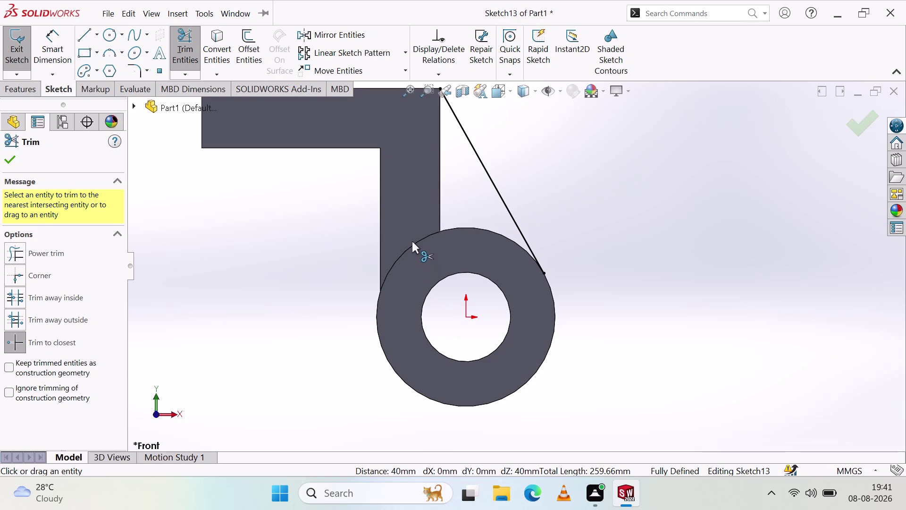
click(421, 236)
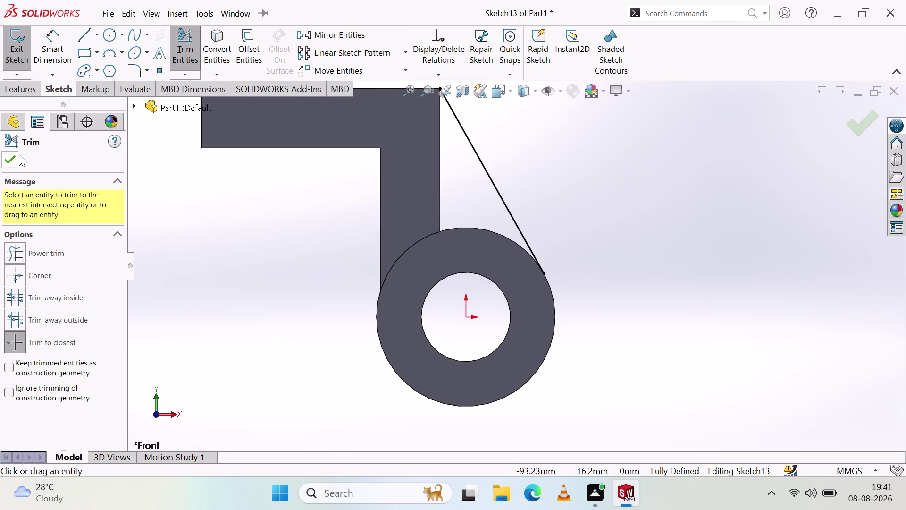
click(3, 163)
scroll(up, 3)
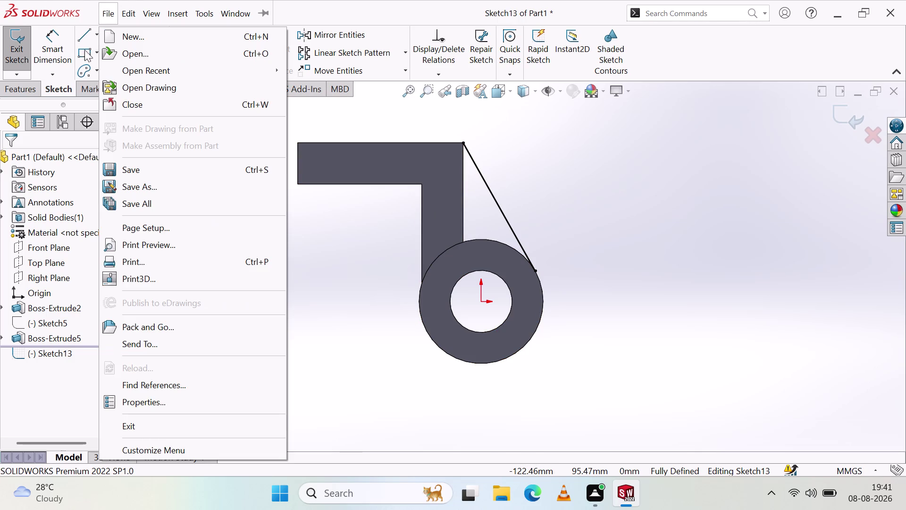
click(398, 325)
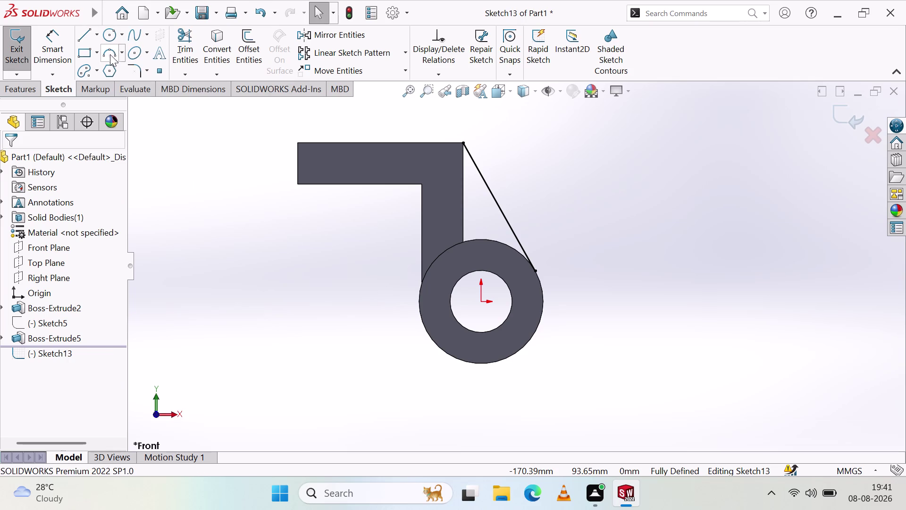
click(111, 54)
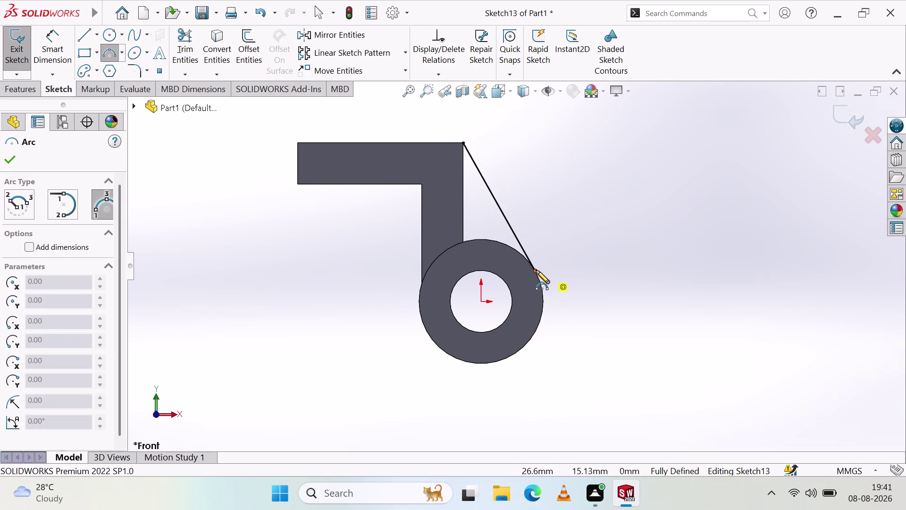
Draw a tangent arc over the ring's top, from the upright's base to the slanted line's end.
click(535, 271)
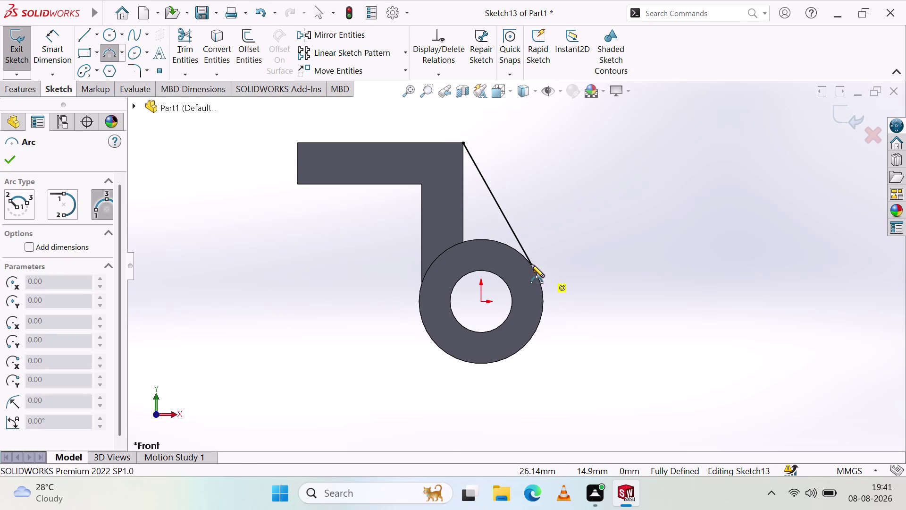
click(463, 241)
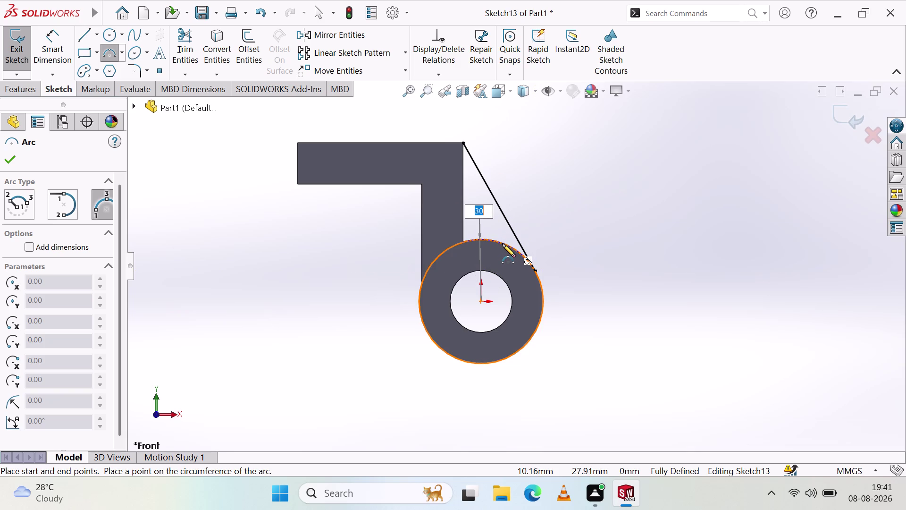
scroll(down, 3)
scroll(down, 3)
scroll(down, 3)
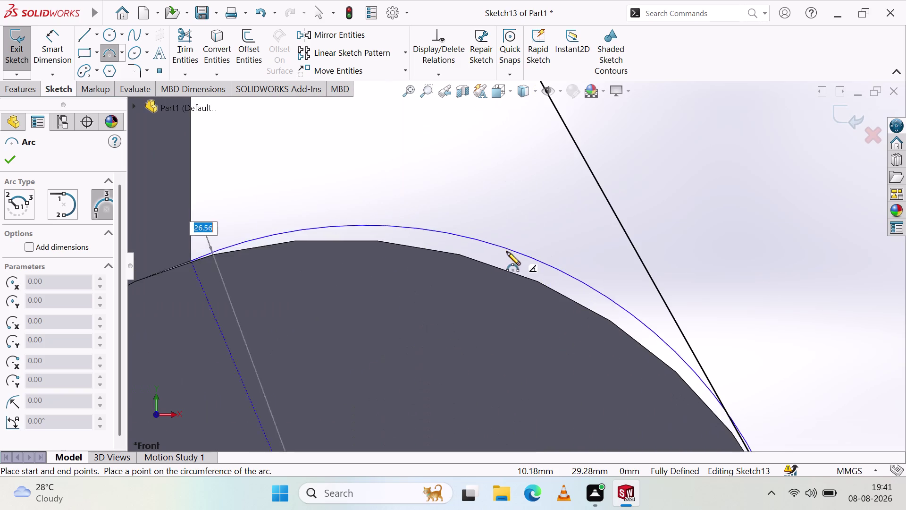
scroll(up, 3)
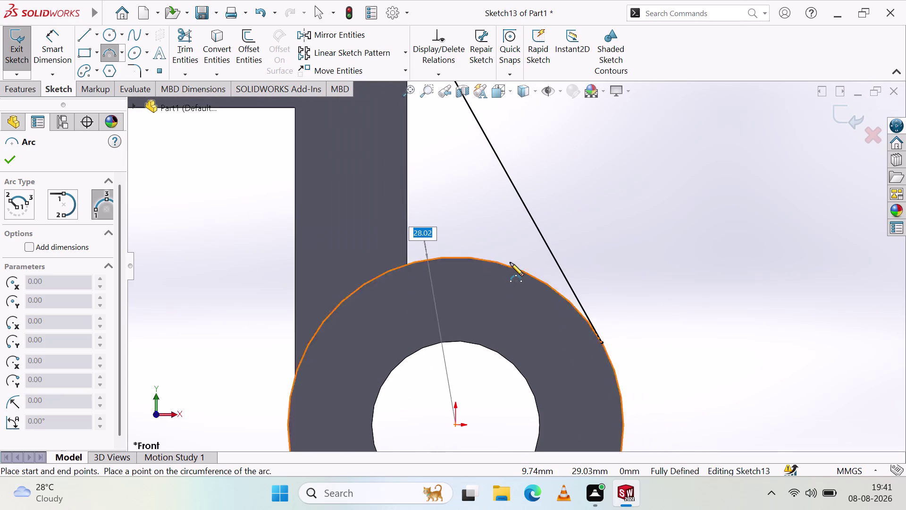
scroll(up, 3)
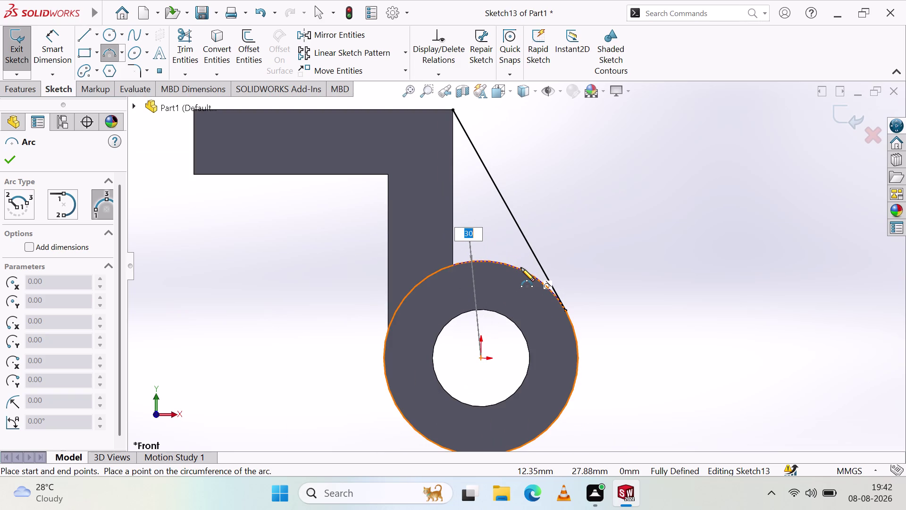
click(521, 267)
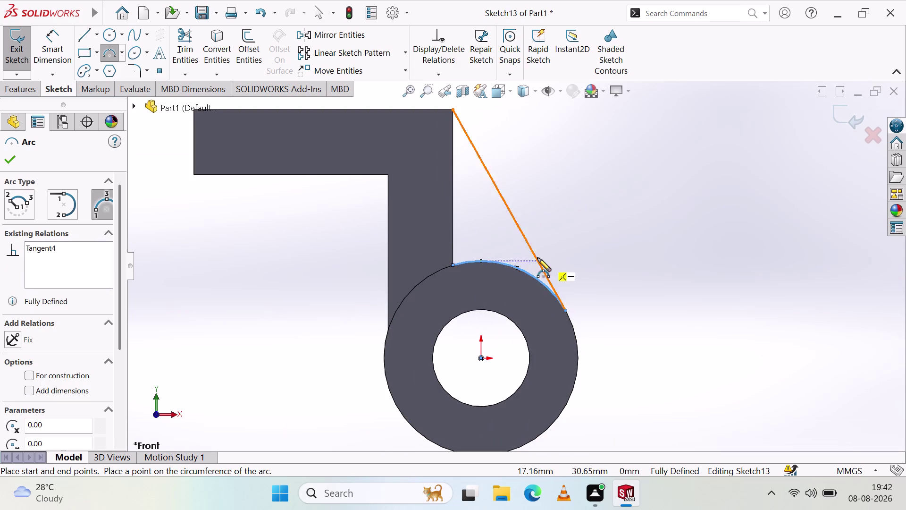
click(13, 160)
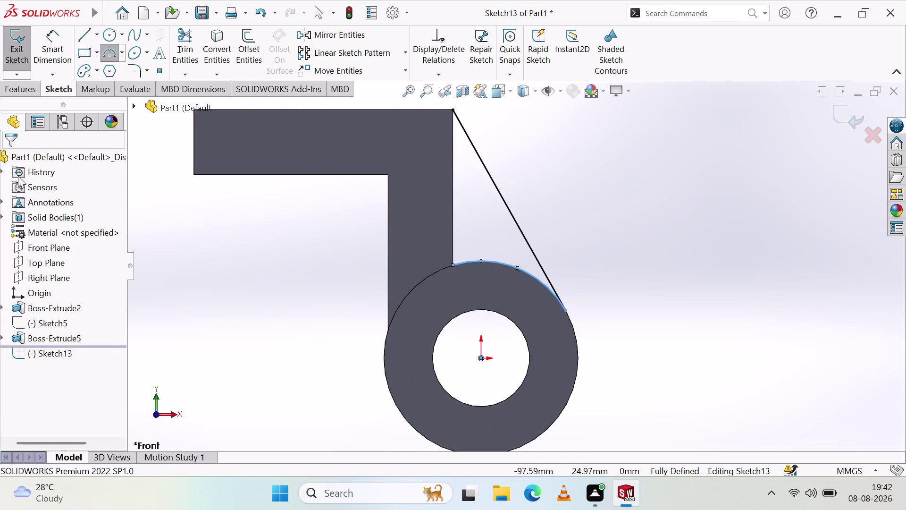
click(318, 273)
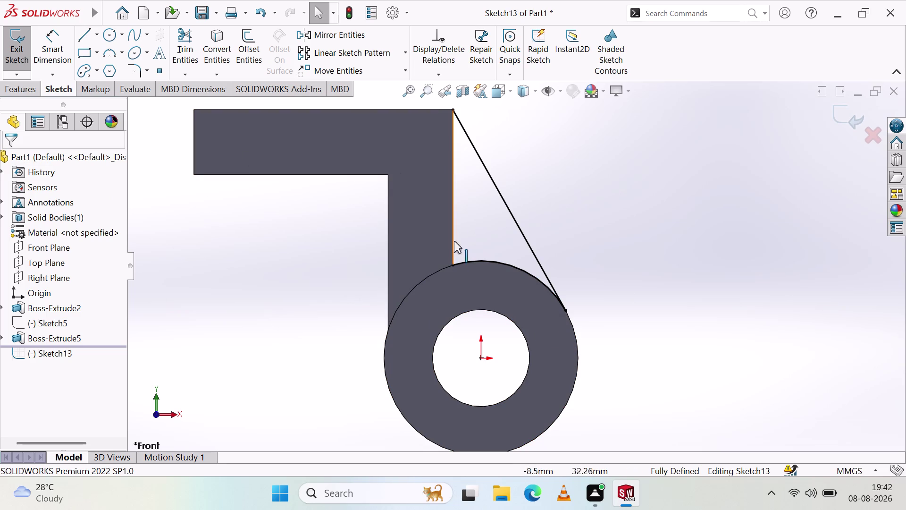
Draw a vertical line down the upright's edge from its top corner to the ring.
click(83, 32)
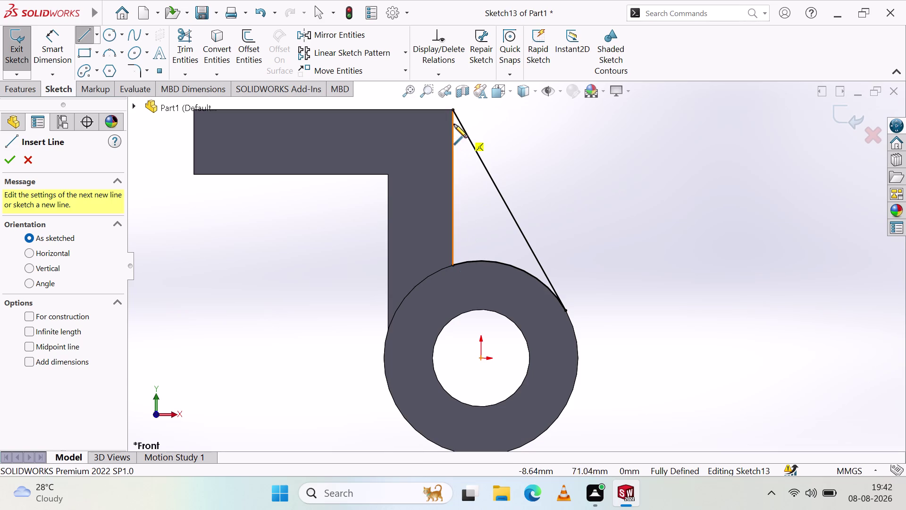
click(453, 109)
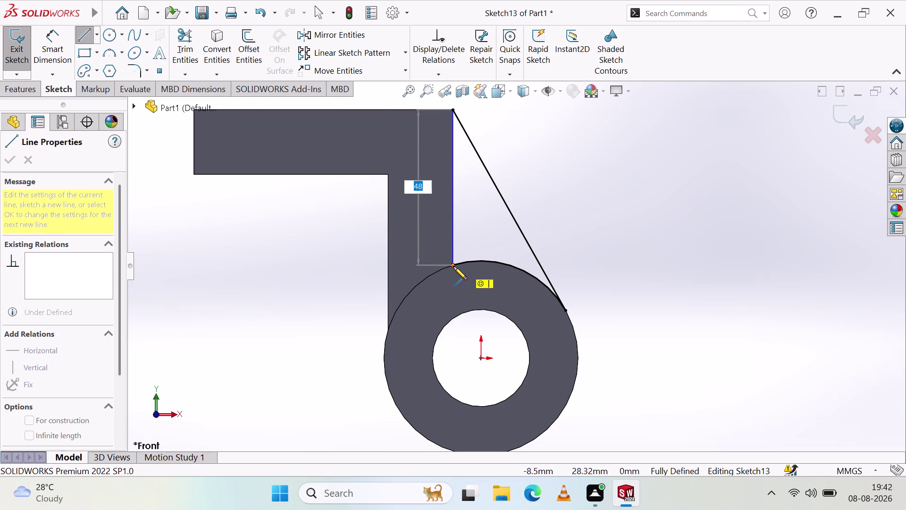
click(454, 266)
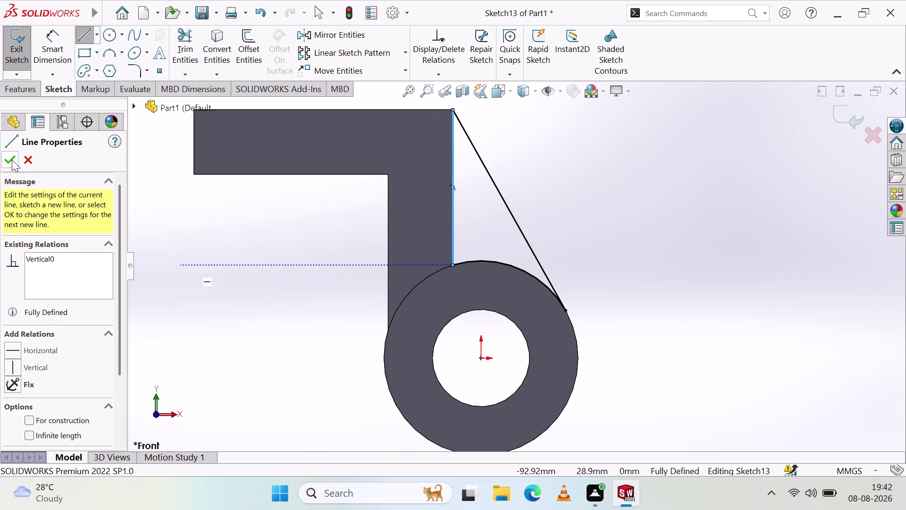
click(12, 160)
click(286, 264)
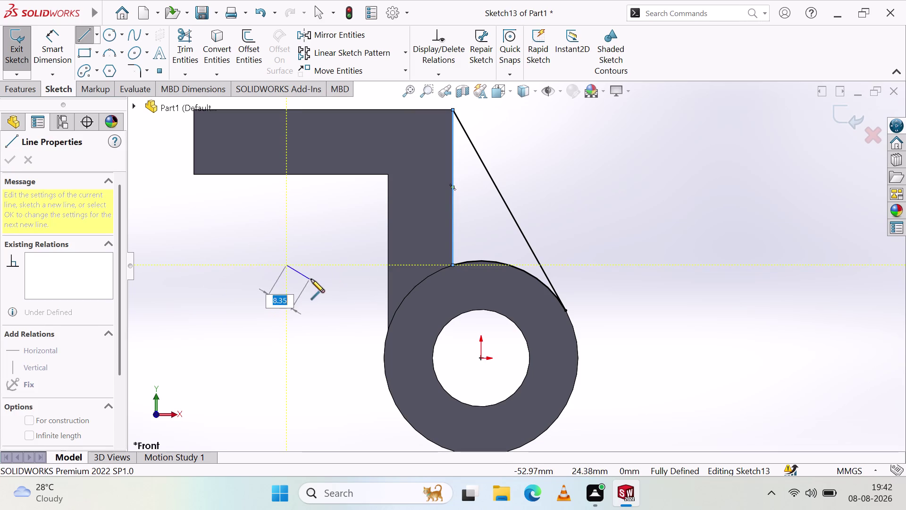
key(Escape)
key(Escape)
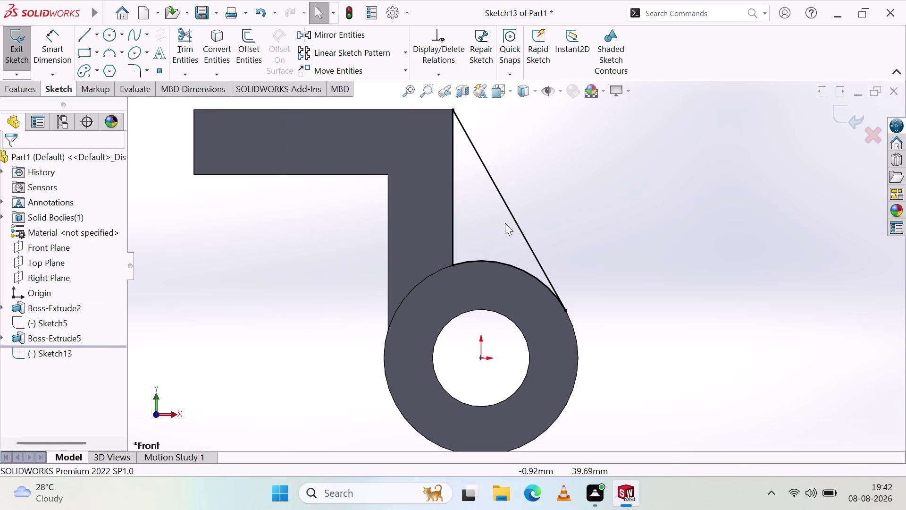
Check the profile from orbit and Right/Front views, then exit Sketch13.
middle_drag(578, 224, 488, 253)
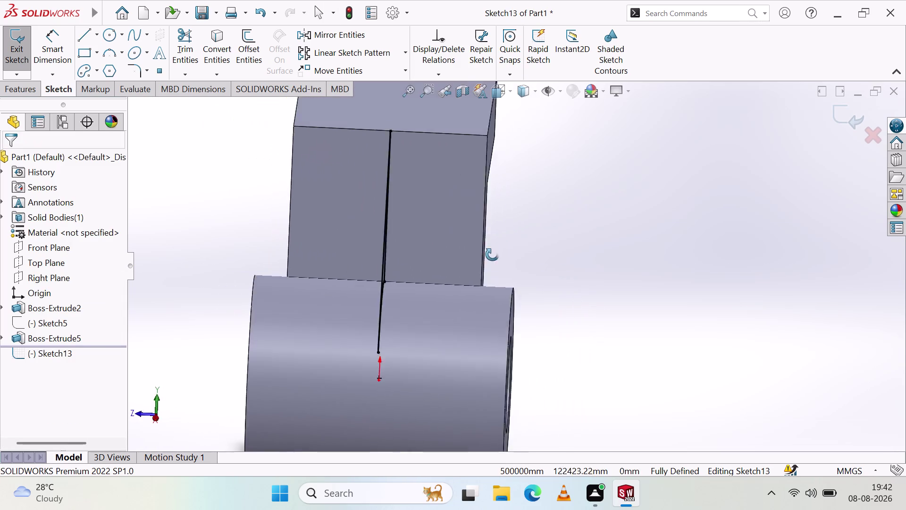
middle_drag(487, 253, 479, 255)
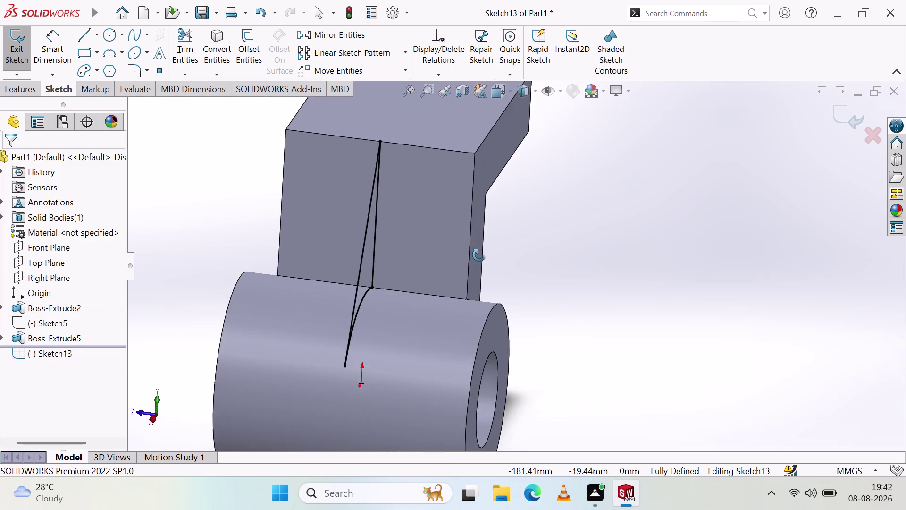
middle_drag(479, 255, 575, 264)
scroll(up, 3)
click(172, 411)
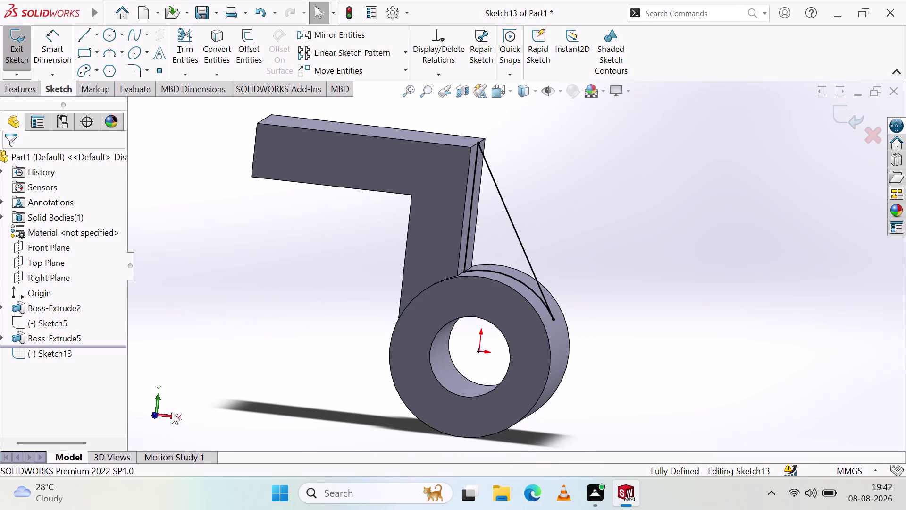
click(172, 417)
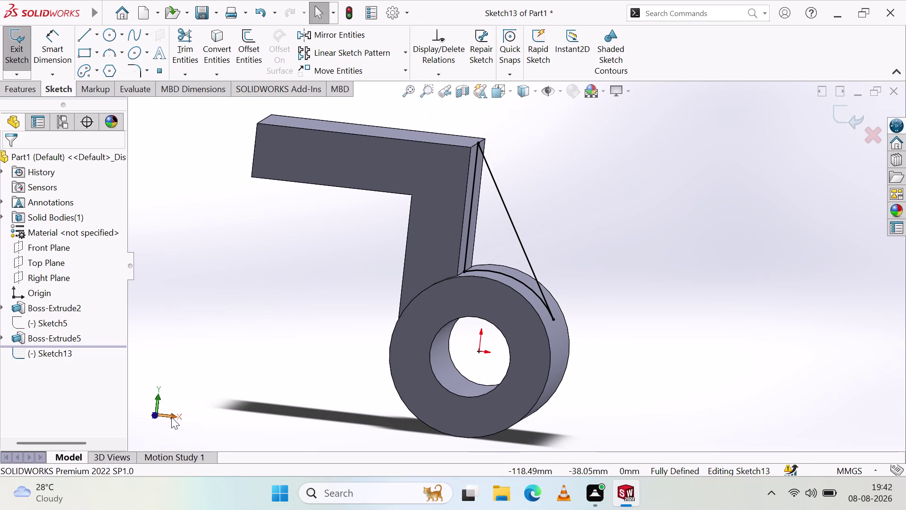
click(139, 412)
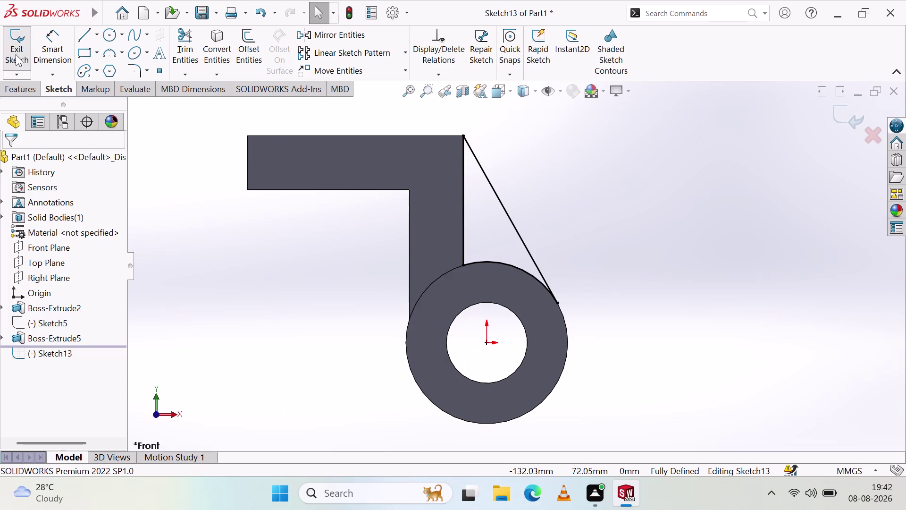
click(9, 44)
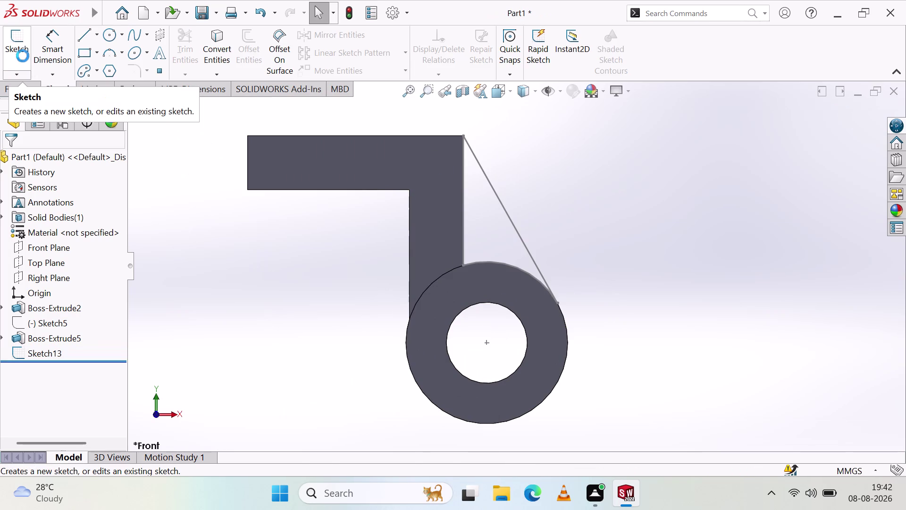
Start an Extruded Boss/Base from Sketch13 and preview it from the side.
click(19, 85)
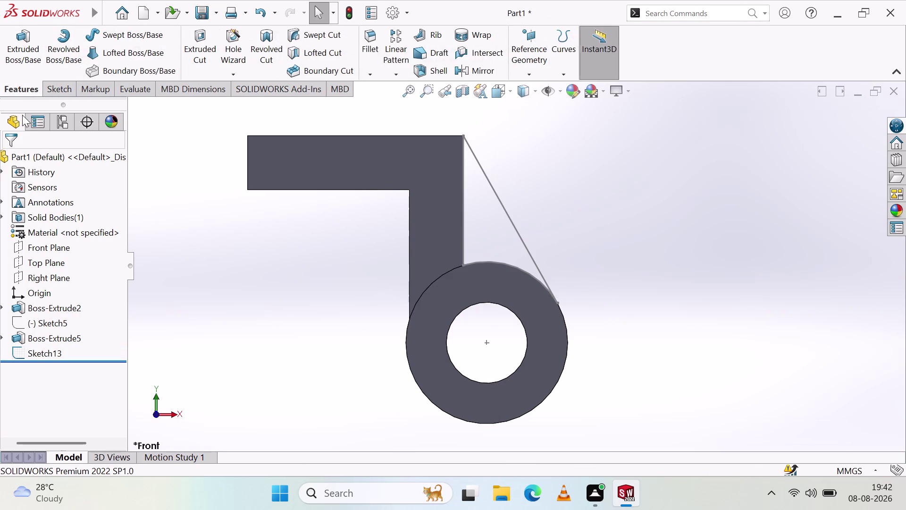
click(47, 355)
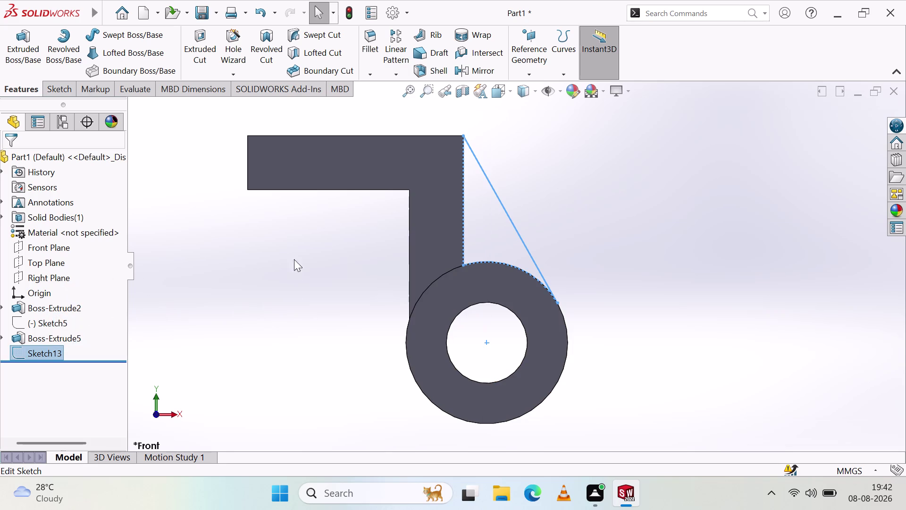
click(18, 49)
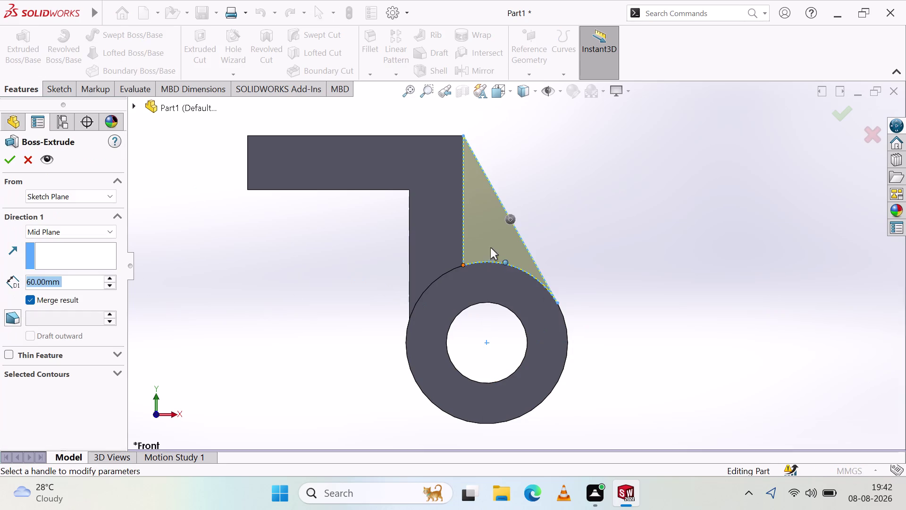
middle_drag(648, 263, 554, 275)
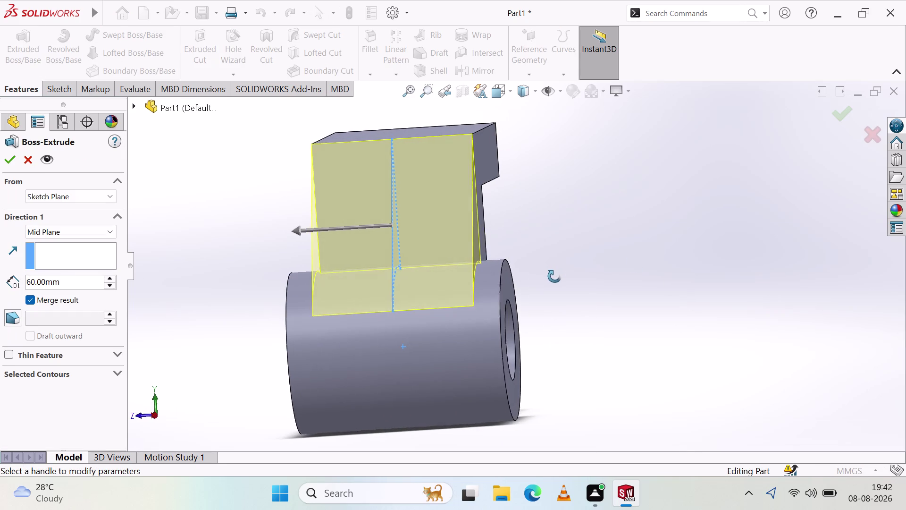
middle_drag(554, 275, 568, 282)
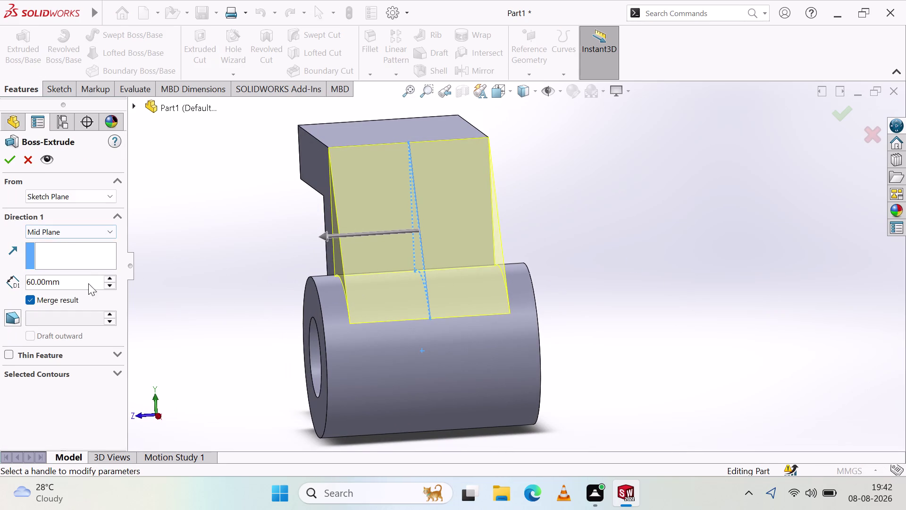
Set the mid-plane extrusion depth to 12 mm and accept the gusset.
click(95, 285)
key(BackSpace)
key(BackSpace)
key(BackSpace)
key(BackSpace)
key(1)
key(2)
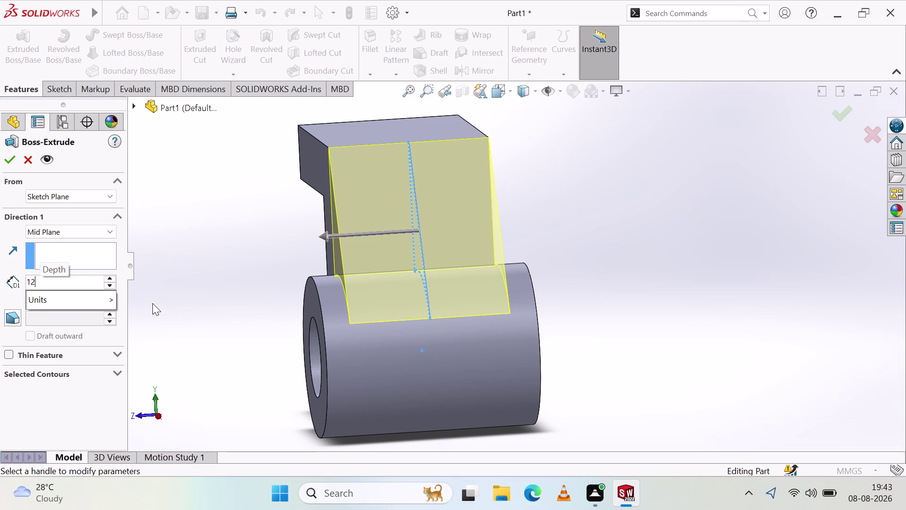
key(Return)
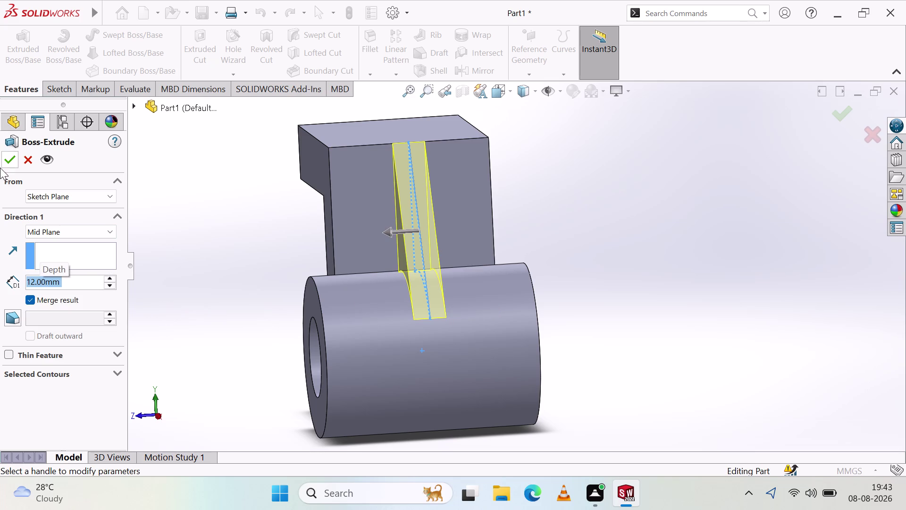
click(4, 157)
click(199, 231)
middle_drag(525, 211, 548, 211)
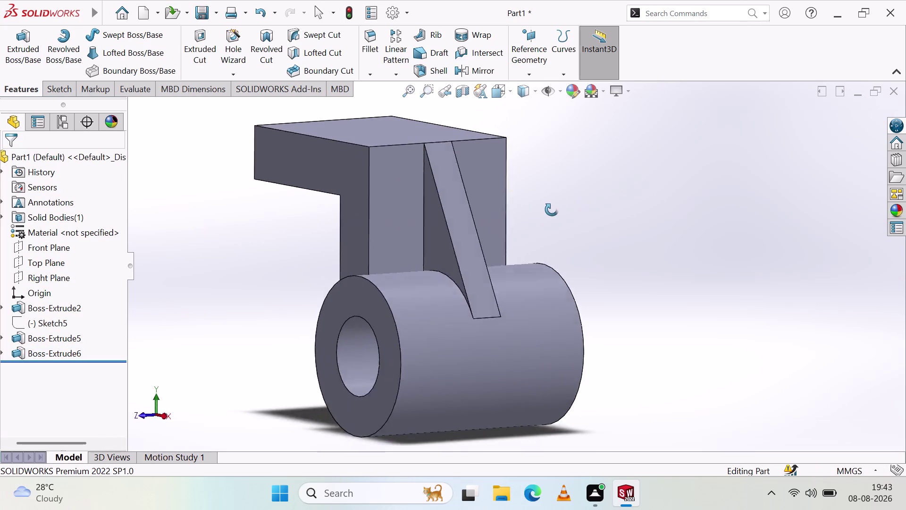
Orbit, zoom and use Right/Front views to inspect the gusset and fit the bracket.
middle_drag(548, 211, 601, 230)
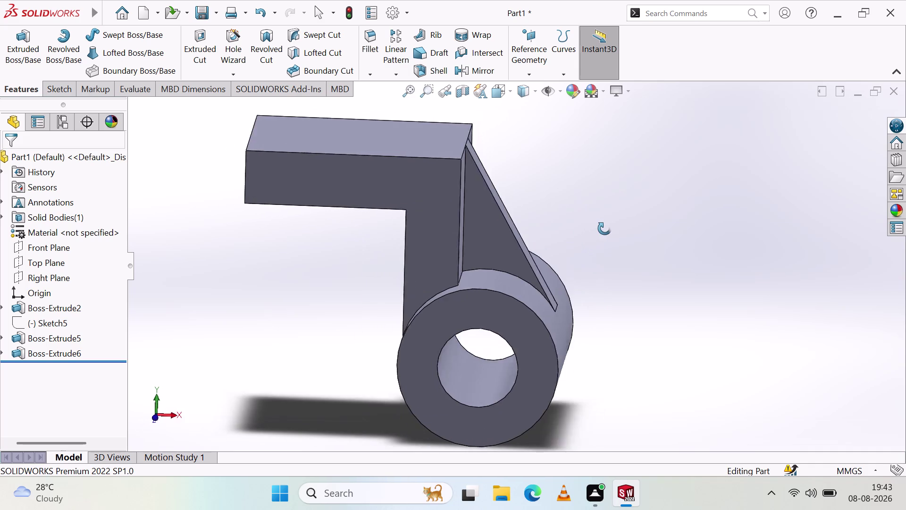
middle_drag(602, 229, 594, 208)
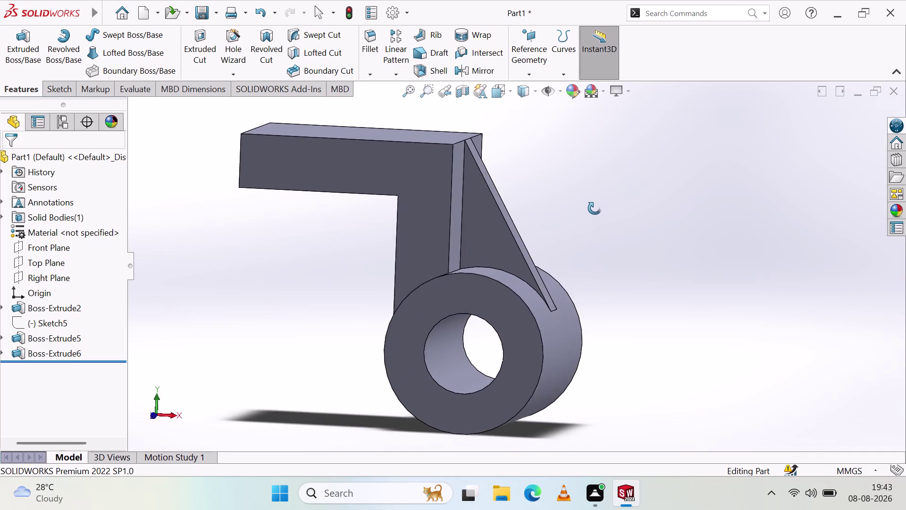
middle_drag(595, 208, 595, 199)
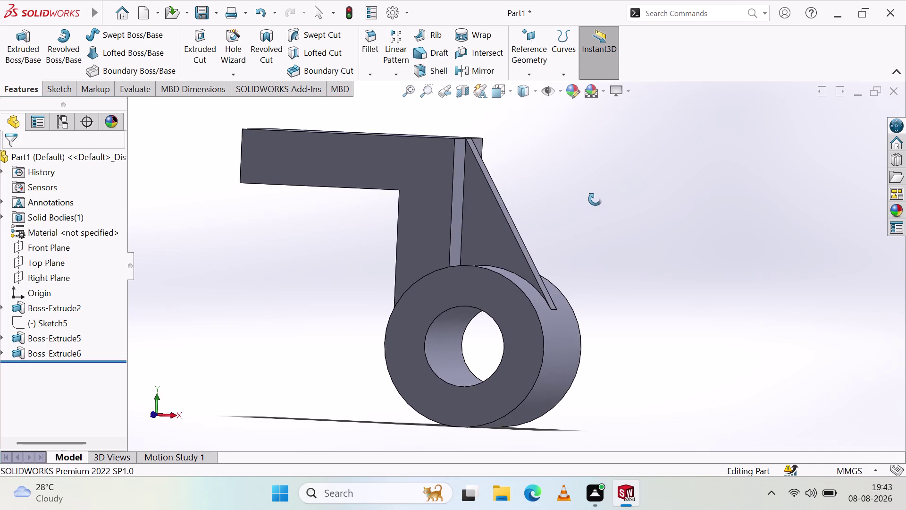
middle_drag(595, 199, 474, 218)
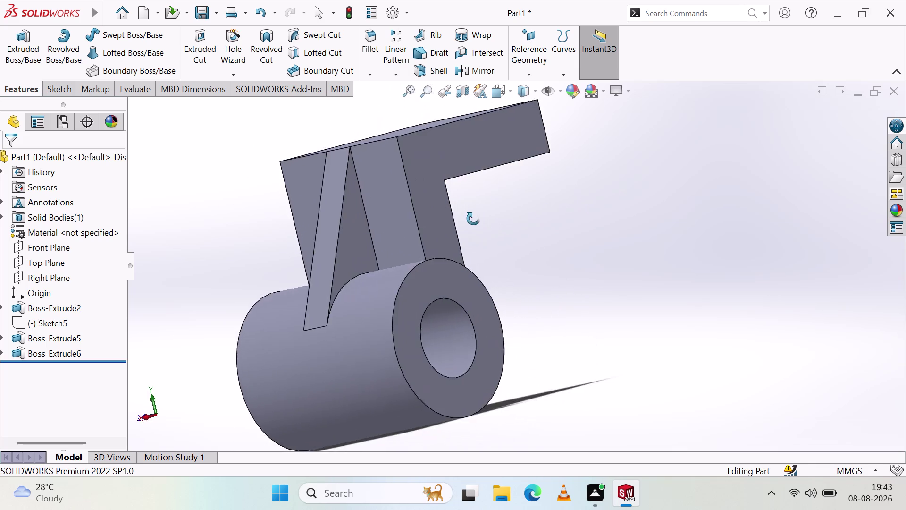
middle_drag(474, 218, 586, 243)
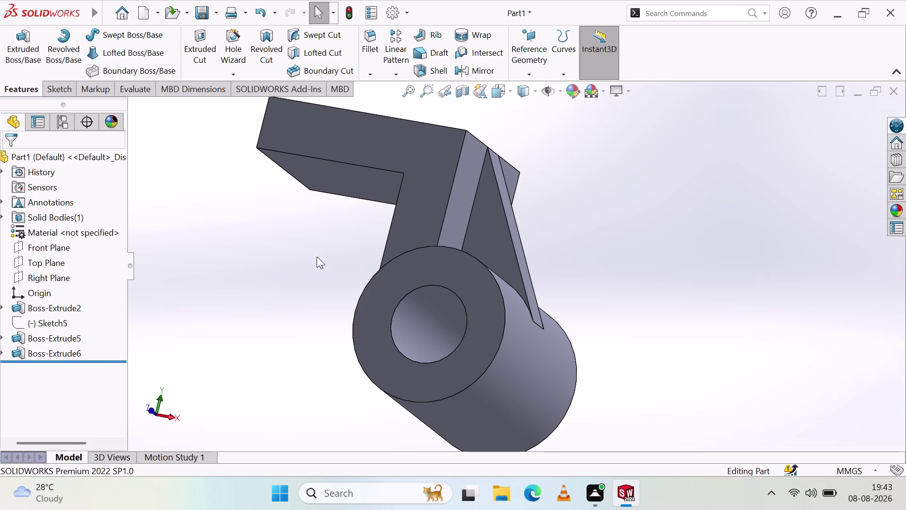
middle_drag(343, 191, 325, 310)
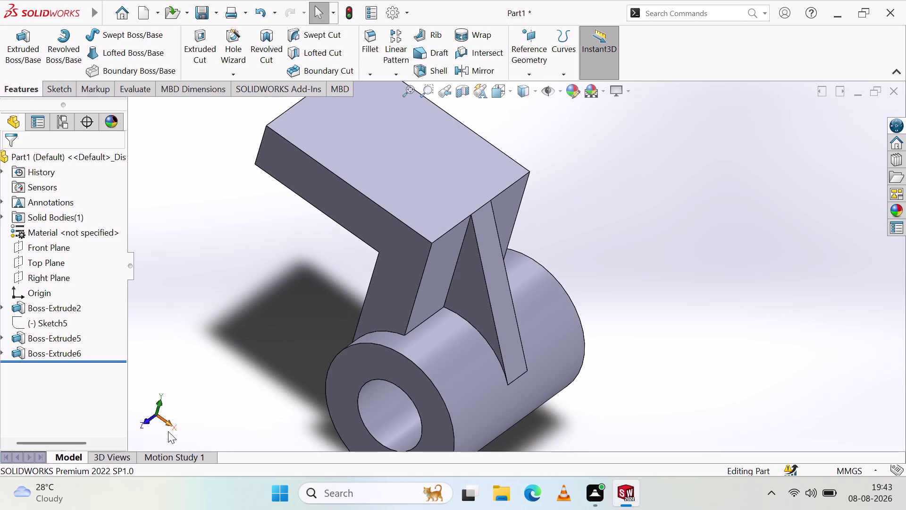
click(172, 423)
click(140, 411)
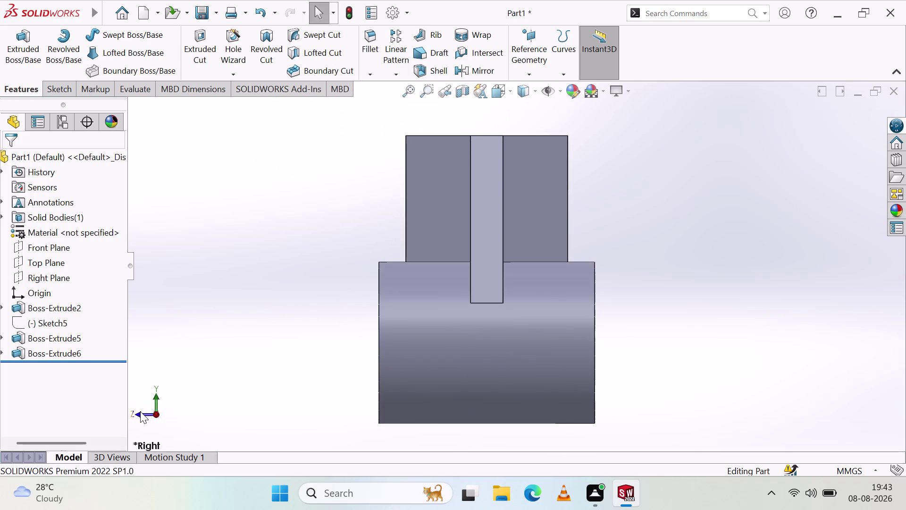
click(140, 414)
middle_drag(376, 176, 382, 238)
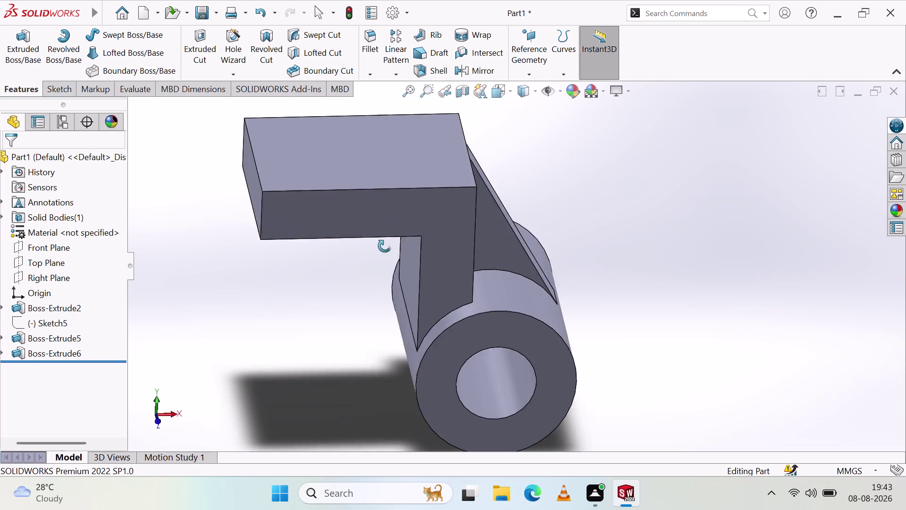
middle_drag(382, 239, 370, 295)
scroll(down, 3)
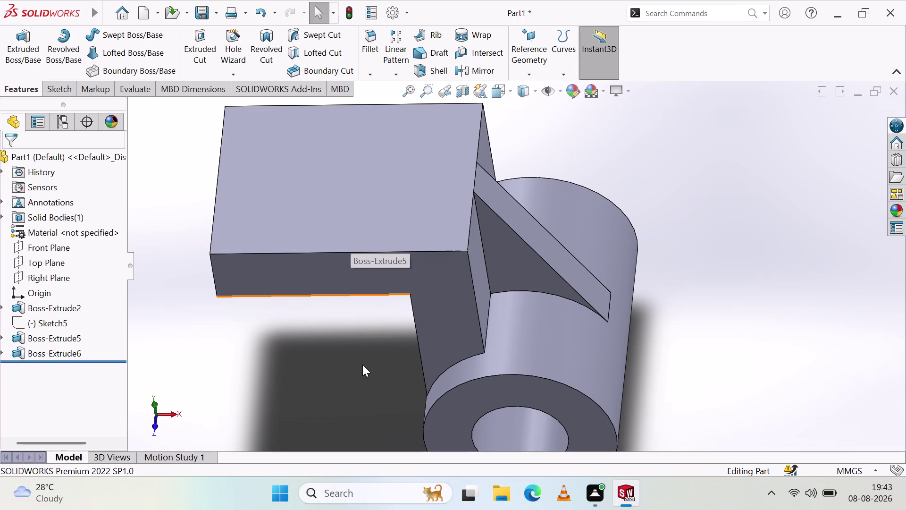
middle_drag(356, 329, 352, 258)
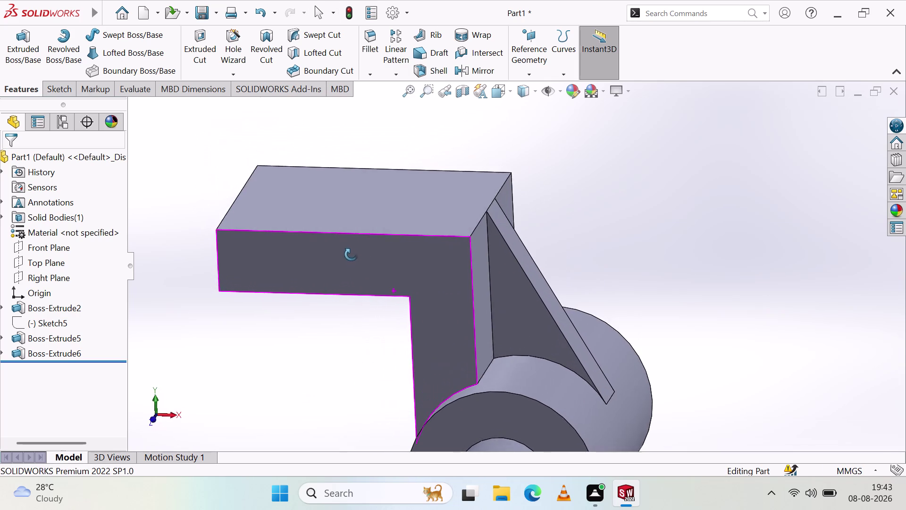
middle_drag(352, 258, 346, 246)
scroll(down, 3)
scroll(up, 3)
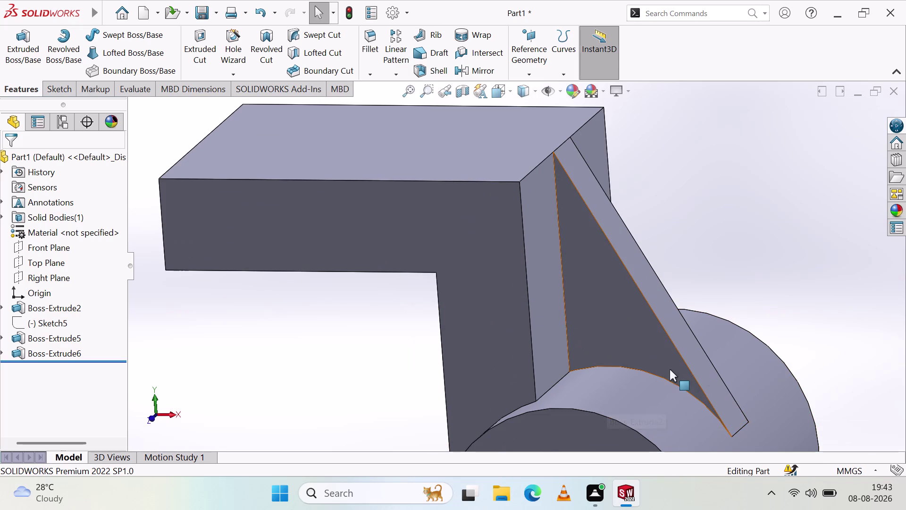
scroll(down, 3)
scroll(up, 3)
scroll(down, 3)
scroll(up, 3)
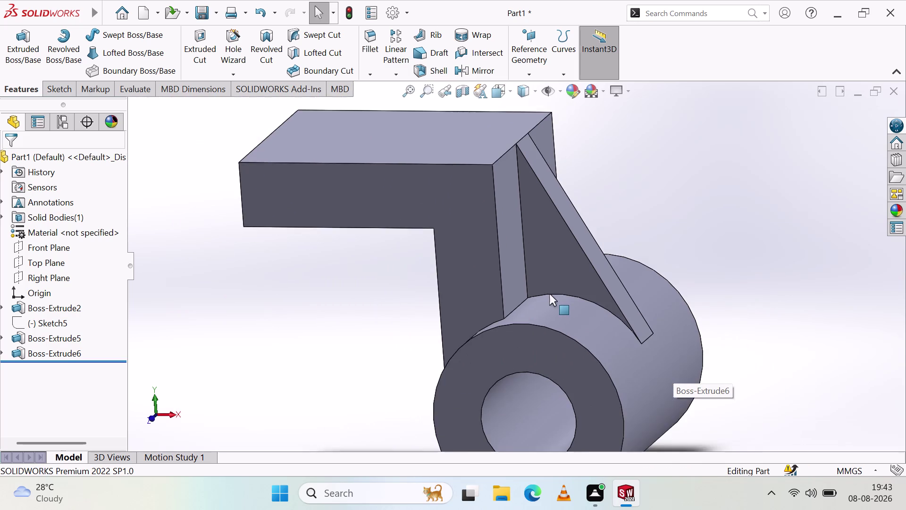
scroll(up, 3)
Turn on Perspective and Ambient Occlusion from the View Settings list.
middle_drag(664, 311, 676, 317)
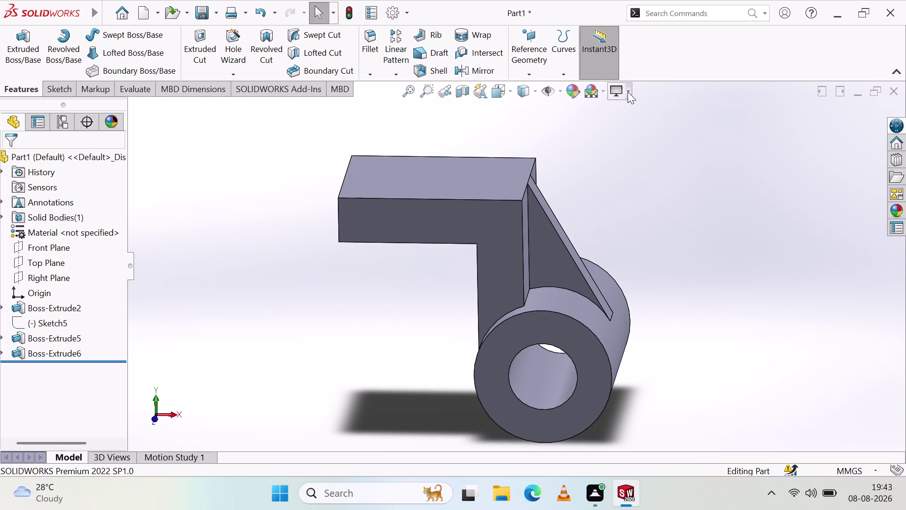
click(628, 92)
click(653, 161)
click(402, 294)
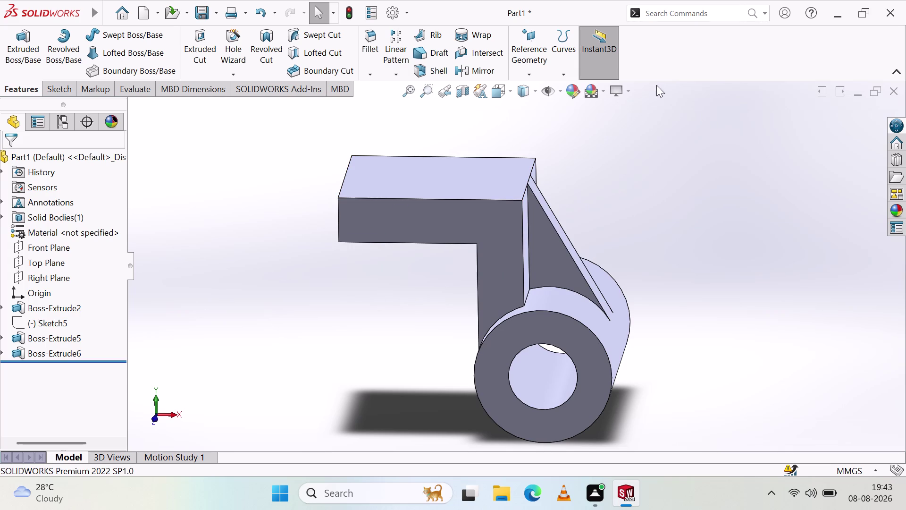
click(625, 94)
click(652, 138)
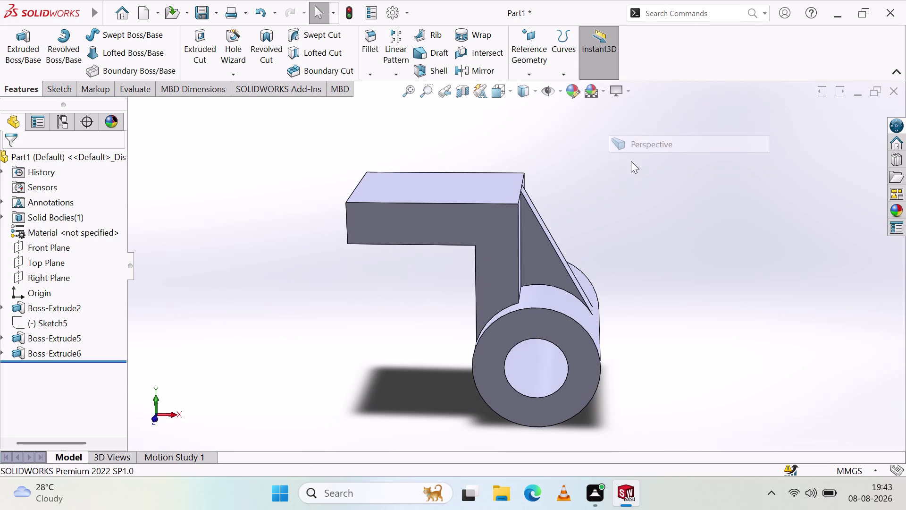
click(625, 88)
click(634, 123)
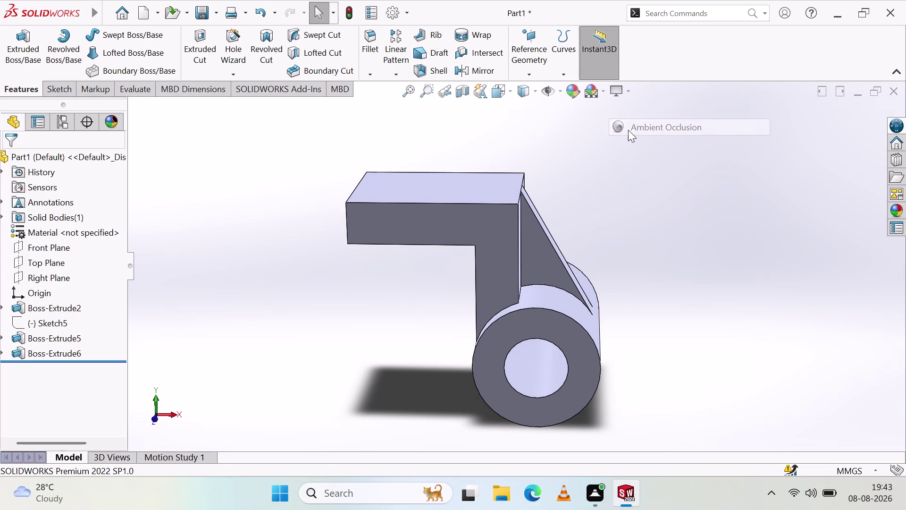
Toggle Shadows In Shaded Mode off and back on.
click(627, 94)
click(674, 128)
click(628, 92)
click(674, 109)
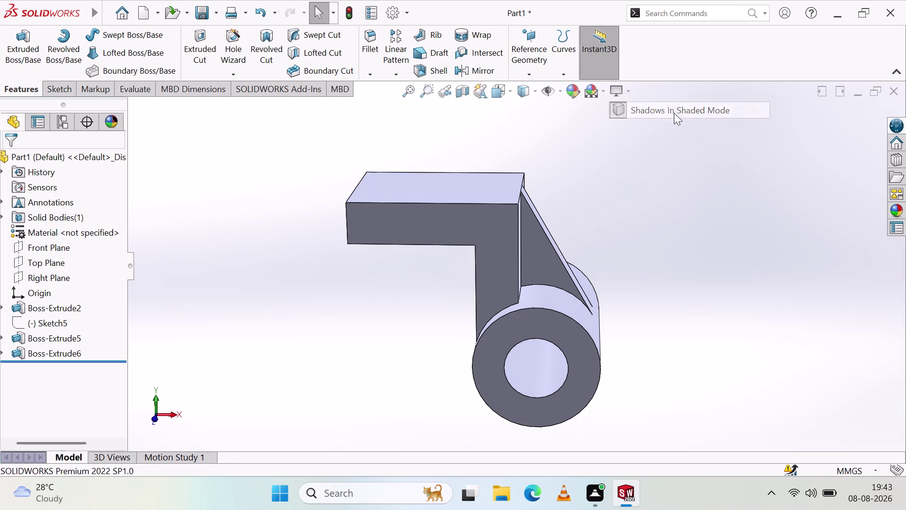
click(627, 89)
click(636, 105)
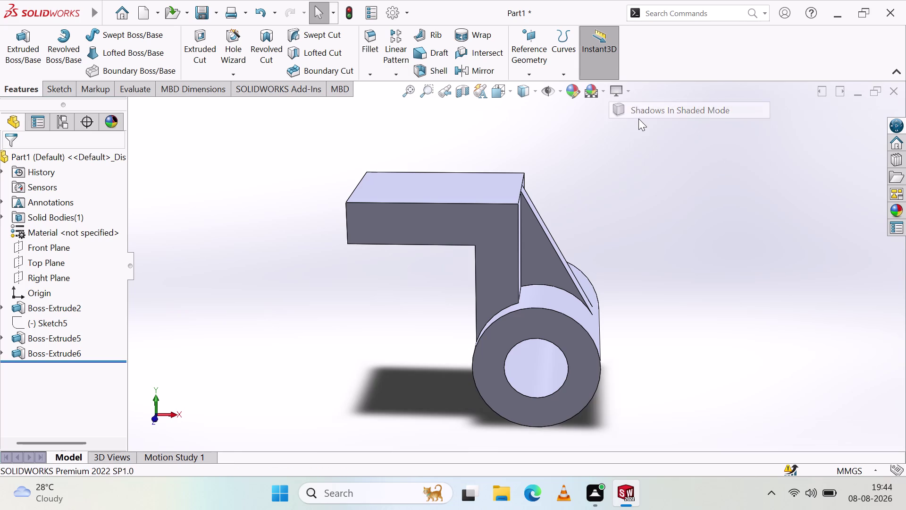
Orbit and zoom to view the shaded bracket from above.
middle_drag(625, 145, 620, 228)
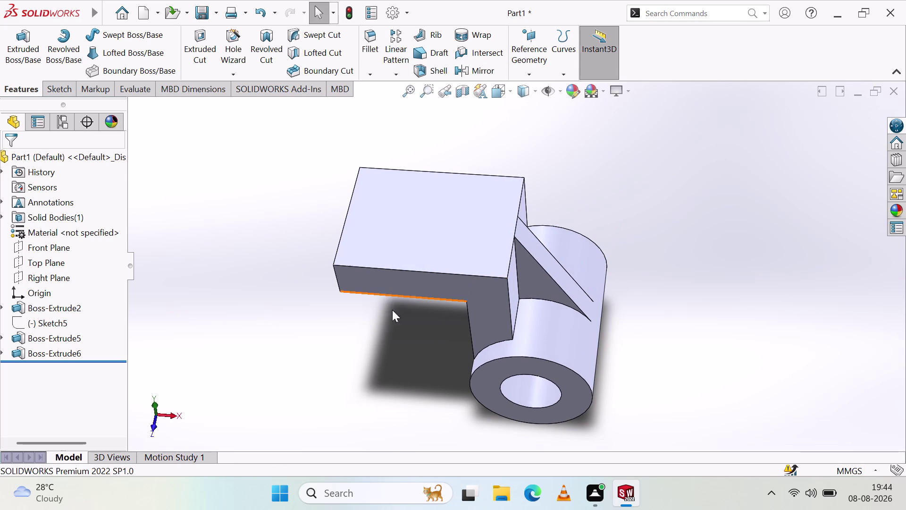
key(Escape)
key(Escape)
scroll(up, 3)
scroll(down, 3)
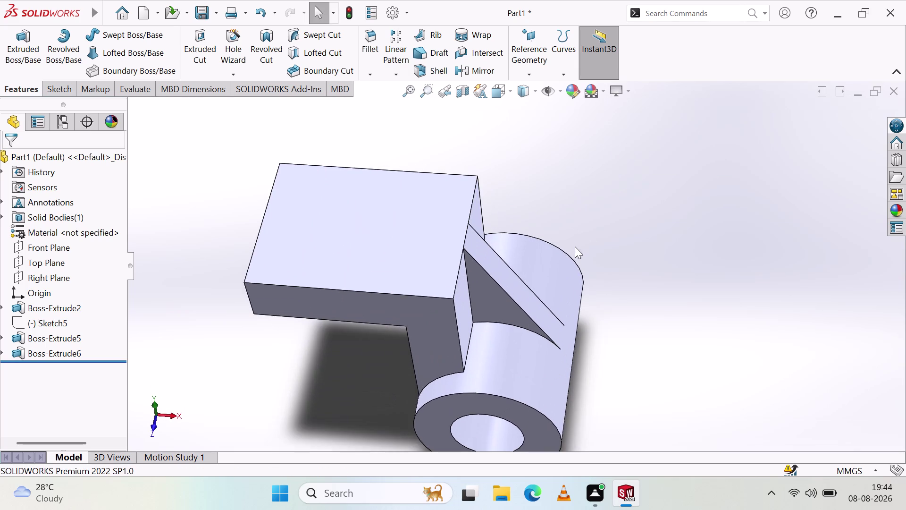
scroll(down, 3)
scroll(up, 3)
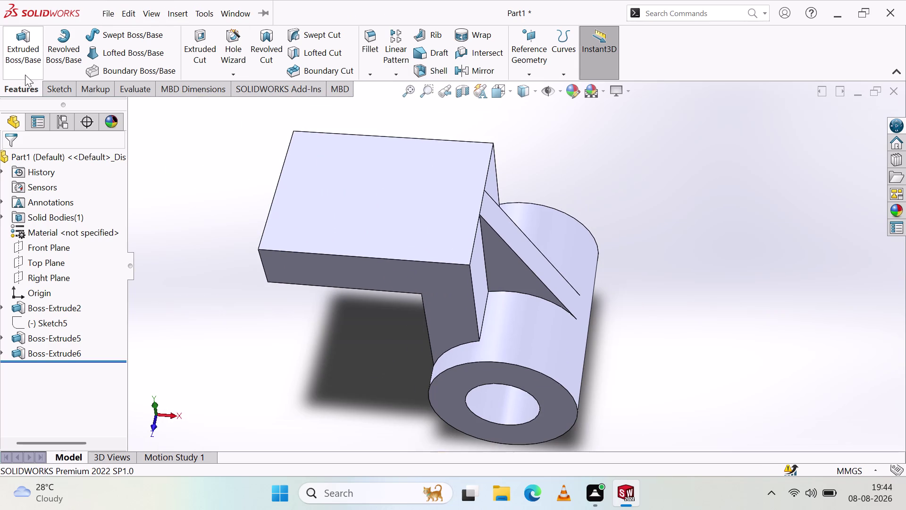
click(57, 90)
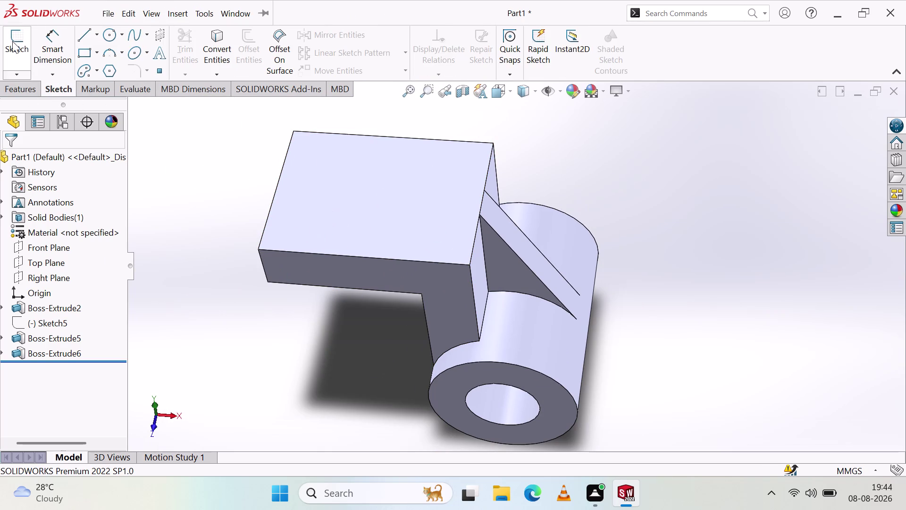
Open Sketch14 on the arm's top face and start a line at its bottom-left corner.
click(16, 37)
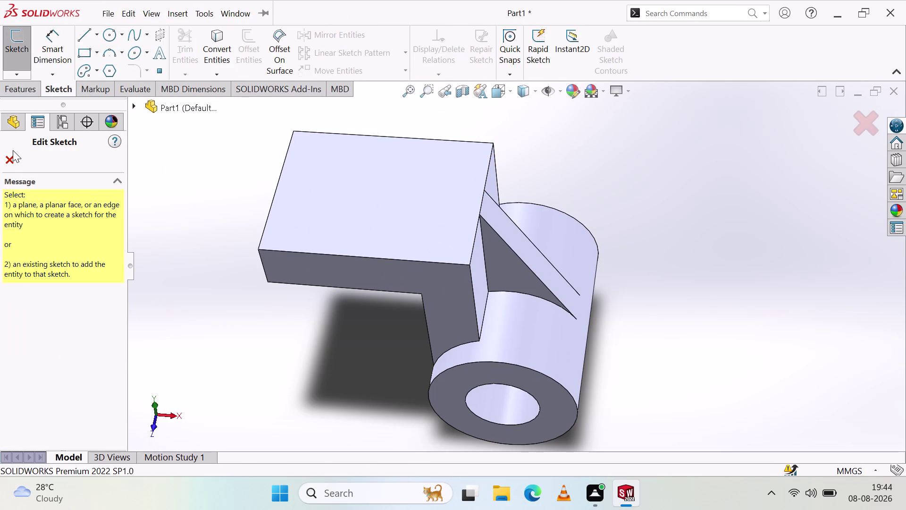
click(5, 164)
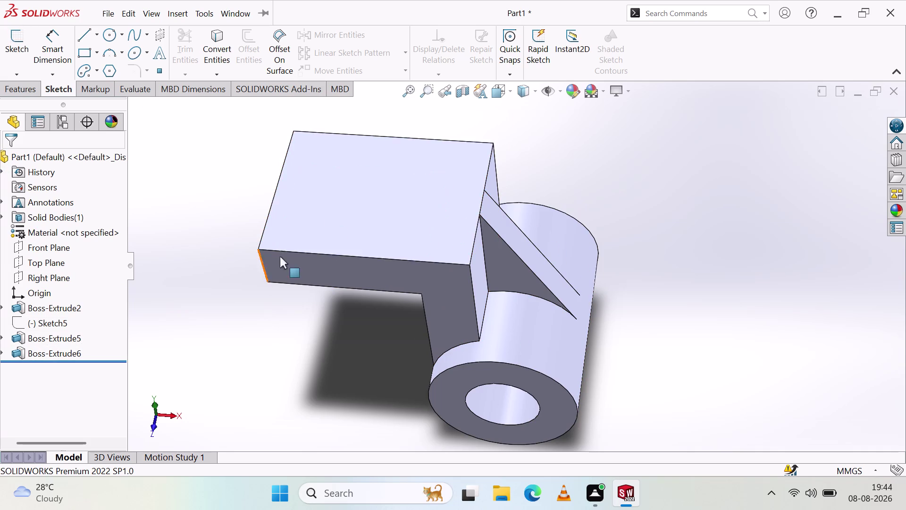
click(392, 187)
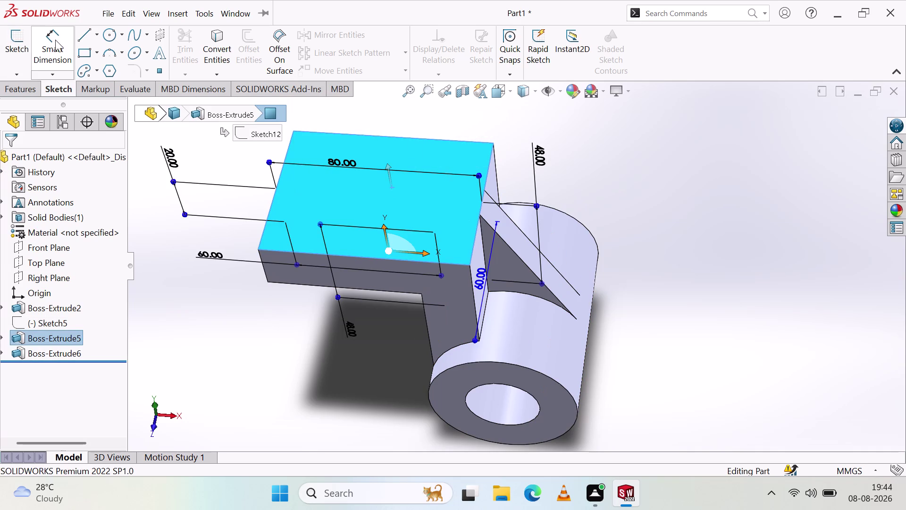
click(108, 48)
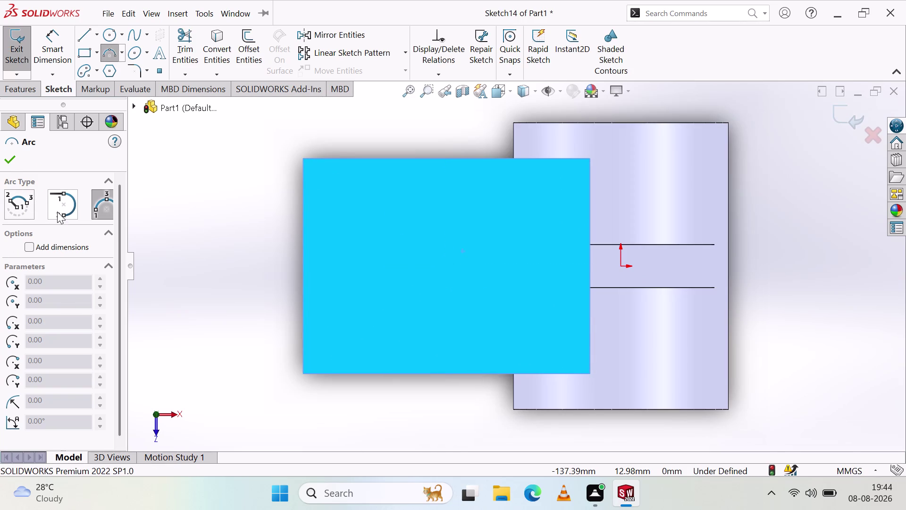
key(Escape)
key(Escape)
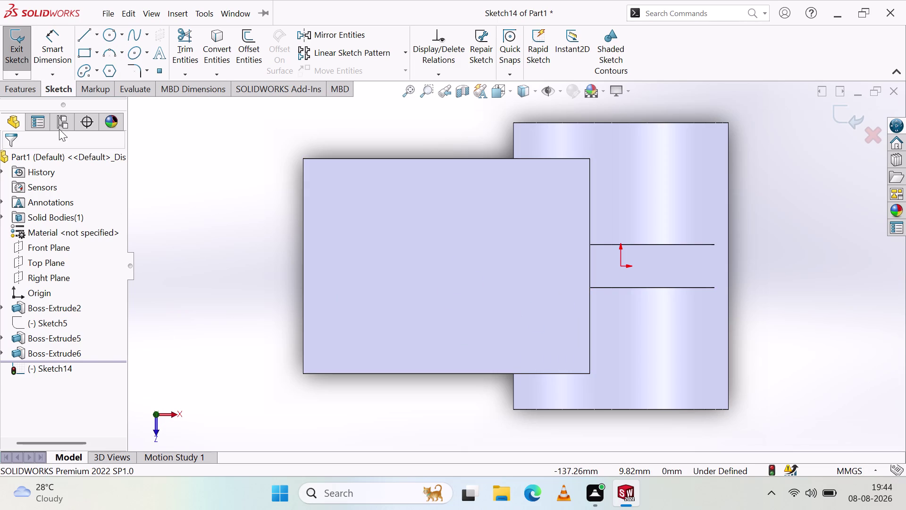
click(83, 39)
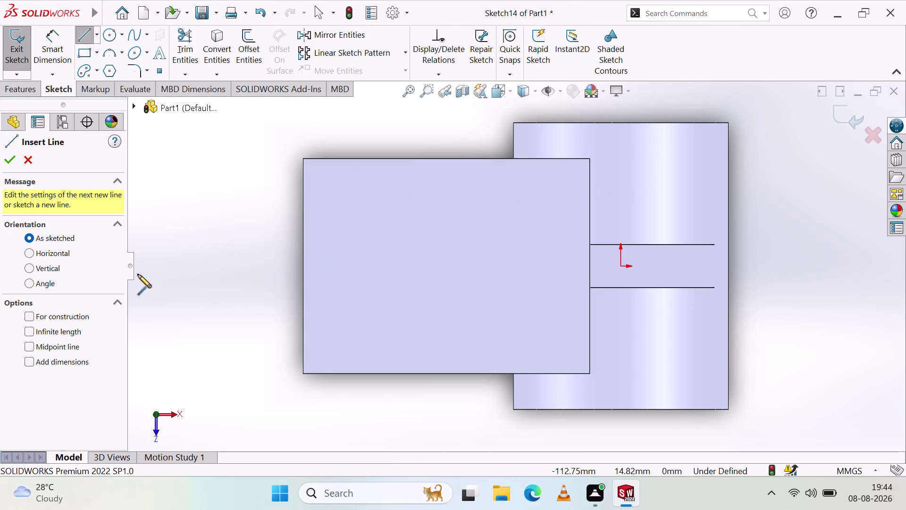
click(303, 374)
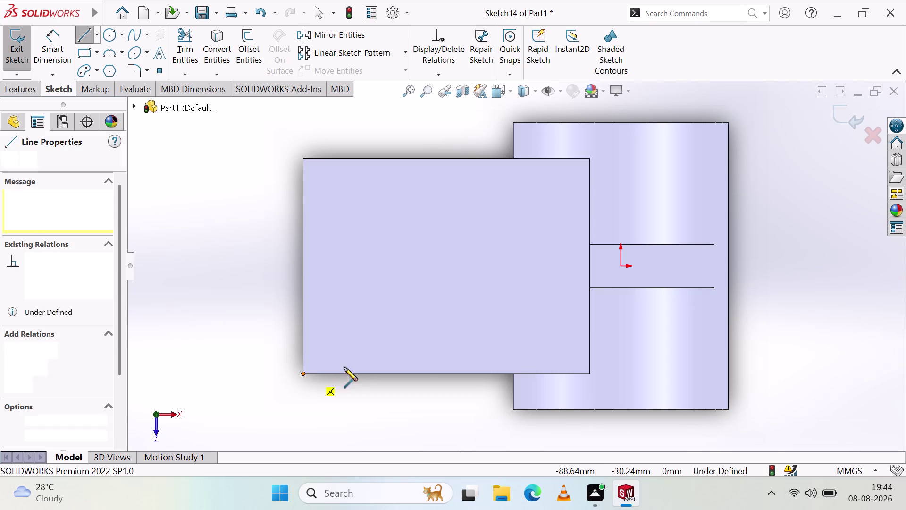
Draw the bottom-edge line and a vertical line up to the plate's top edge.
click(452, 372)
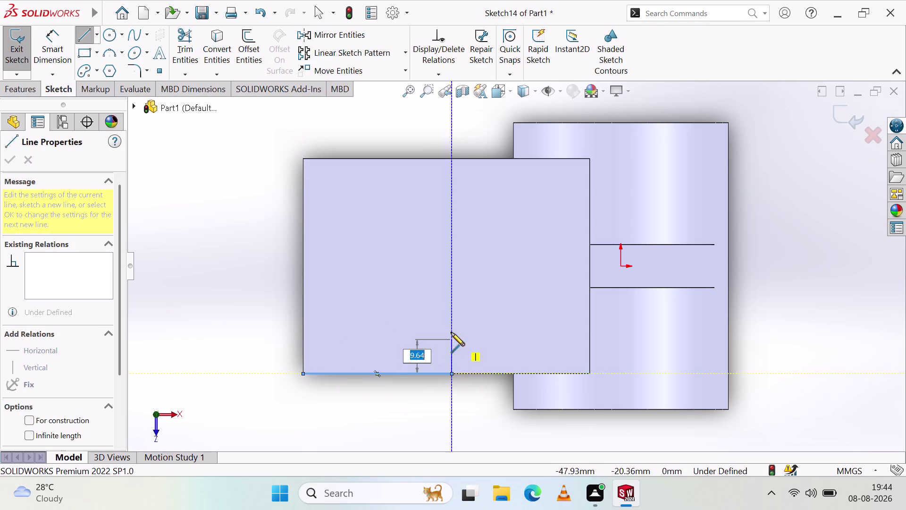
click(450, 159)
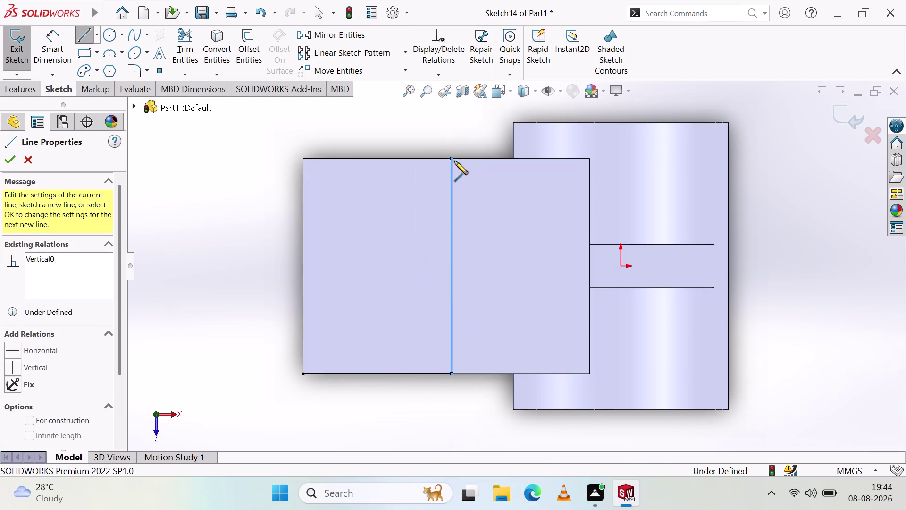
right_click(340, 318)
click(367, 328)
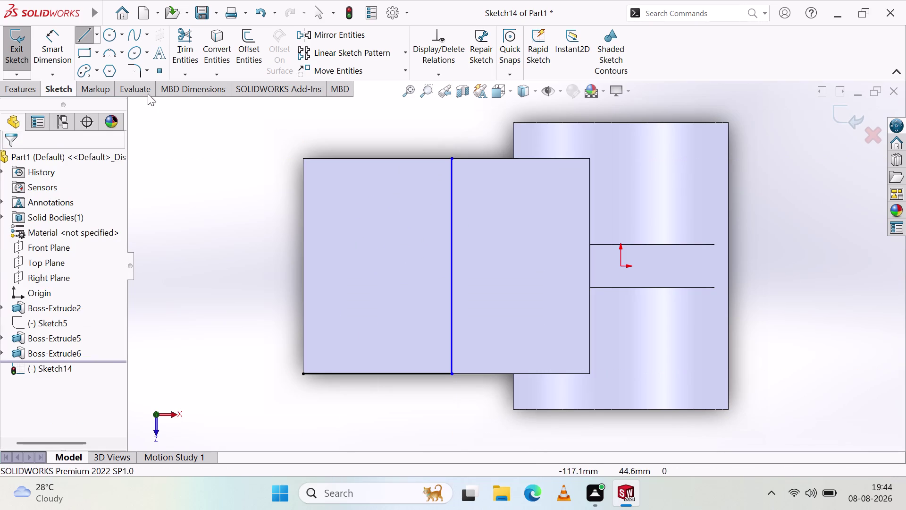
Add a 30 mm radius half-circle arc spanning the vertical line's top and bottom.
click(108, 60)
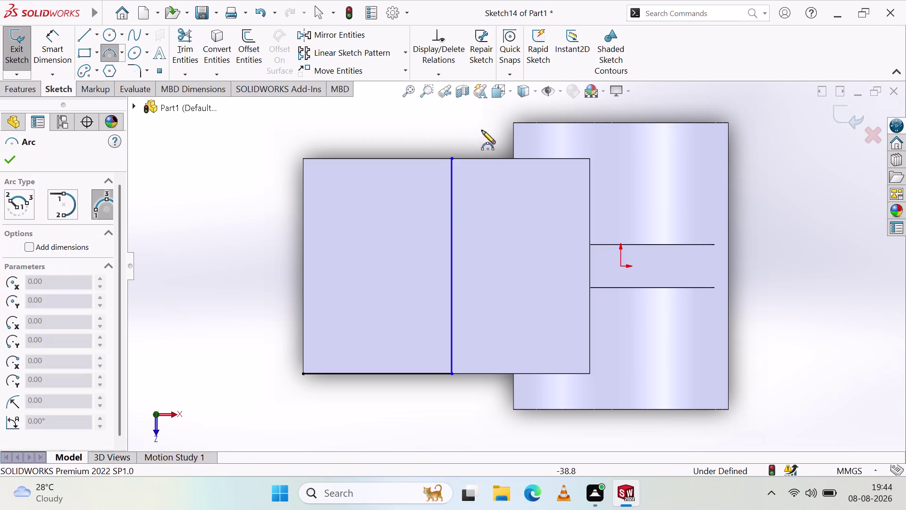
click(450, 159)
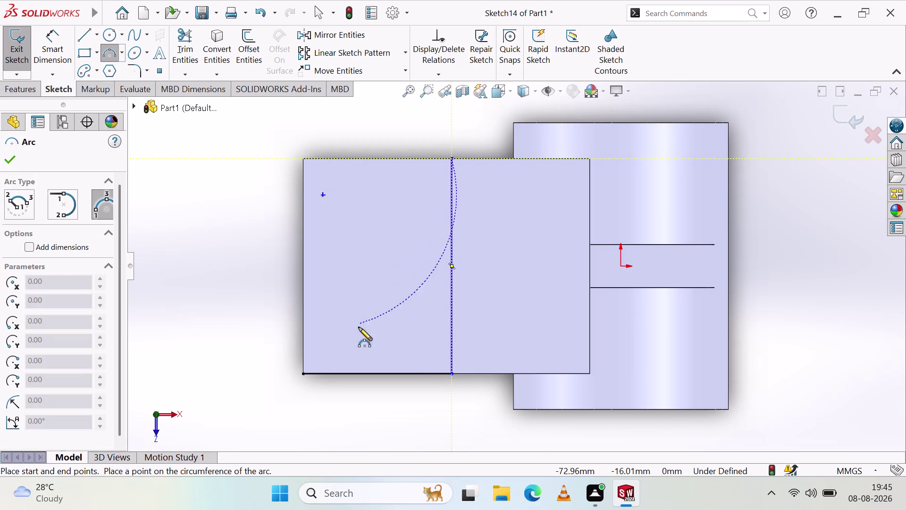
drag(449, 374, 435, 369)
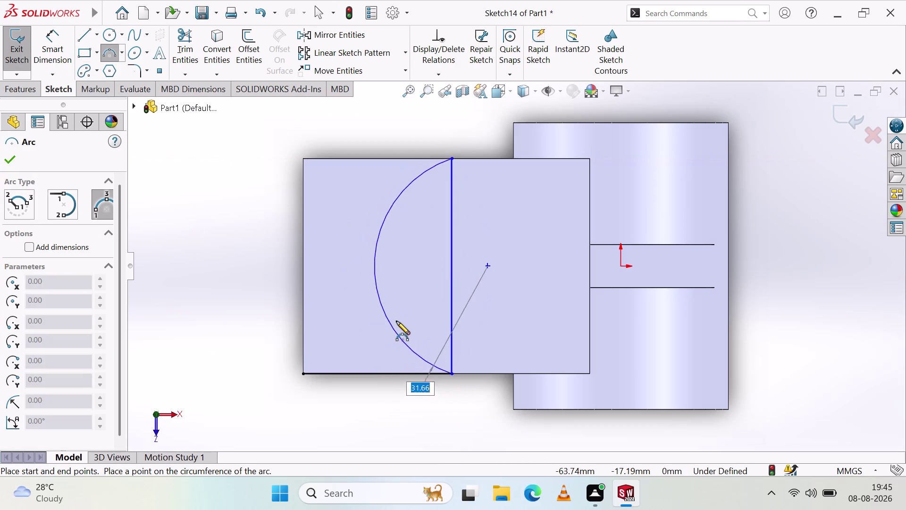
click(363, 324)
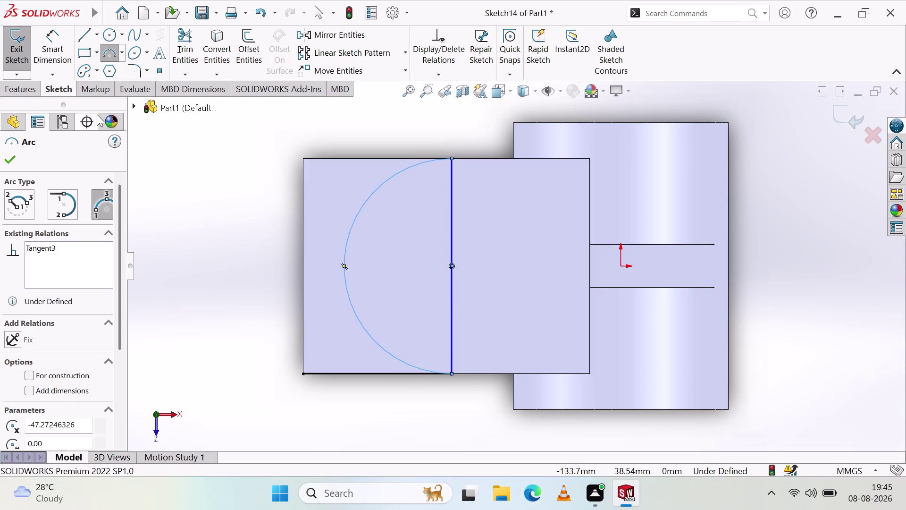
Outline the square corner with lines along the top, left and bottom edges, accepting the arc.
click(88, 36)
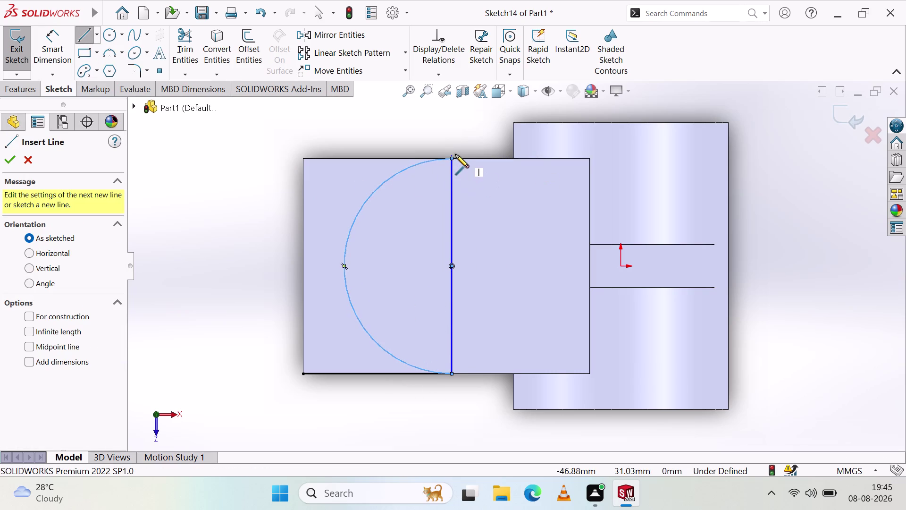
click(451, 156)
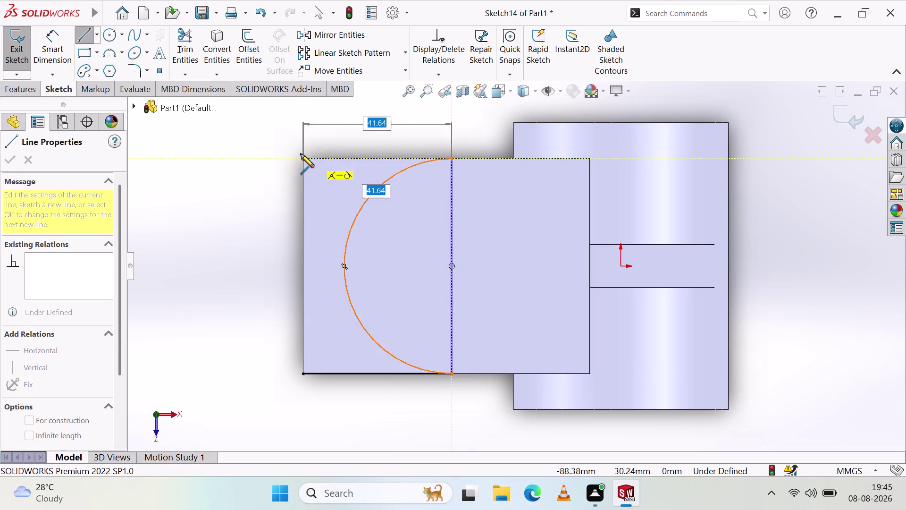
drag(301, 161, 308, 161)
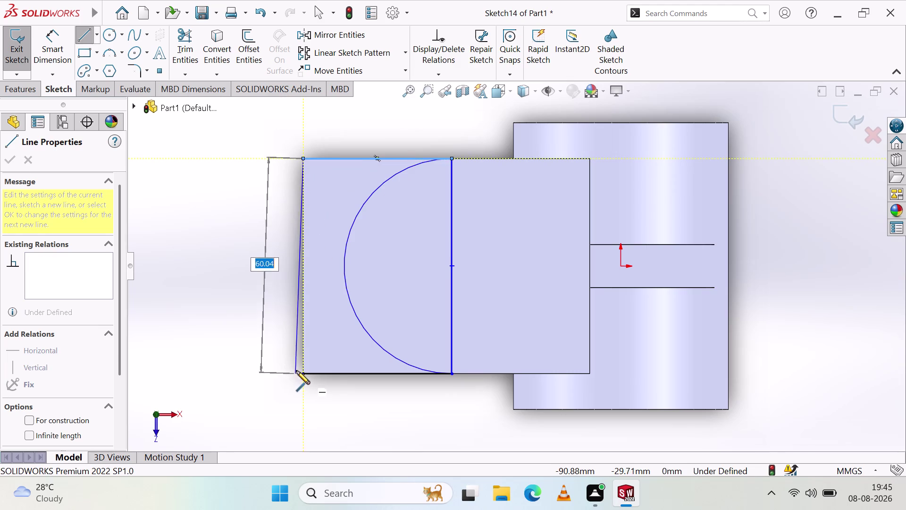
click(303, 371)
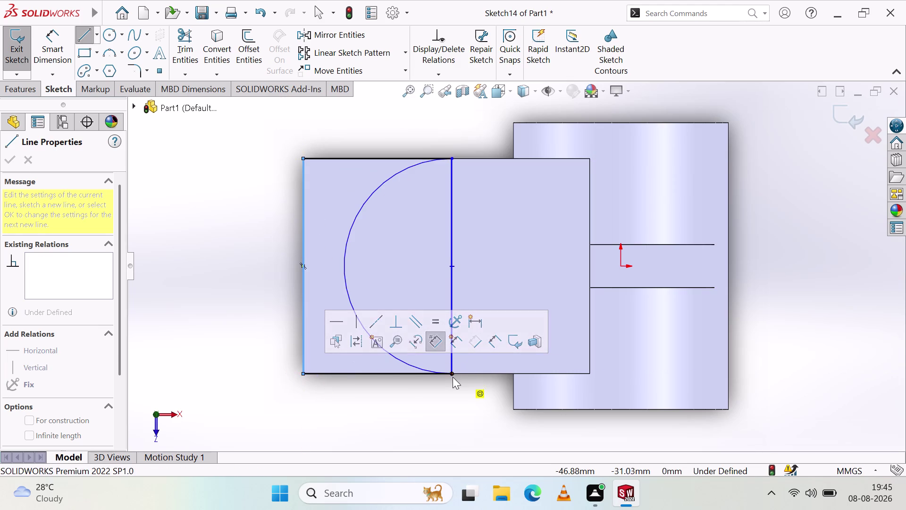
click(450, 372)
right_click(181, 291)
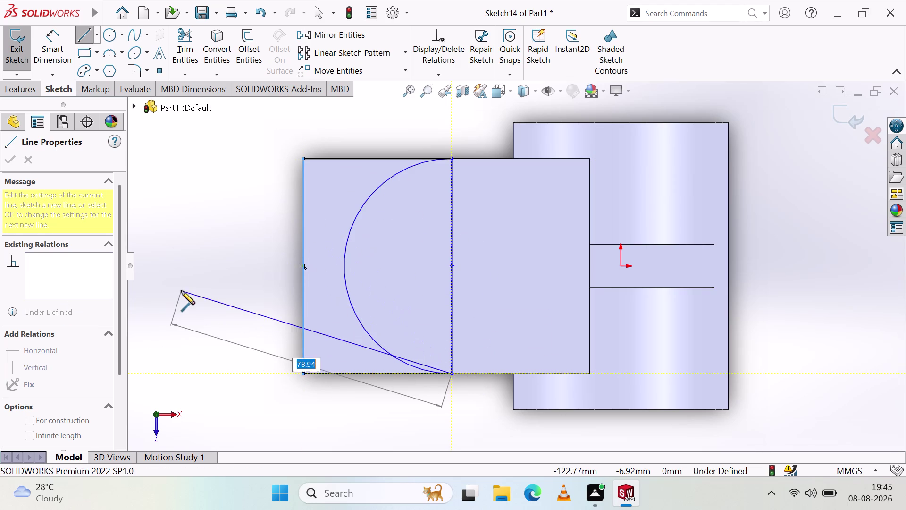
click(222, 299)
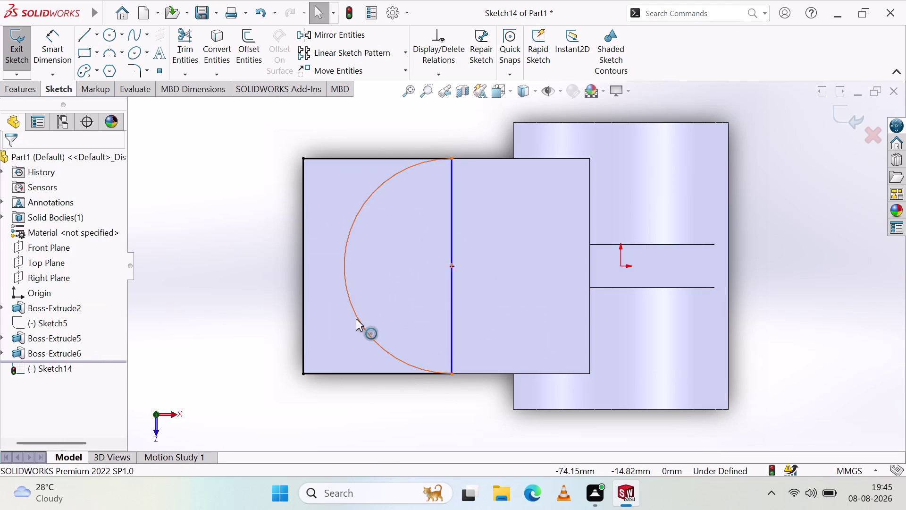
click(356, 319)
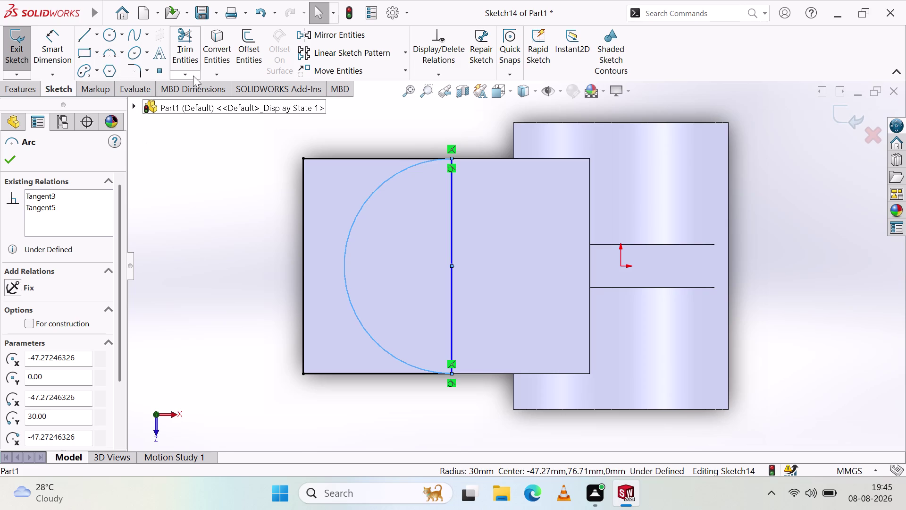
click(212, 35)
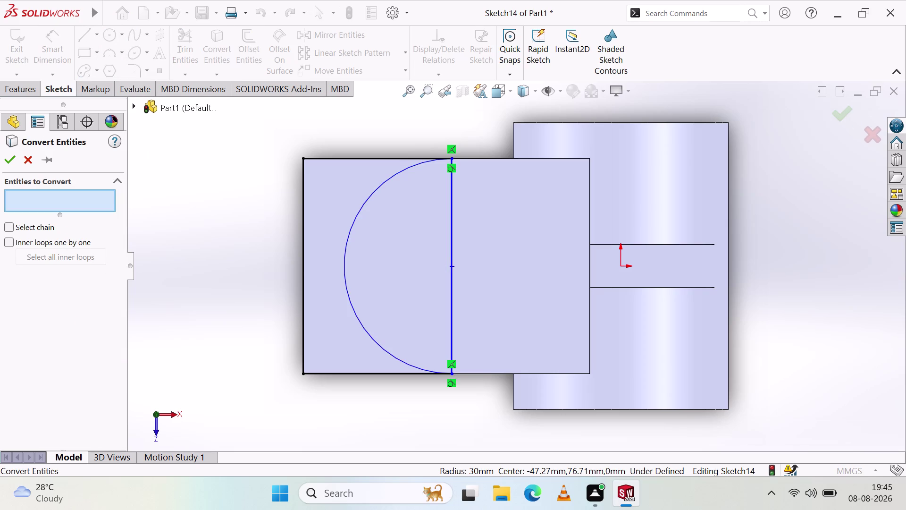
Remove the corner region outside the arc with a 12 mm mid-plane extruded cut.
click(6, 160)
click(29, 95)
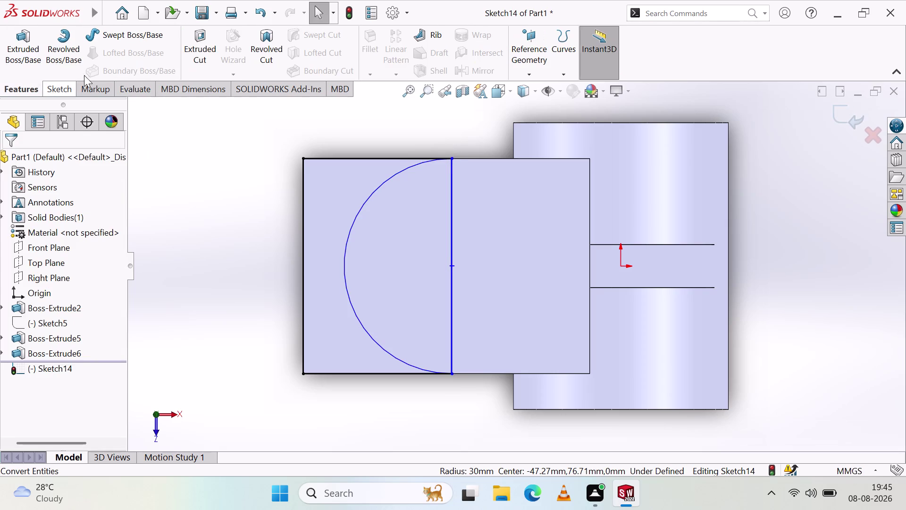
click(205, 56)
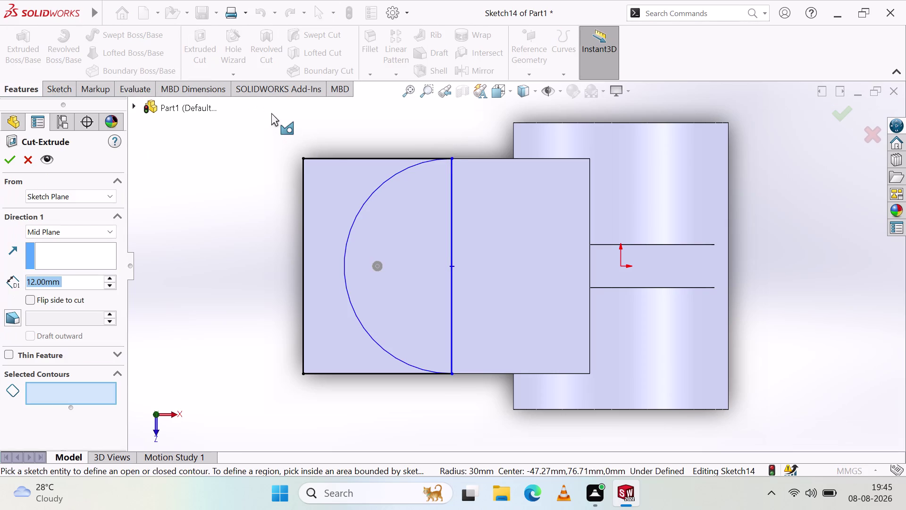
click(322, 166)
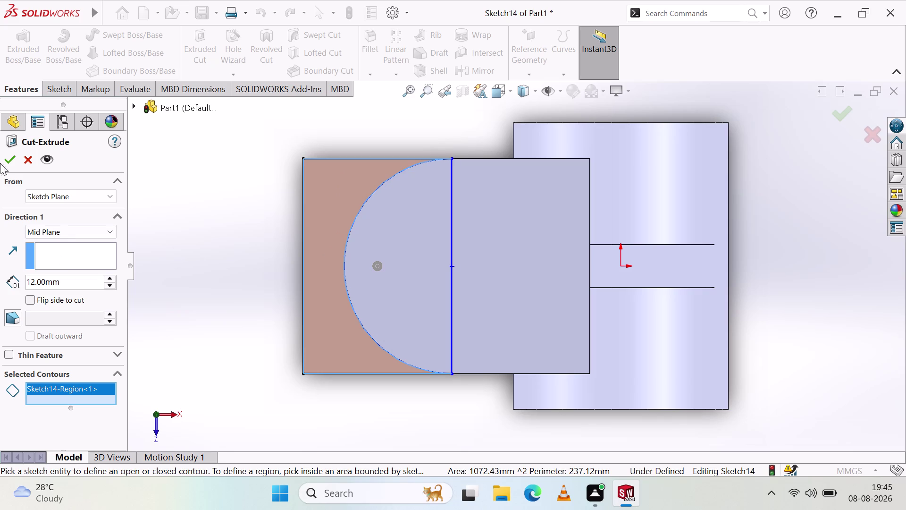
click(5, 155)
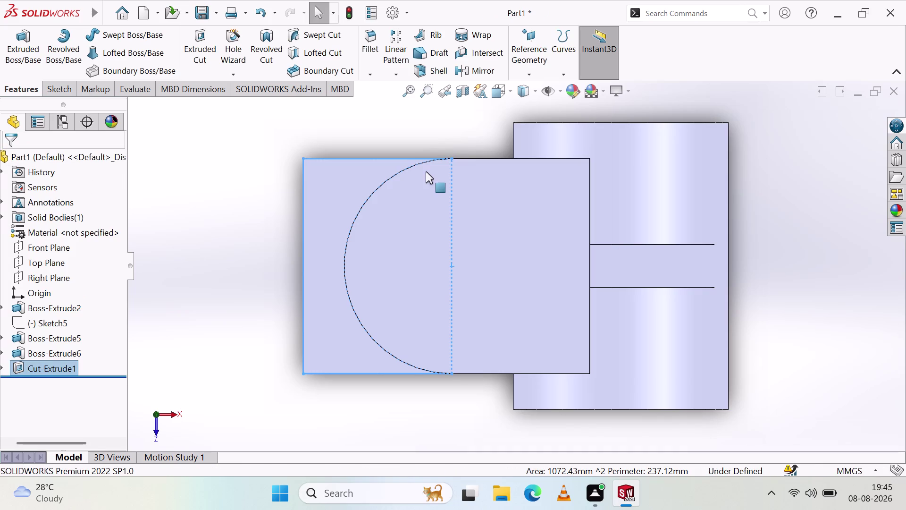
click(313, 209)
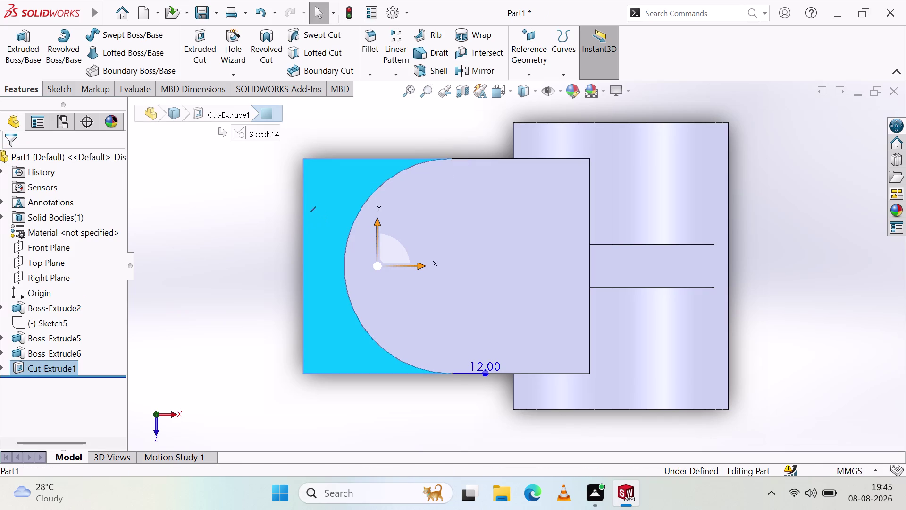
click(55, 81)
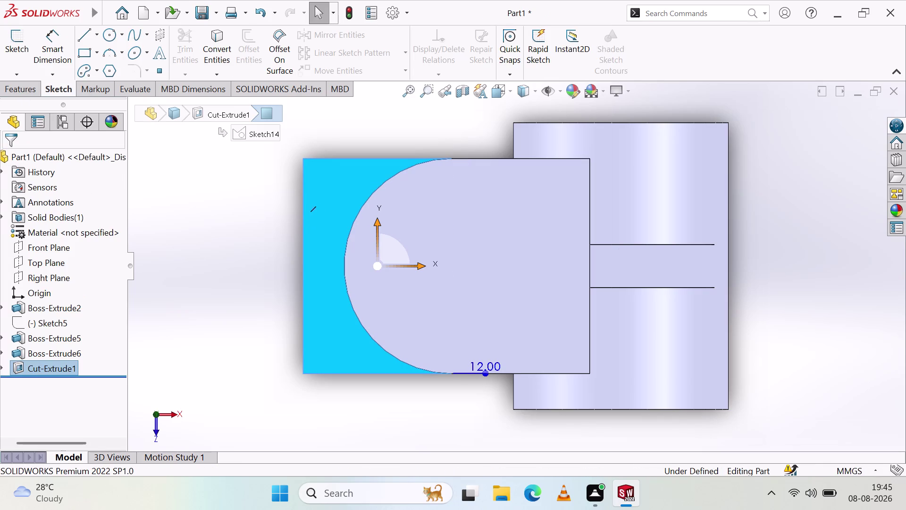
click(25, 95)
Undo the rounded cut and rib extrusion back to the unextruded Sketch13.
middle_drag(264, 213, 268, 133)
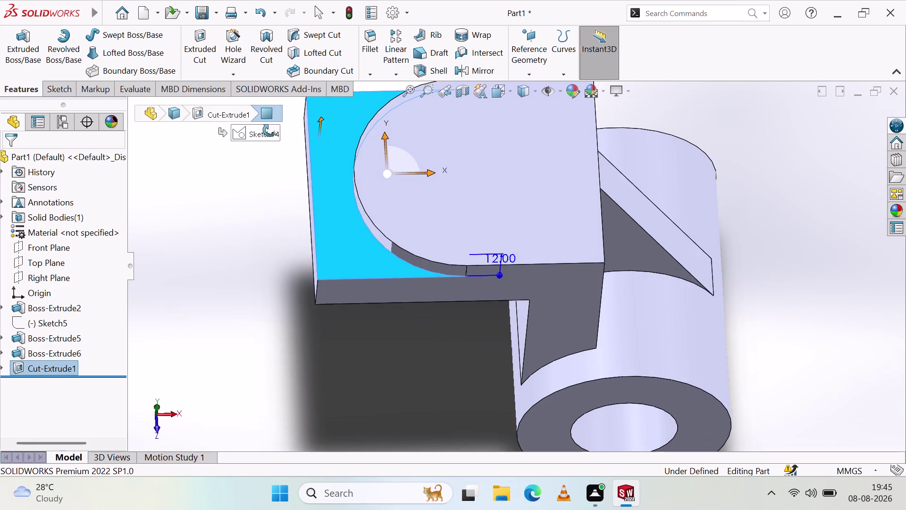
middle_drag(269, 133, 273, 100)
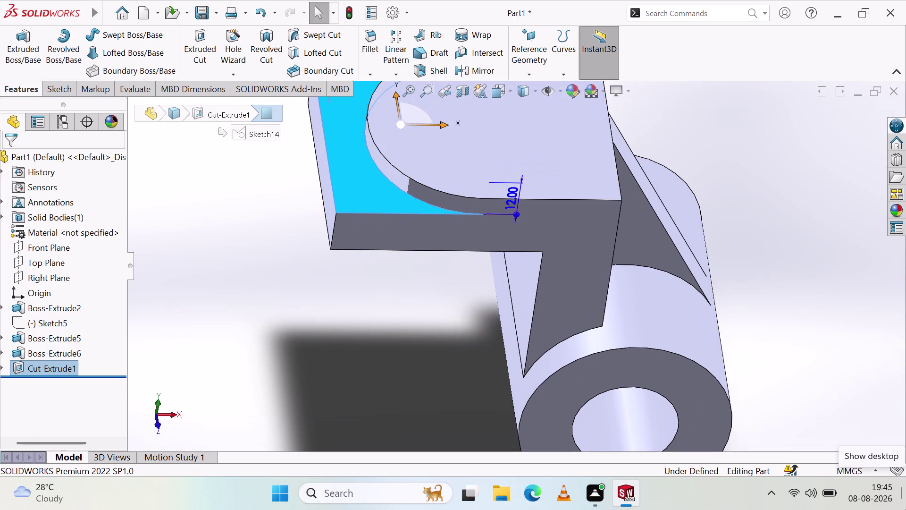
key(Escape)
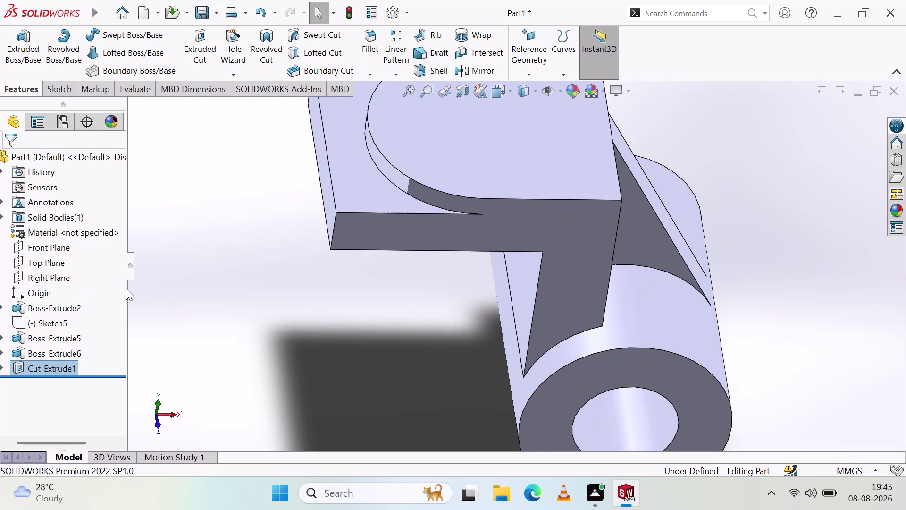
middle_drag(489, 207, 488, 109)
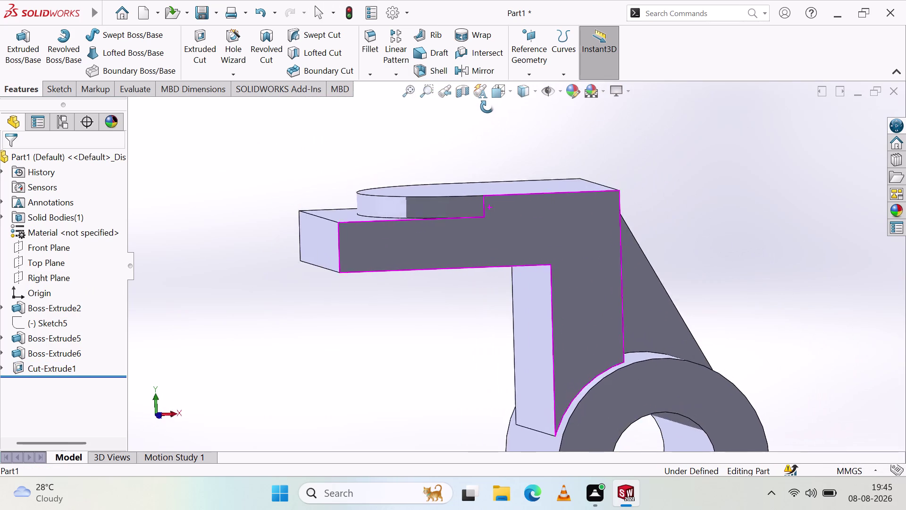
middle_drag(488, 108, 488, 268)
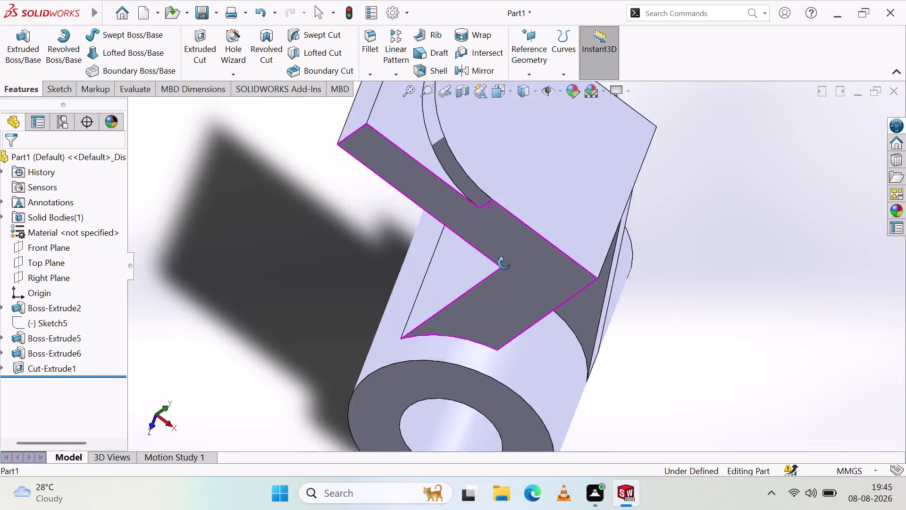
middle_drag(488, 269, 535, 303)
key(ctrl+z)
key(ctrl+z)
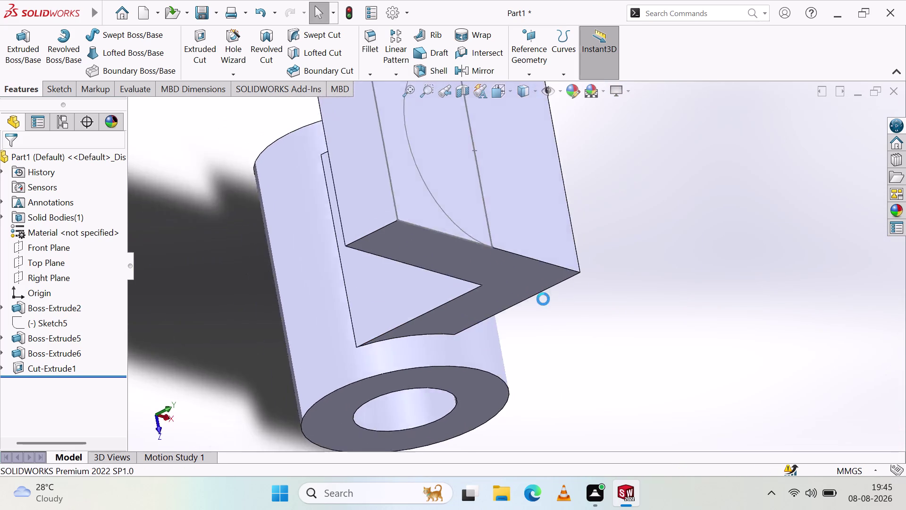
key(ctrl+z)
key(ctrl+z)
key(ctrl+z)
key(ctrl+z)
key(ctrl+z)
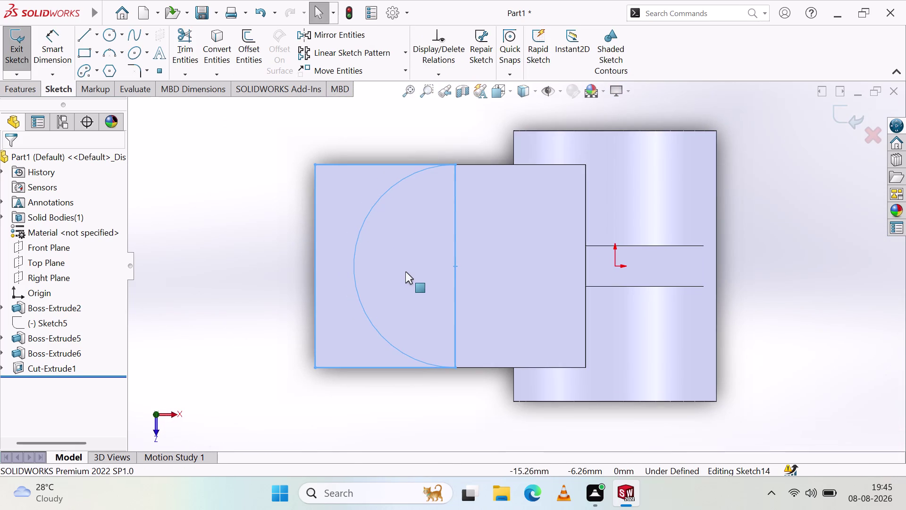
key(z)
key(ctrl+z)
key(ctrl+z)
key(ctrl+z)
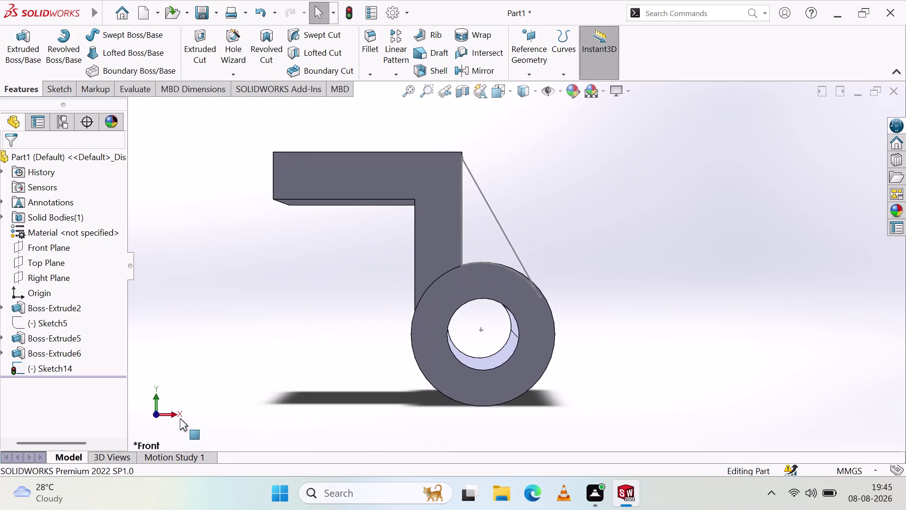
Inspect the unextruded rib sketch from the Right and Front views.
click(177, 415)
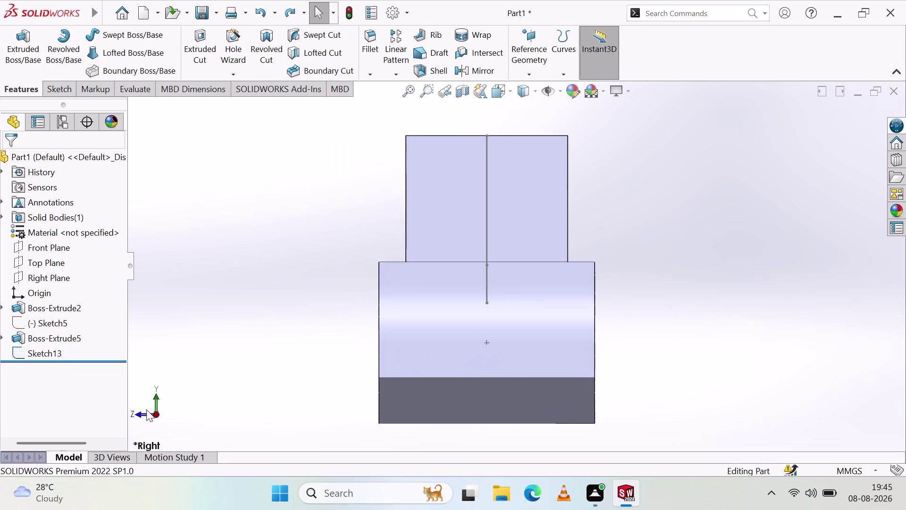
click(144, 413)
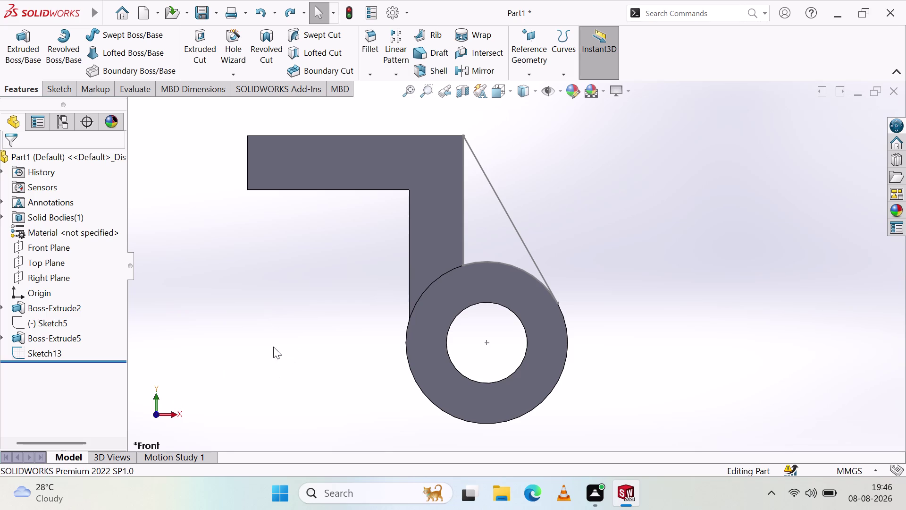
middle_drag(365, 191, 366, 356)
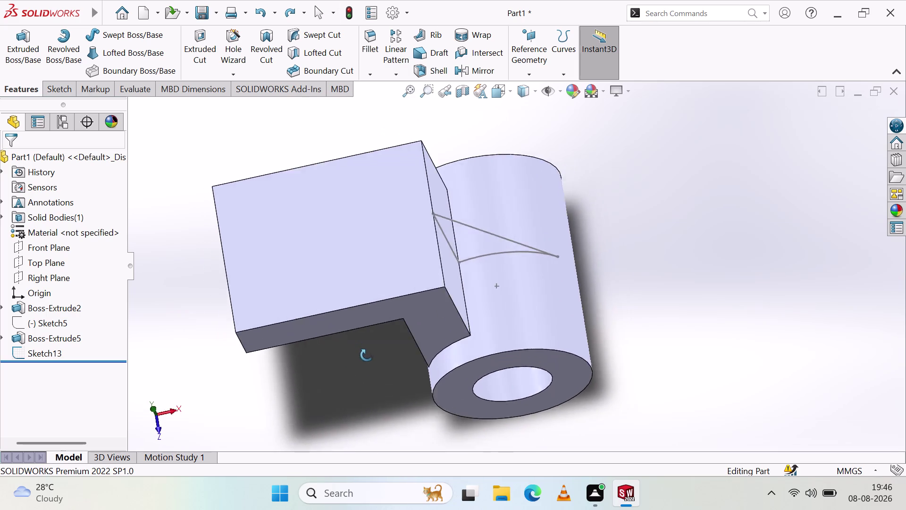
middle_drag(366, 356, 359, 204)
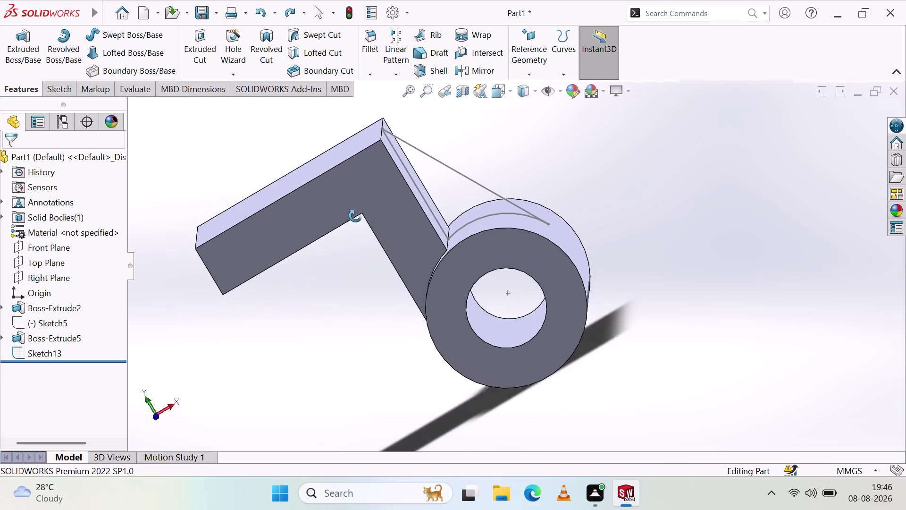
middle_drag(358, 205, 356, 226)
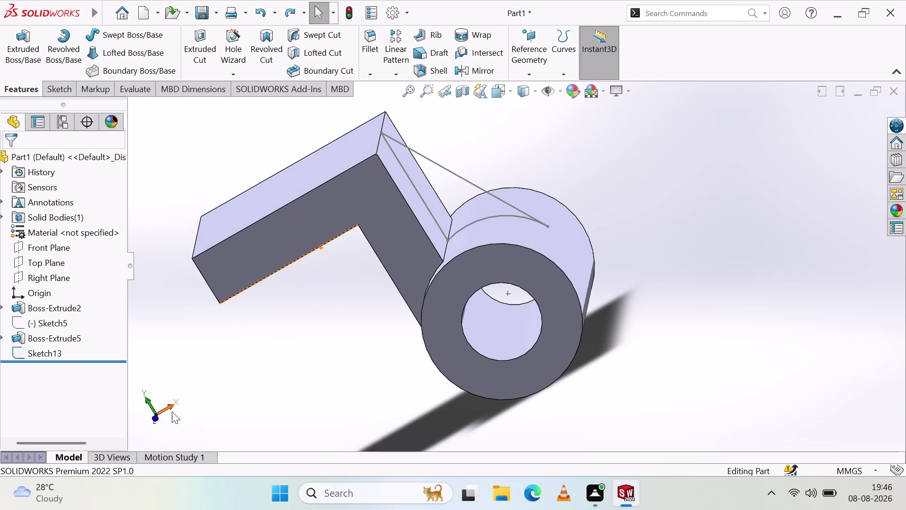
click(170, 405)
click(140, 414)
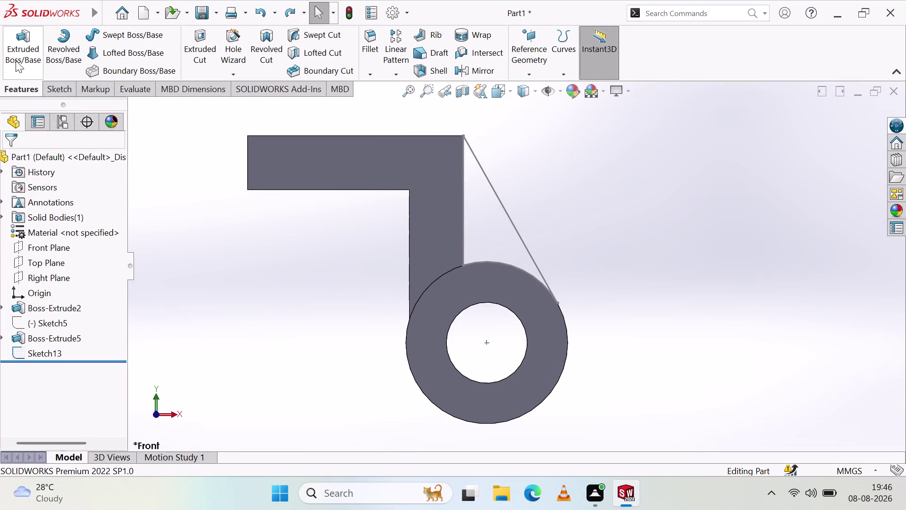
click(16, 60)
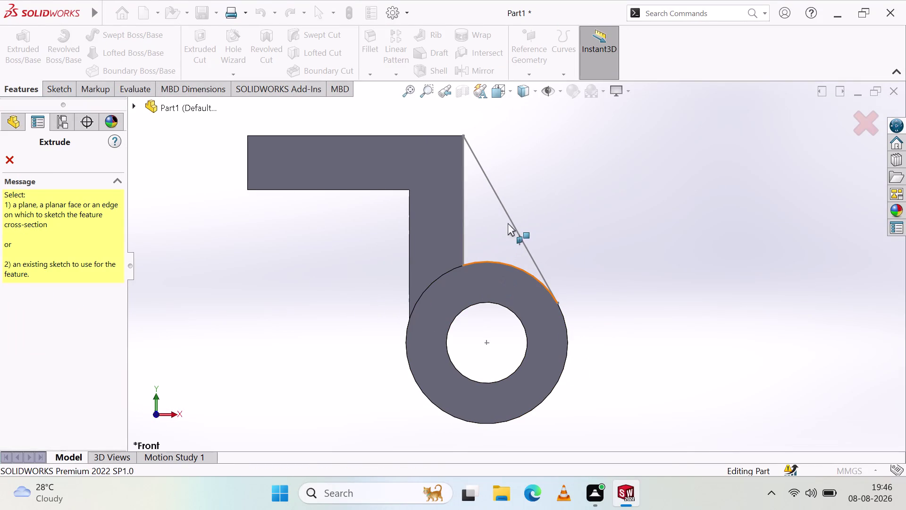
Extrude Sketch13's triangular rib 12 mm mid-plane as Boss-Extrude7.
click(509, 220)
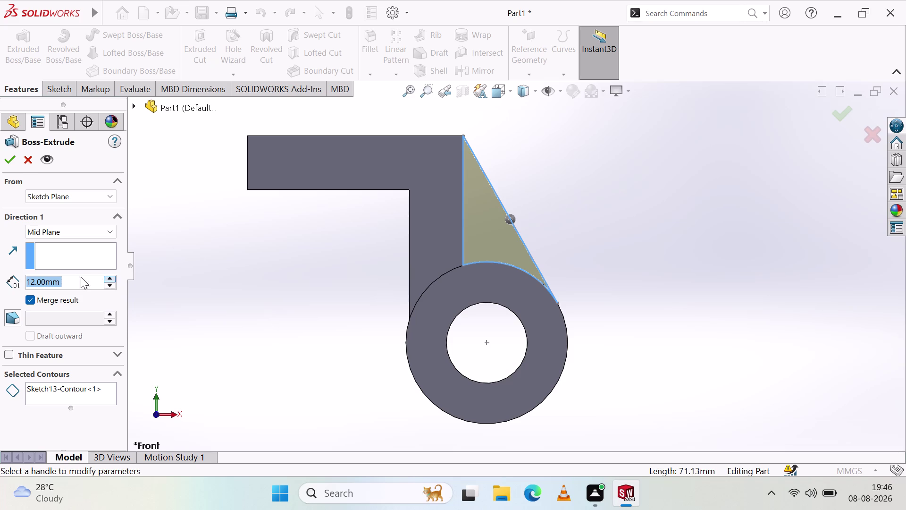
click(8, 164)
click(336, 291)
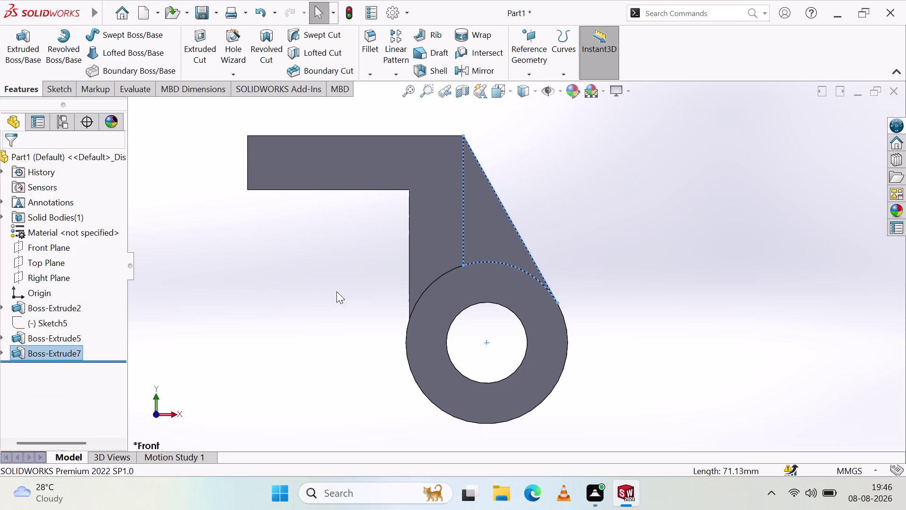
middle_drag(336, 266, 360, 304)
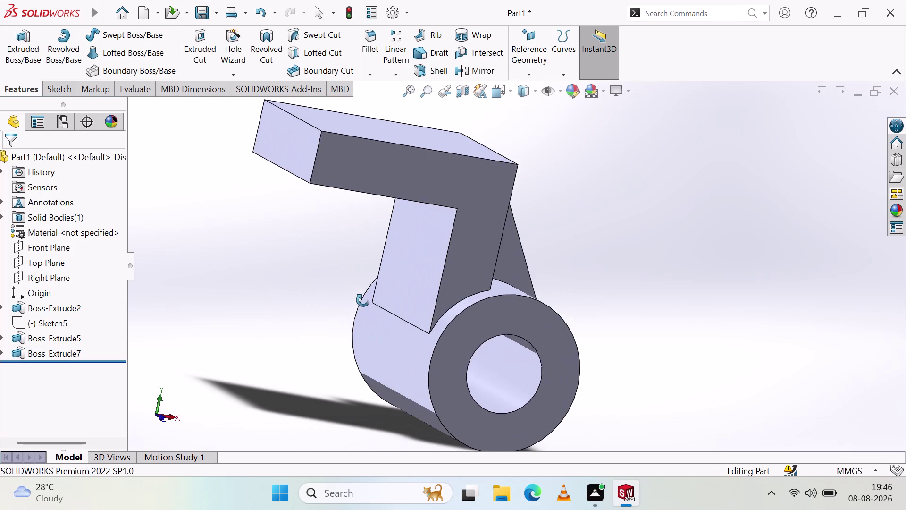
middle_drag(360, 304, 361, 303)
middle_drag(333, 210, 309, 265)
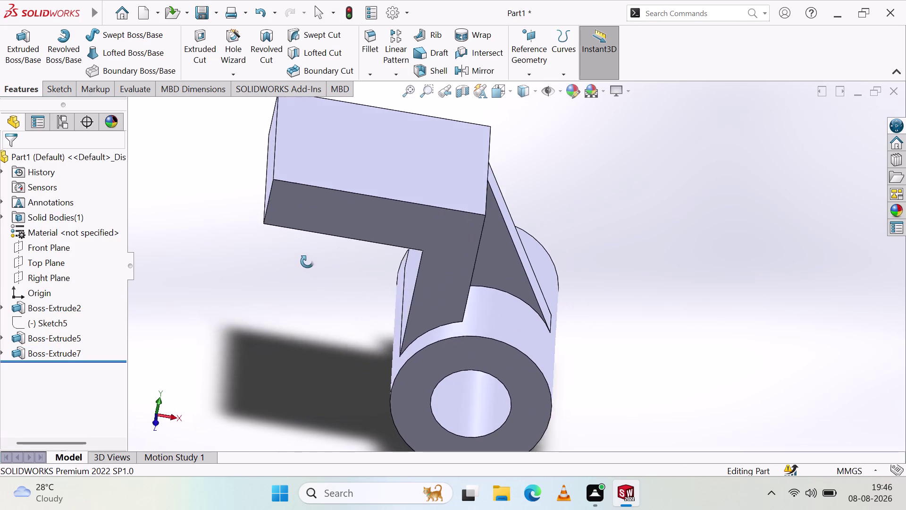
middle_drag(308, 265, 305, 256)
middle_drag(641, 284, 637, 202)
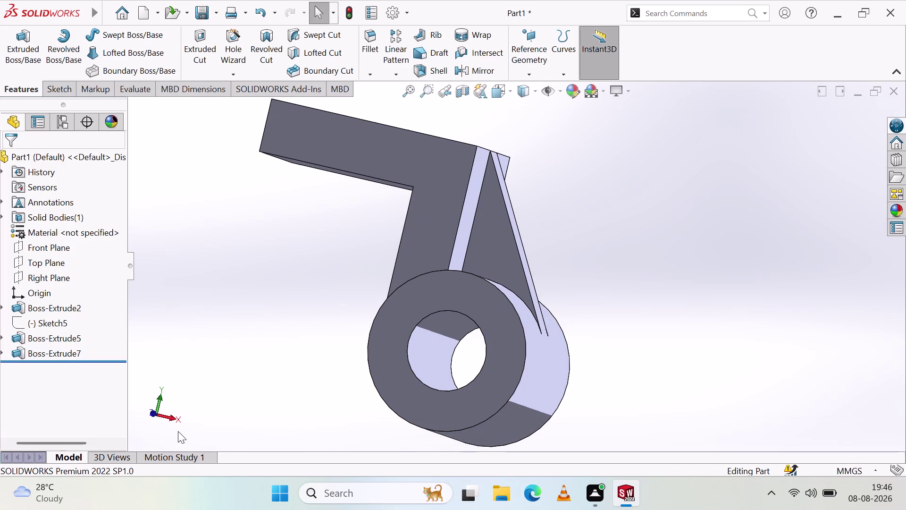
View the new rib from the Right, Front and Top views.
click(167, 415)
click(138, 411)
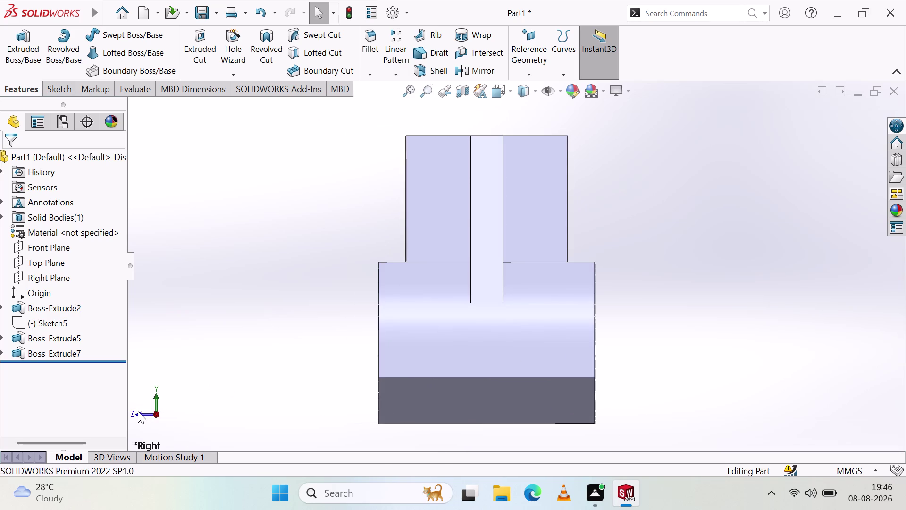
click(141, 407)
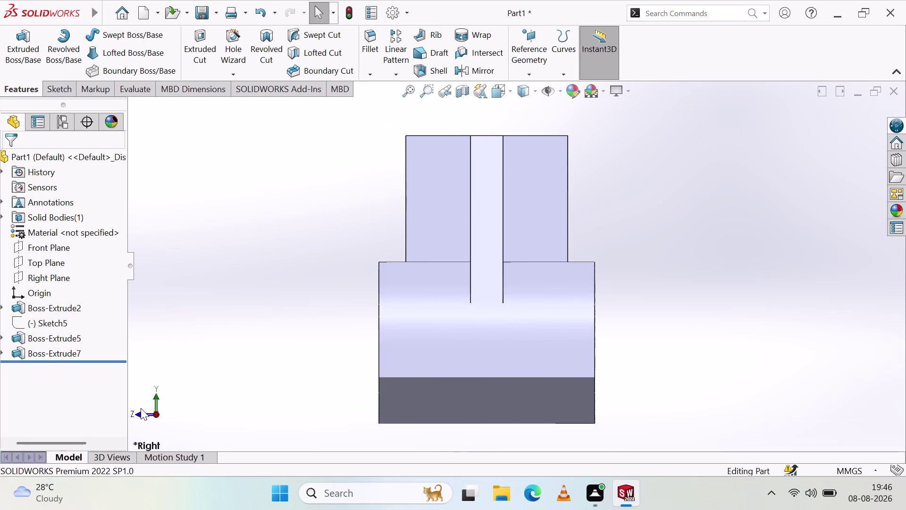
click(138, 411)
click(133, 414)
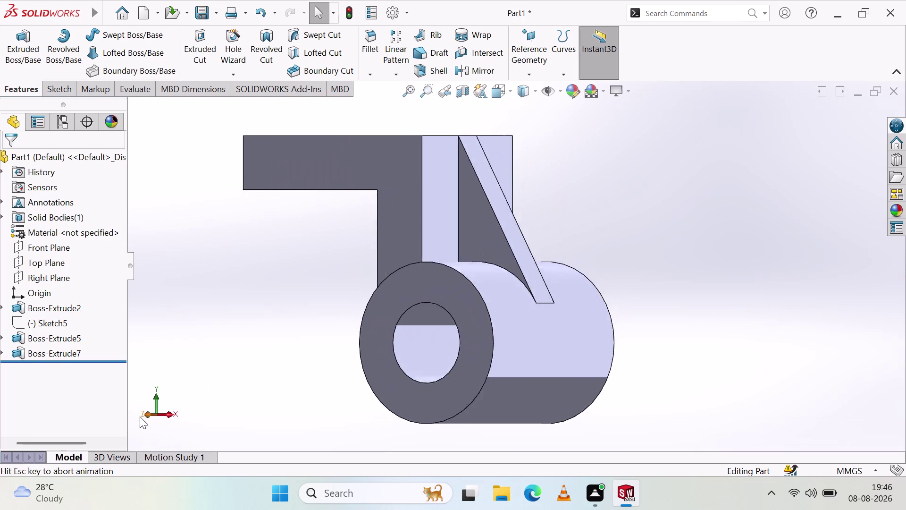
click(157, 399)
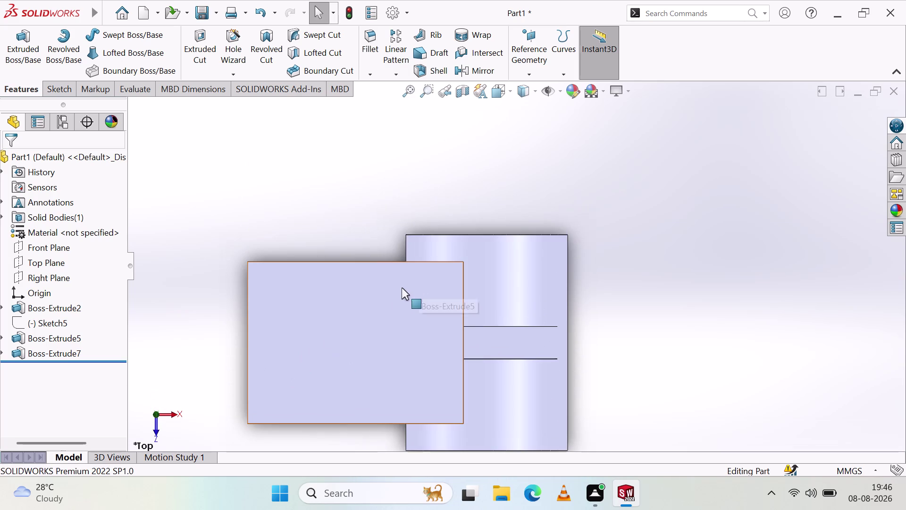
Start a sketch on the front block's face and select its edges and face.
scroll(down, 3)
scroll(up, 3)
scroll(down, 3)
scroll(up, 3)
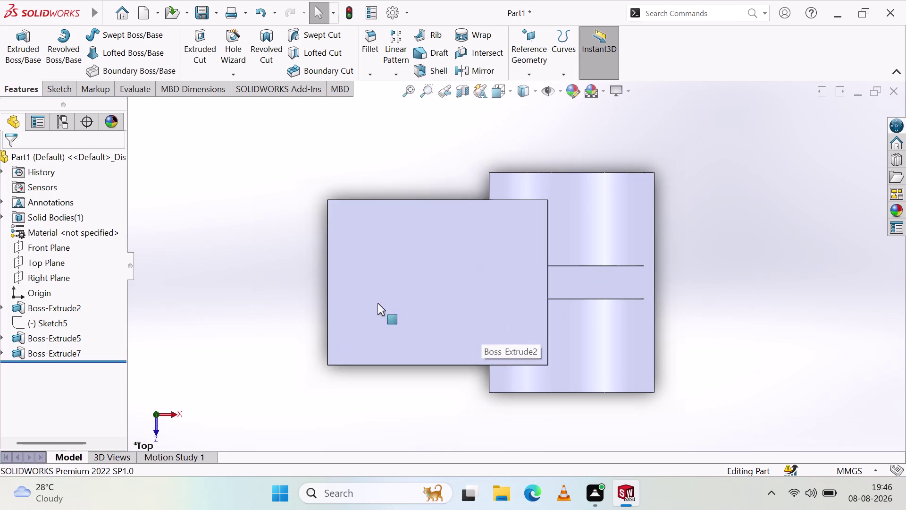
click(59, 91)
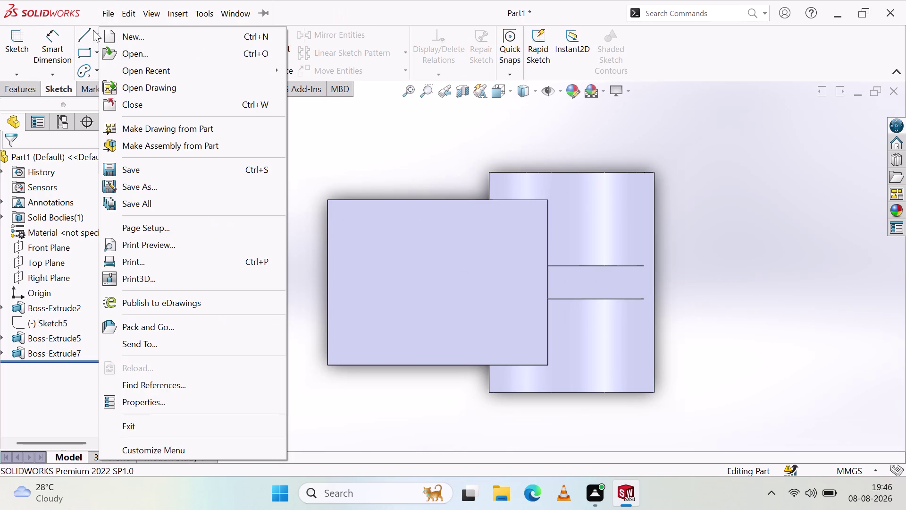
click(86, 33)
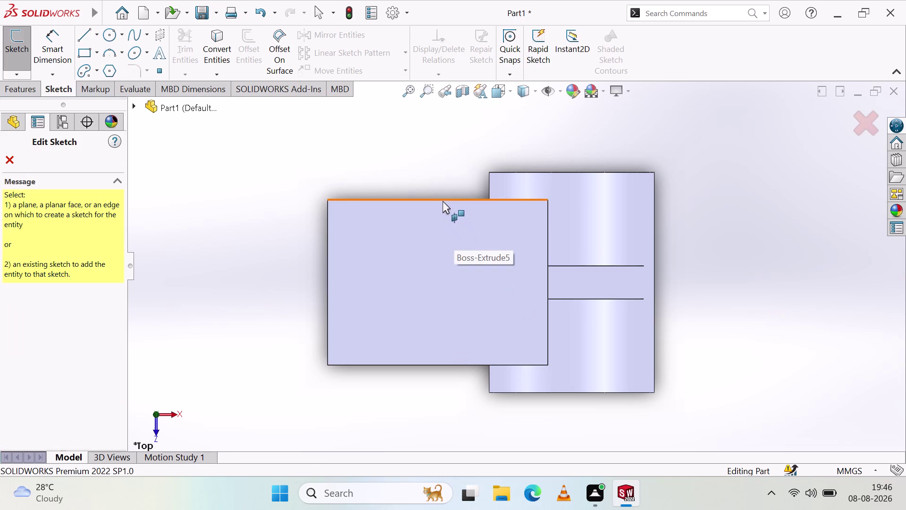
click(419, 294)
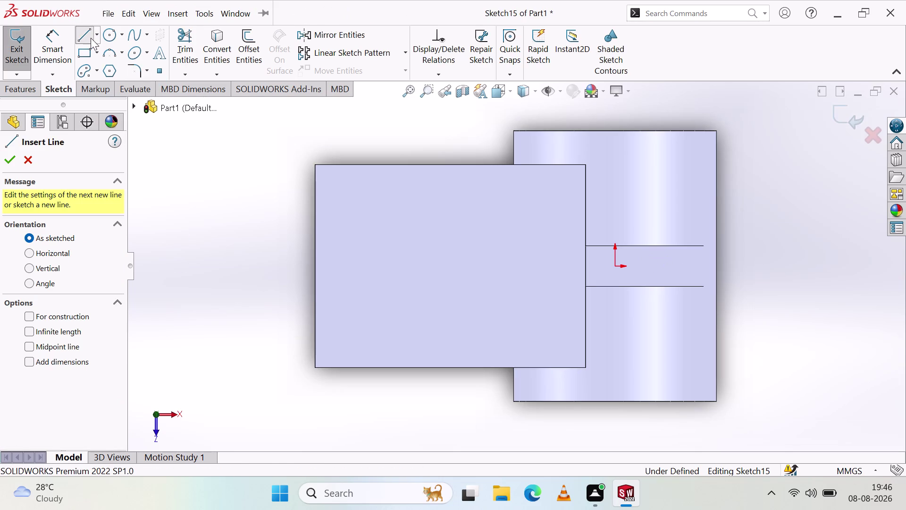
click(87, 31)
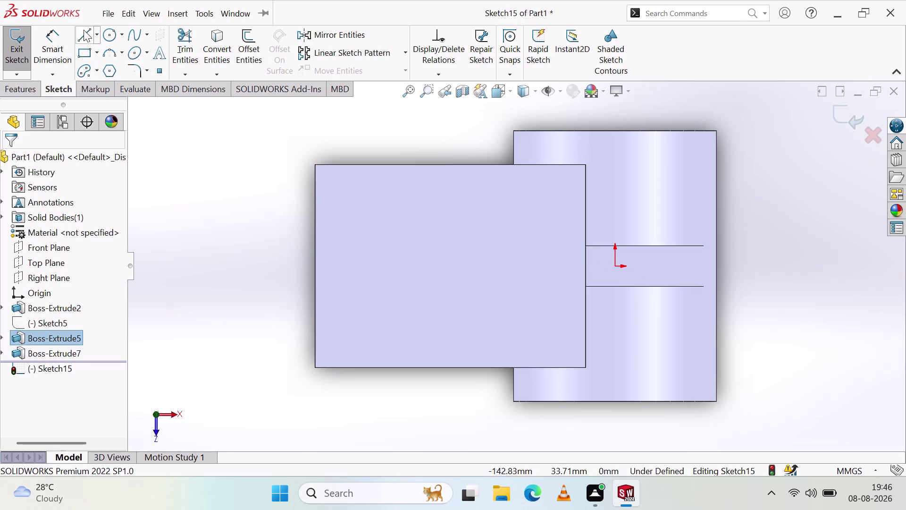
drag(83, 30, 100, 49)
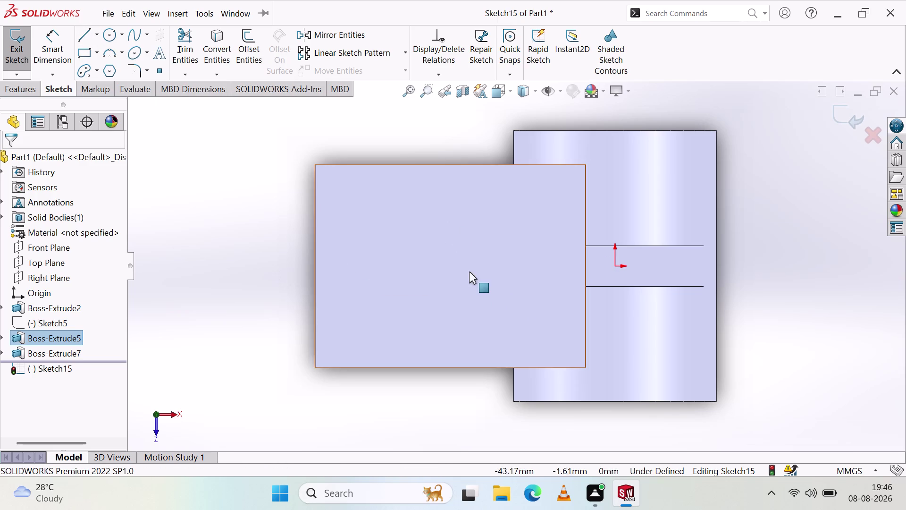
click(469, 272)
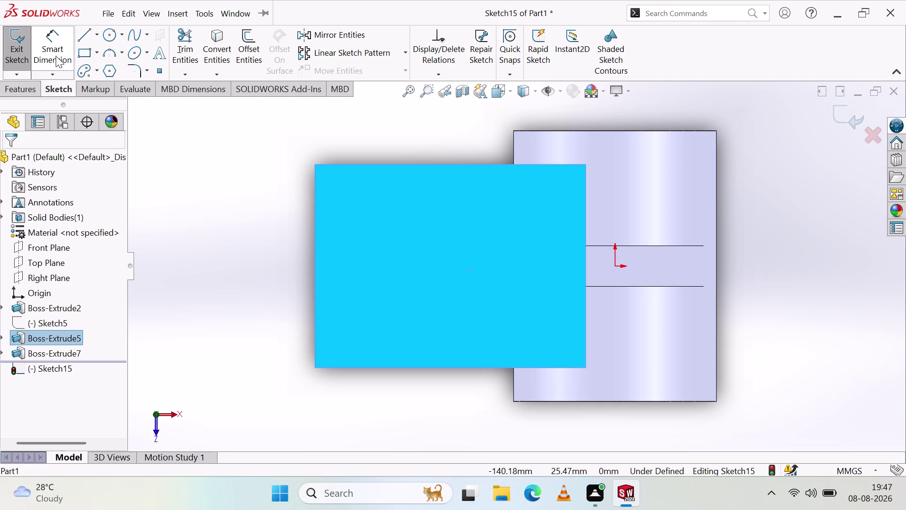
Try the Line tool, then undo back to editing Sketch13.
click(84, 36)
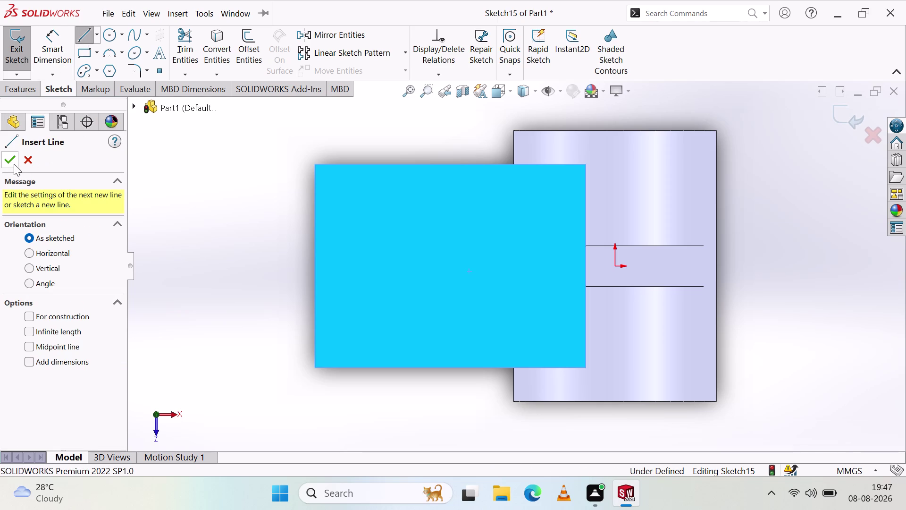
click(5, 163)
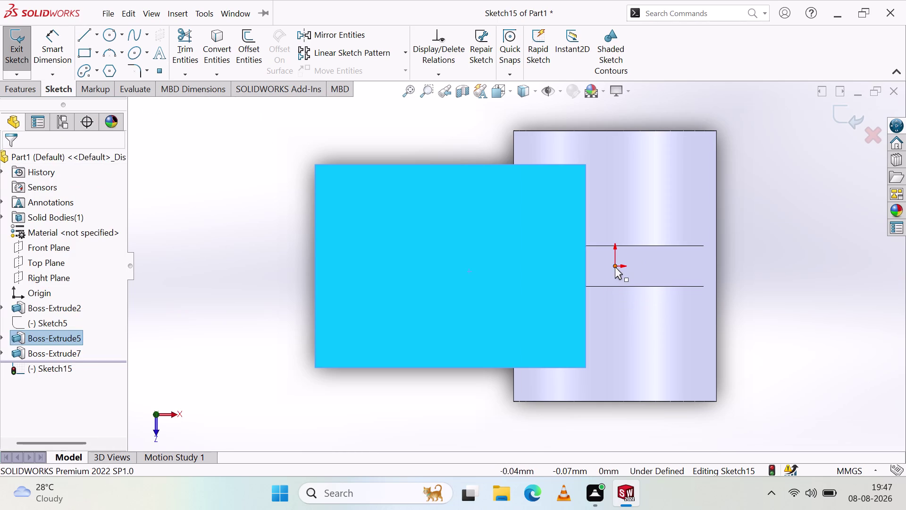
drag(613, 266, 608, 261)
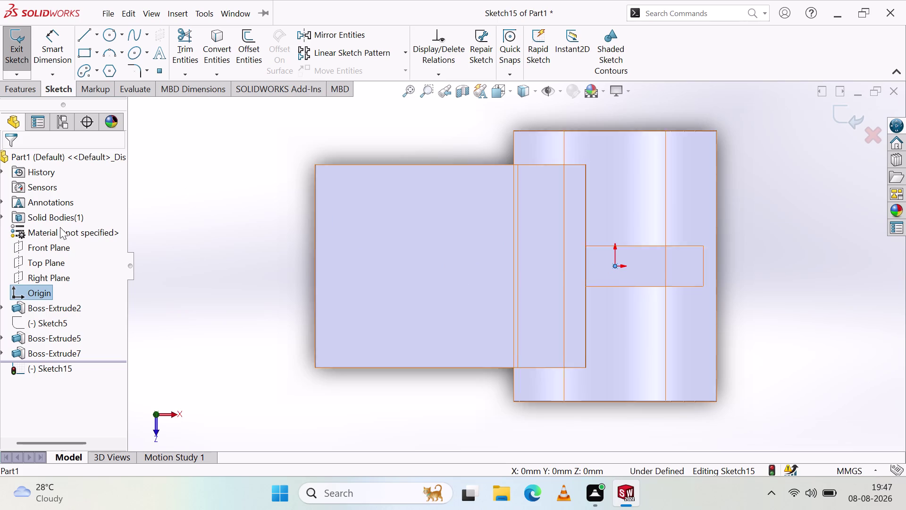
key(ctrl+z)
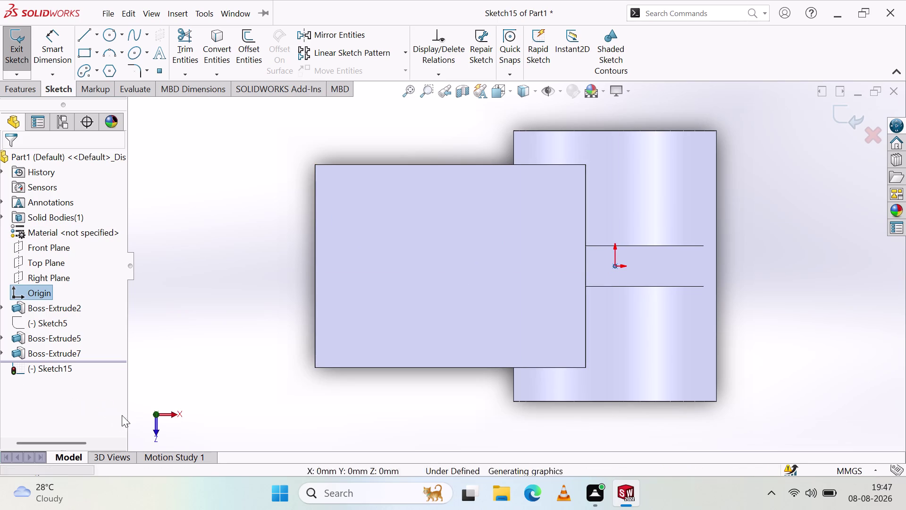
key(ctrl+z)
key(ctrl+z)
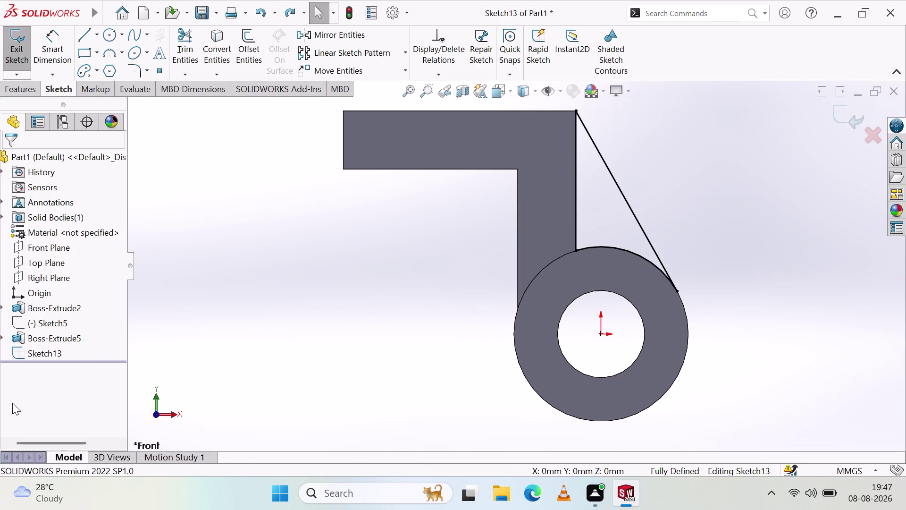
Redo twice to restore Boss-Extrude7 and orbit the bracket into 3D.
click(284, 18)
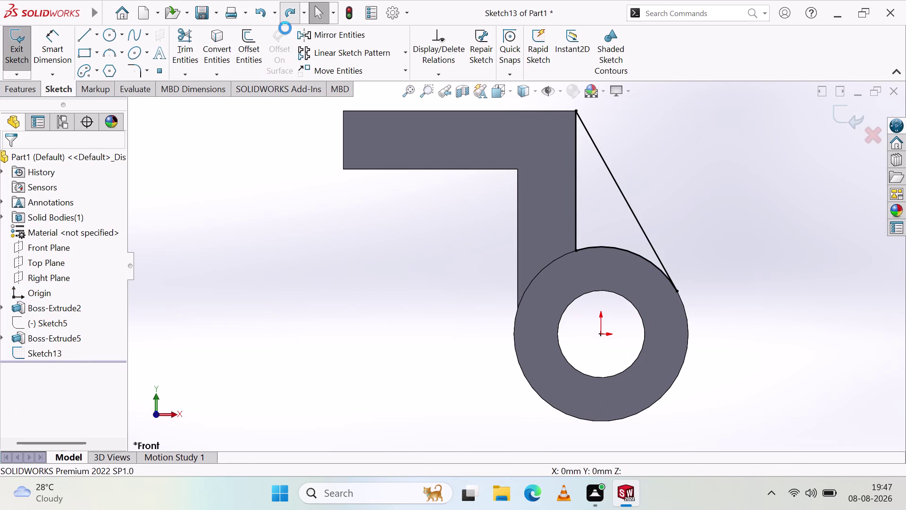
click(287, 7)
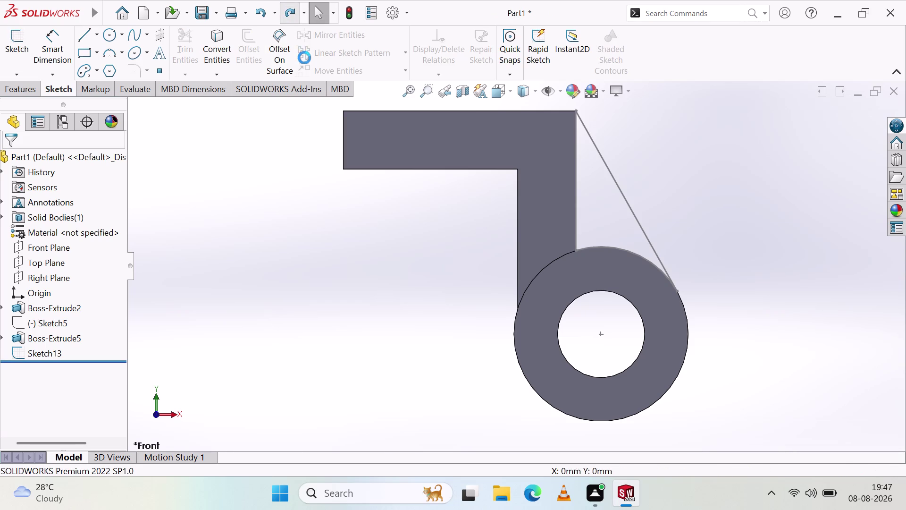
middle_drag(459, 342, 470, 286)
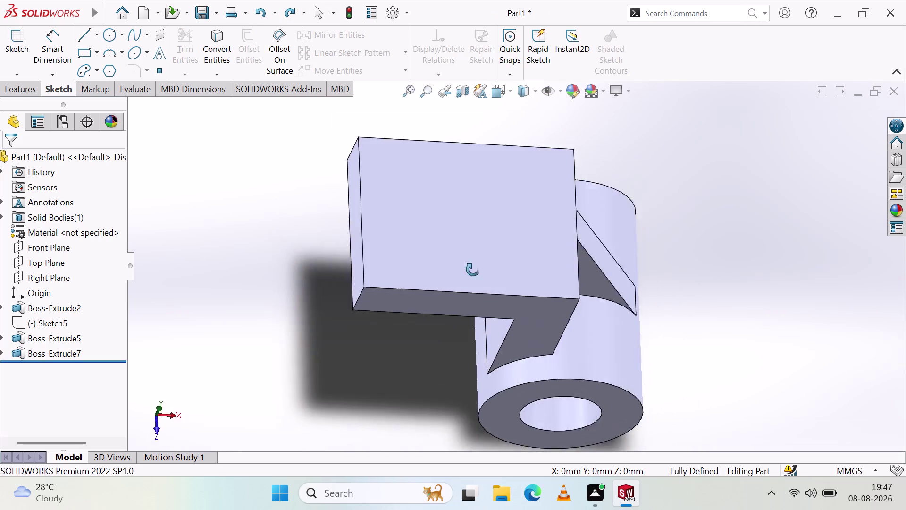
middle_drag(470, 286, 458, 255)
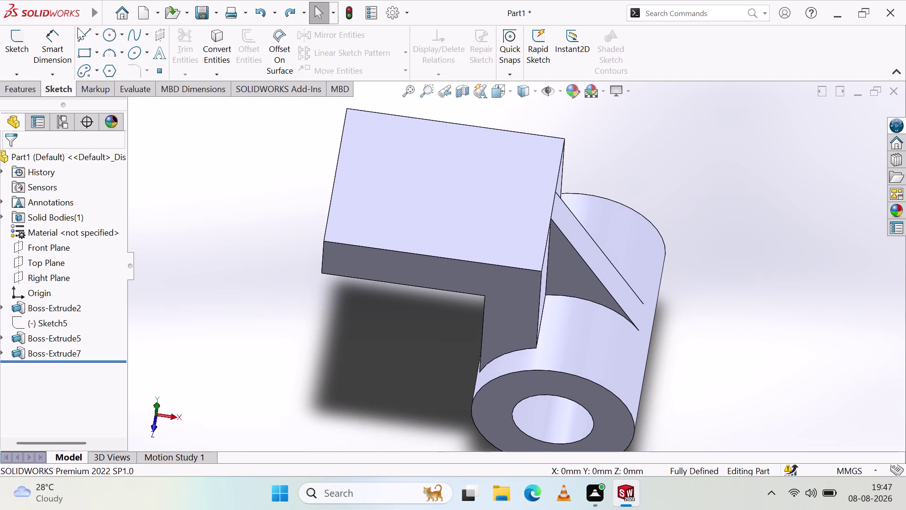
Open Sketch16 on the bracket arm's top face after two cancelled sketch attempts.
click(82, 35)
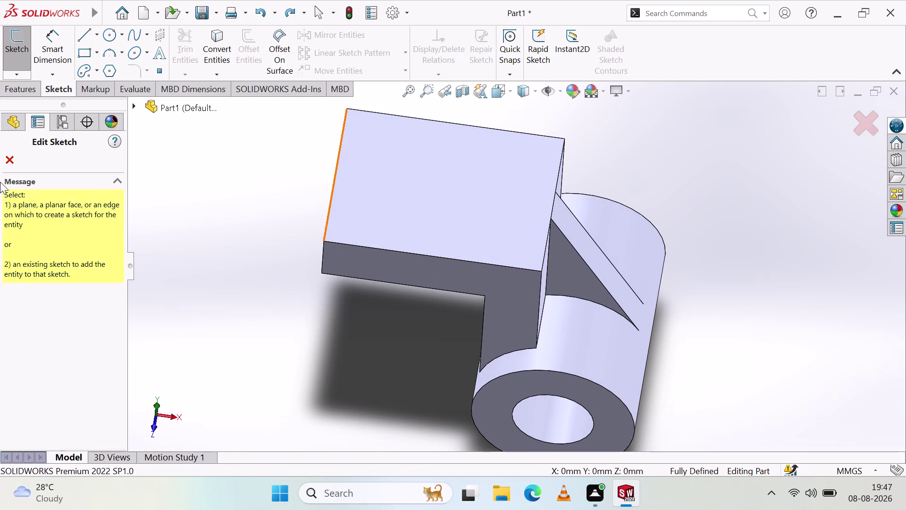
click(9, 160)
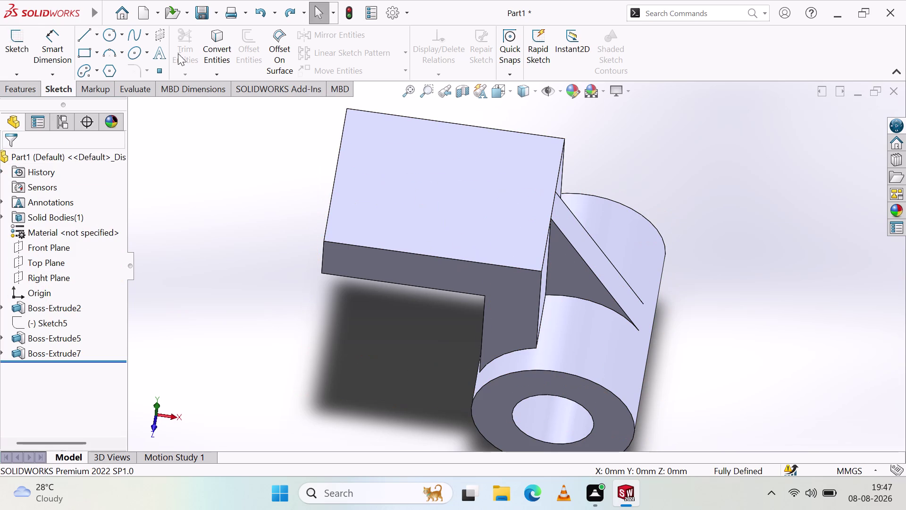
click(85, 38)
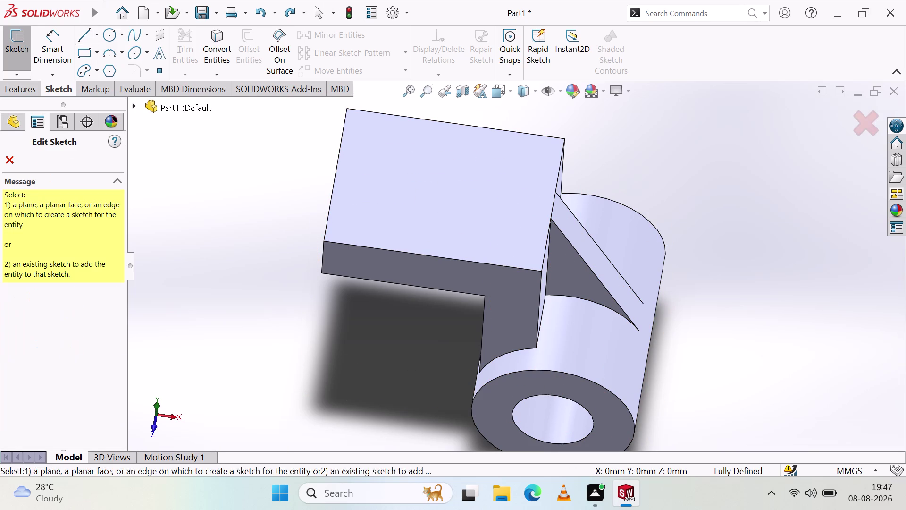
click(4, 162)
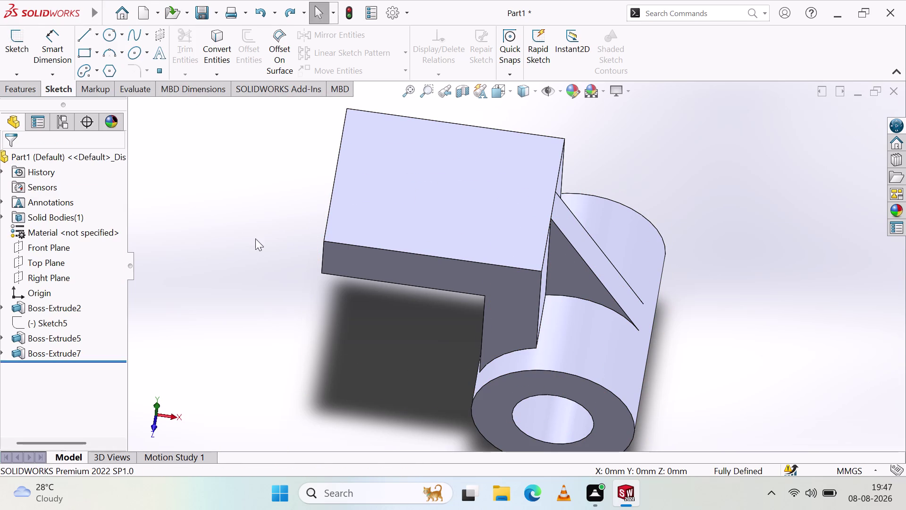
click(427, 207)
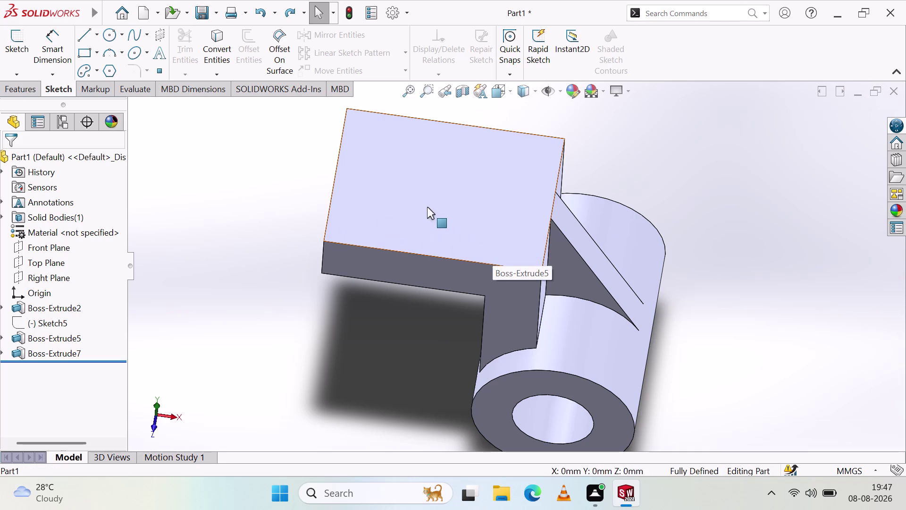
click(90, 35)
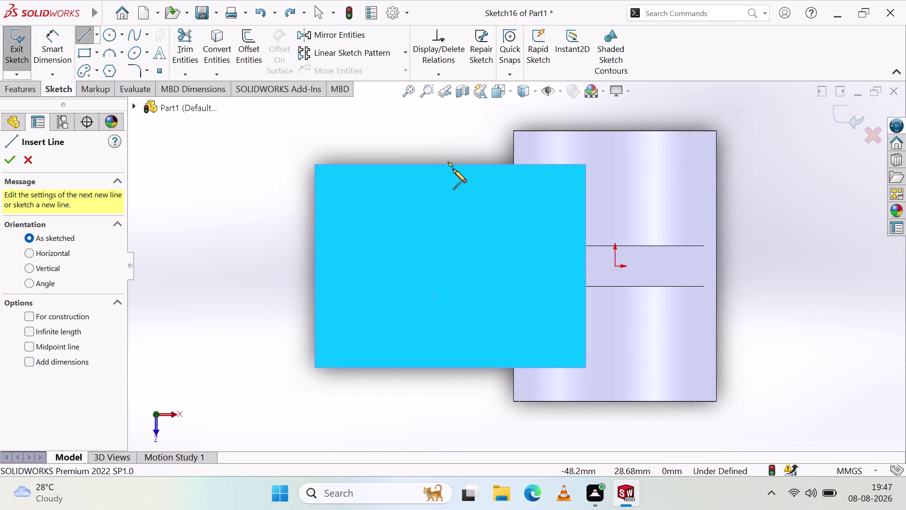
Draw a vertical dividing line and close a rectangle to the top face's left corners.
click(450, 165)
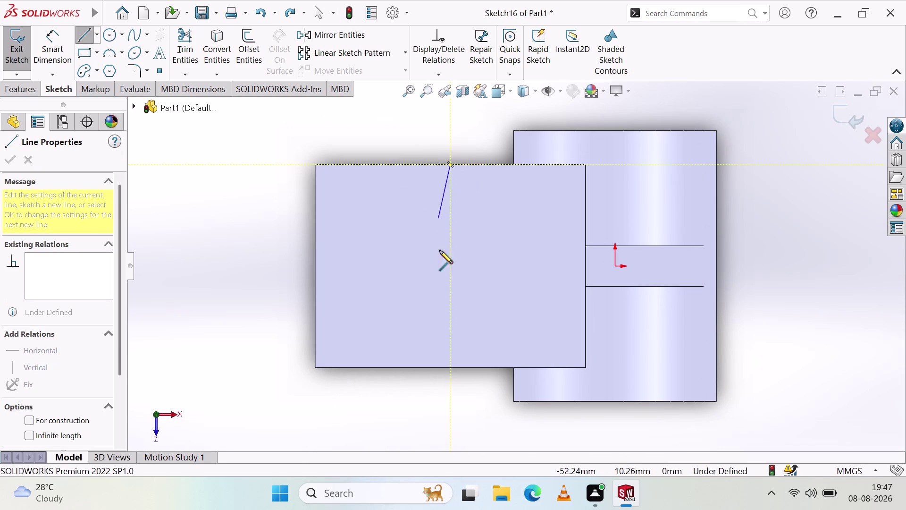
click(449, 366)
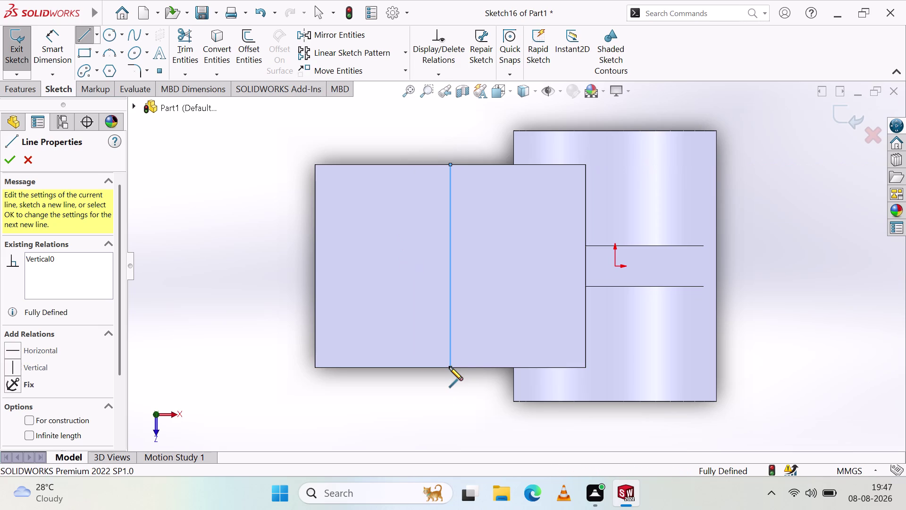
key(Escape)
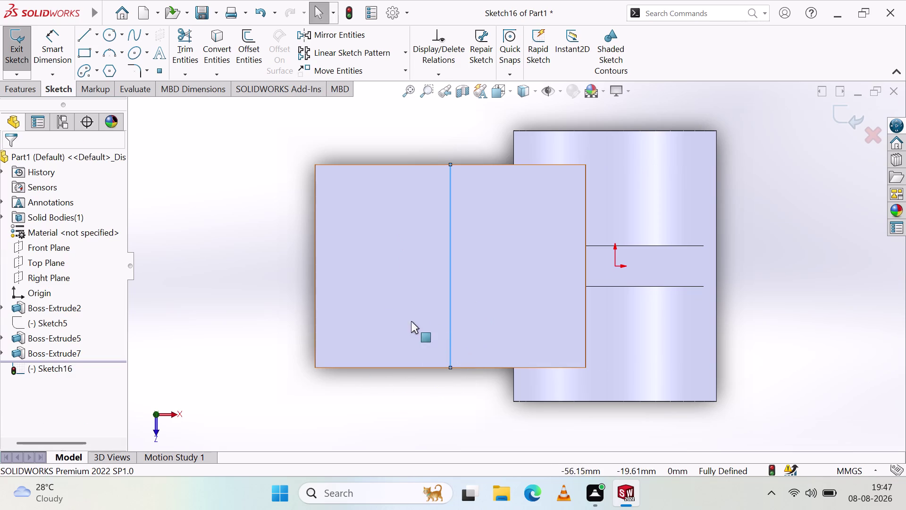
click(85, 41)
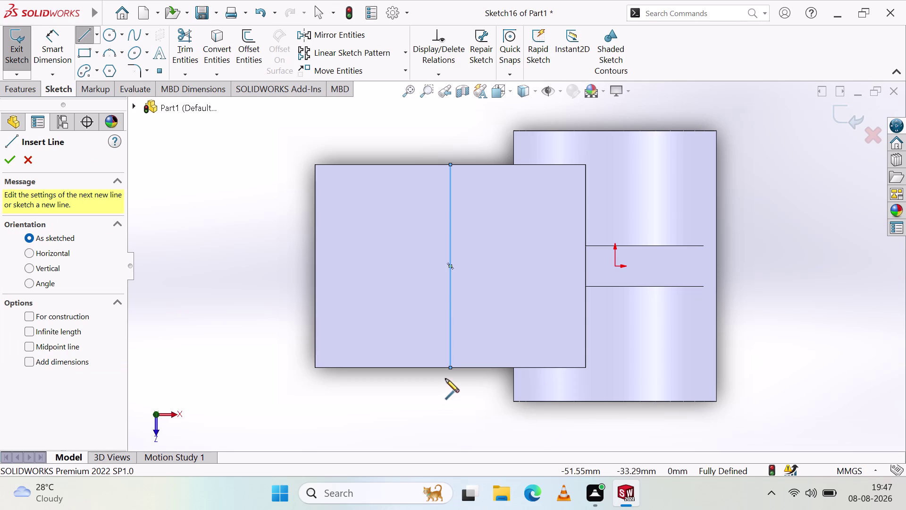
click(450, 367)
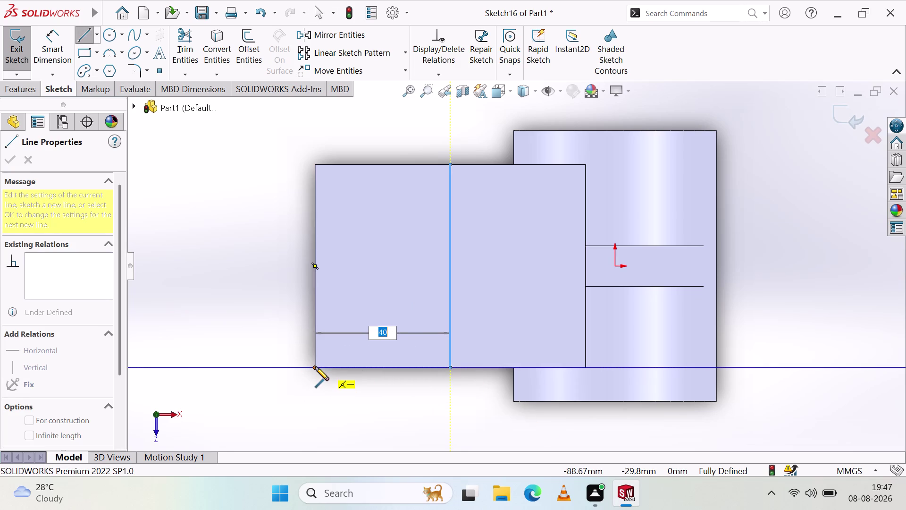
click(316, 366)
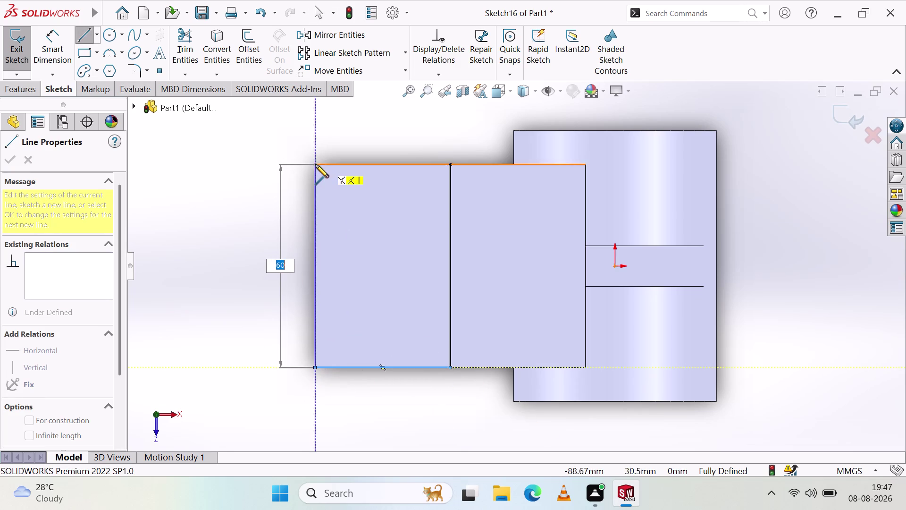
click(314, 163)
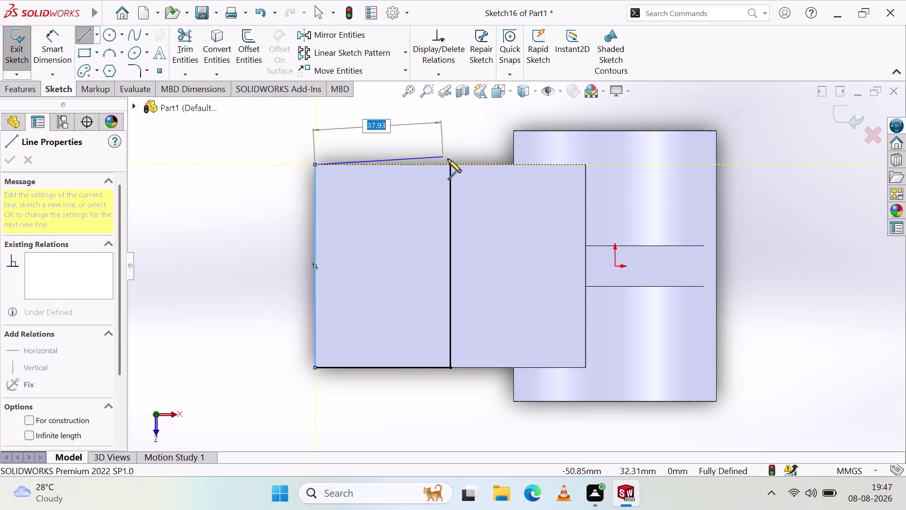
click(451, 165)
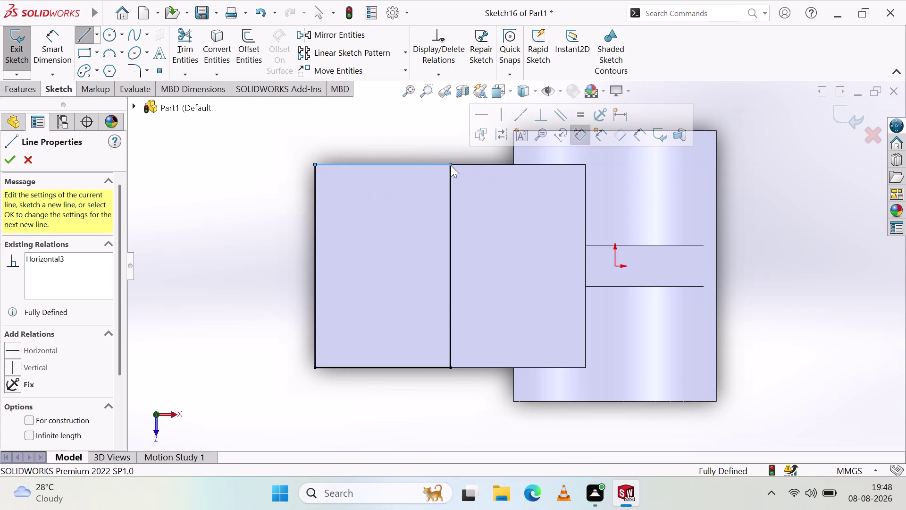
key(Escape)
key(Escape)
key(Escape)
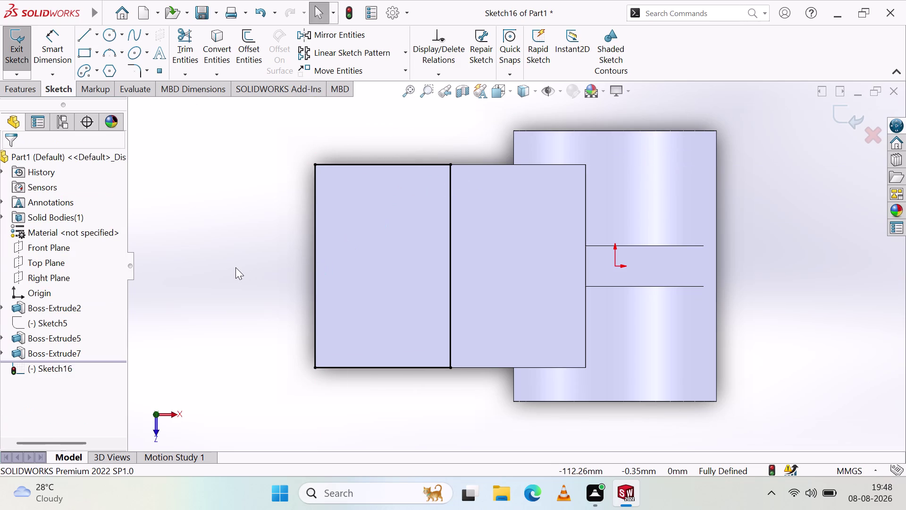
Start a 3 Point Arc along the dividing line, then cancel it.
scroll(up, 3)
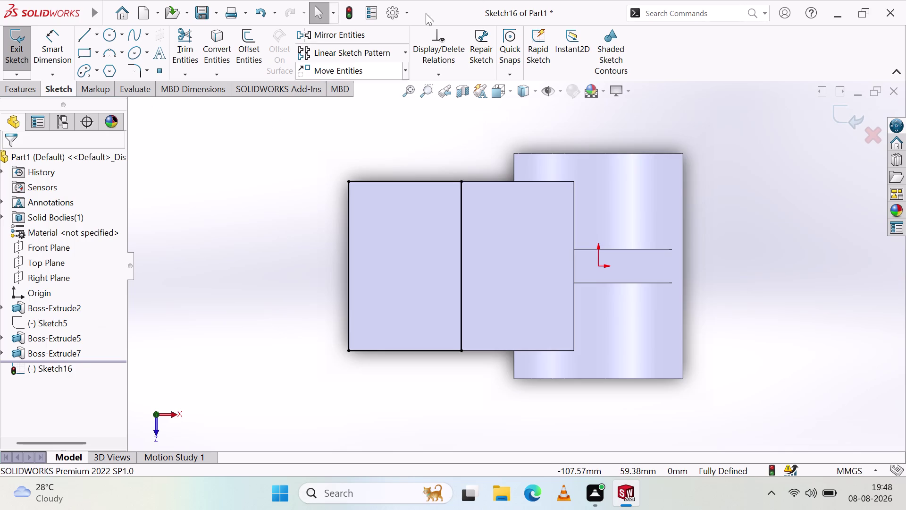
click(105, 54)
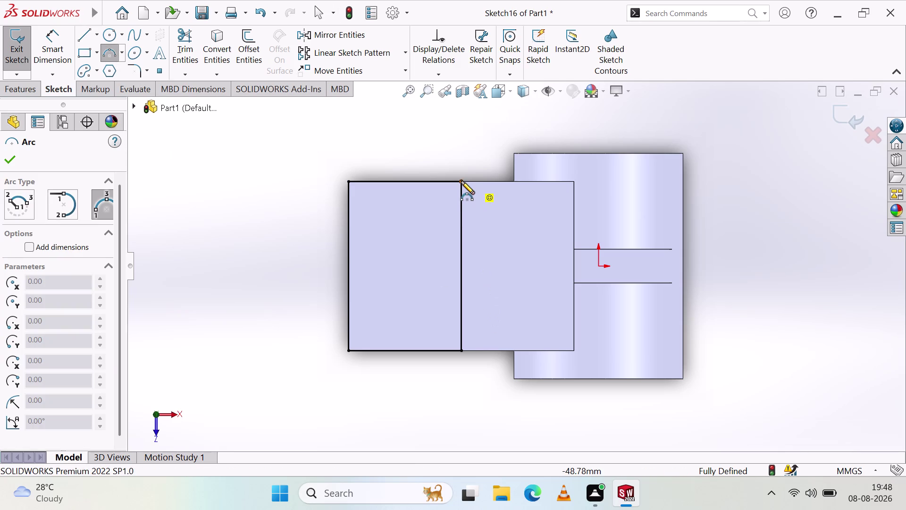
click(461, 180)
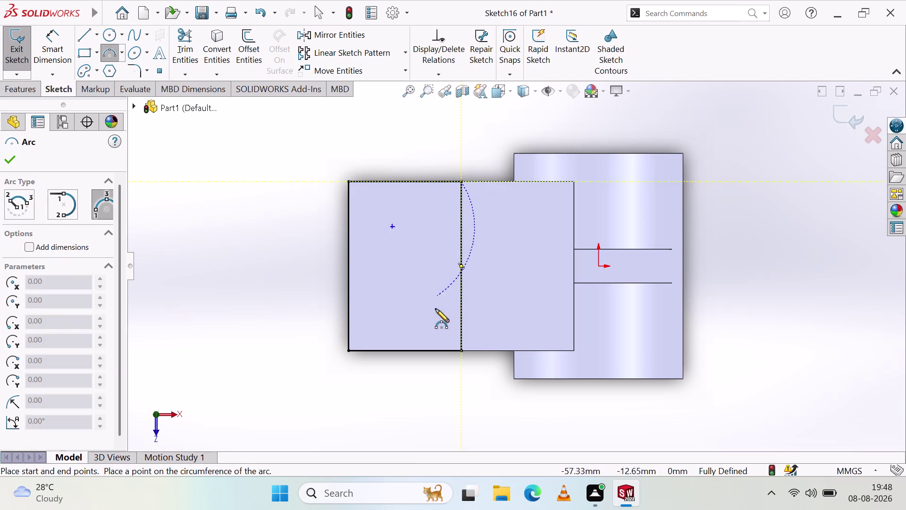
click(461, 351)
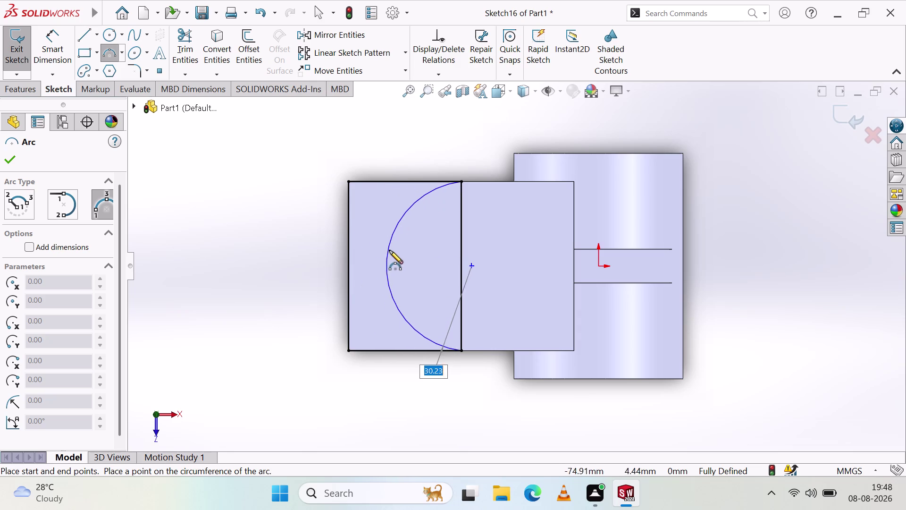
key(Escape)
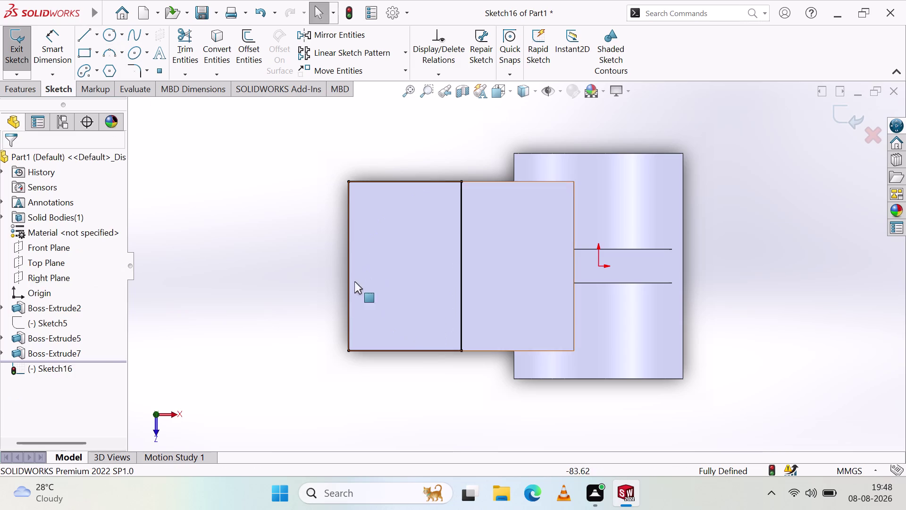
click(51, 50)
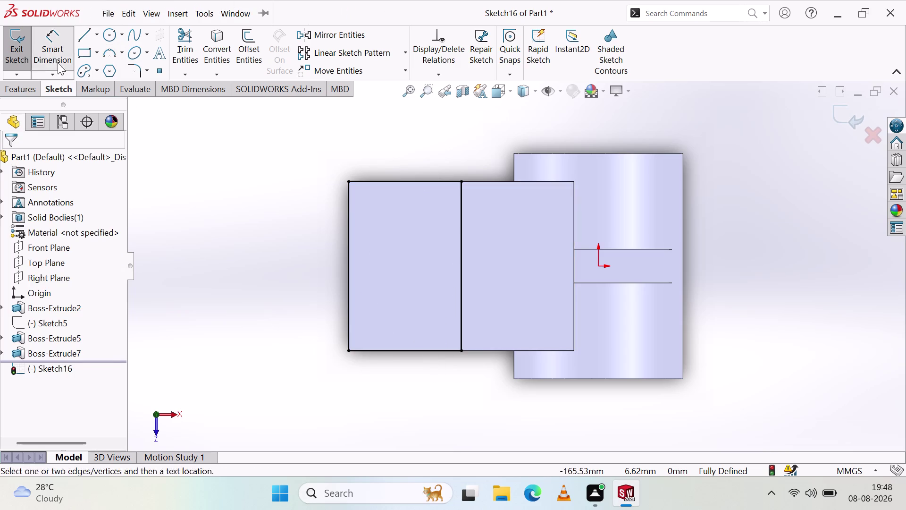
Dimension the left rectangle's bottom edge at 40 mm.
click(413, 349)
click(256, 380)
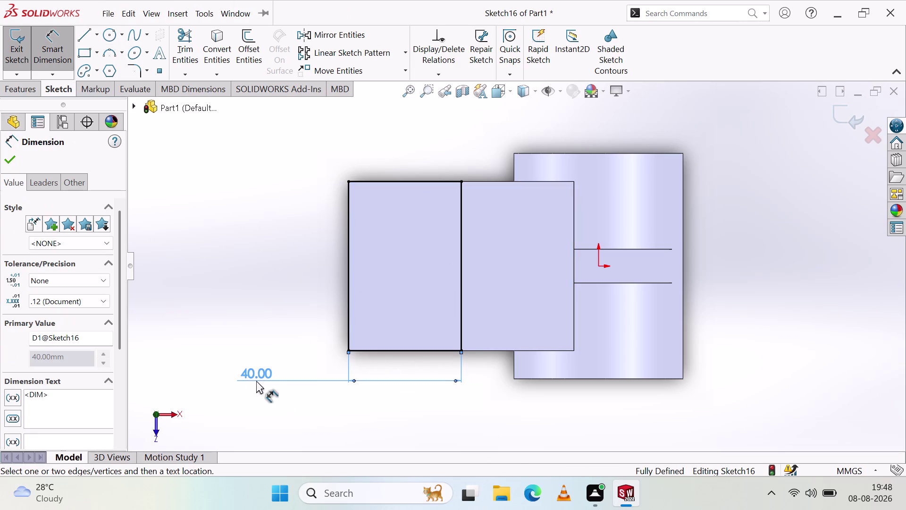
key(Escape)
key(Escape)
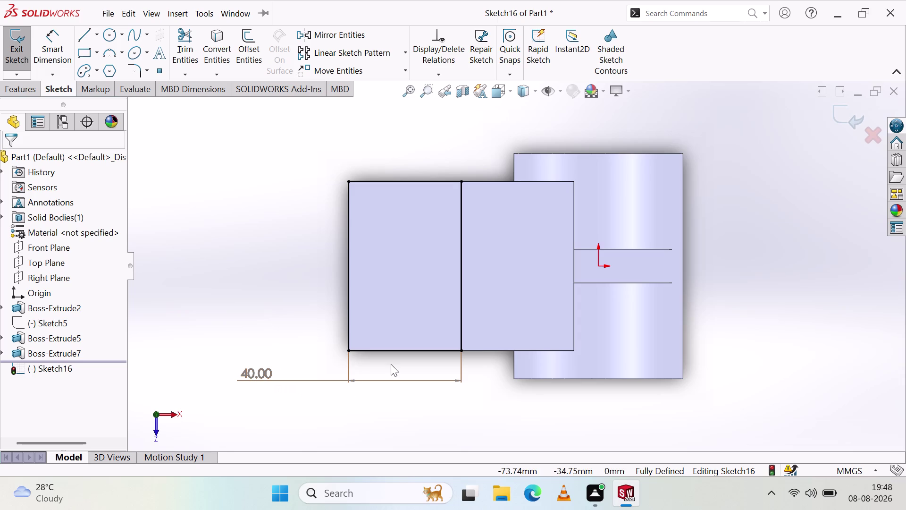
Delete the sketch geometry and undo until Sketch16 is gone, ending at Boss-Extrude7.
click(253, 378)
key(Delete)
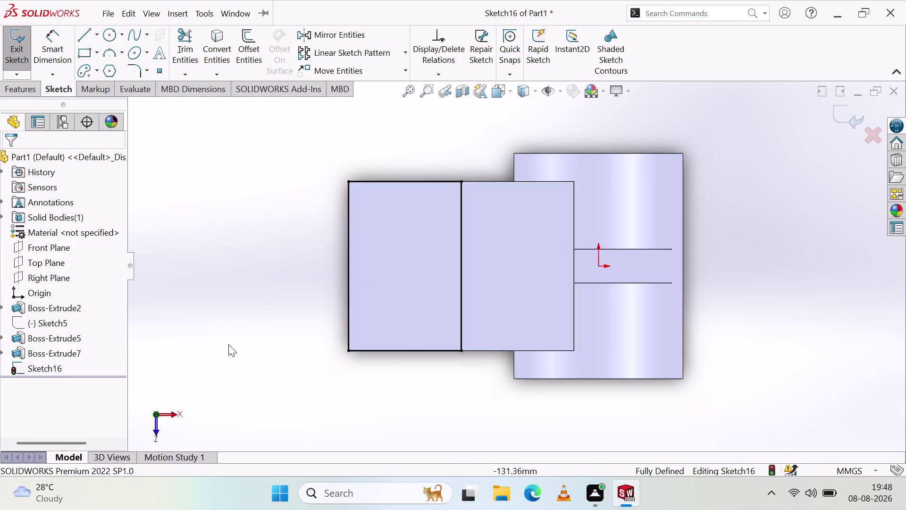
key(ctrl+z)
key(ctrl+z)
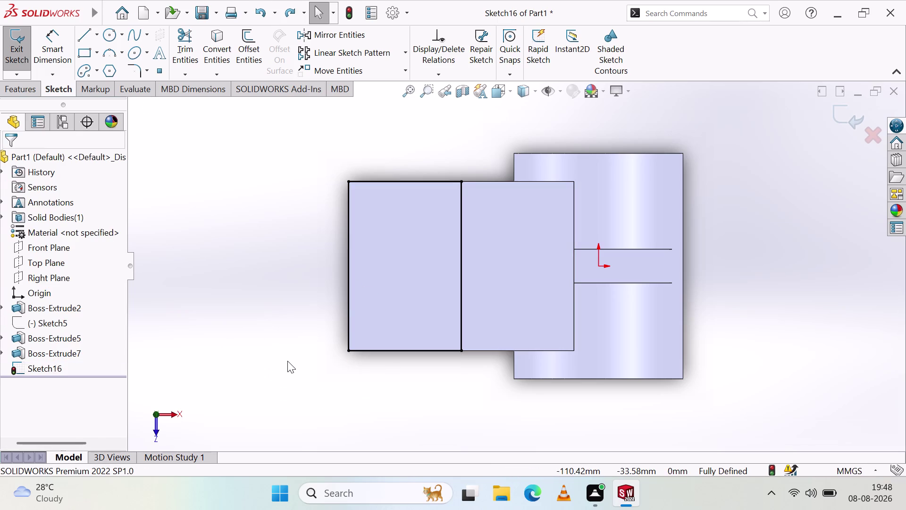
key(ctrl+z)
key(ctrl+z)
key(ctrl+z)
key(ctrl+z)
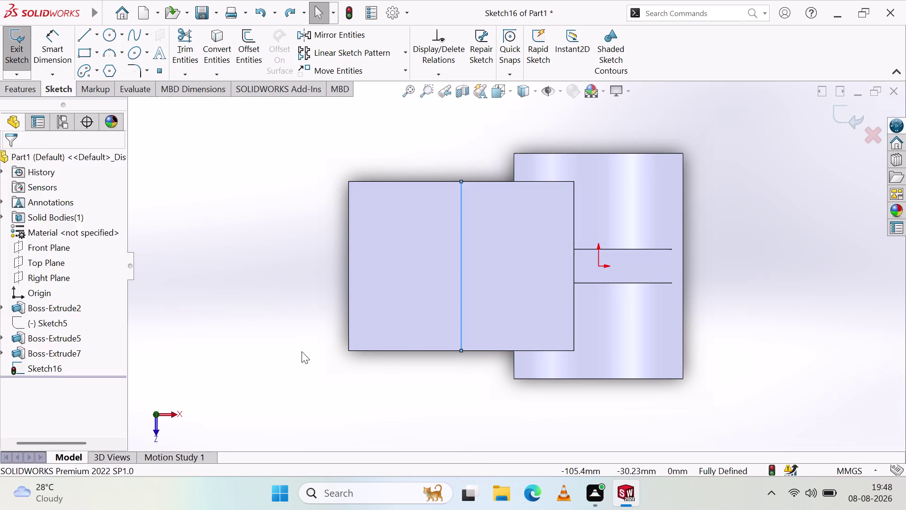
key(ctrl+z)
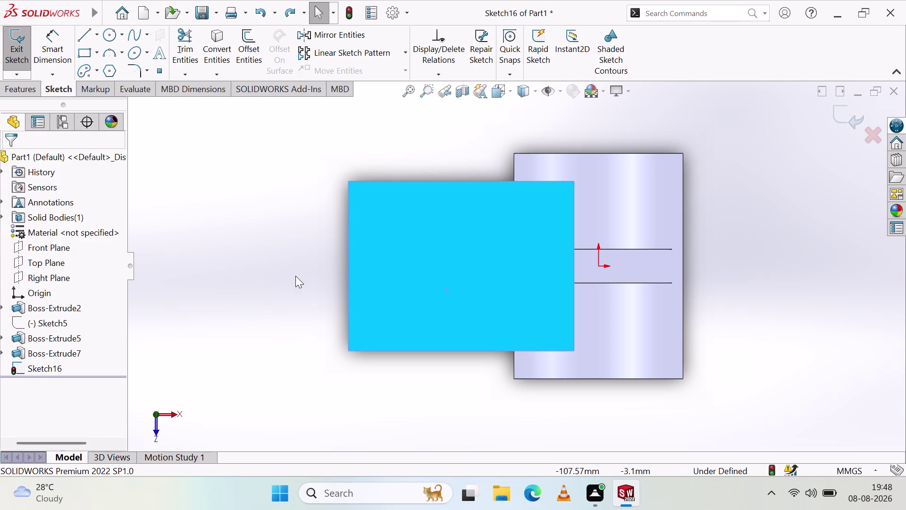
key(ctrl+z)
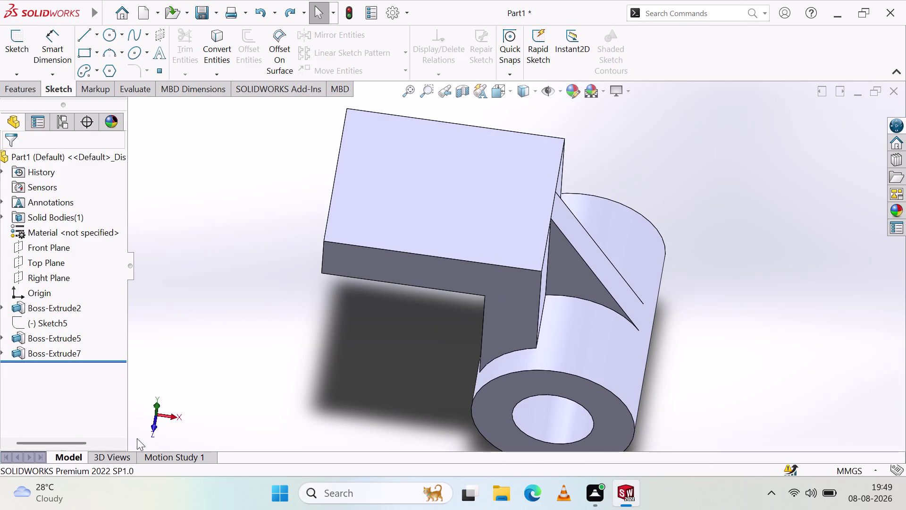
Orbit the bracket from the right side around to face the flat plate.
click(169, 416)
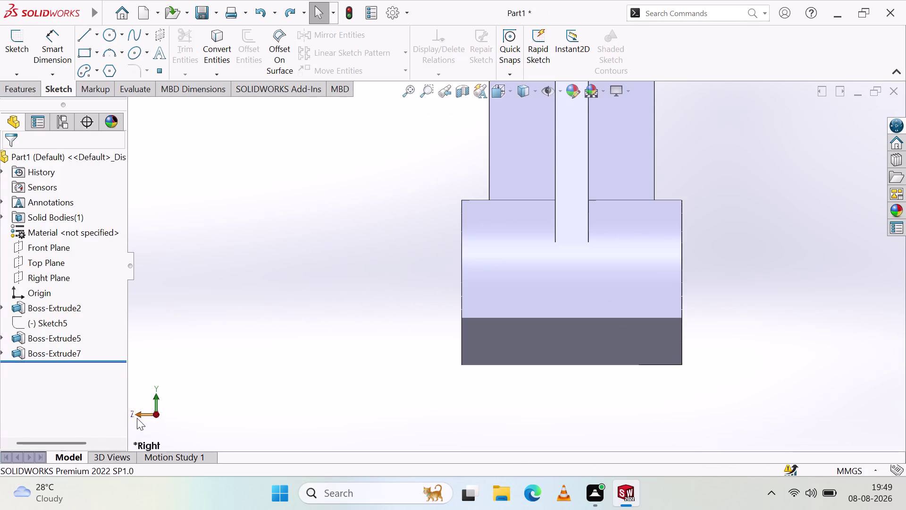
click(137, 418)
middle_drag(427, 191, 439, 304)
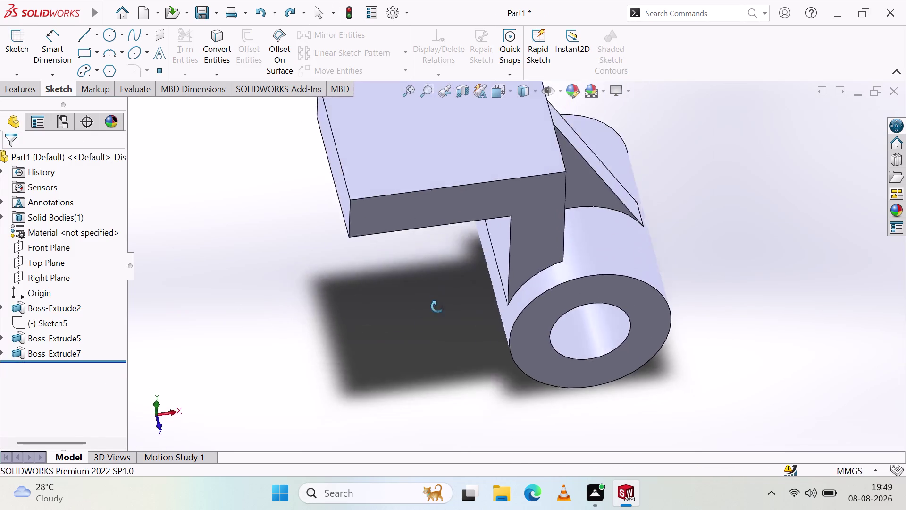
middle_drag(439, 304, 438, 413)
middle_drag(307, 216, 300, 241)
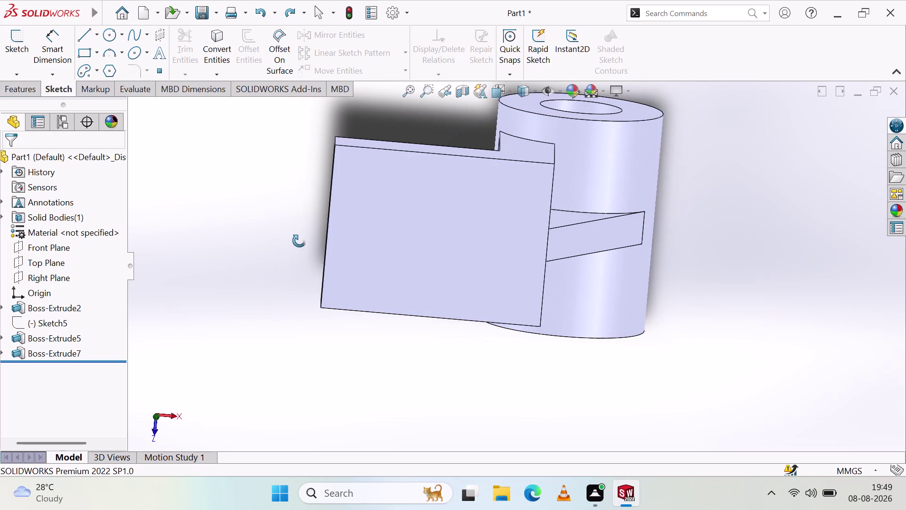
middle_drag(300, 241, 299, 240)
Open Sketch17 on the Boss-Extrude5 plate face and start a line at its top edge.
click(88, 33)
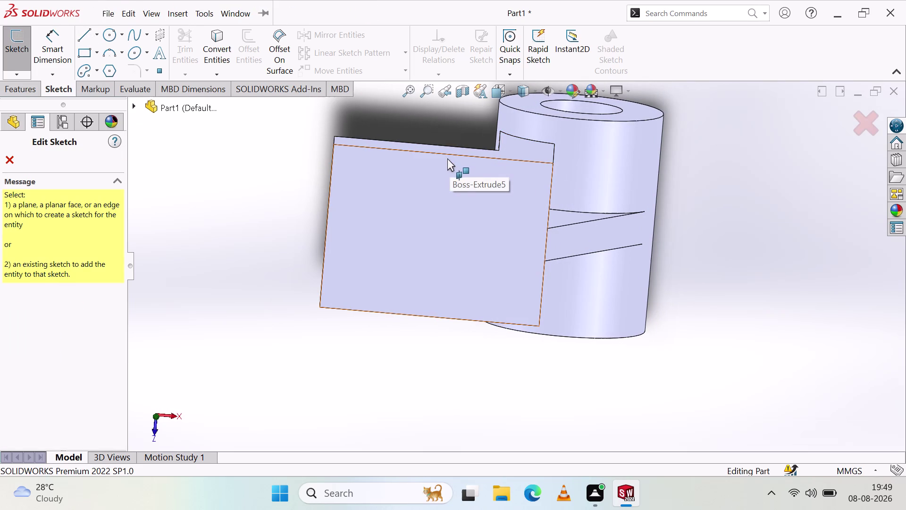
click(444, 181)
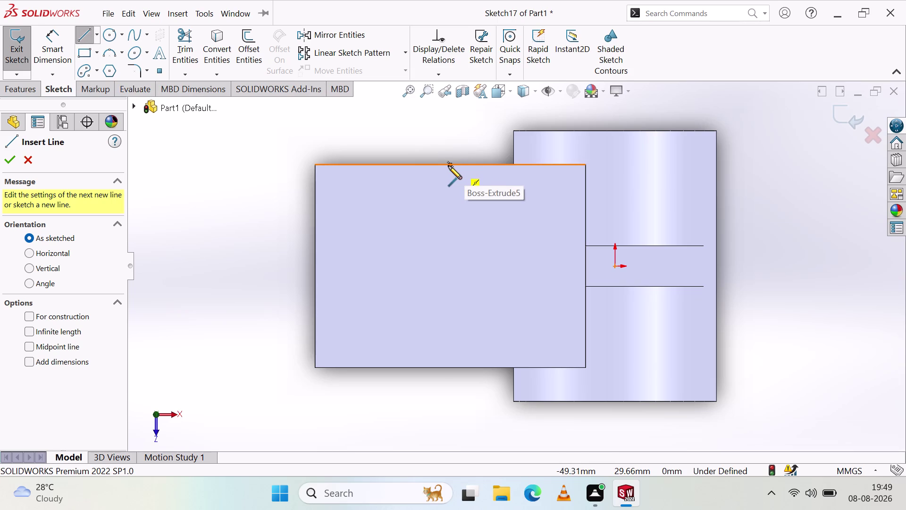
click(450, 165)
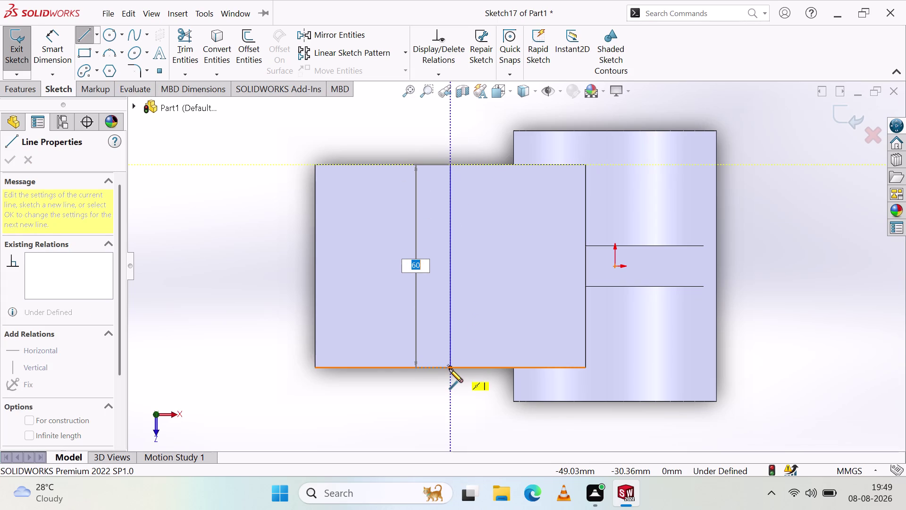
click(449, 368)
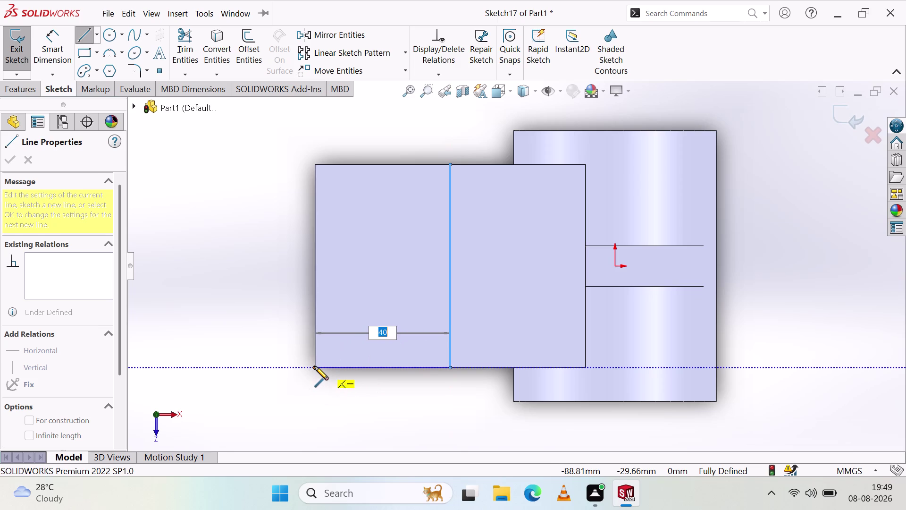
click(315, 366)
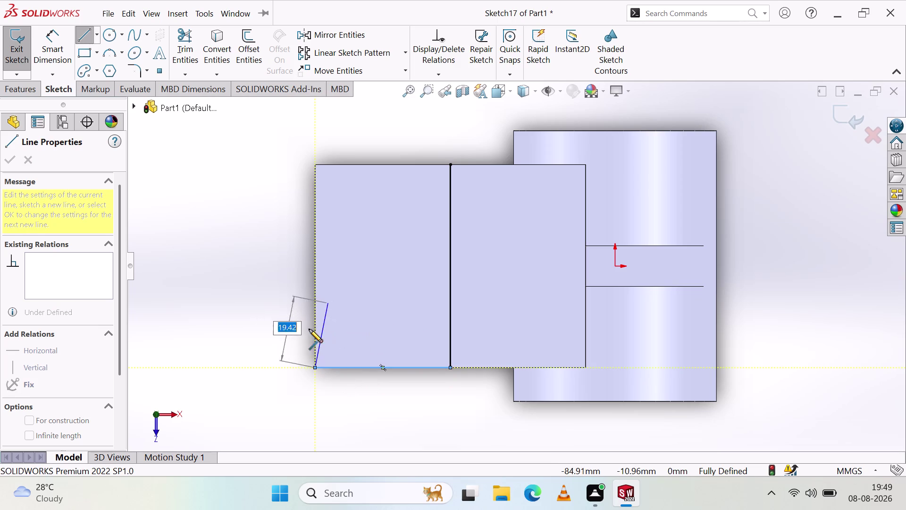
key(Escape)
key(Escape)
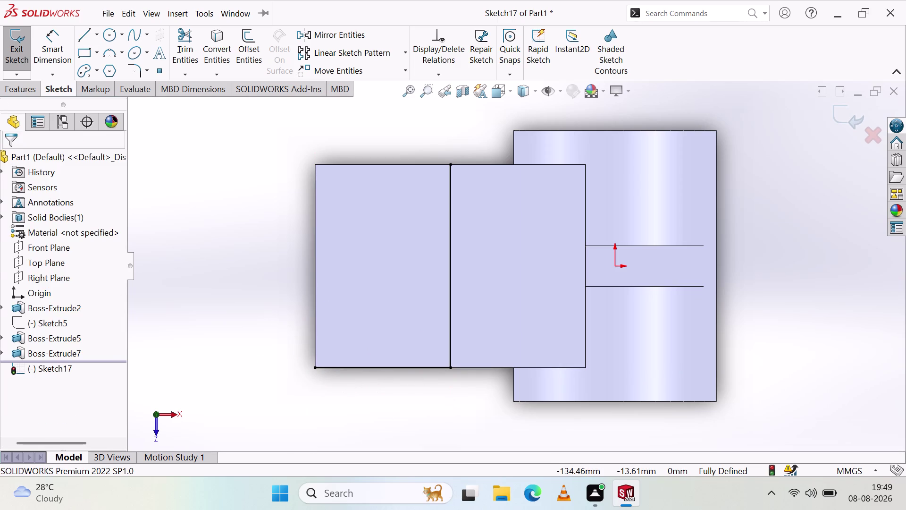
click(48, 55)
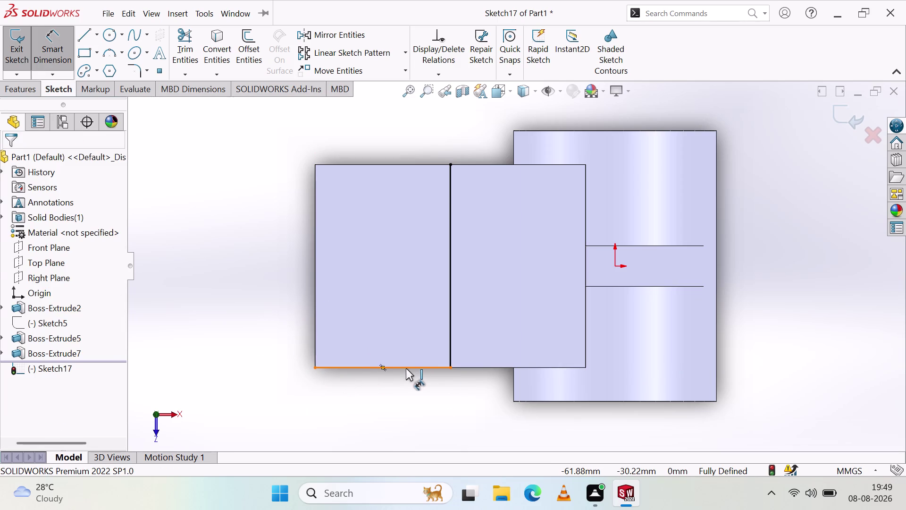
click(405, 368)
click(259, 371)
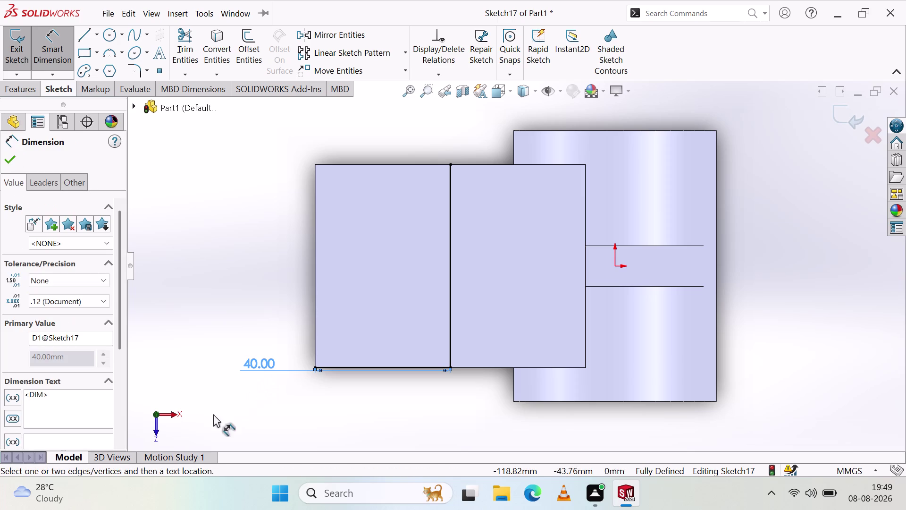
click(262, 358)
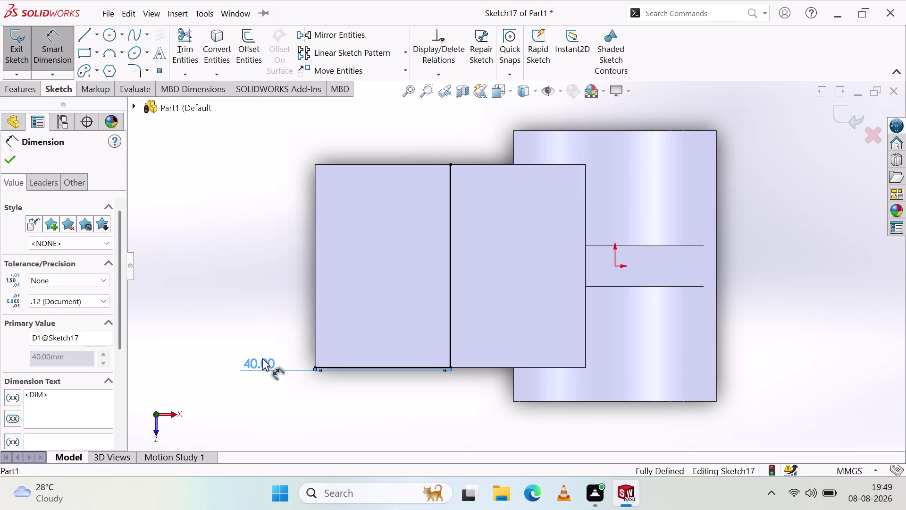
key(Delete)
click(375, 369)
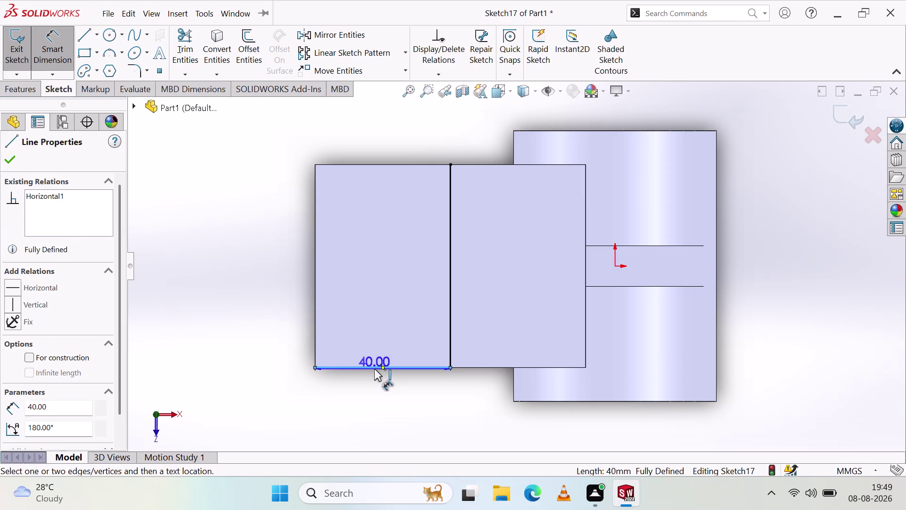
key(Delete)
click(448, 294)
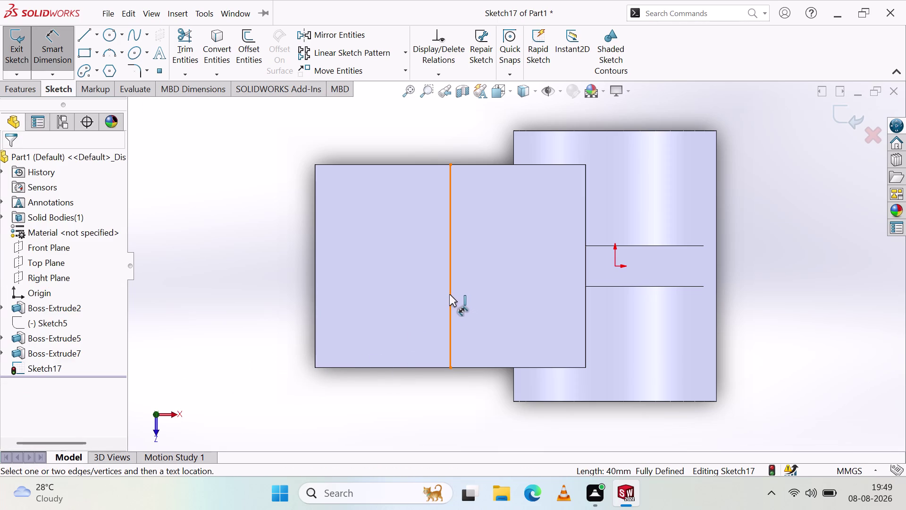
key(Delete)
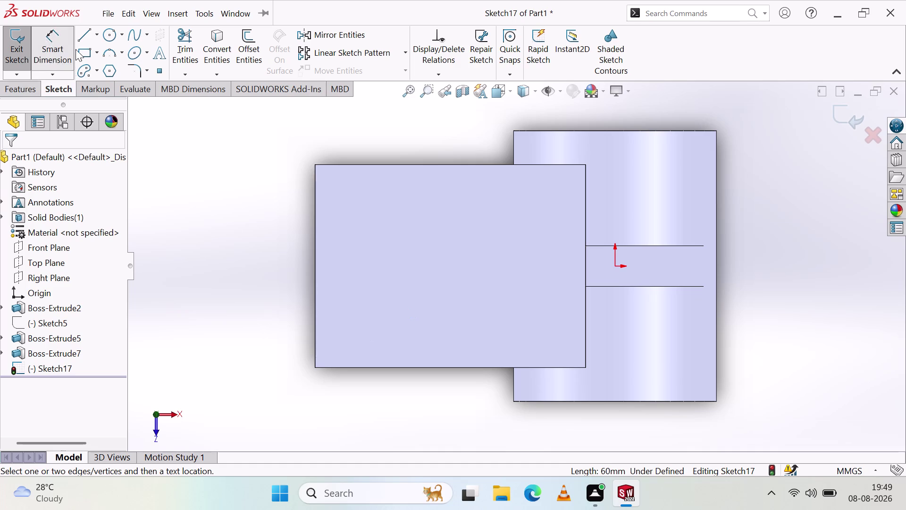
click(84, 35)
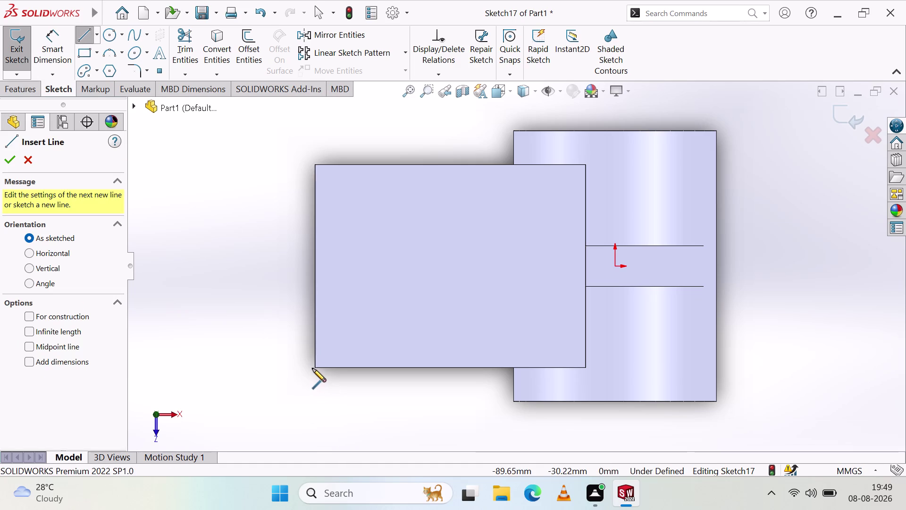
Draw a temporary horizontal line from the left edge and dimension it 30 mm.
click(314, 266)
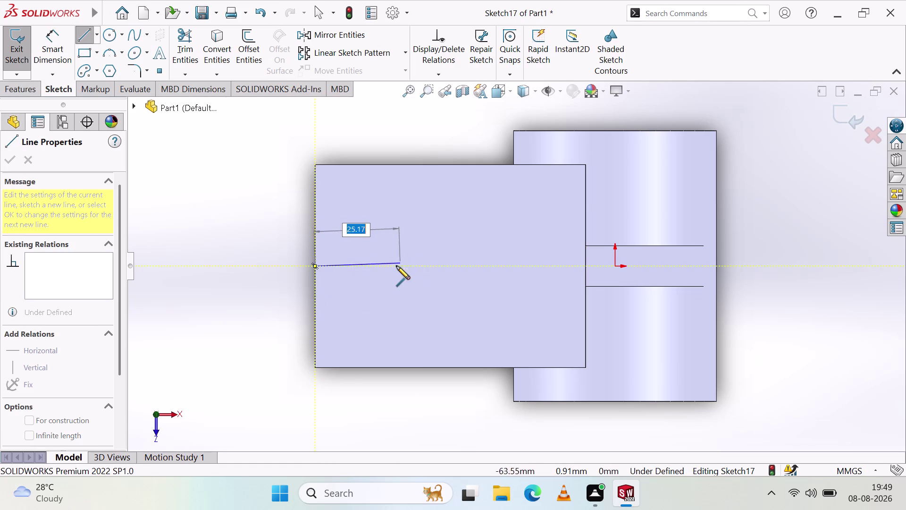
click(392, 265)
key(Escape)
key(Escape)
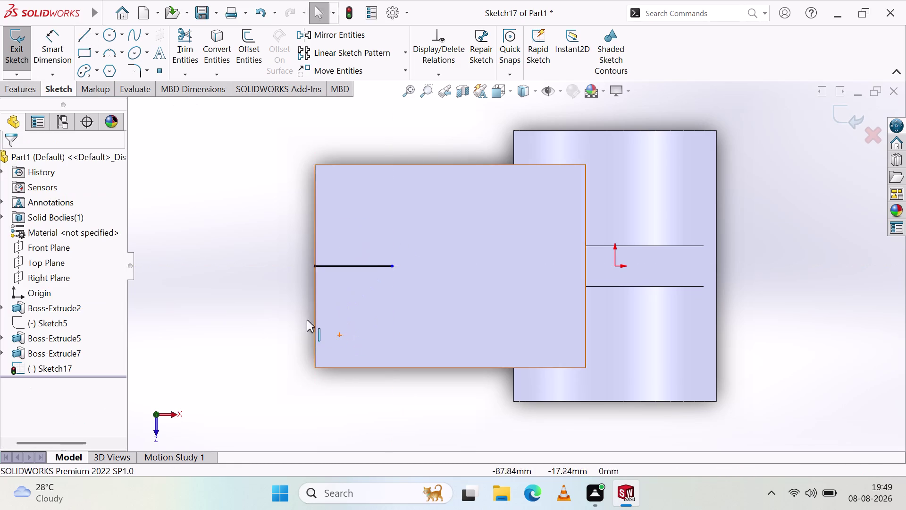
click(57, 36)
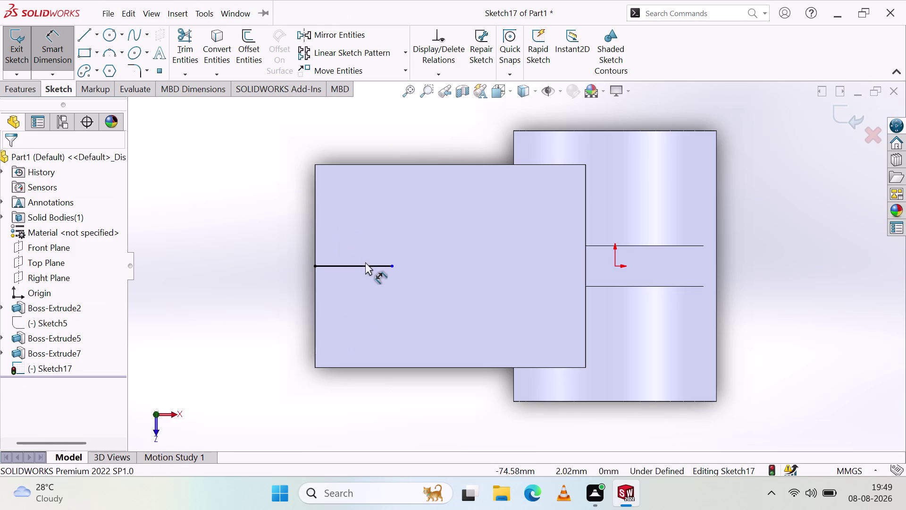
click(365, 266)
click(221, 296)
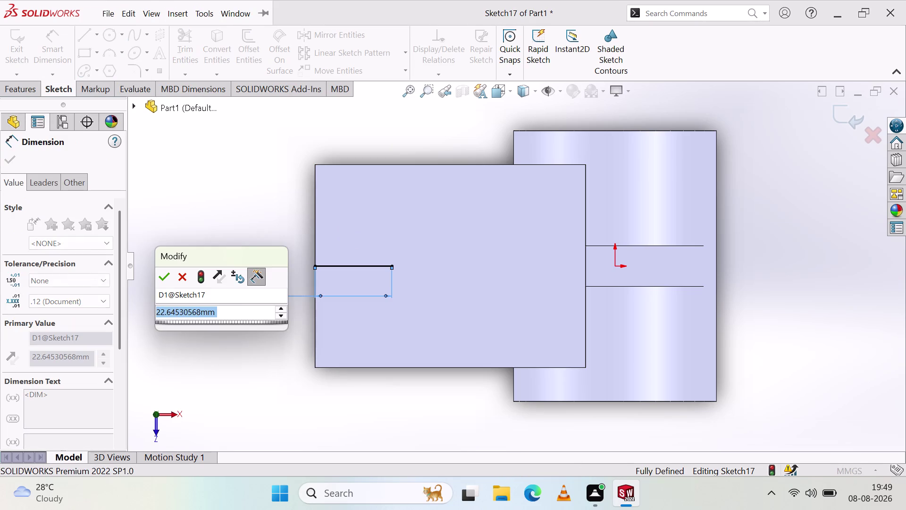
text(30)
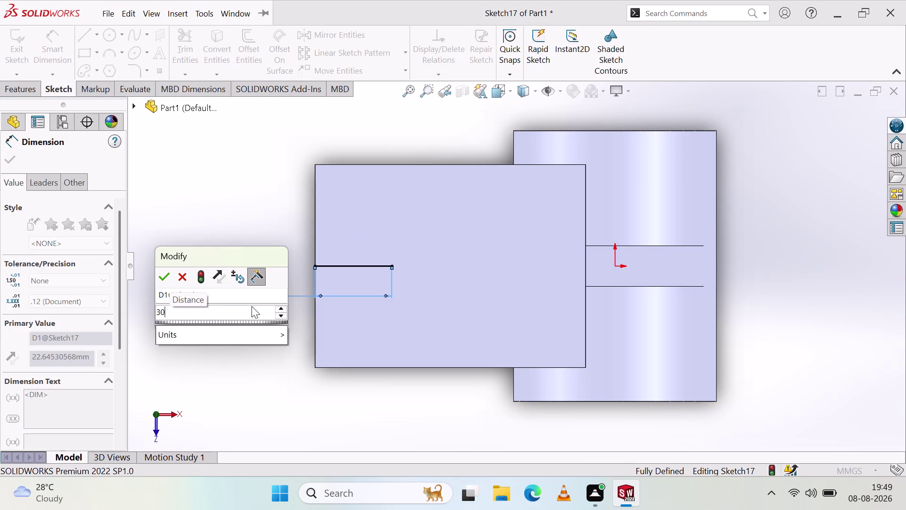
key(Return)
click(248, 227)
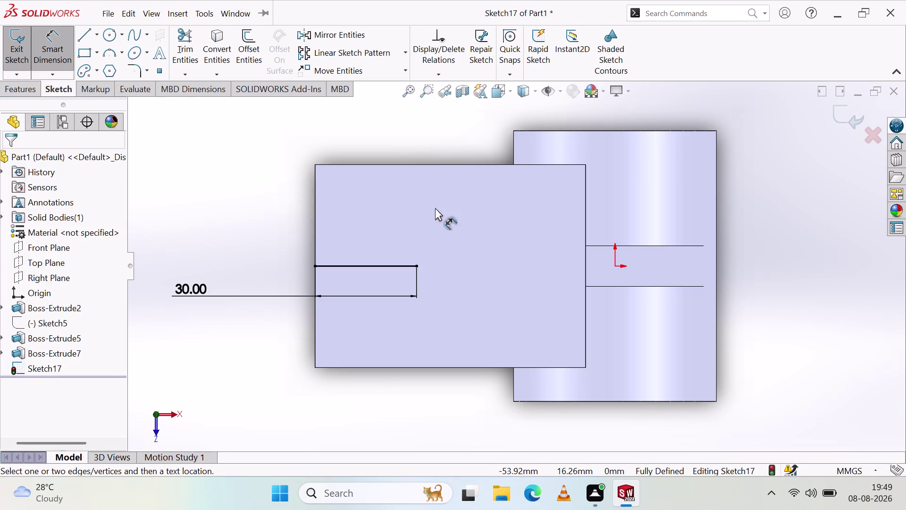
Draw the vertical divider at the 30 mm point, plus lines along the left and top edges.
click(86, 33)
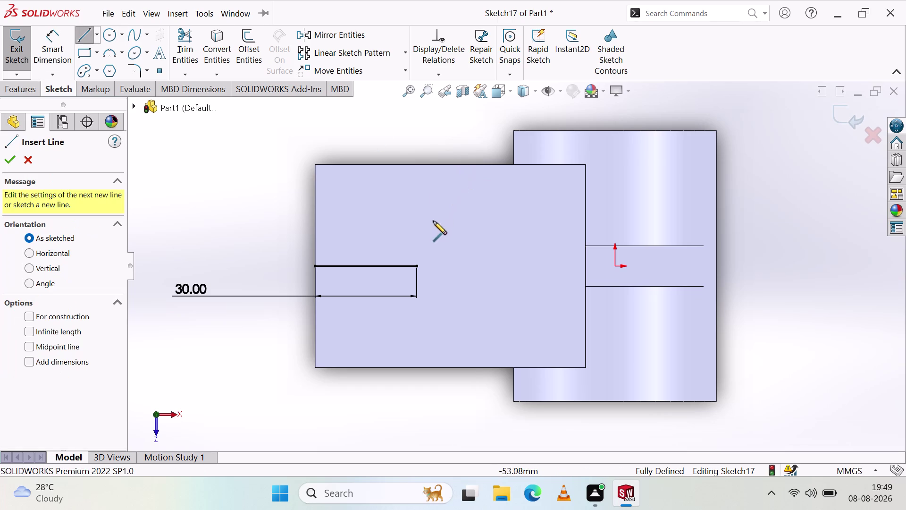
click(417, 164)
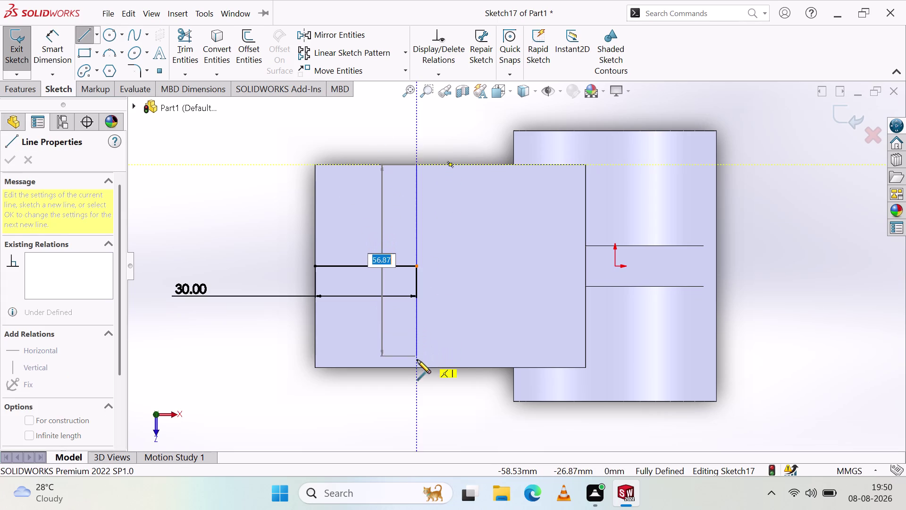
click(417, 368)
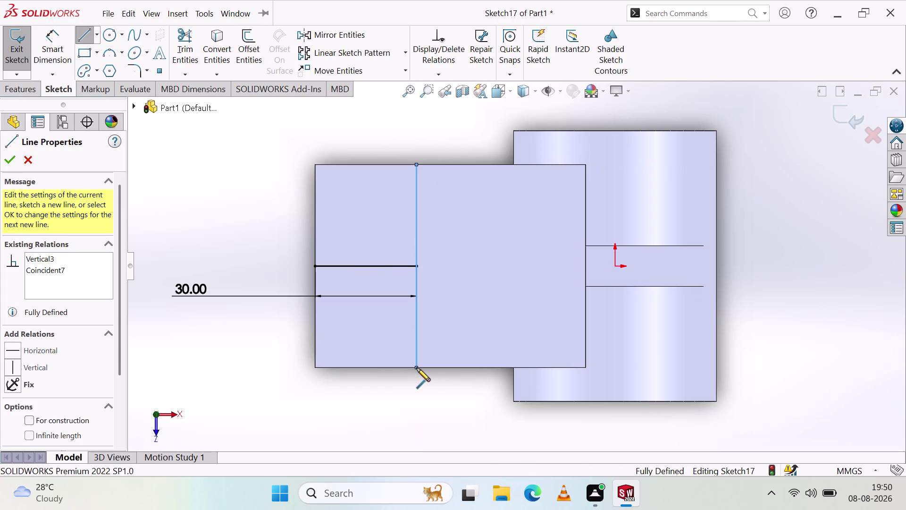
click(316, 367)
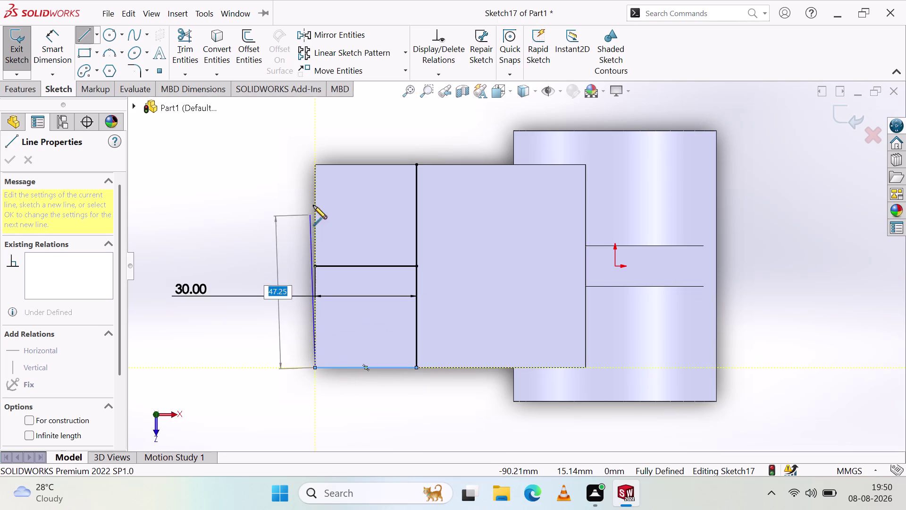
click(314, 164)
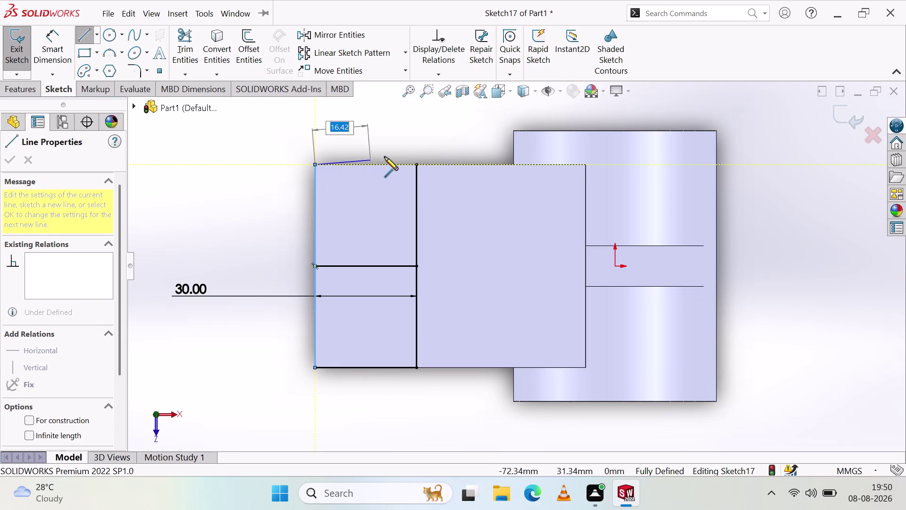
click(415, 164)
key(Escape)
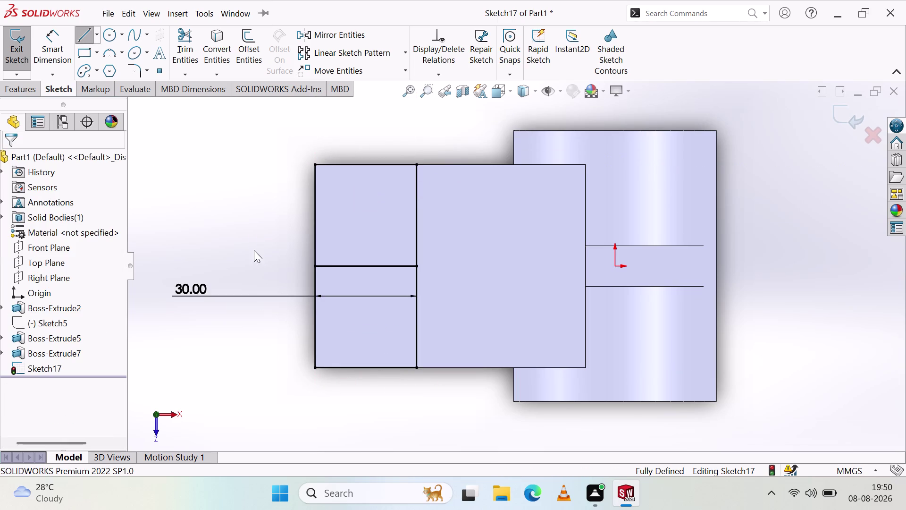
key(Escape)
Delete the temporary 30 mm horizontal line.
click(362, 267)
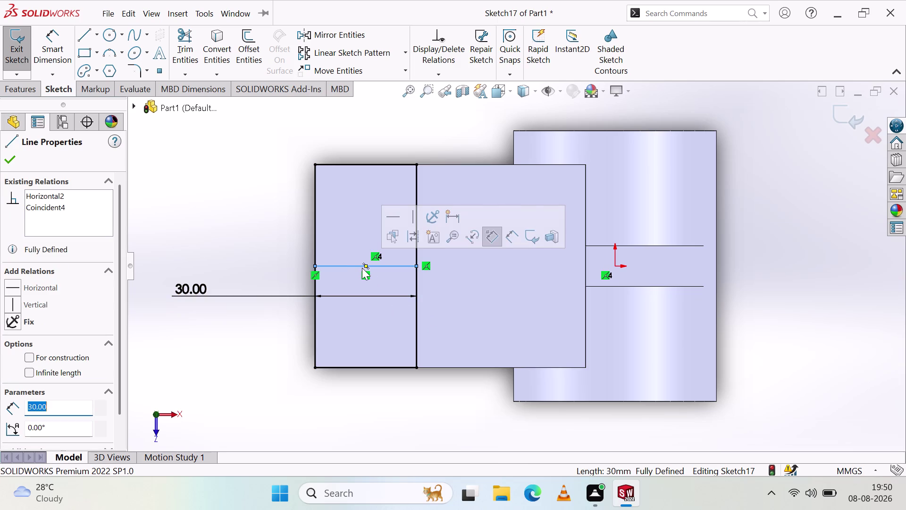
key(Delete)
click(379, 243)
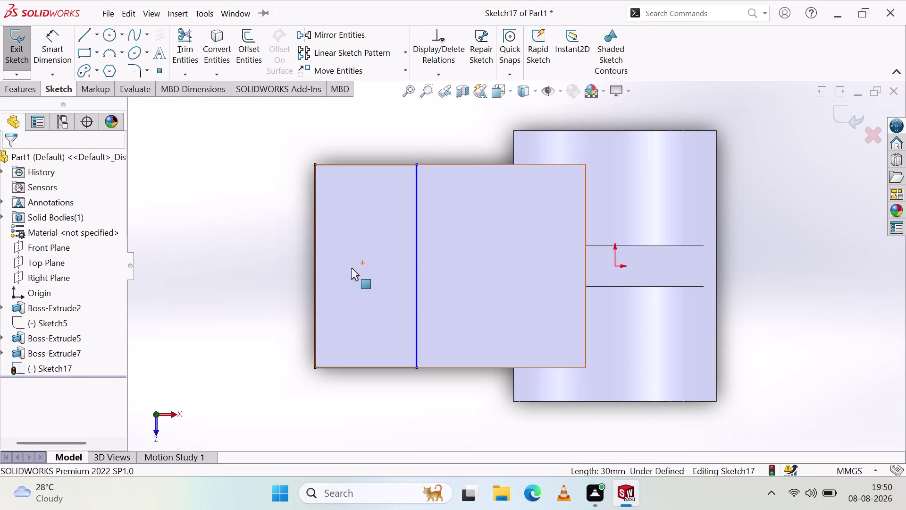
click(229, 303)
scroll(down, 3)
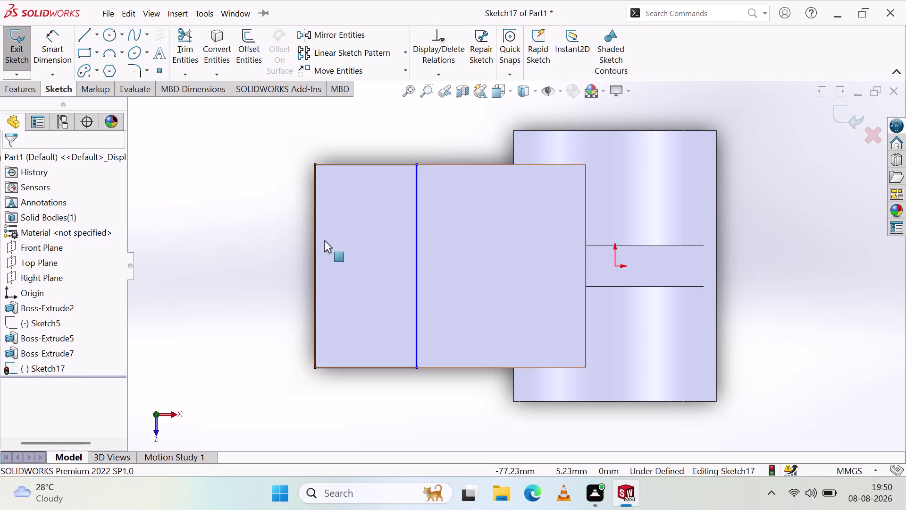
click(46, 49)
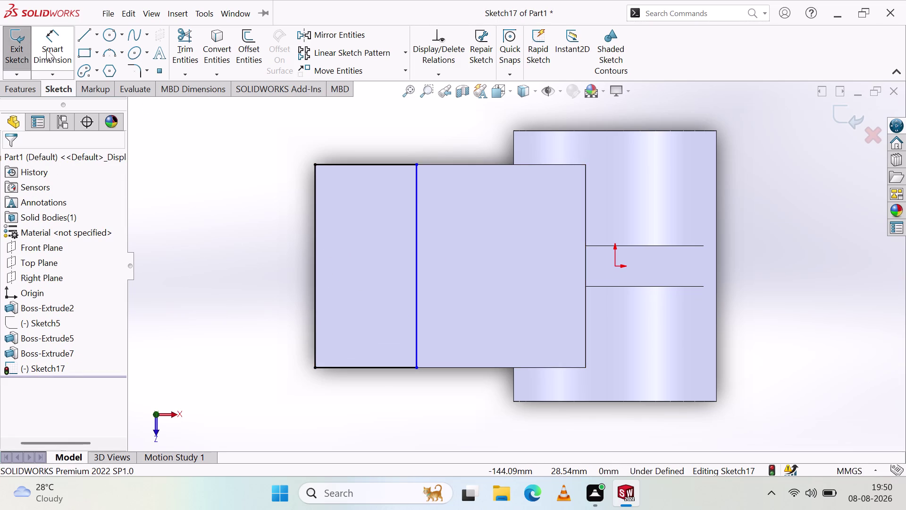
click(418, 261)
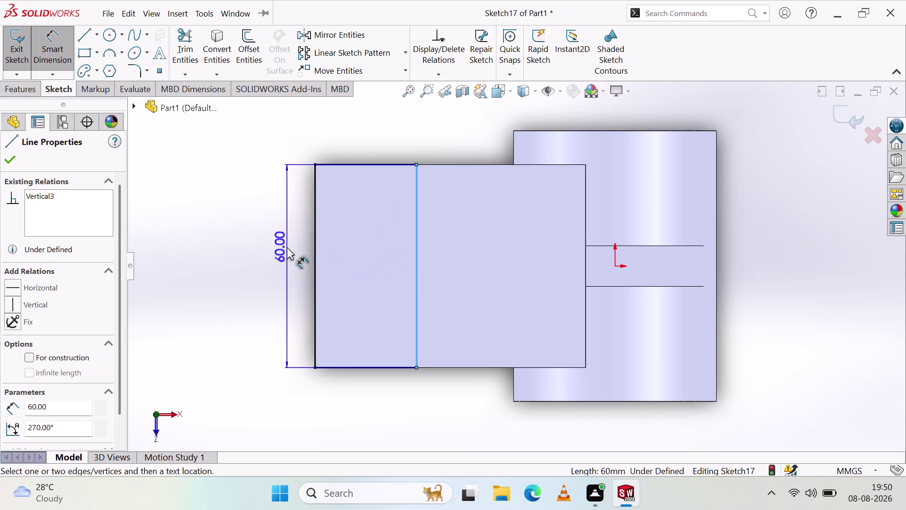
Place a 60 mm height dimension on the vertical line, then delete it.
click(266, 264)
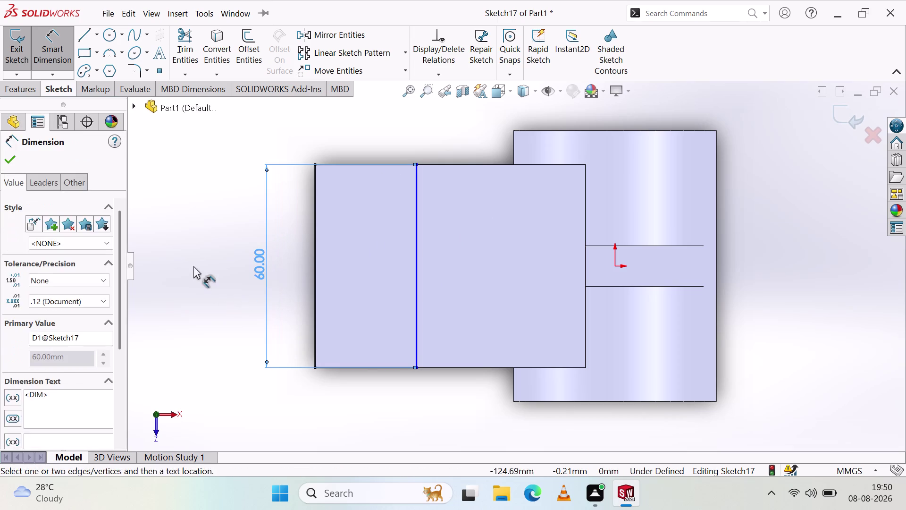
click(193, 265)
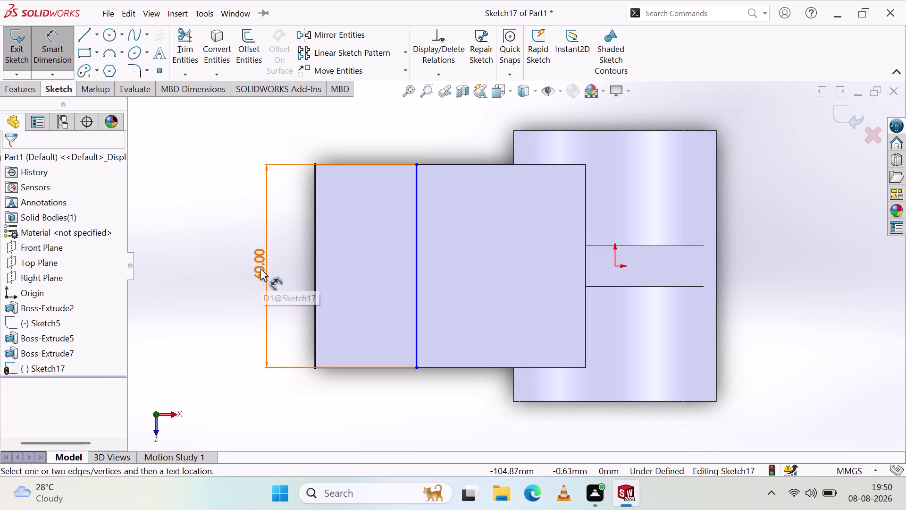
click(261, 268)
key(Delete)
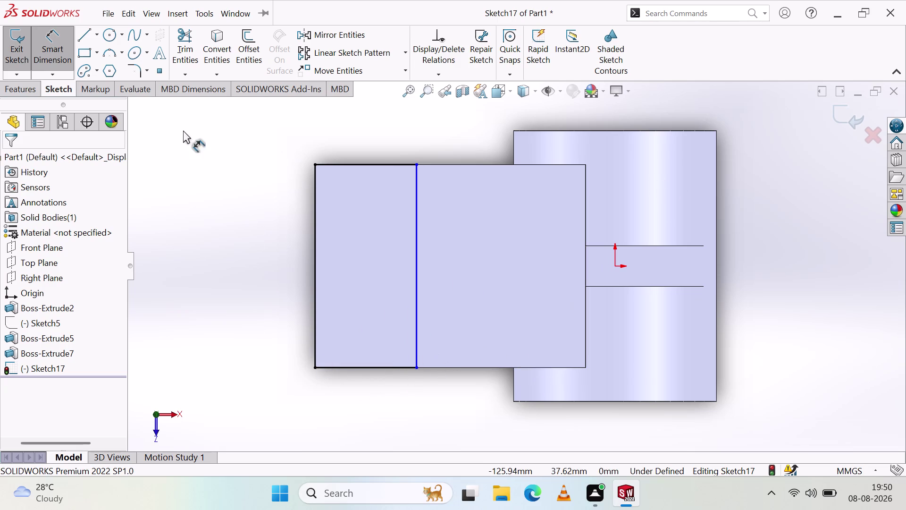
Start the arc tool twice and cancel it both times.
click(109, 50)
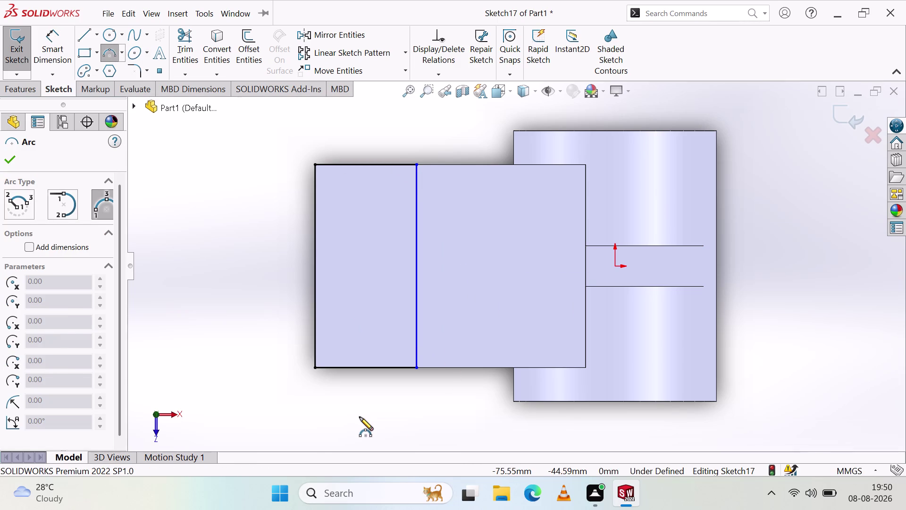
key(Escape)
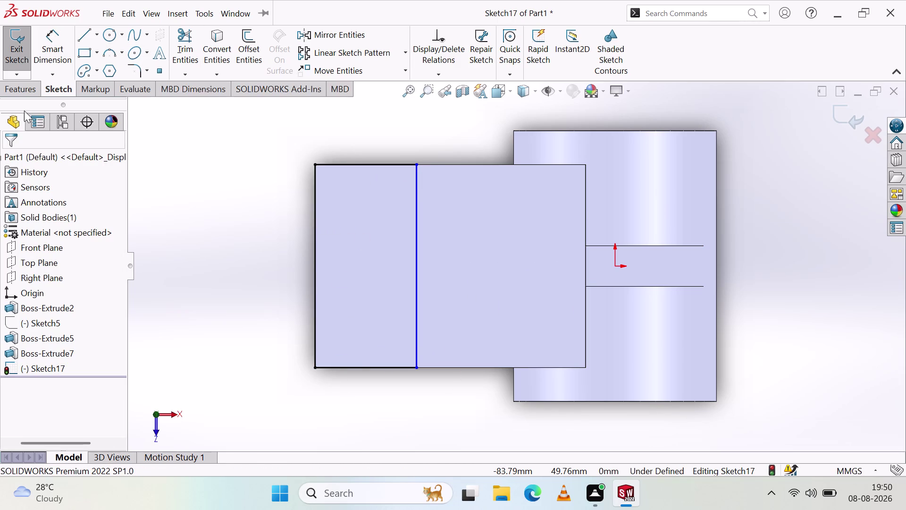
click(107, 51)
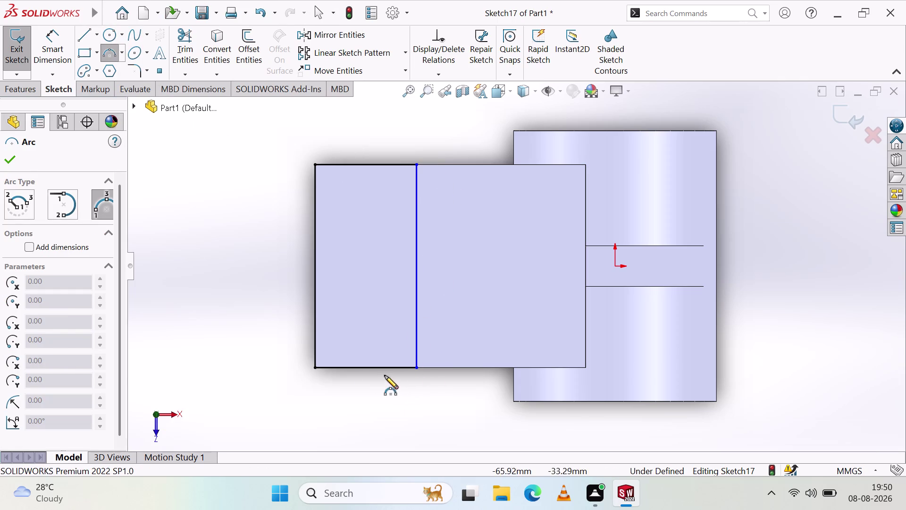
key(Escape)
key(Escape)
Pick the vertical line's bottom endpoint, then clear the selection.
click(62, 44)
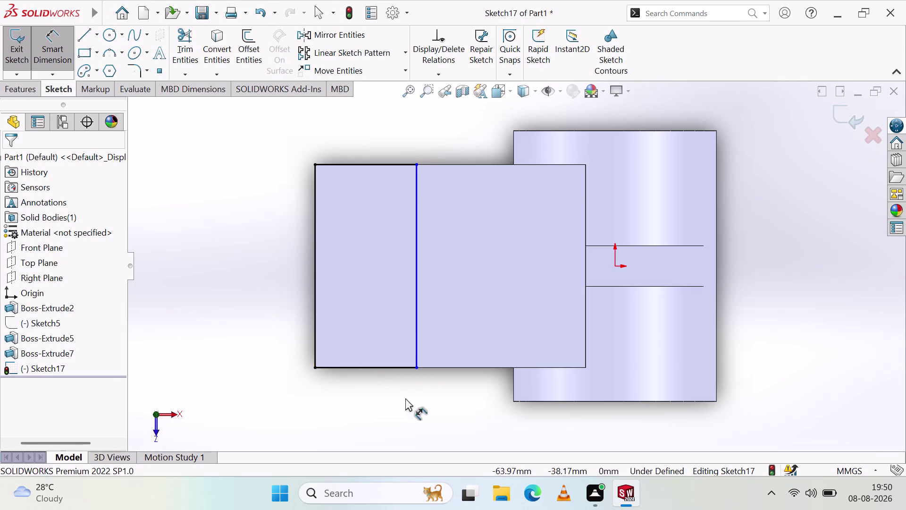
click(416, 368)
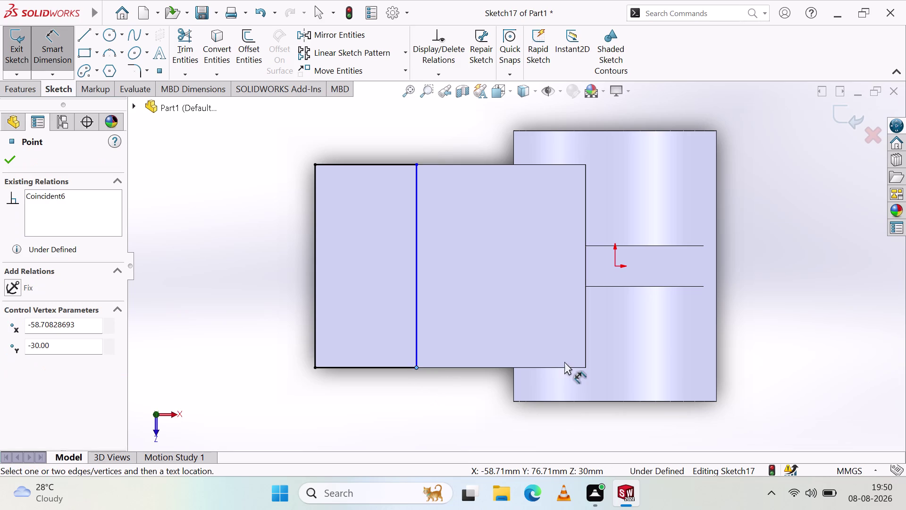
click(513, 367)
key(Escape)
key(Escape)
key(Escape)
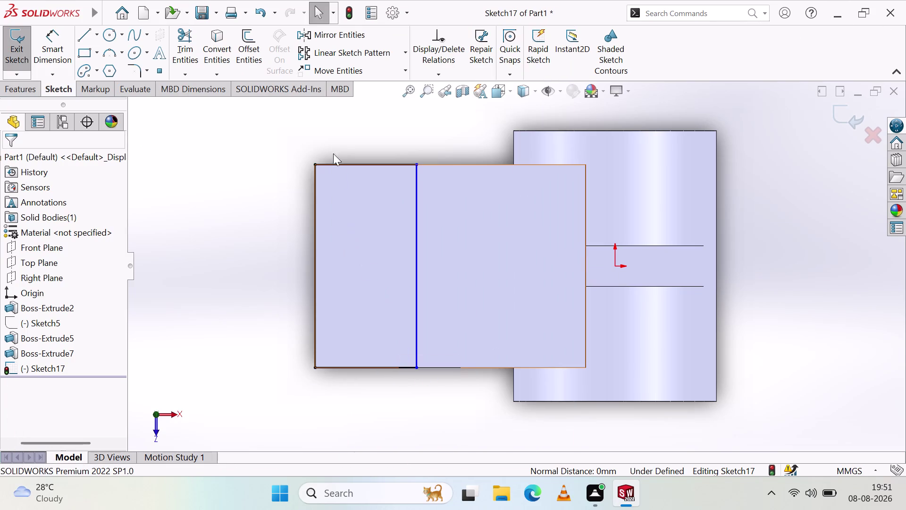
Box-select the sketch geometry and choose Fully Define Sketch from the vertical line's menu.
drag(359, 132, 484, 427)
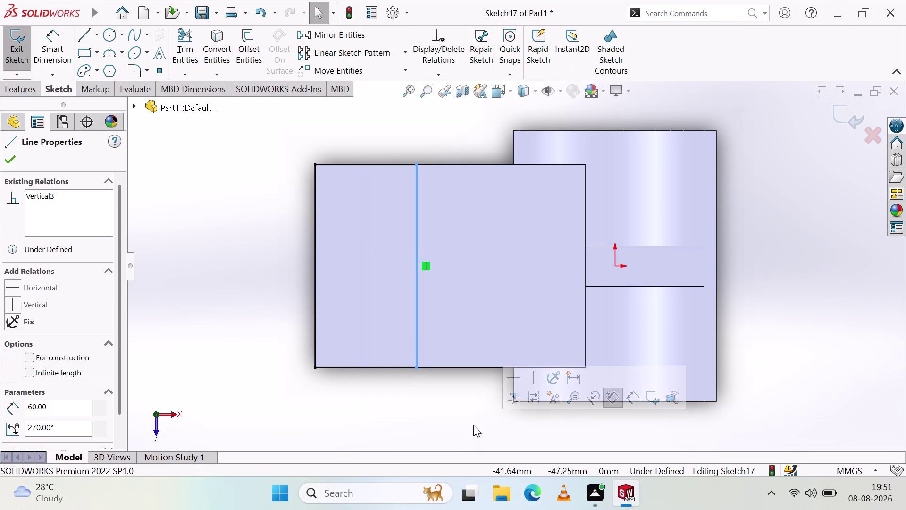
right_click(470, 415)
click(539, 417)
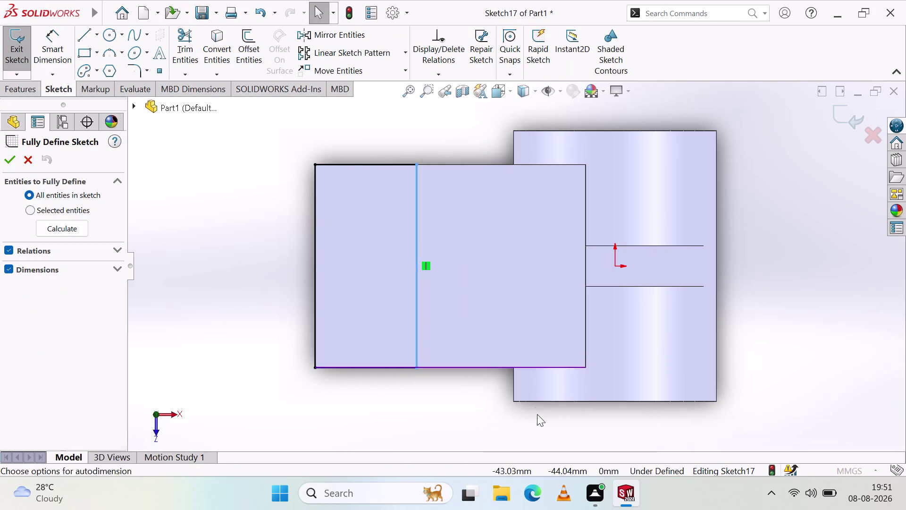
Calculate and accept the automatic full definition of Sketch17.
click(417, 335)
click(417, 337)
click(417, 337)
click(414, 338)
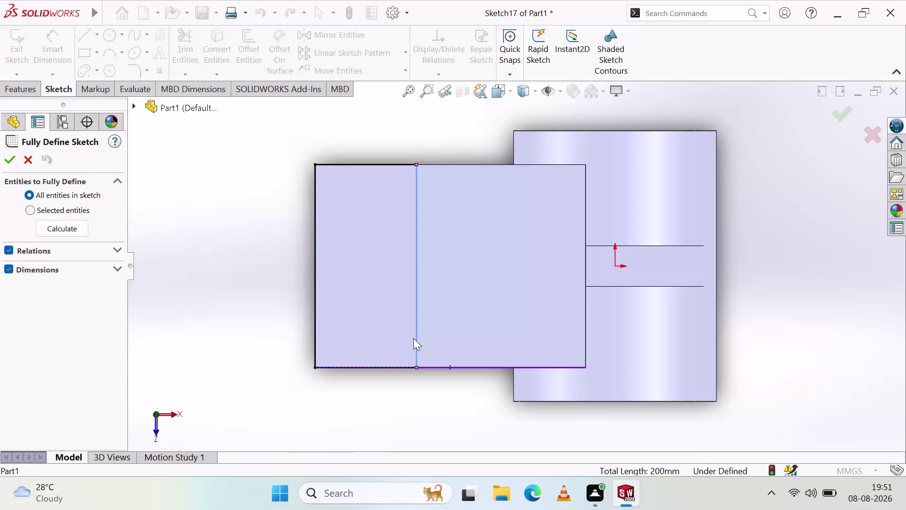
click(413, 338)
click(416, 327)
click(14, 166)
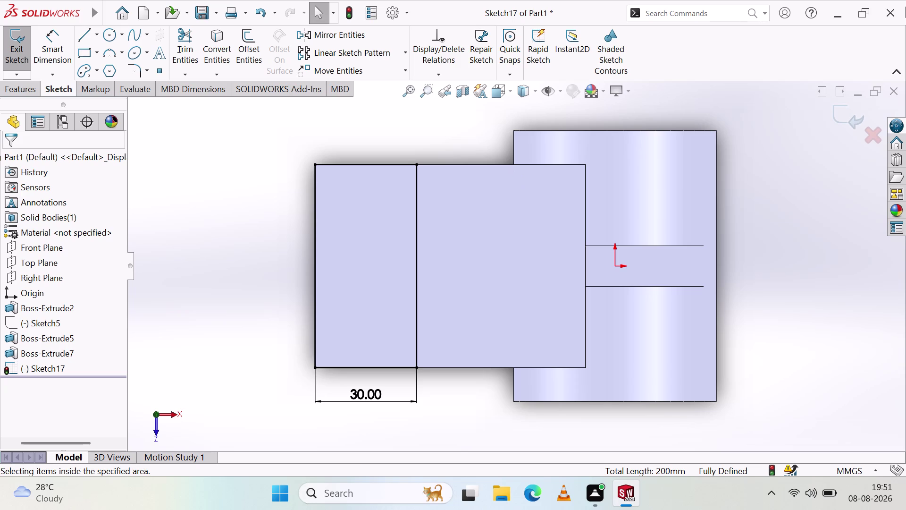
Drag the 30.00 dimension to sit below the sketch.
click(783, 304)
drag(348, 396, 230, 380)
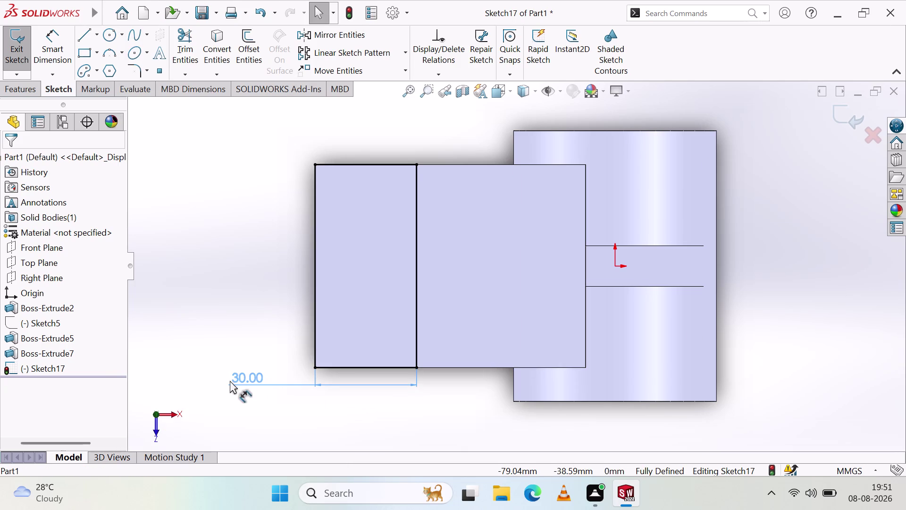
drag(230, 380, 234, 389)
click(241, 286)
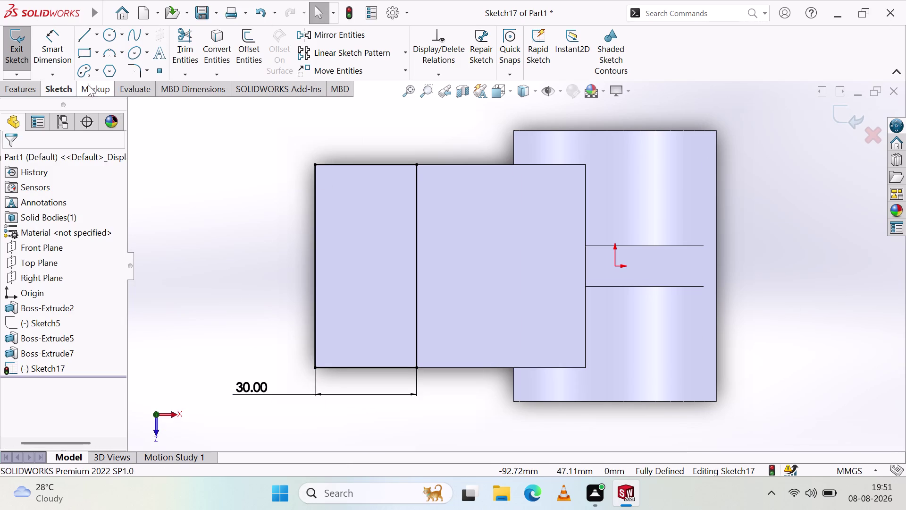
Check the length of the sketch's left edge.
click(39, 37)
click(315, 217)
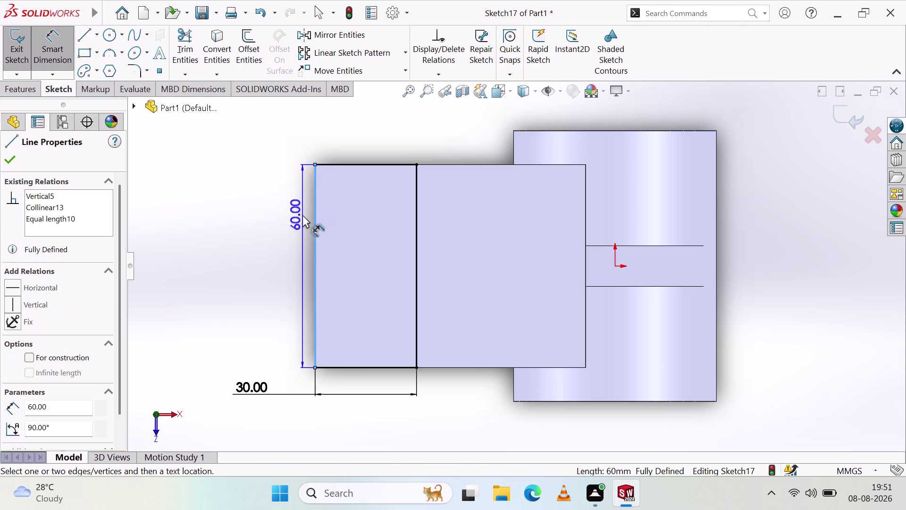
key(Escape)
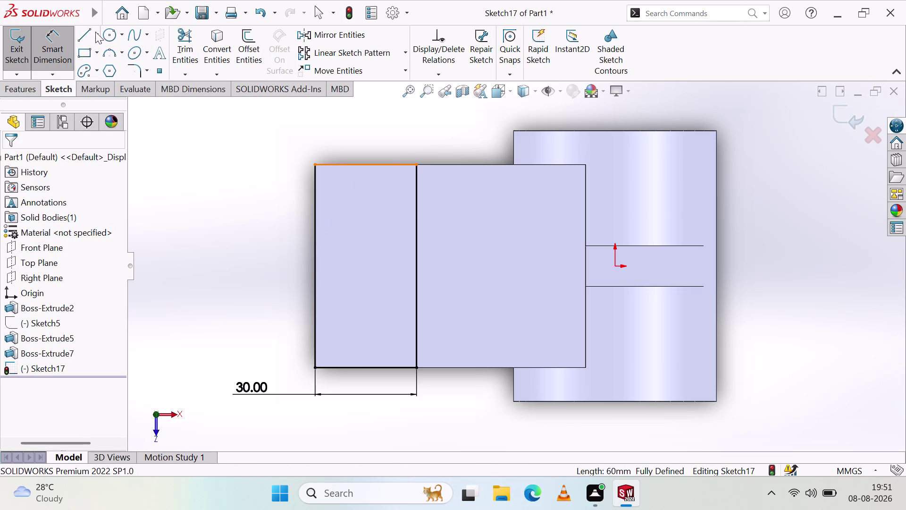
click(109, 53)
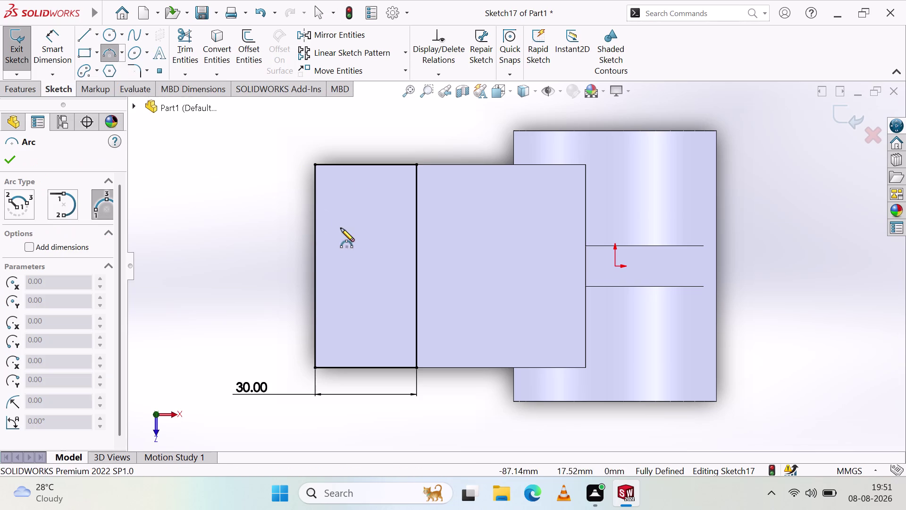
Abandon the arc, then draw a centerline from the vertical line's midpoint to the left edge.
click(416, 369)
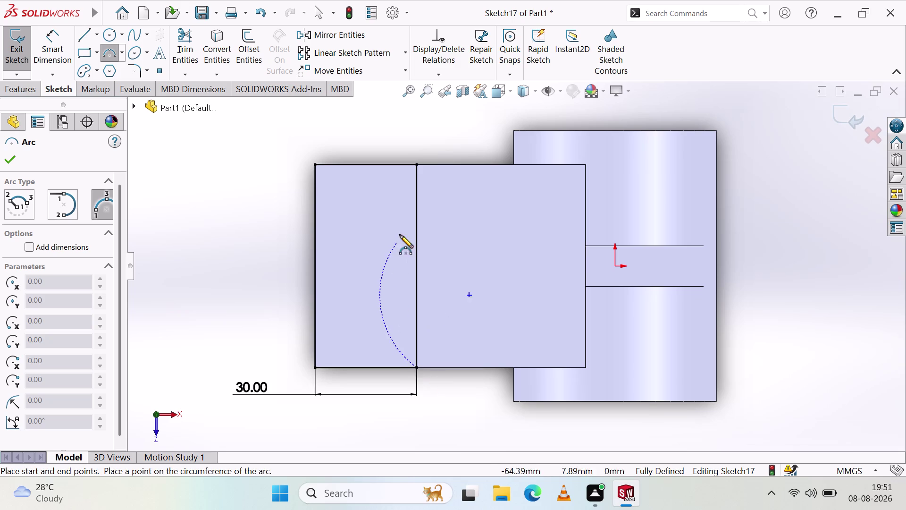
click(416, 164)
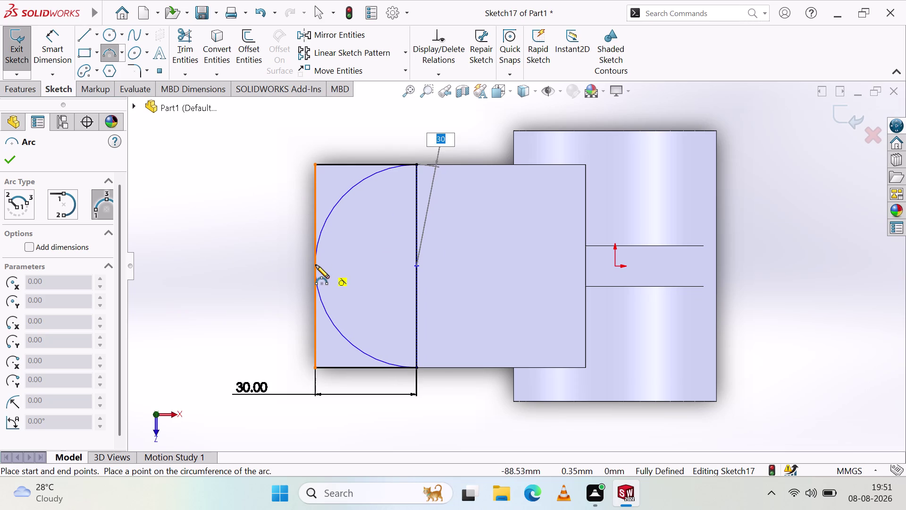
key(Escape)
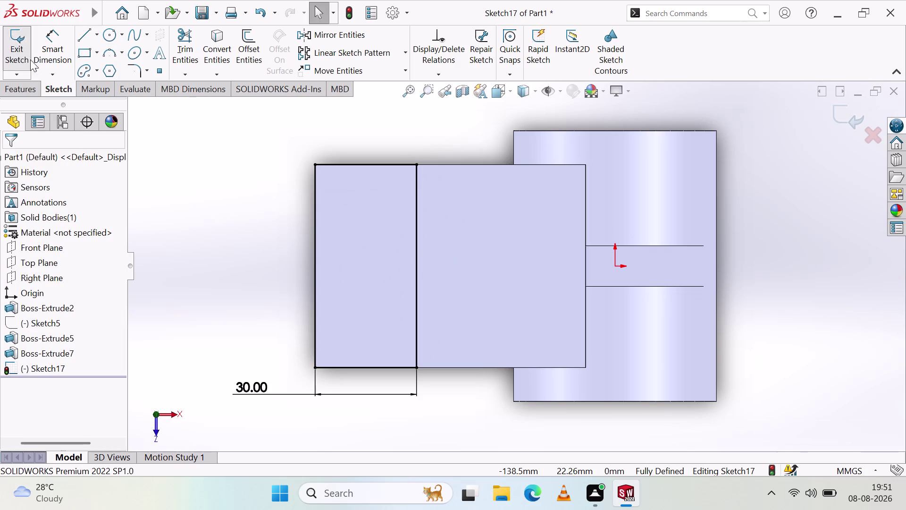
click(98, 35)
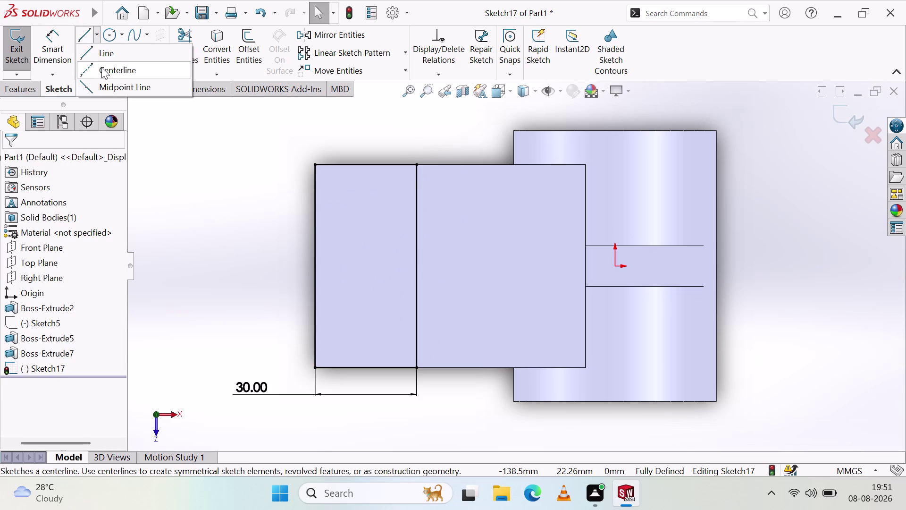
click(101, 67)
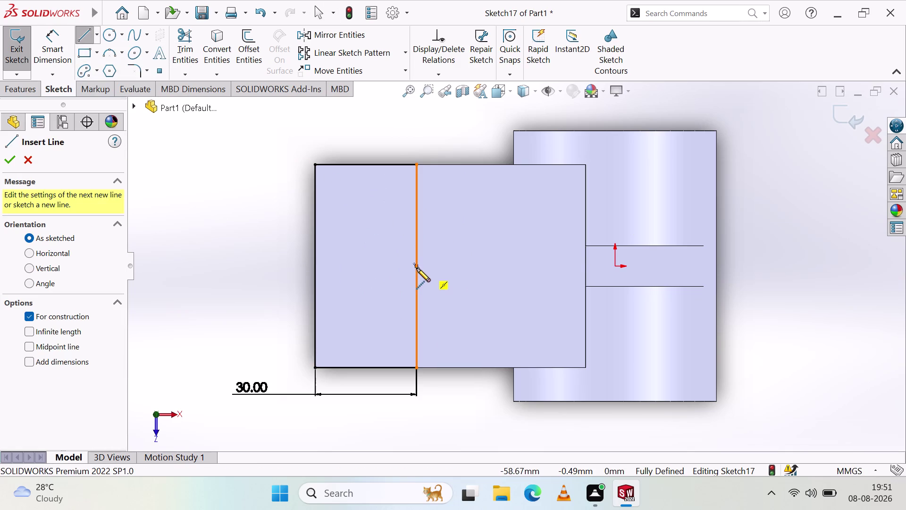
click(417, 266)
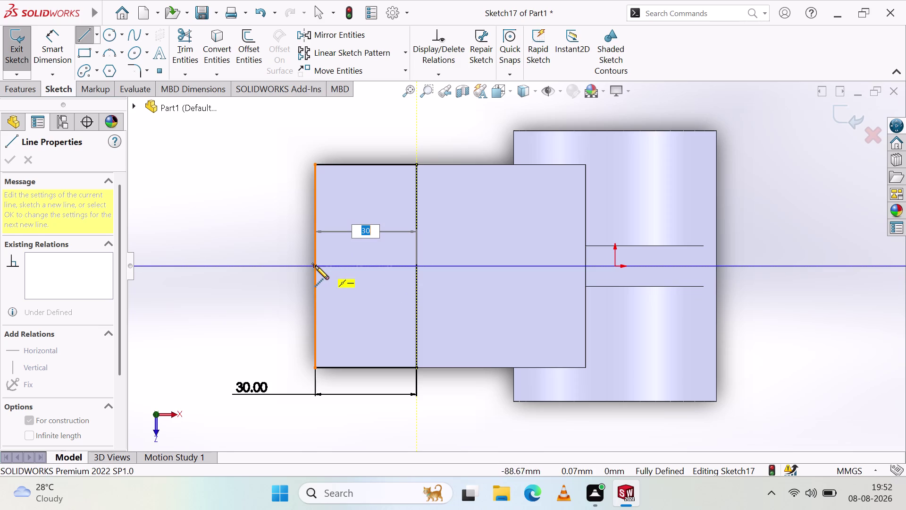
click(314, 266)
key(Escape)
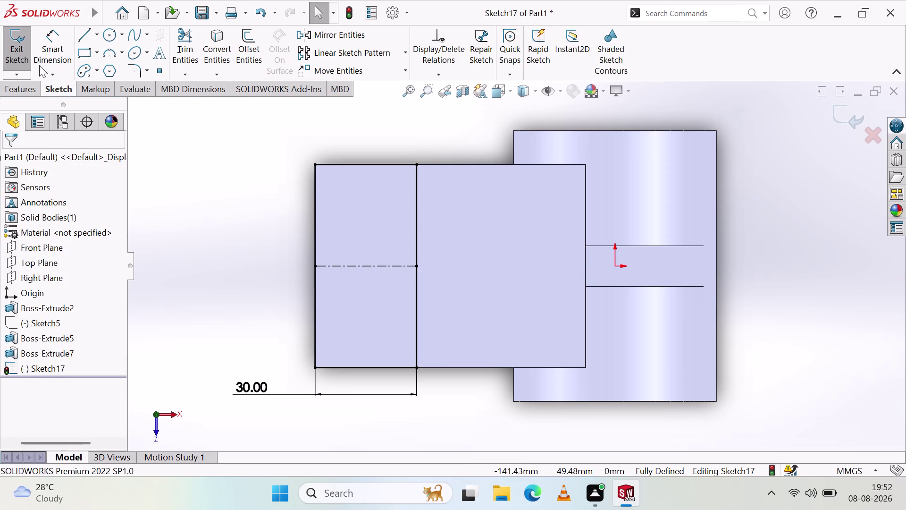
Draw a three-point arc from the vertical line's top to bottom, bulging to the centerline's left end.
click(111, 57)
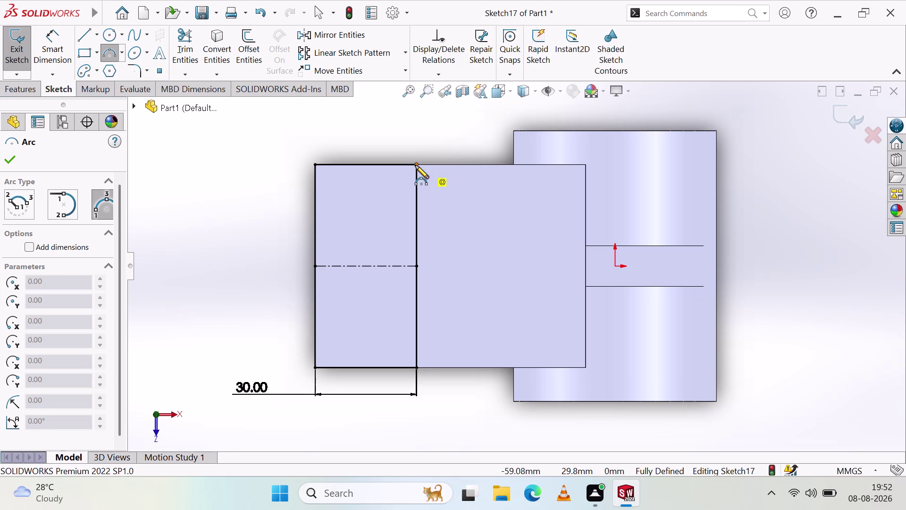
click(418, 165)
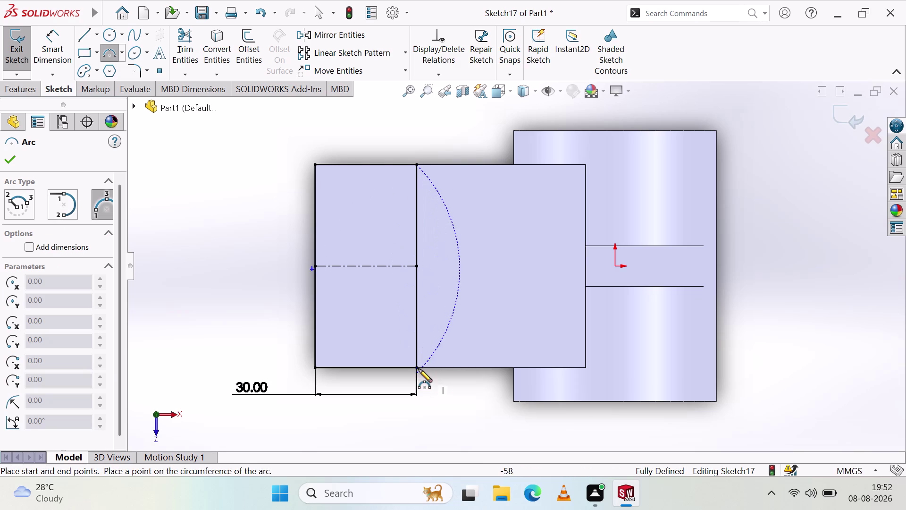
click(416, 368)
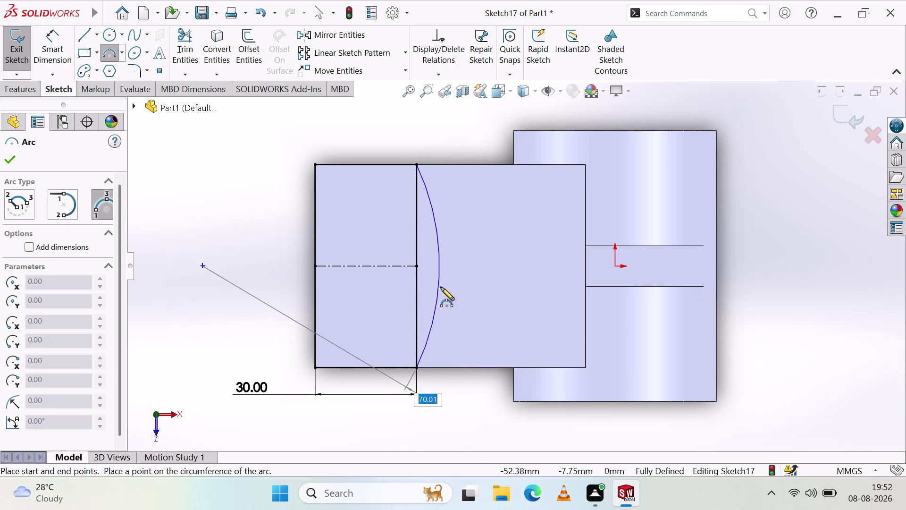
click(315, 267)
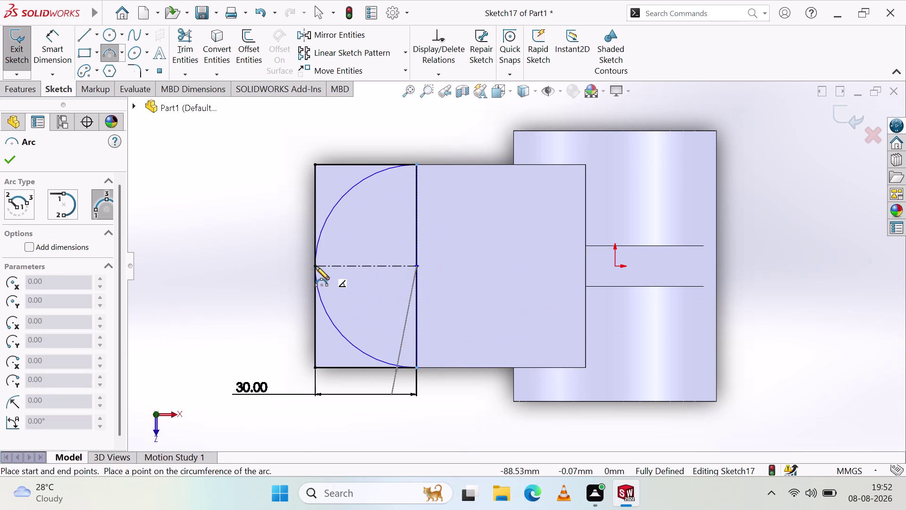
key(Escape)
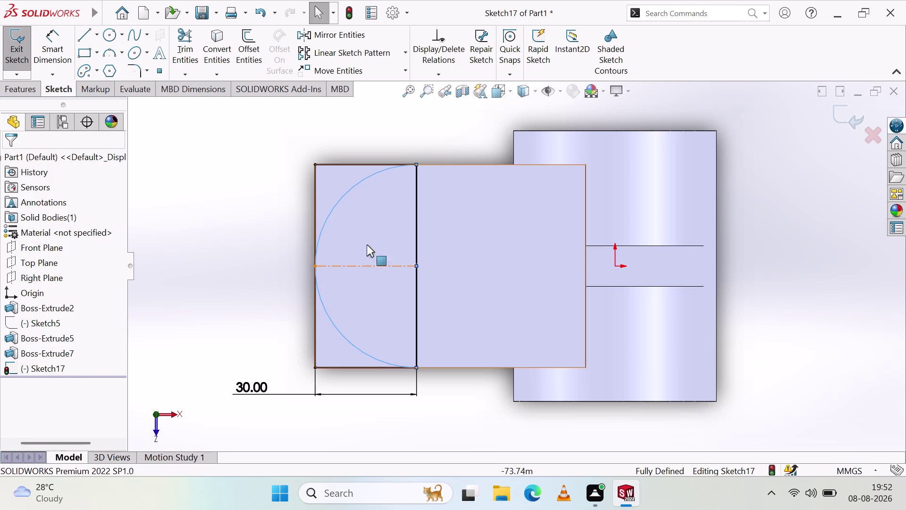
scroll(down, 3)
scroll(down, 3)
scroll(down, 3)
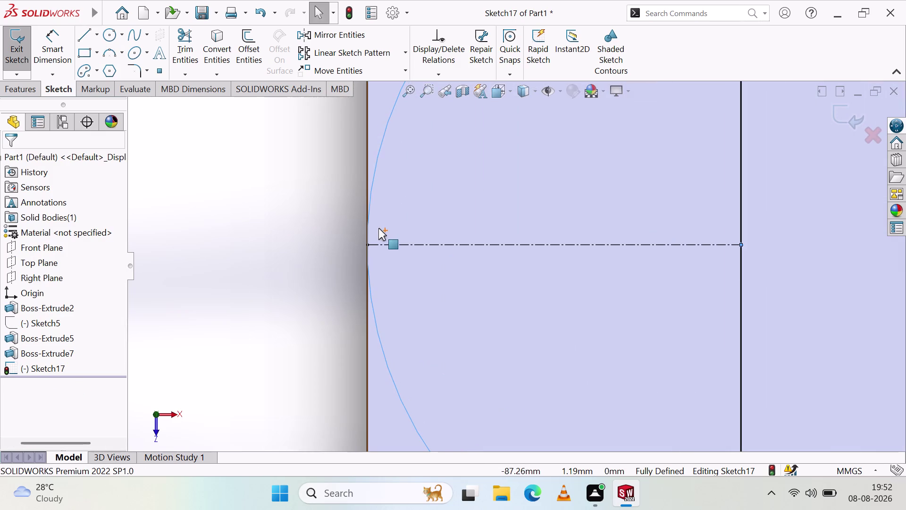
scroll(up, 3)
scroll(up, 3)
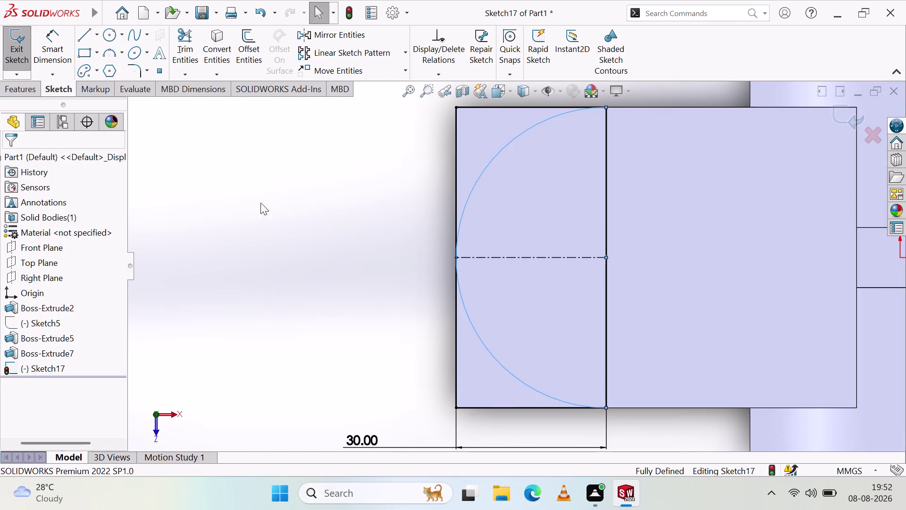
Select the centerline to check its relations, then delete it.
click(225, 217)
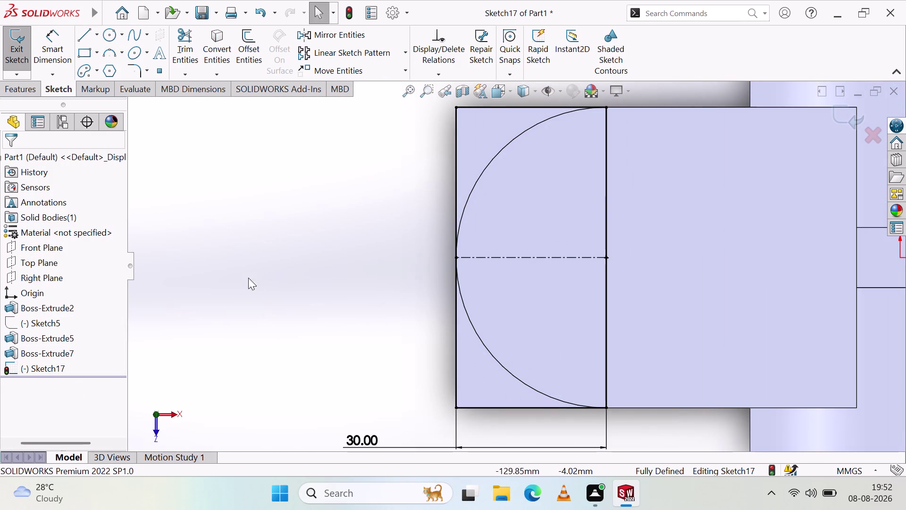
click(548, 258)
key(Delete)
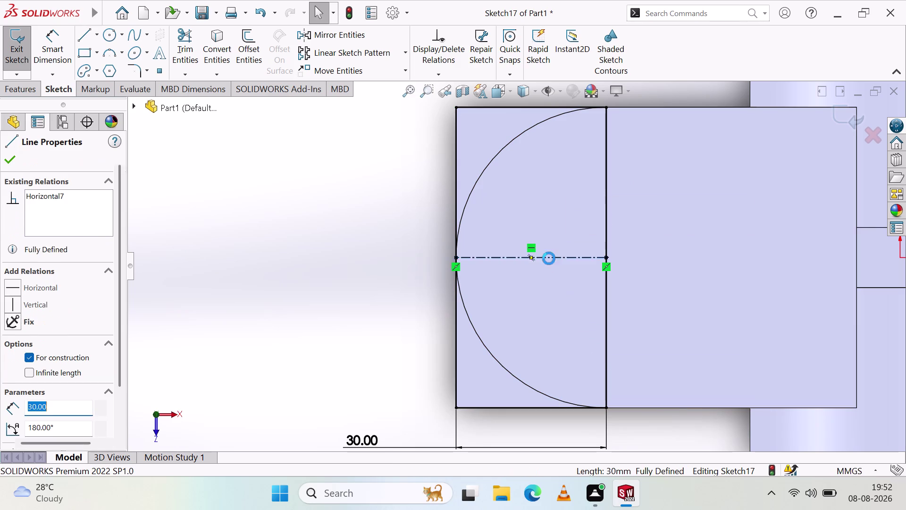
scroll(up, 3)
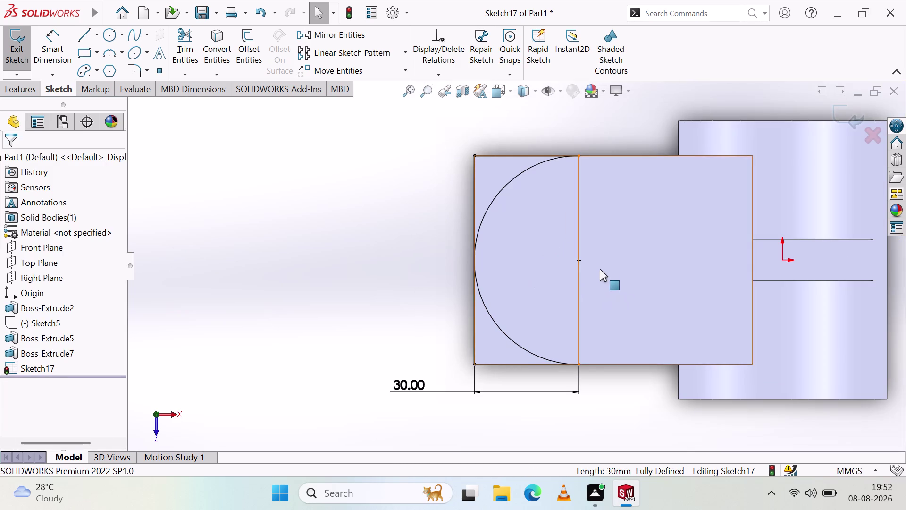
scroll(down, 3)
scroll(down, 3)
scroll(down, 3)
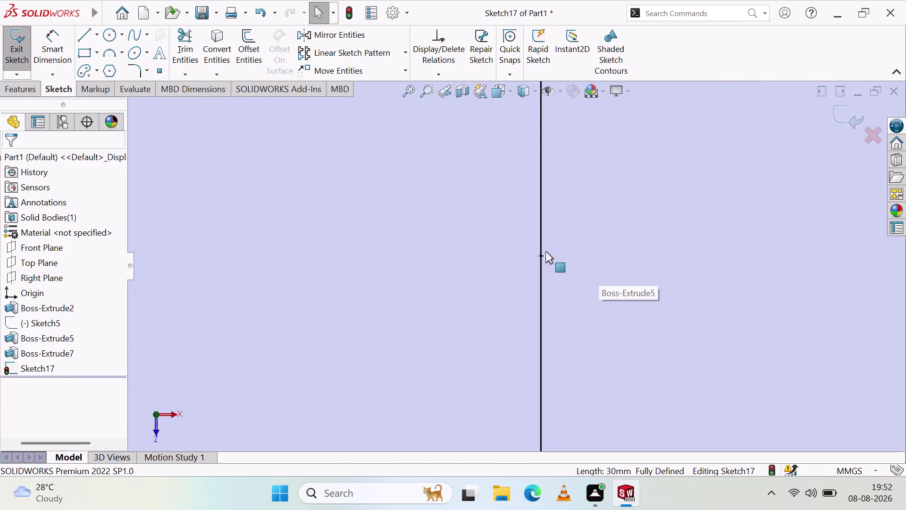
Try deleting the vertical line's point, dismiss the endpoint warning, and close Sketch17.
click(541, 253)
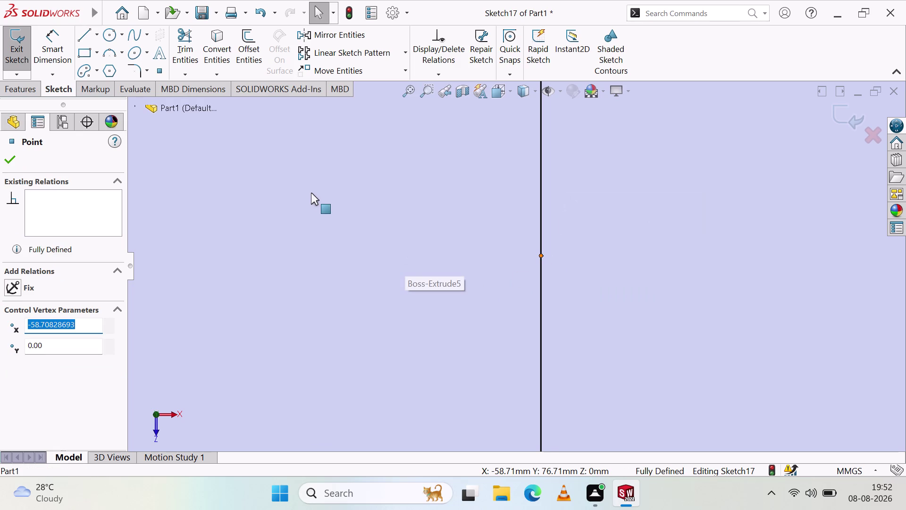
key(Delete)
click(562, 173)
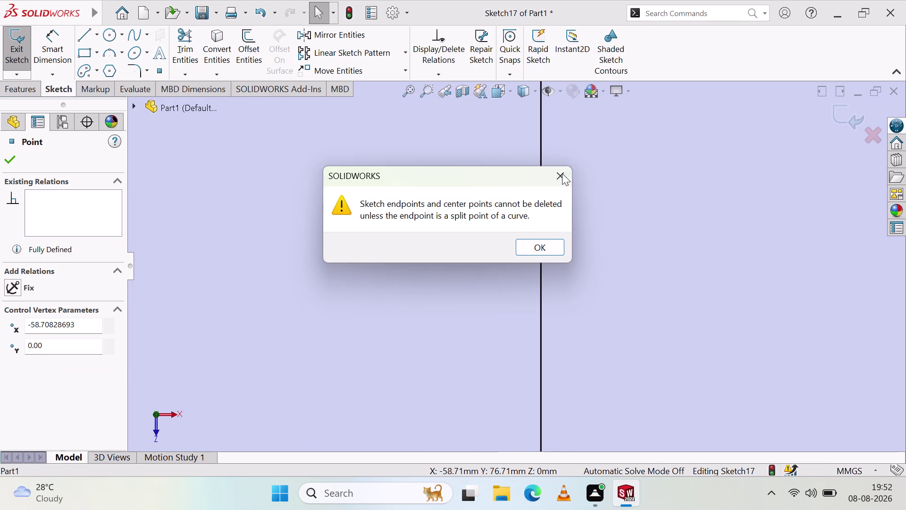
scroll(up, 3)
scroll(up, 3)
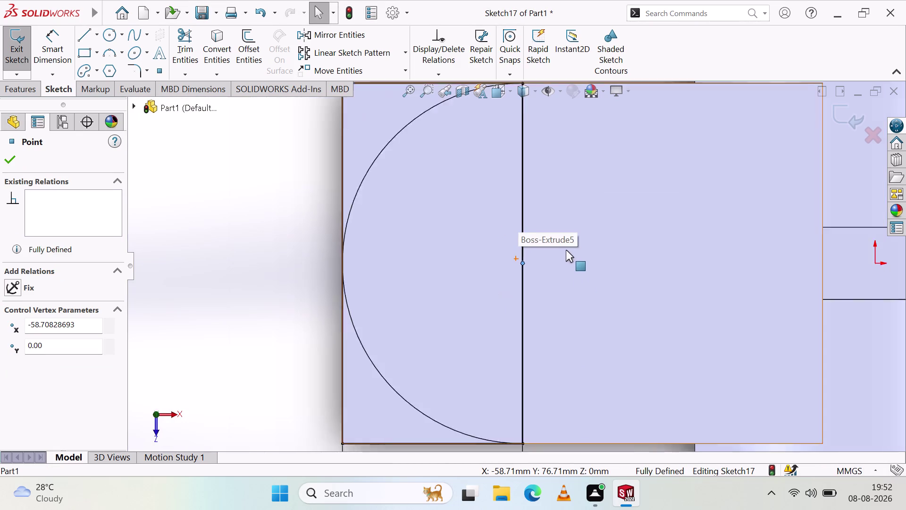
scroll(up, 3)
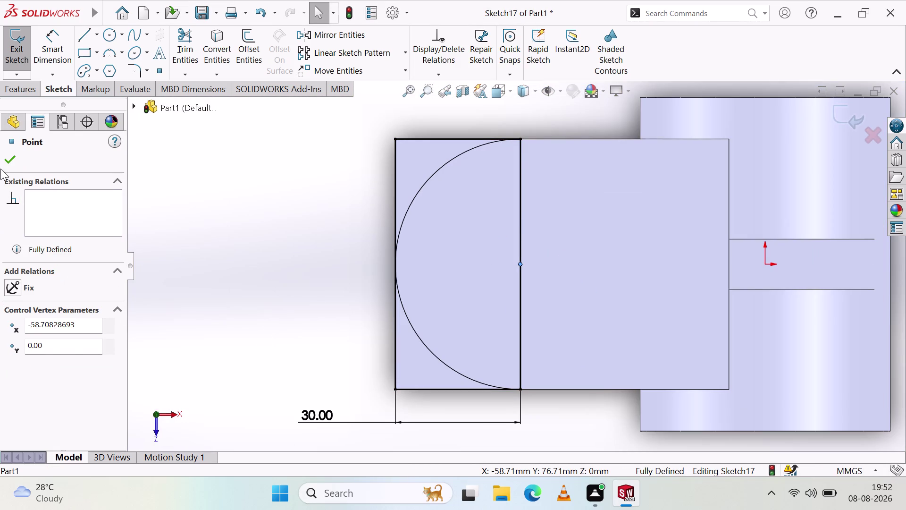
click(7, 163)
click(8, 63)
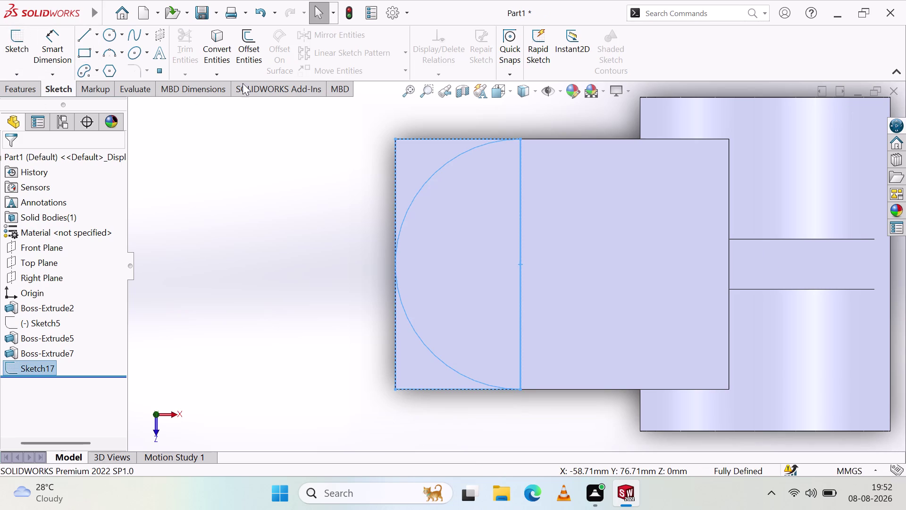
Clear the selection and start an Extruded Boss/Base on the front face, opening Sketch18.
click(279, 291)
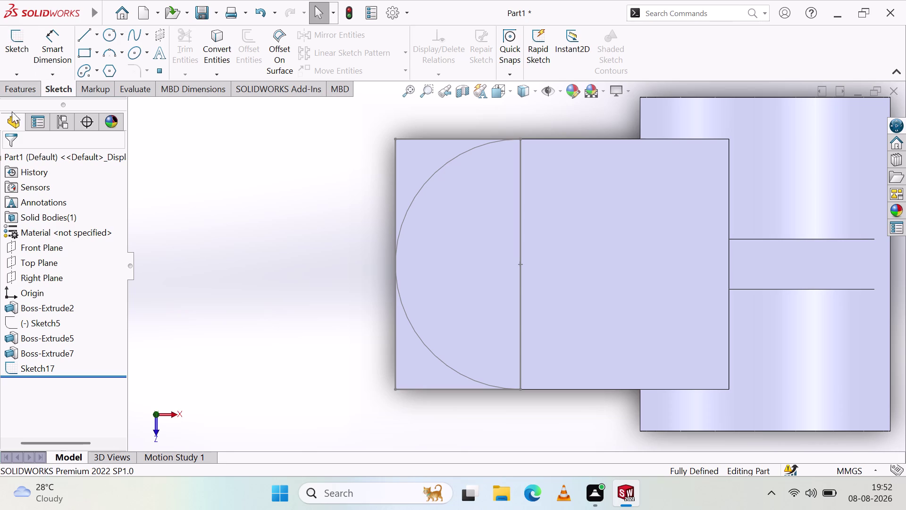
click(24, 89)
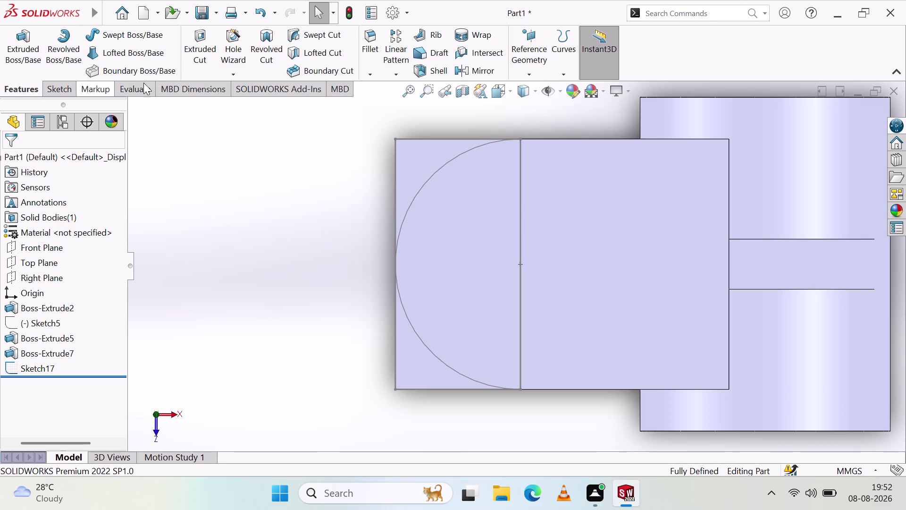
click(206, 58)
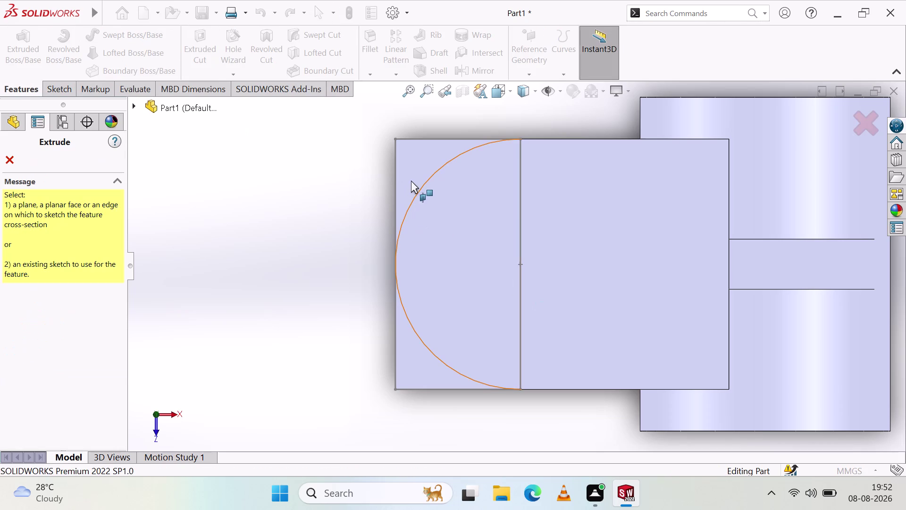
click(412, 168)
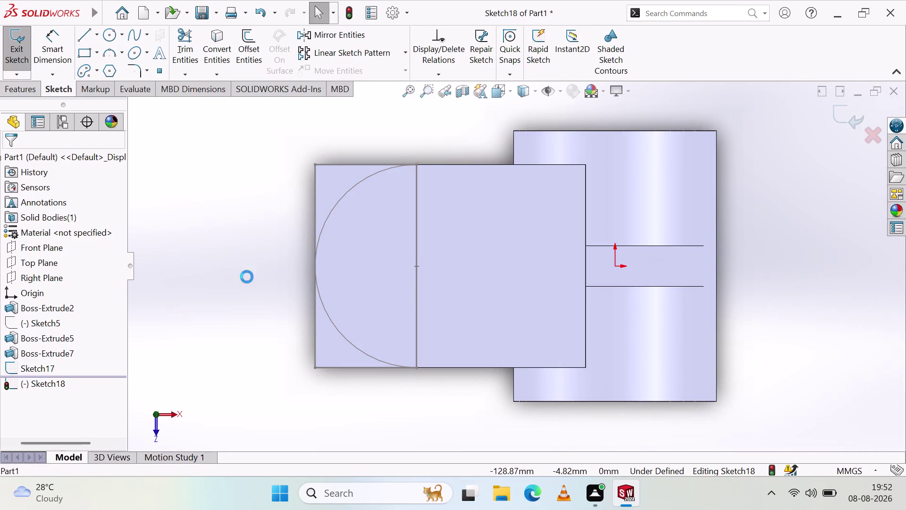
click(330, 185)
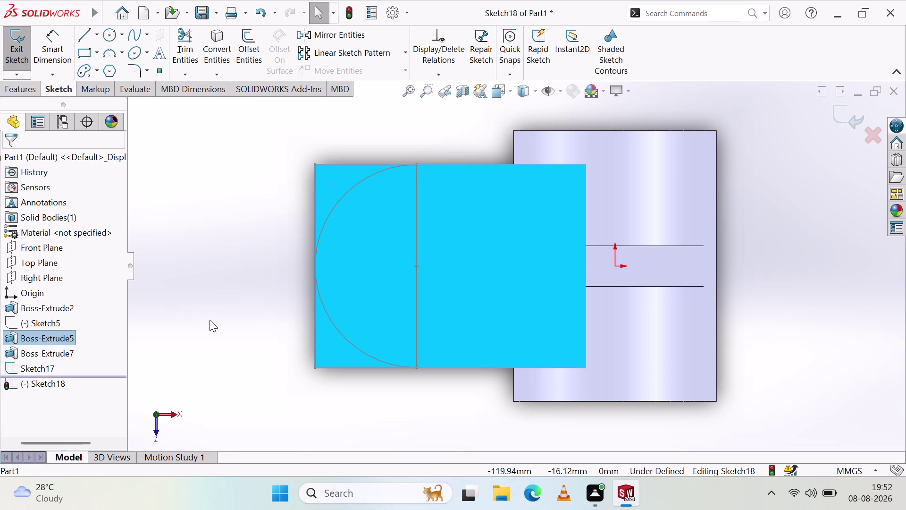
Cancel the face selection and undo back to editing Sketch17, discarding Sketch18.
key(Escape)
key(Escape)
key(Escape)
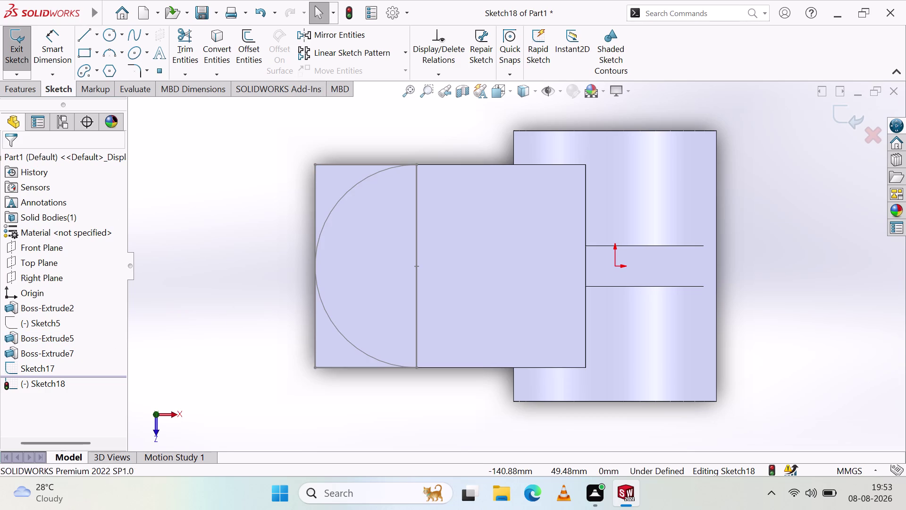
key(ctrl+z)
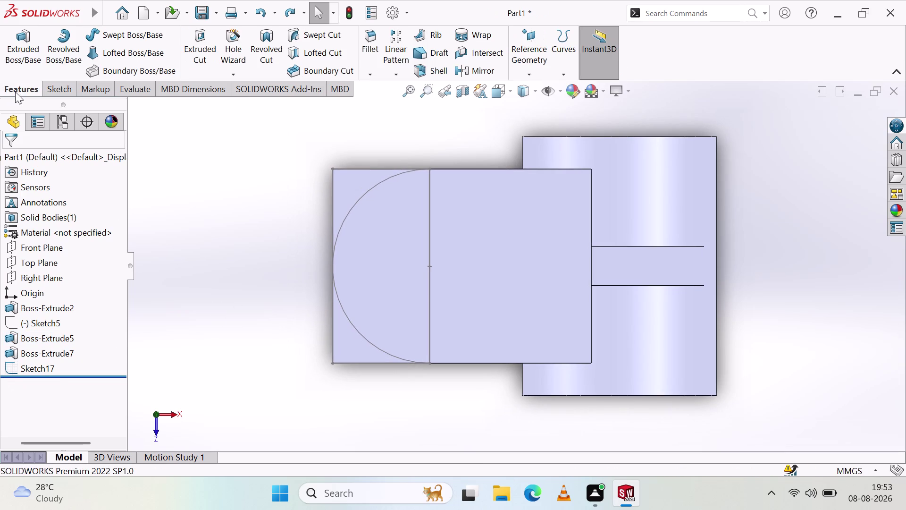
key(ctrl+z)
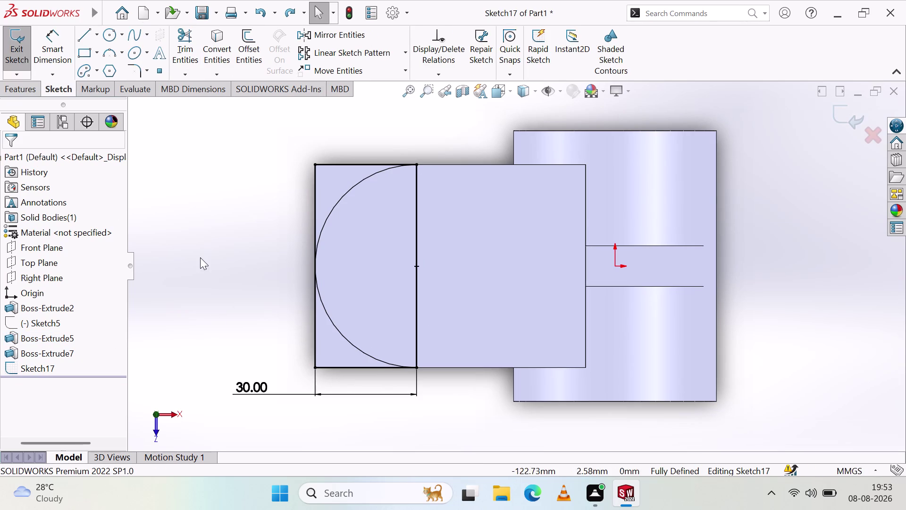
Start an extruded cut on Sketch17's lower corner region, then undo back to the sketch.
click(23, 86)
click(198, 59)
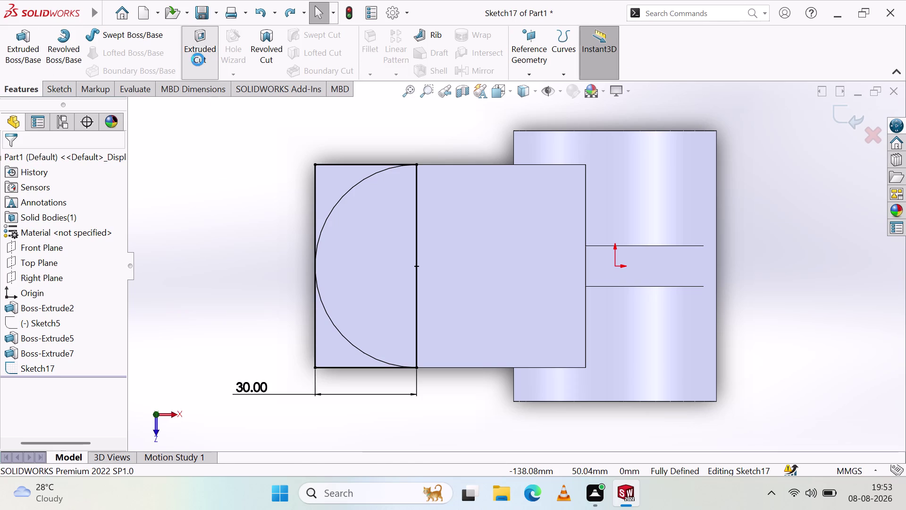
click(333, 175)
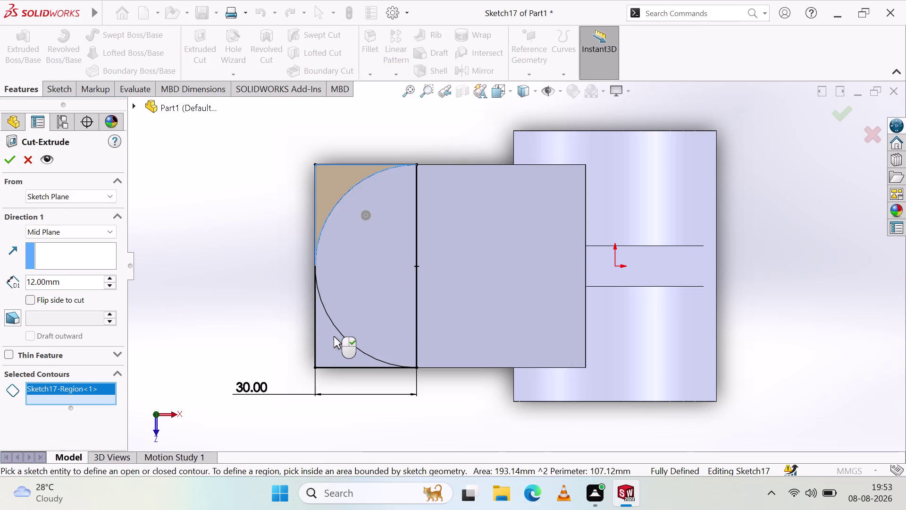
click(328, 340)
click(5, 162)
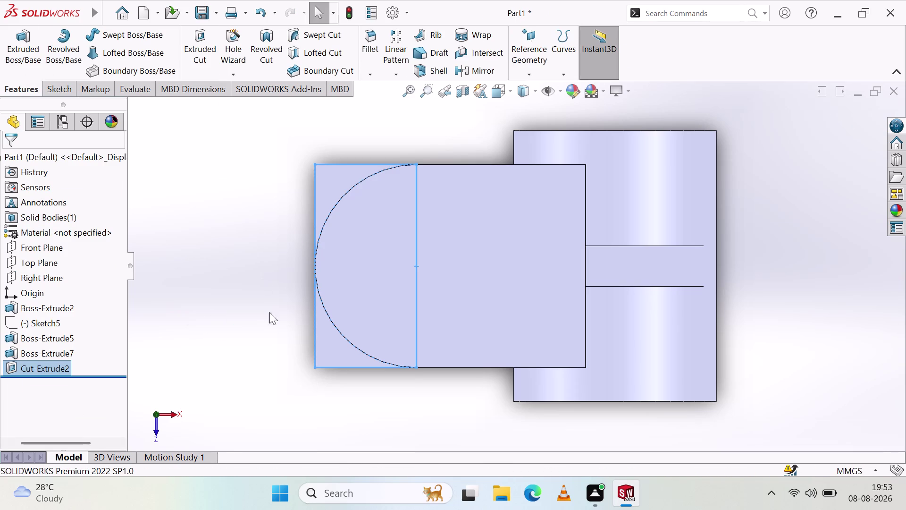
drag(60, 170, 65, 171)
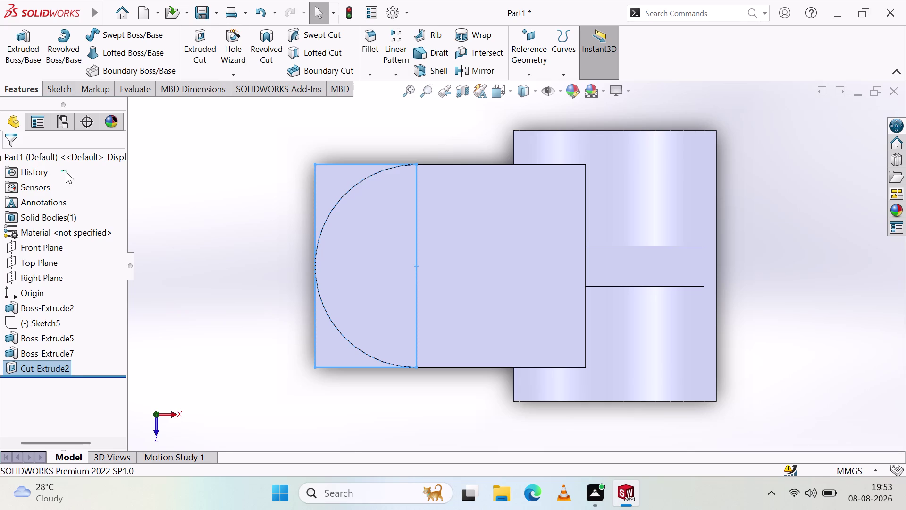
drag(64, 172, 66, 175)
key(ctrl+z)
Exit the sketch, cancel the accidental Extrude, and select Sketch17 in the tree.
click(70, 162)
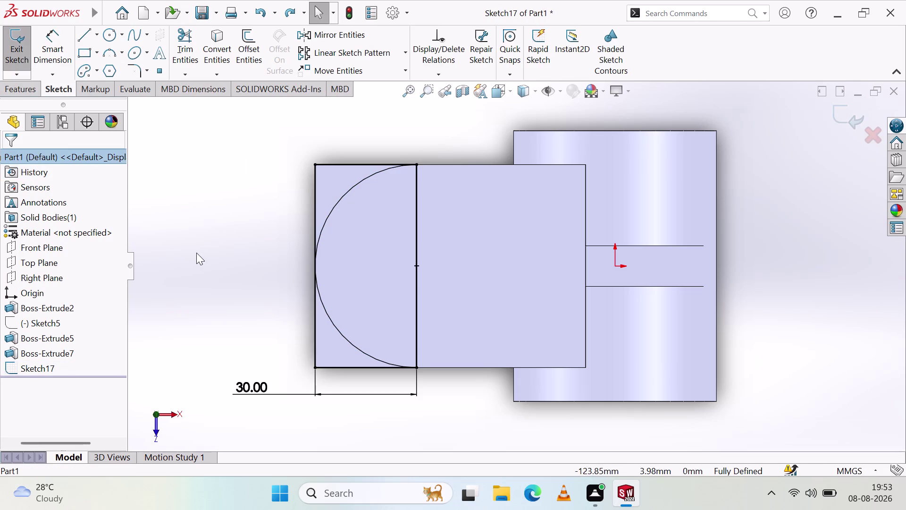
click(6, 46)
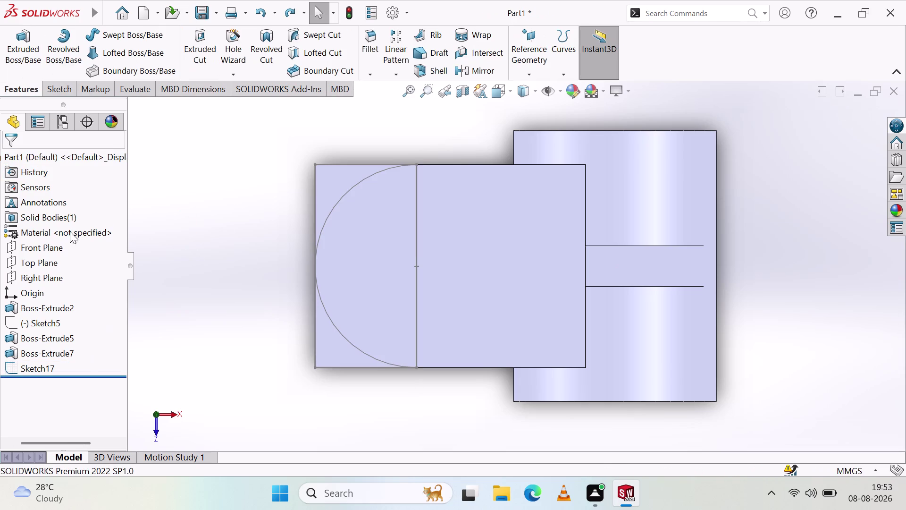
click(24, 47)
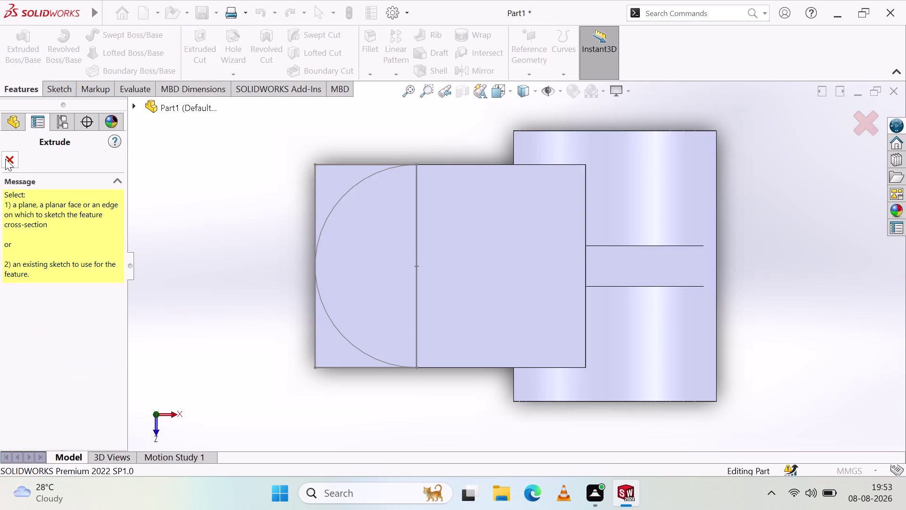
click(5, 158)
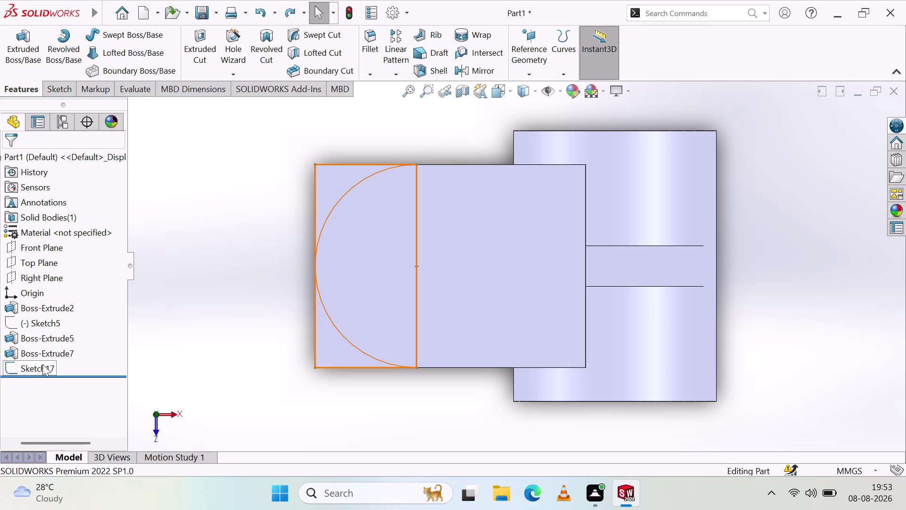
click(43, 364)
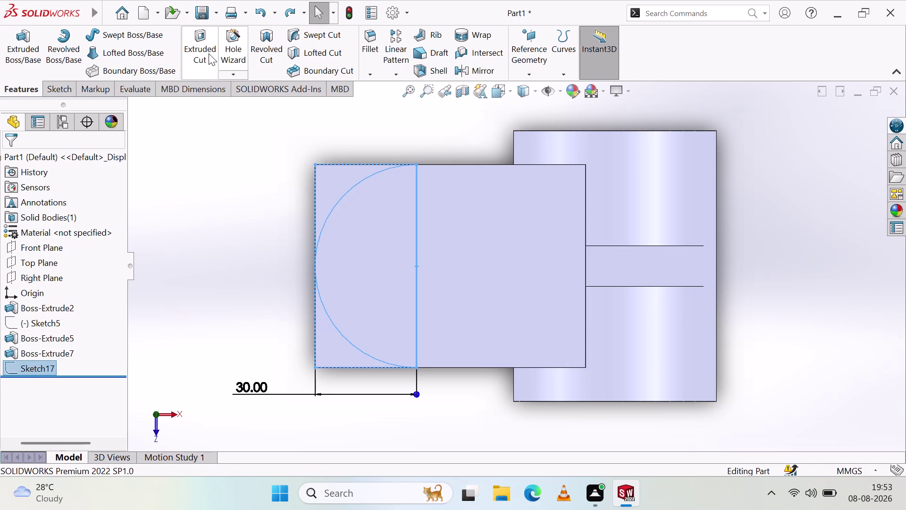
Start an extruded cut on Sketch17's lower and upper corner regions, set to Through All.
click(206, 53)
click(332, 336)
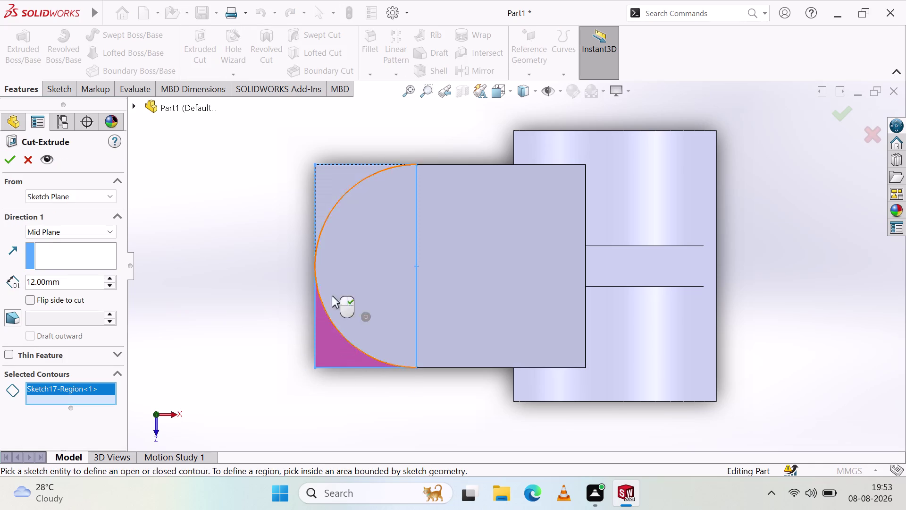
click(323, 189)
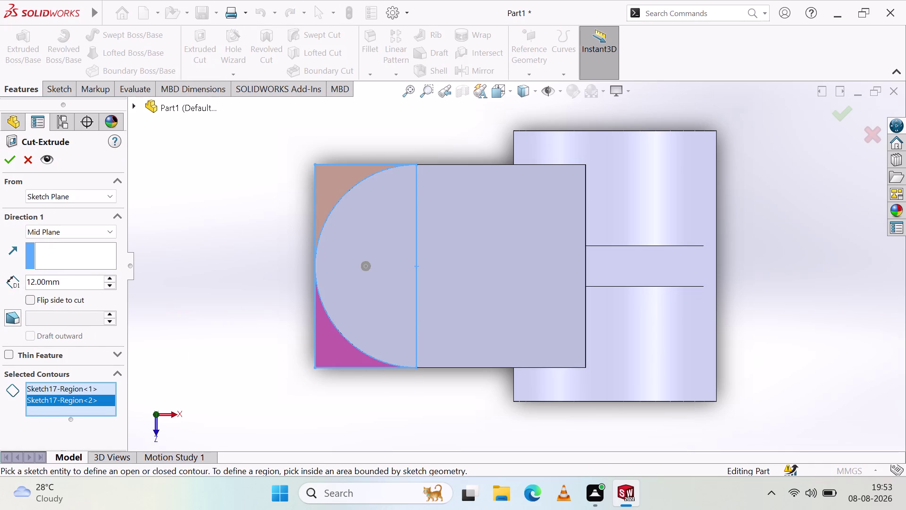
click(87, 232)
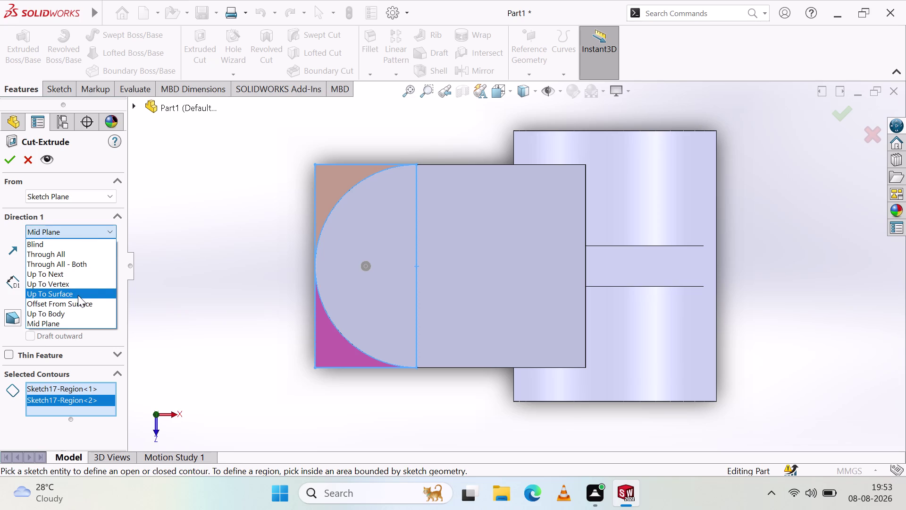
click(70, 249)
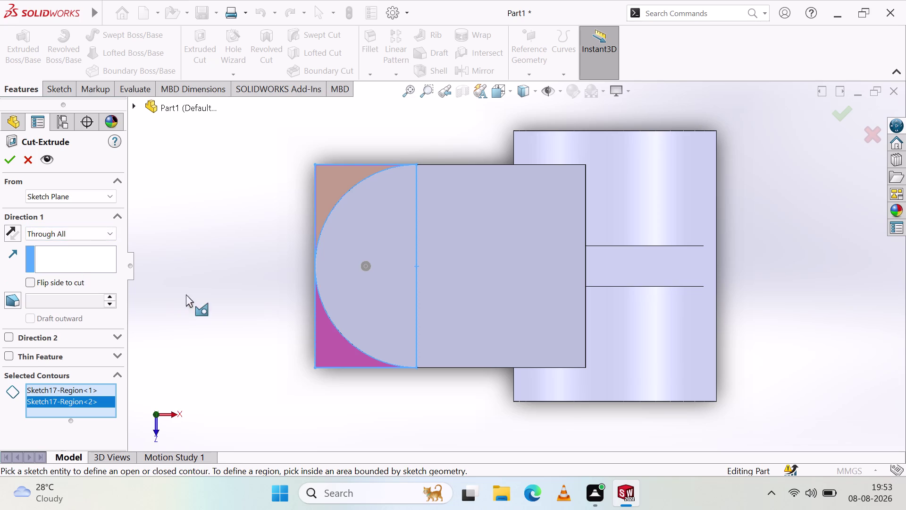
Orbit to check the through-all cut depth, then confirm the corner cut as Cut-Extrude3.
middle_drag(228, 260, 230, 192)
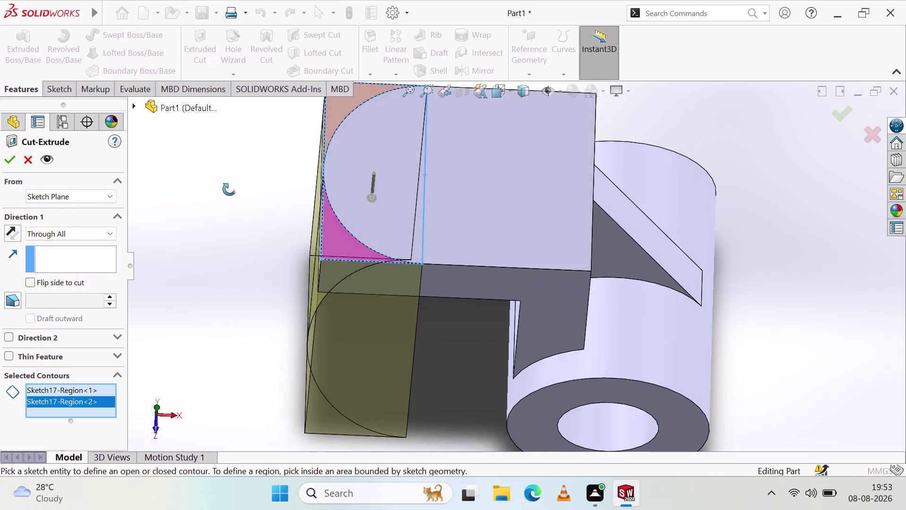
middle_drag(230, 192, 229, 264)
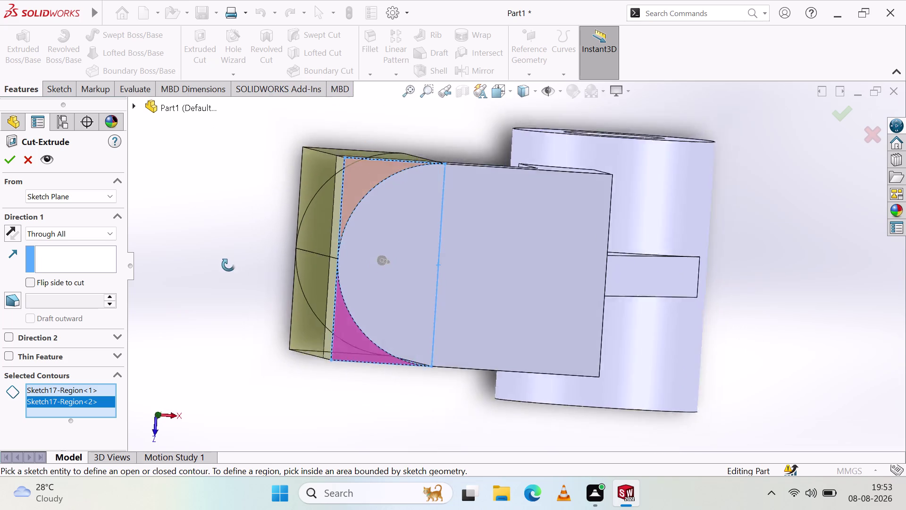
middle_drag(229, 263, 221, 285)
middle_click(221, 285)
scroll(up, 3)
click(9, 233)
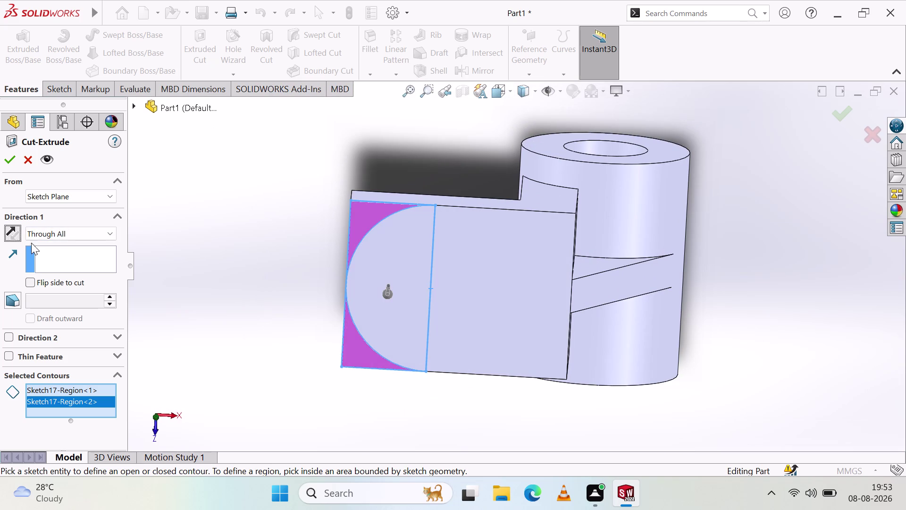
middle_drag(126, 253, 235, 119)
middle_drag(789, 367, 794, 273)
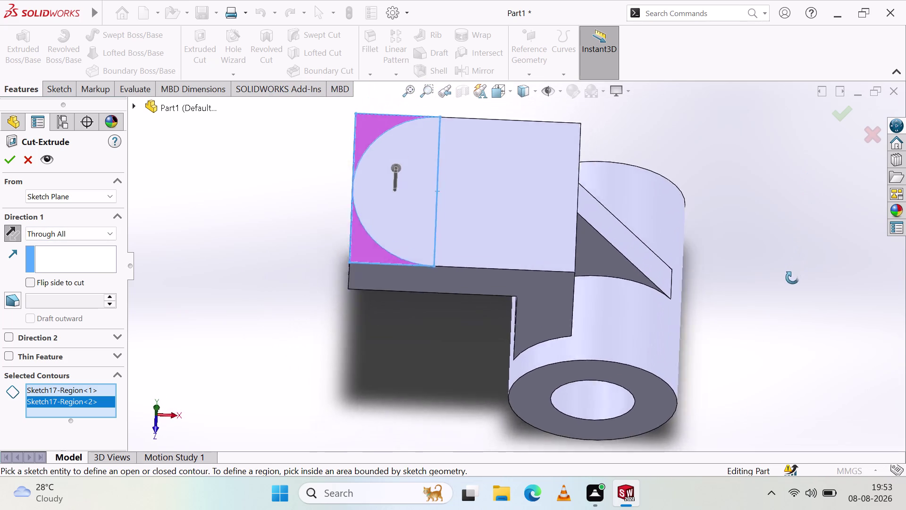
middle_drag(794, 273, 789, 324)
click(75, 232)
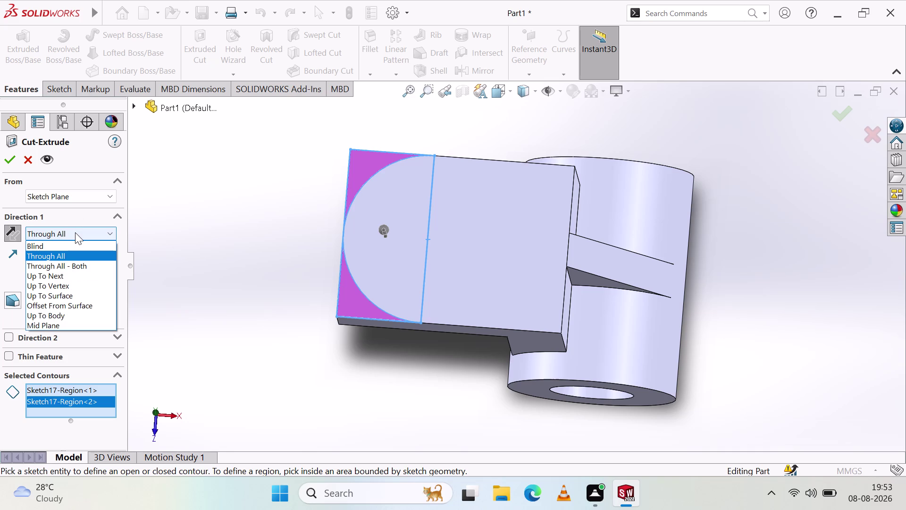
click(75, 232)
click(6, 238)
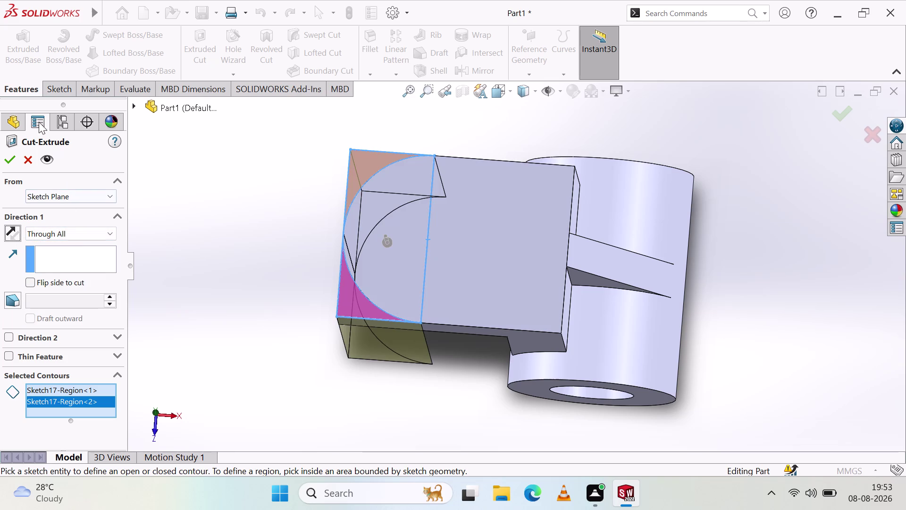
click(5, 158)
click(196, 223)
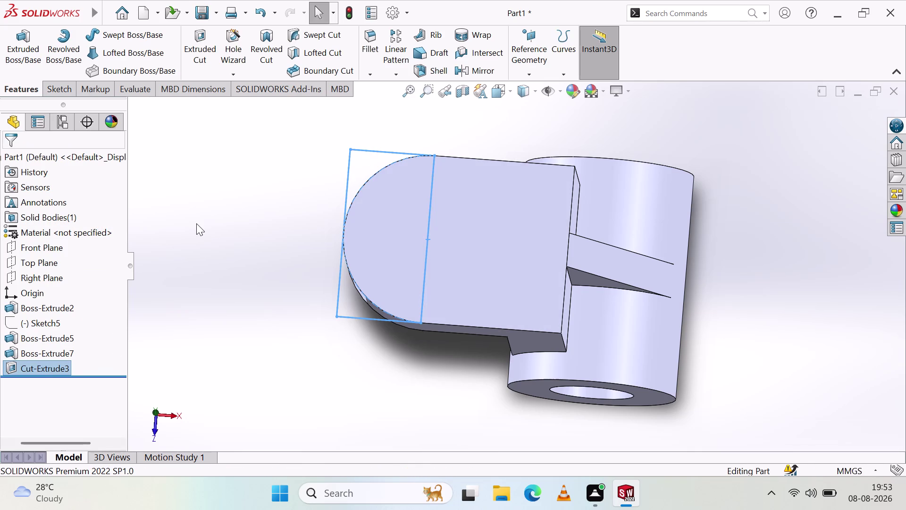
middle_drag(743, 209, 750, 262)
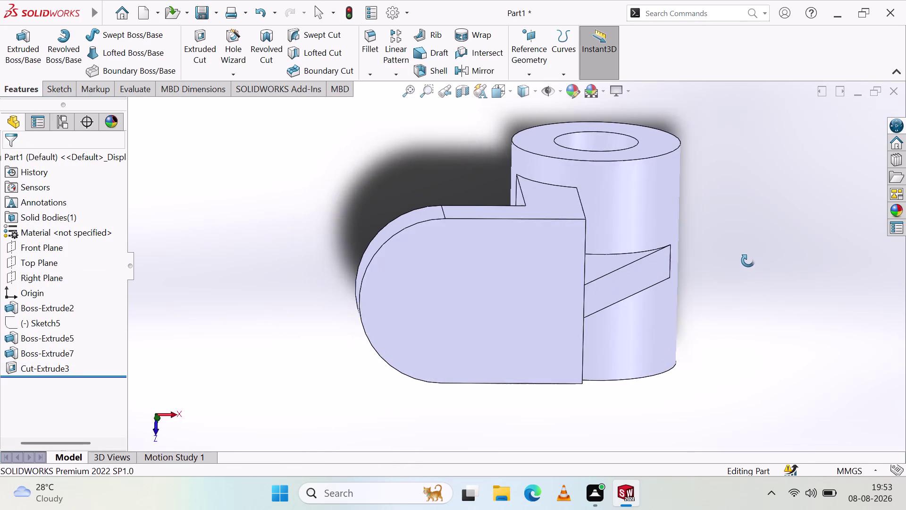
middle_drag(750, 262, 727, 227)
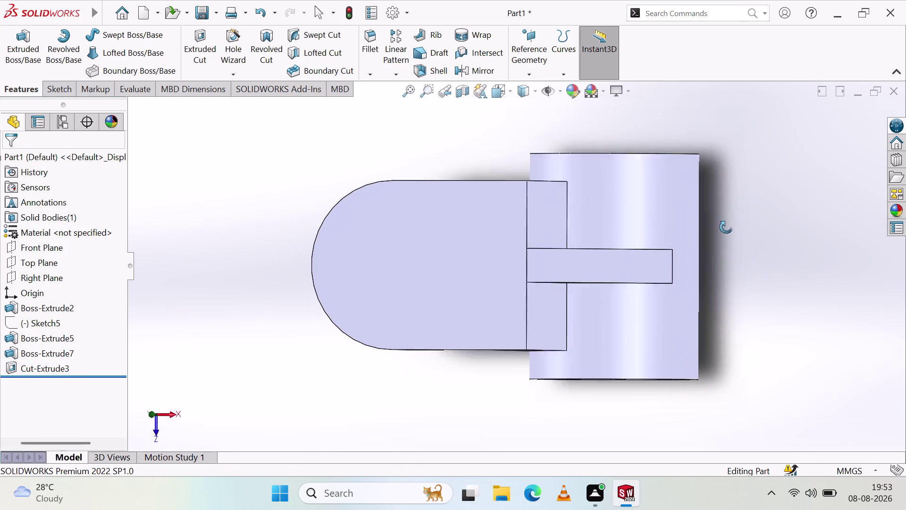
middle_drag(727, 227, 741, 176)
scroll(down, 3)
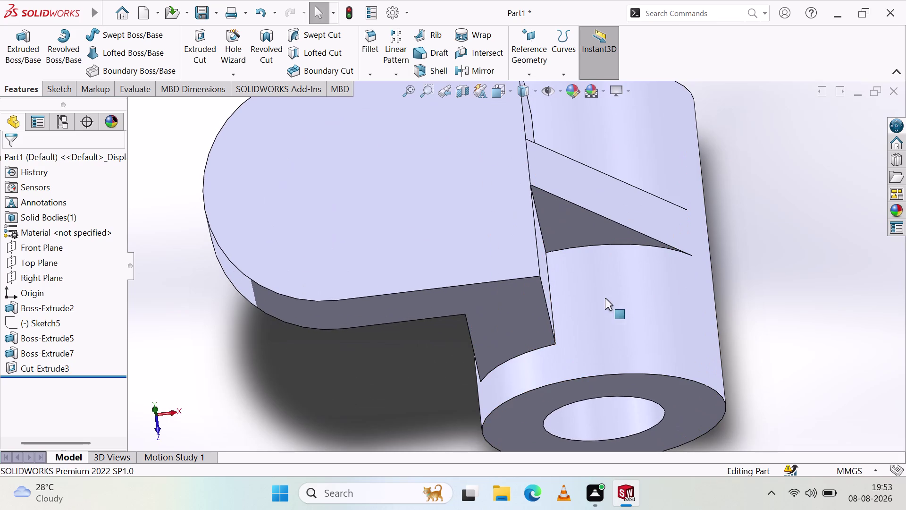
scroll(up, 3)
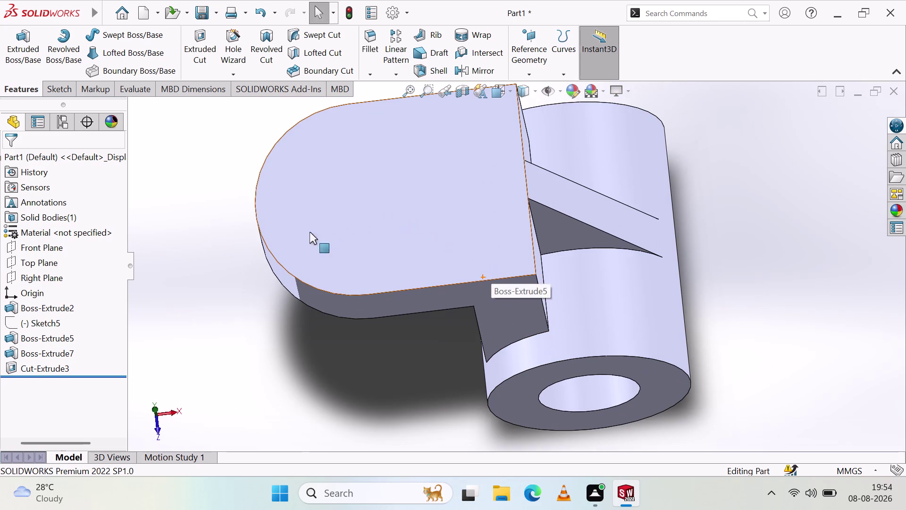
click(53, 81)
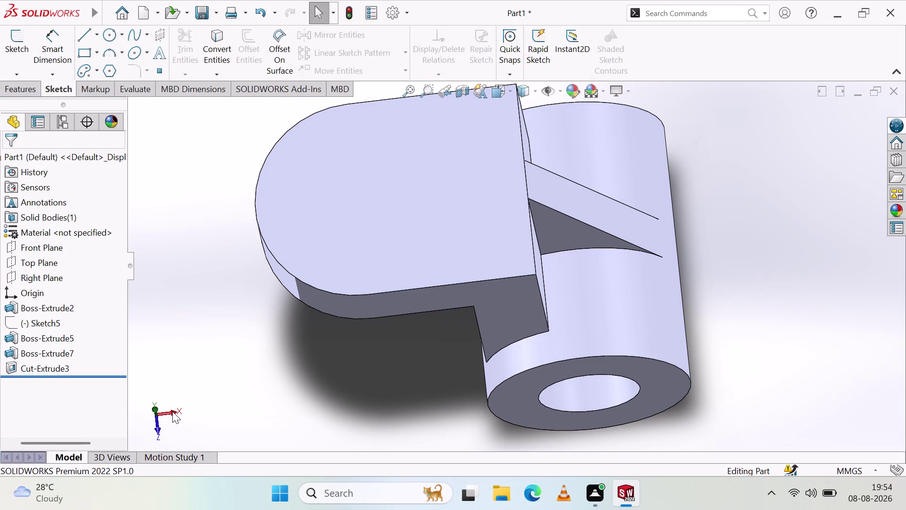
click(172, 411)
click(158, 424)
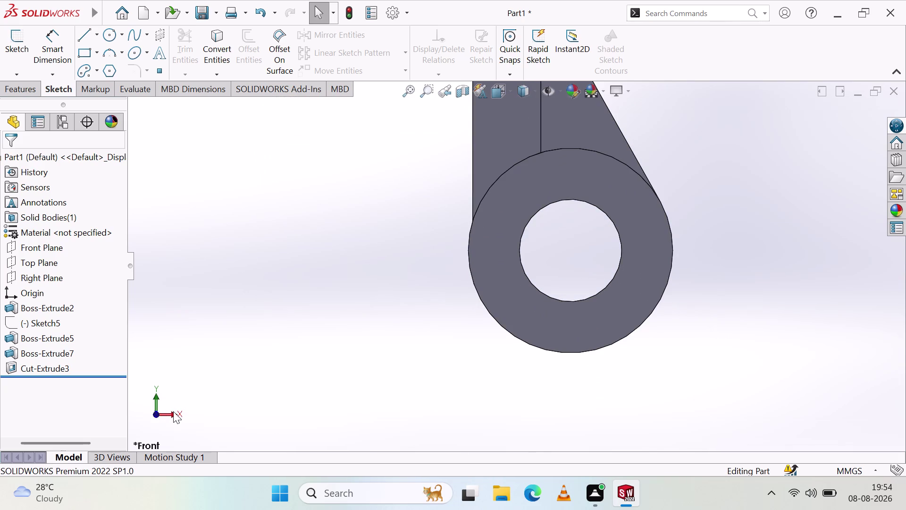
click(173, 411)
scroll(up, 3)
scroll(up, 3)
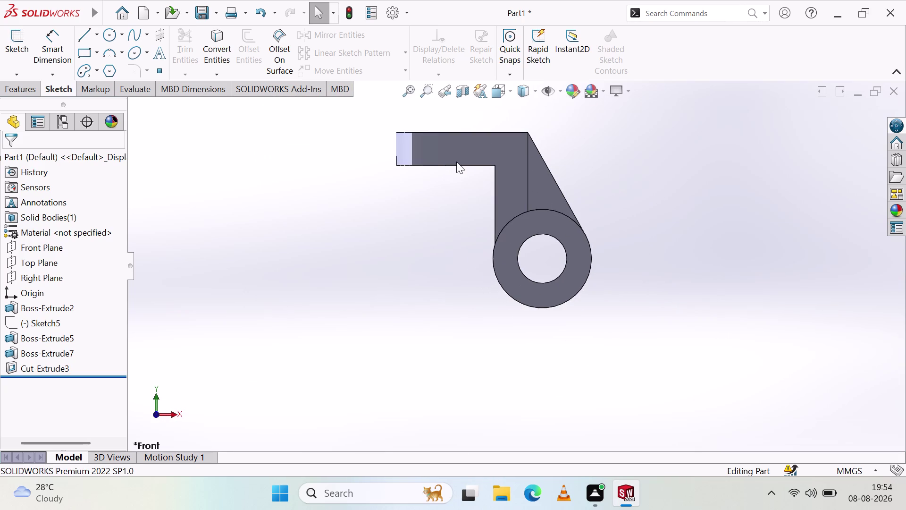
middle_drag(459, 162, 461, 311)
scroll(down, 3)
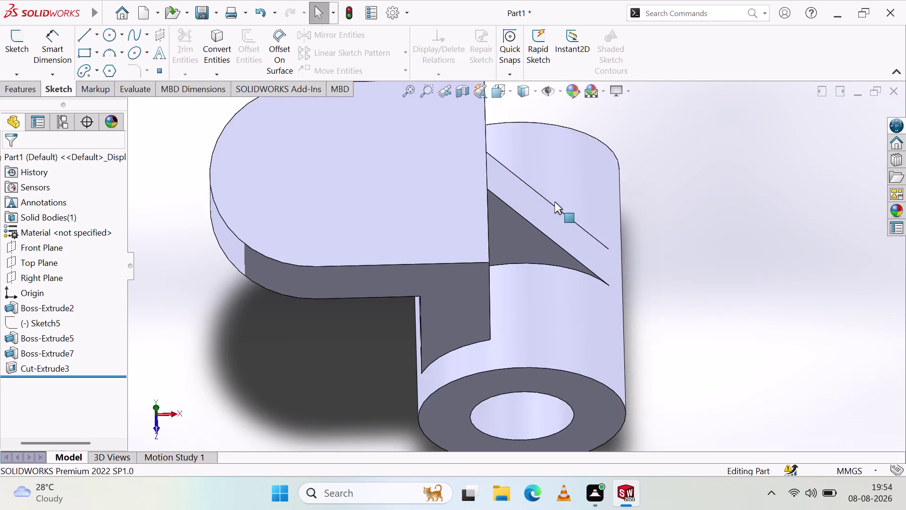
scroll(up, 3)
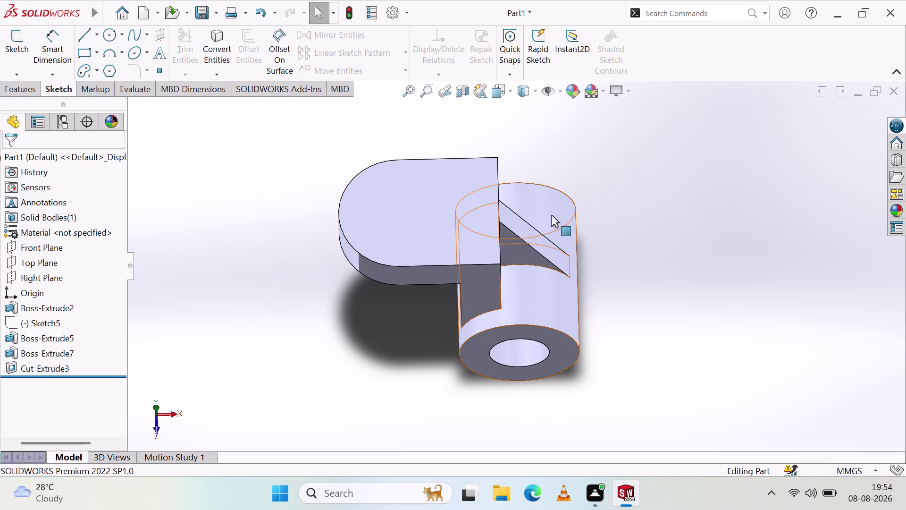
click(365, 248)
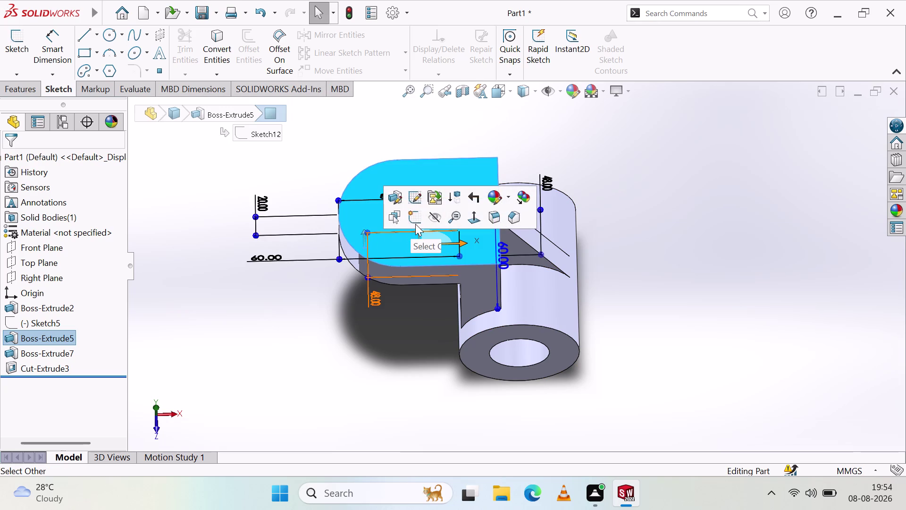
Draw a circle on the rounded arm's top face in Sketch19 and start a Boss-Extrude of it.
click(415, 223)
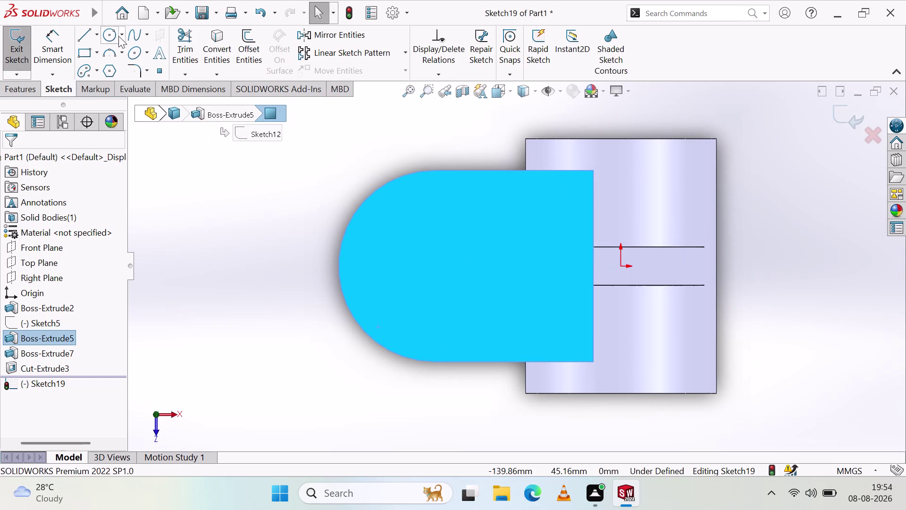
click(106, 40)
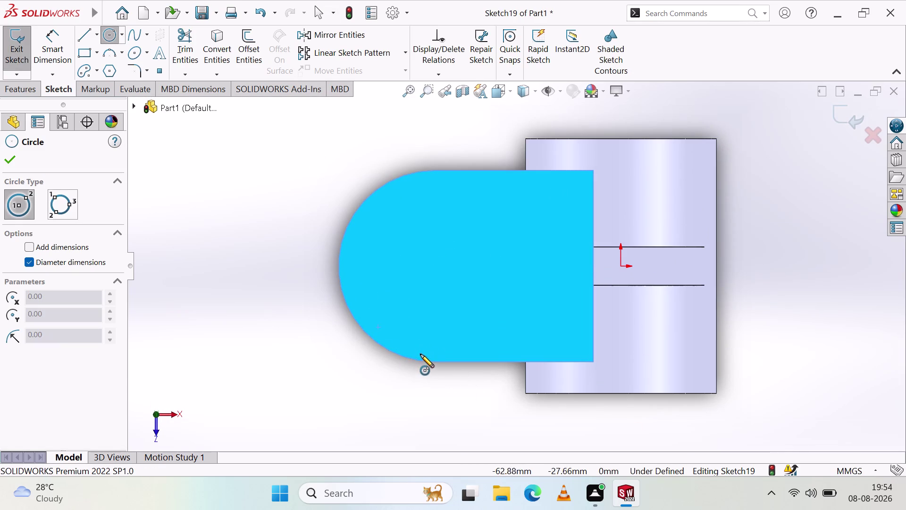
click(433, 269)
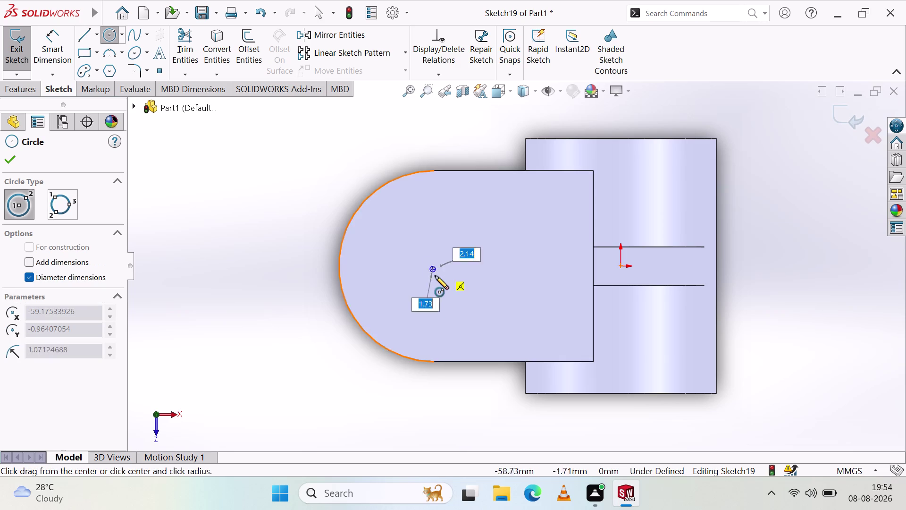
click(447, 334)
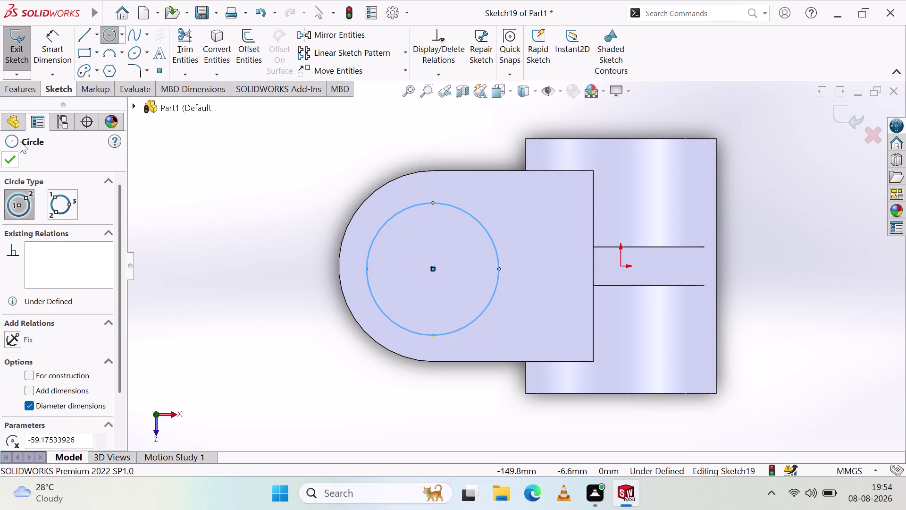
click(17, 98)
click(24, 93)
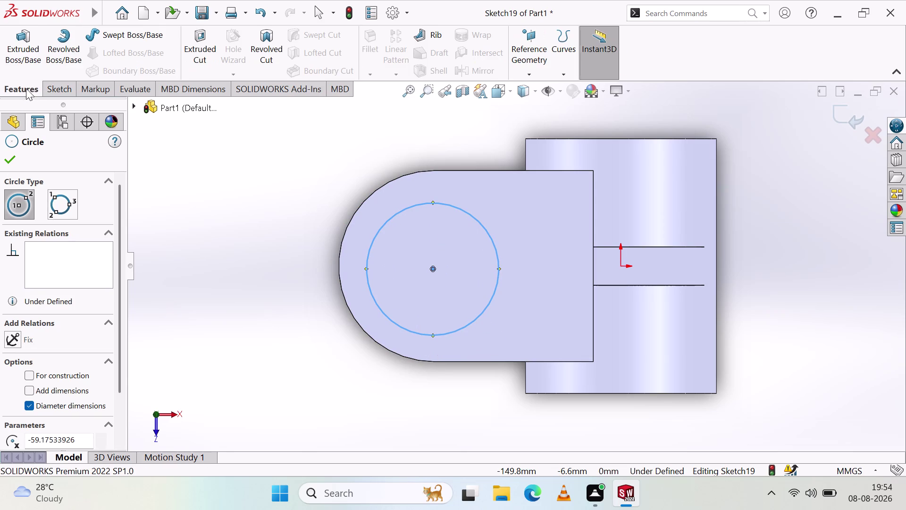
click(18, 56)
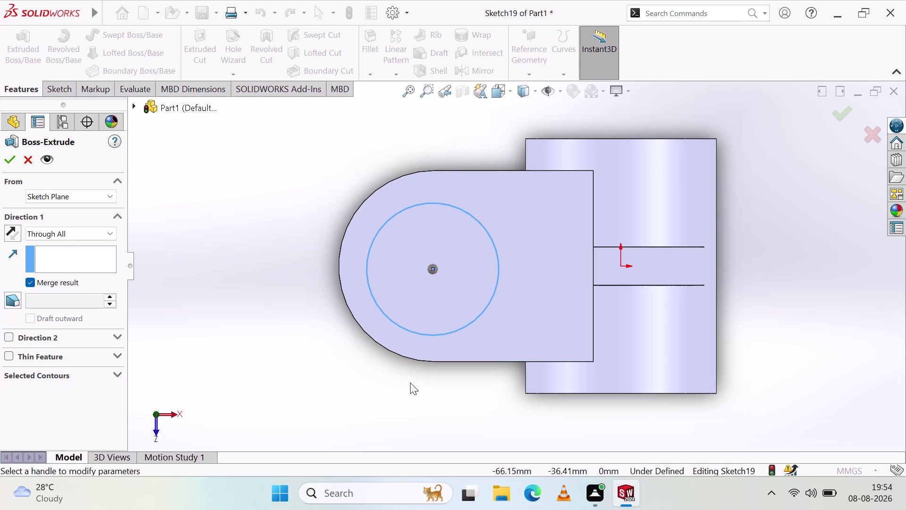
Extrude Sketch19's circle 40 mm blind with a 14° draft, creating Boss-Extrude8.
middle_drag(384, 370, 355, 260)
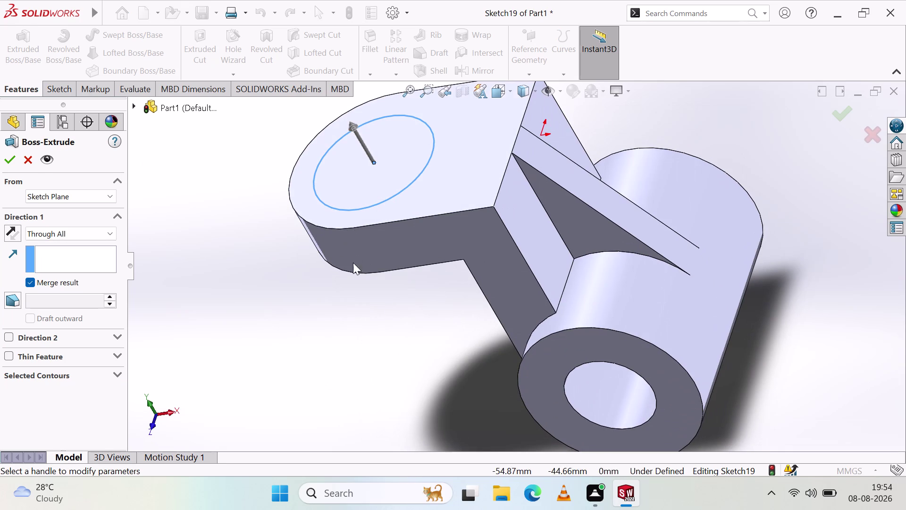
click(55, 236)
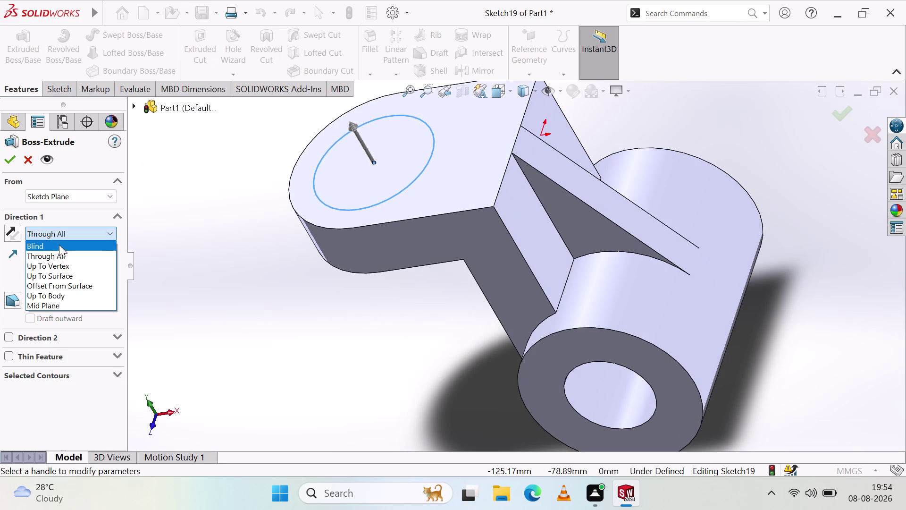
click(59, 243)
scroll(up, 3)
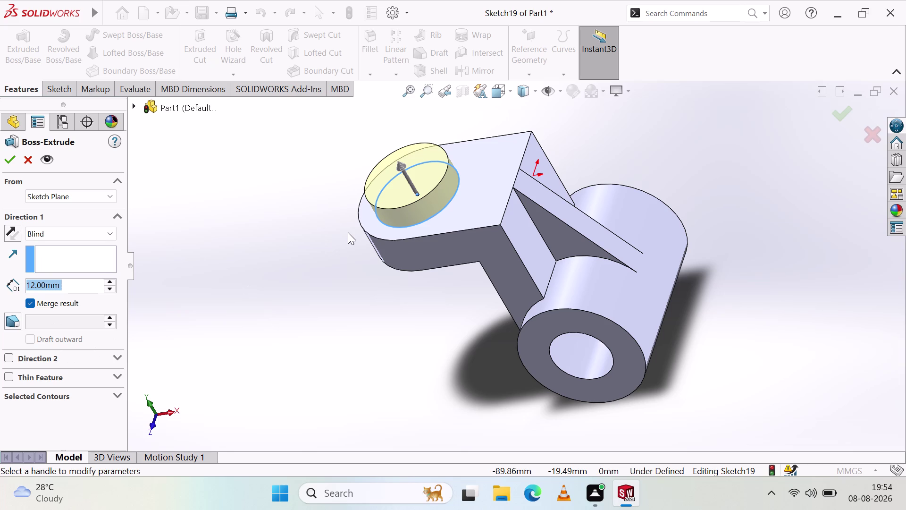
key(4)
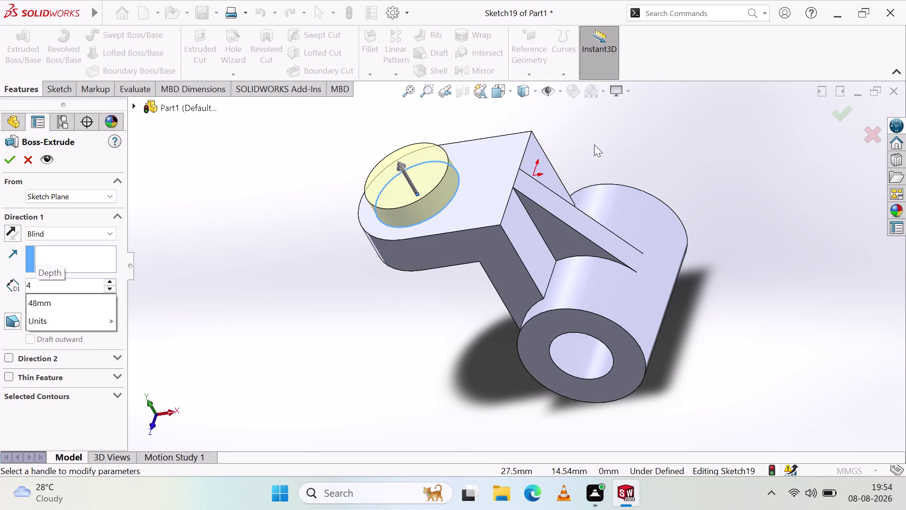
key(0)
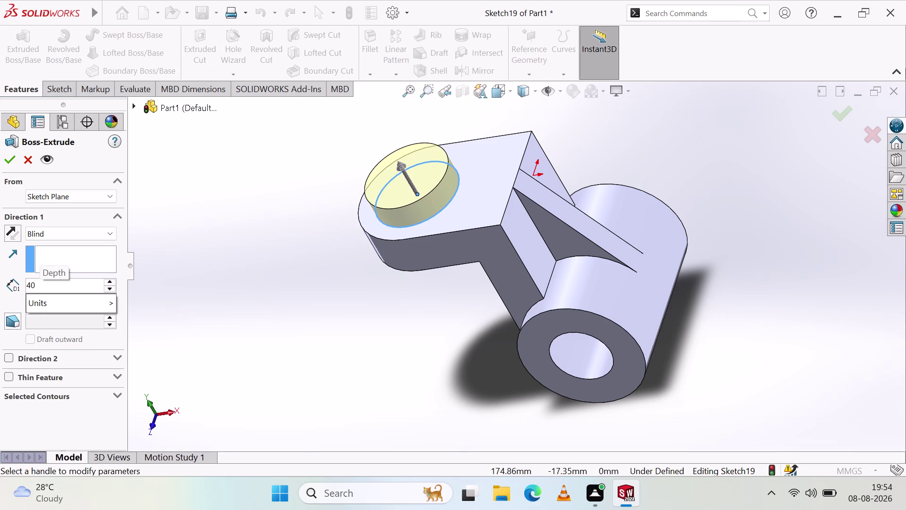
click(202, 279)
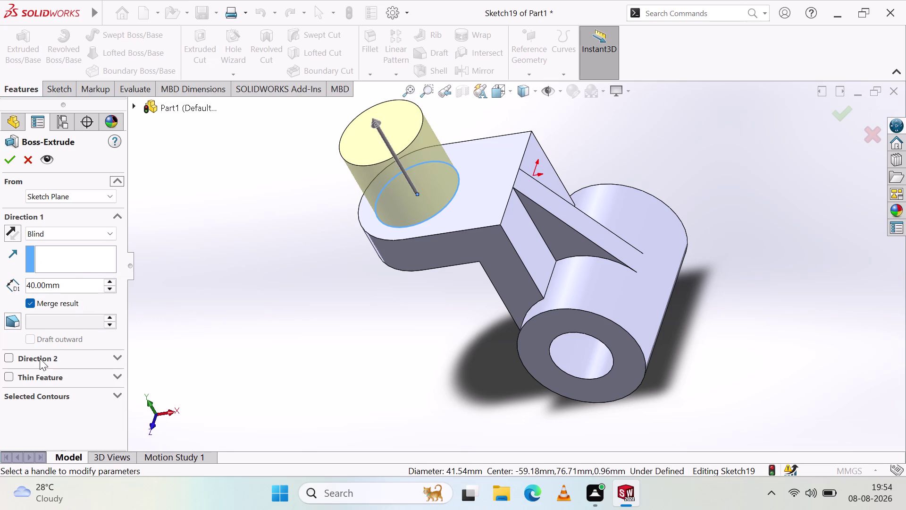
click(15, 320)
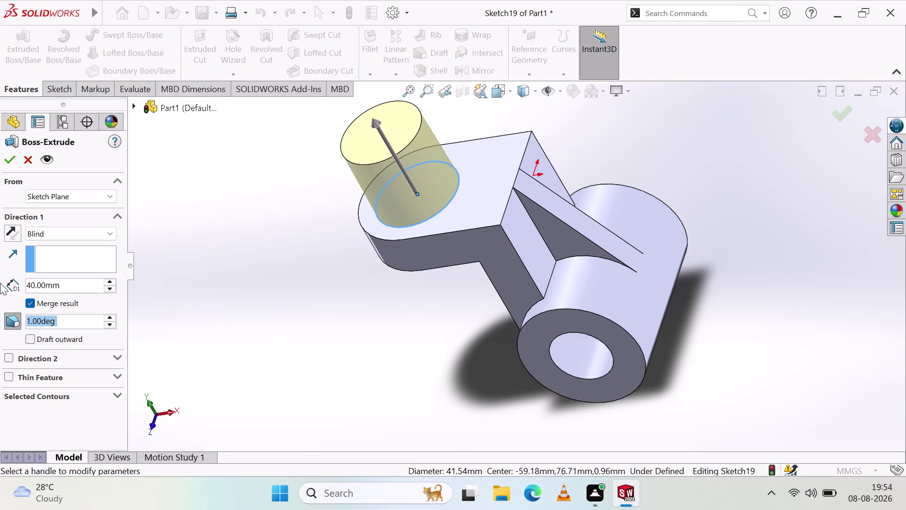
text(14)
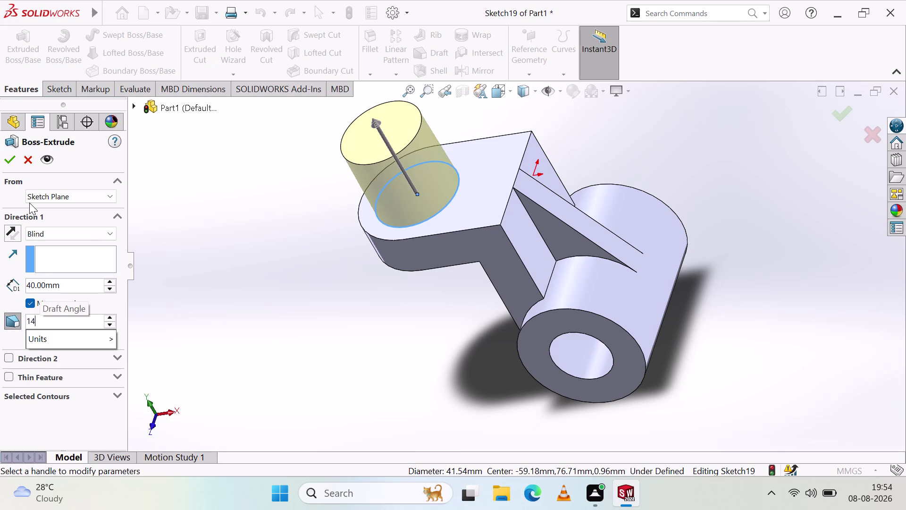
click(6, 158)
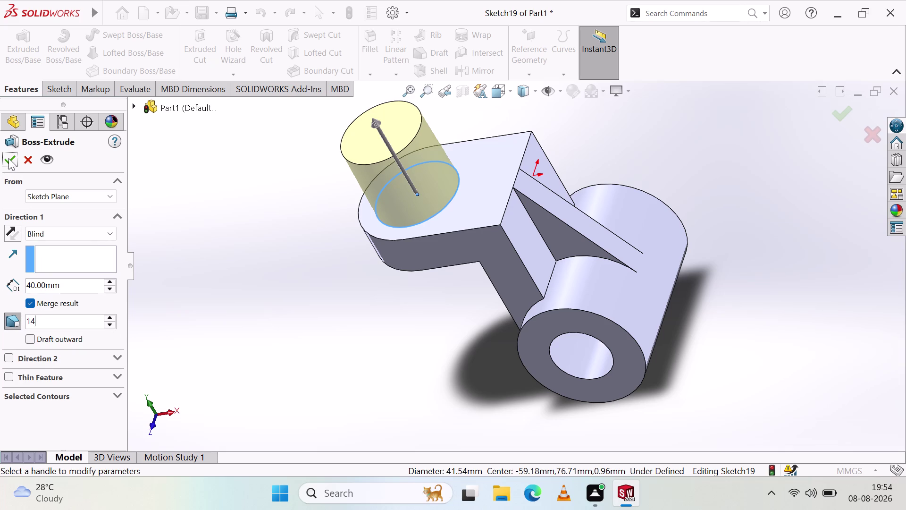
click(9, 158)
middle_drag(347, 202, 360, 253)
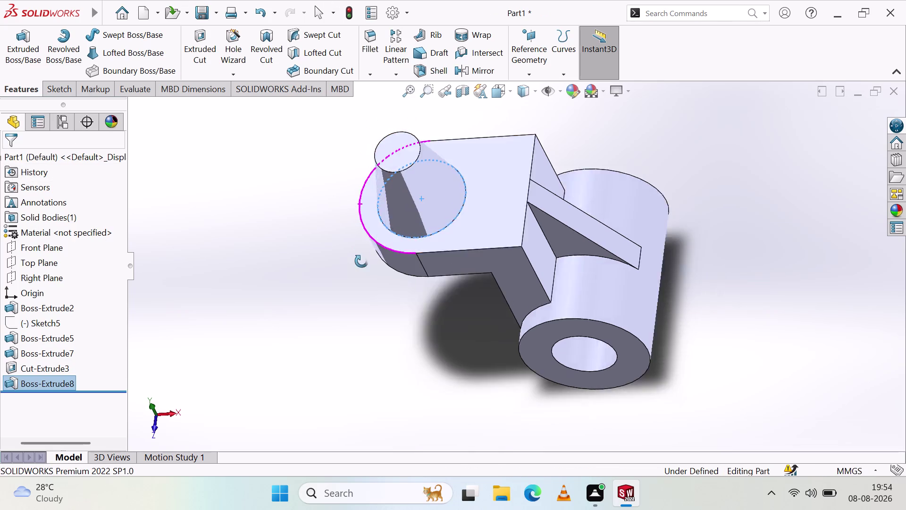
Sketch a small circle centred on the tapered boss's top face.
middle_drag(360, 253, 370, 298)
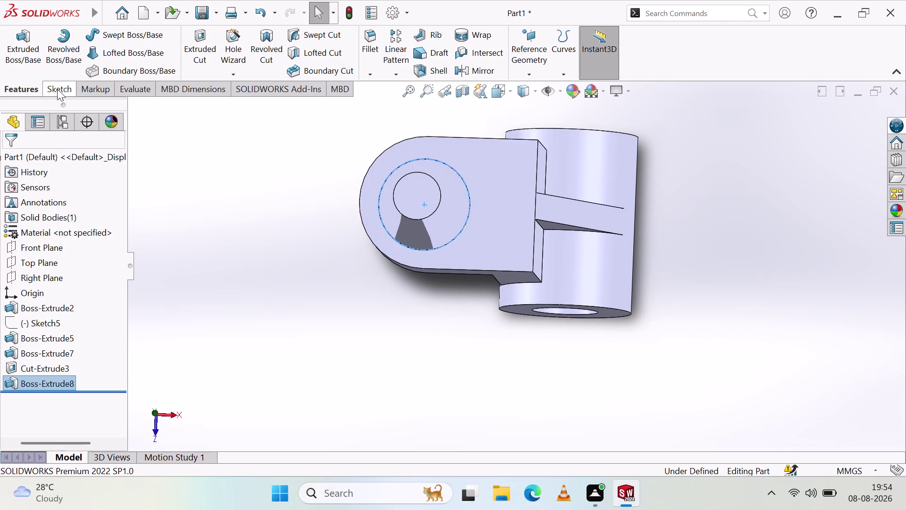
click(57, 88)
click(107, 31)
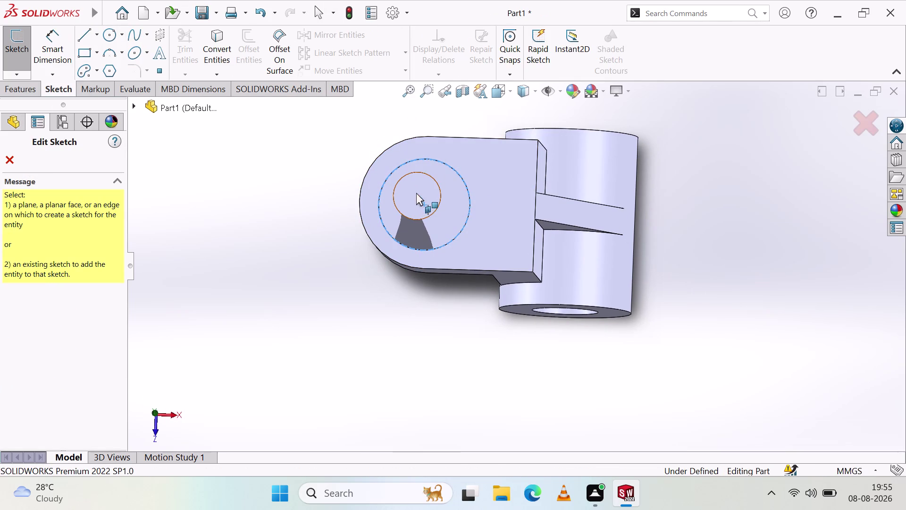
click(411, 193)
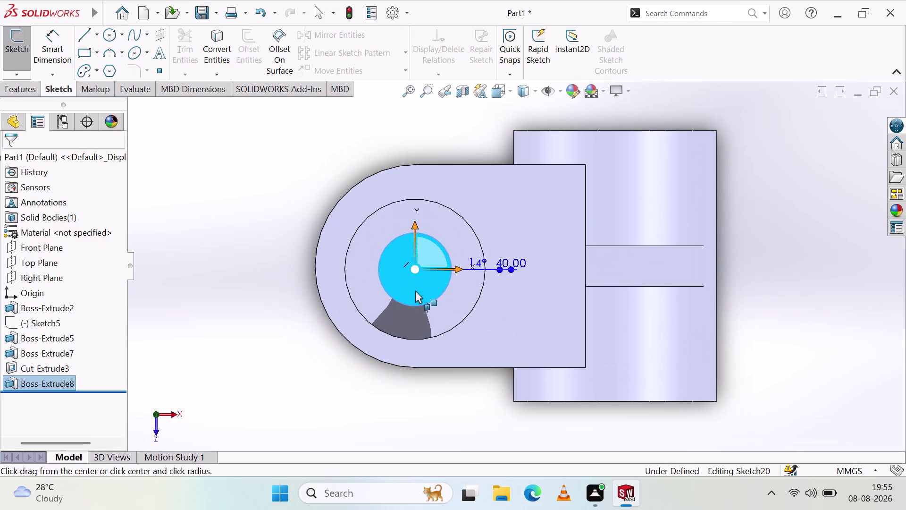
click(415, 268)
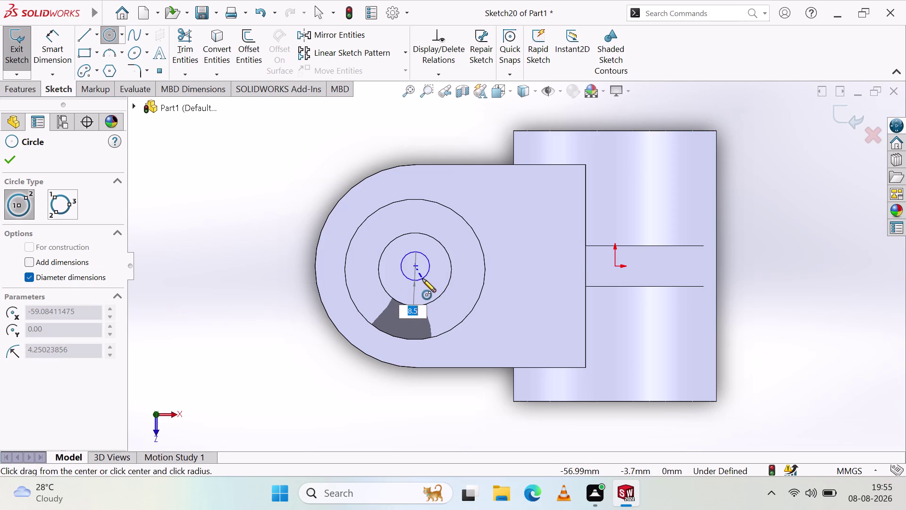
click(424, 287)
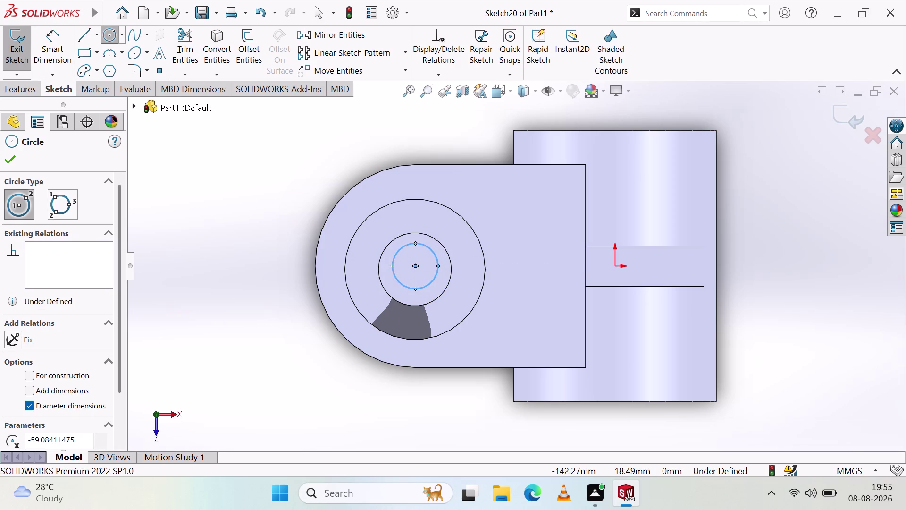
click(26, 93)
Cut the small circle Through All, creating Cut-Extrude4.
drag(187, 34, 199, 49)
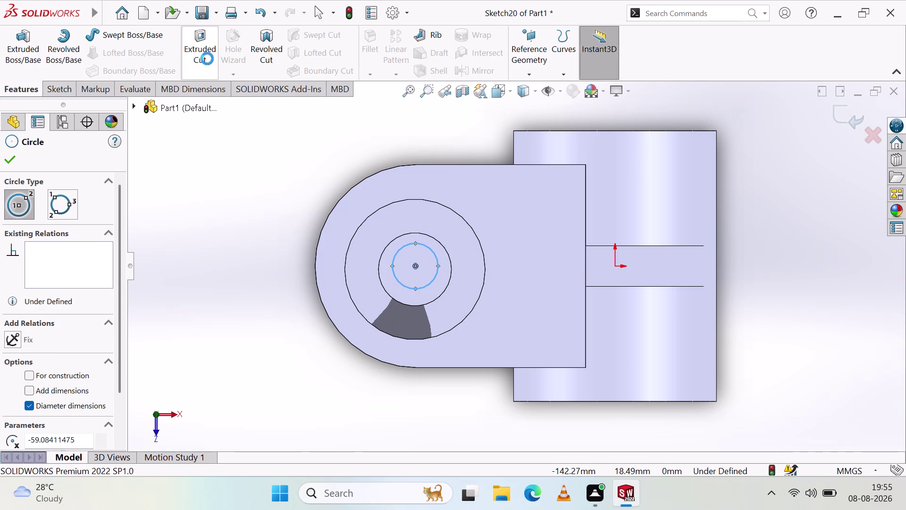
middle_drag(432, 389, 422, 322)
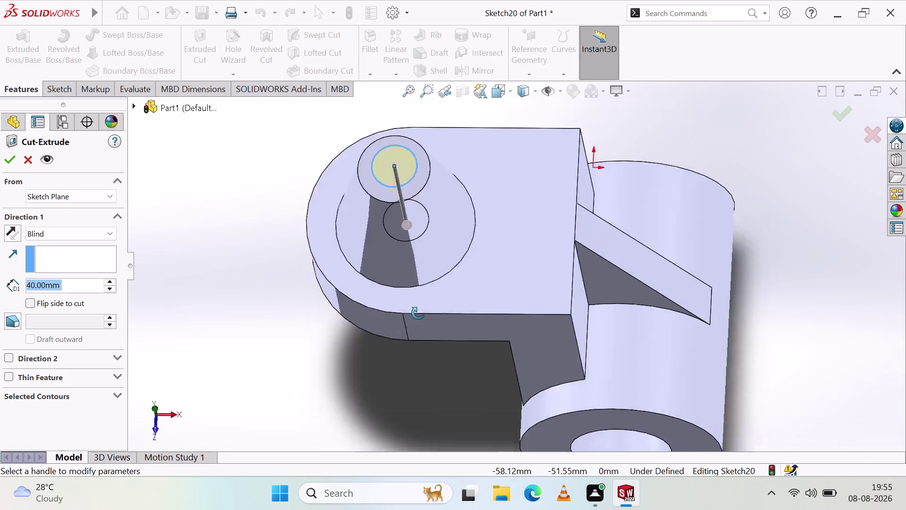
middle_drag(421, 322, 427, 283)
scroll(up, 3)
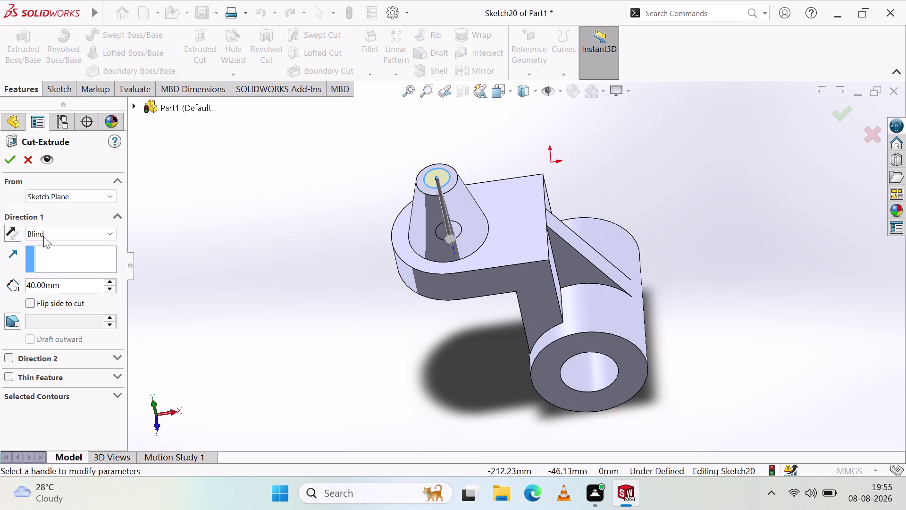
click(51, 228)
click(66, 251)
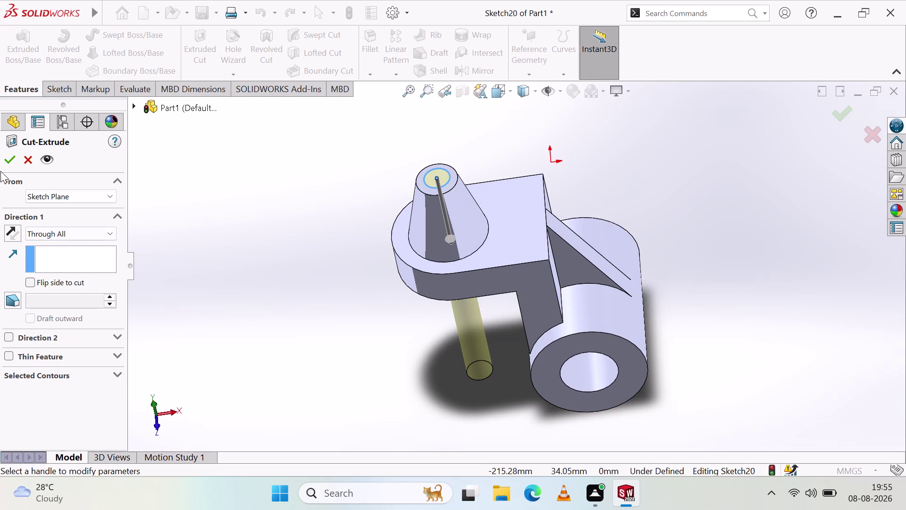
click(12, 160)
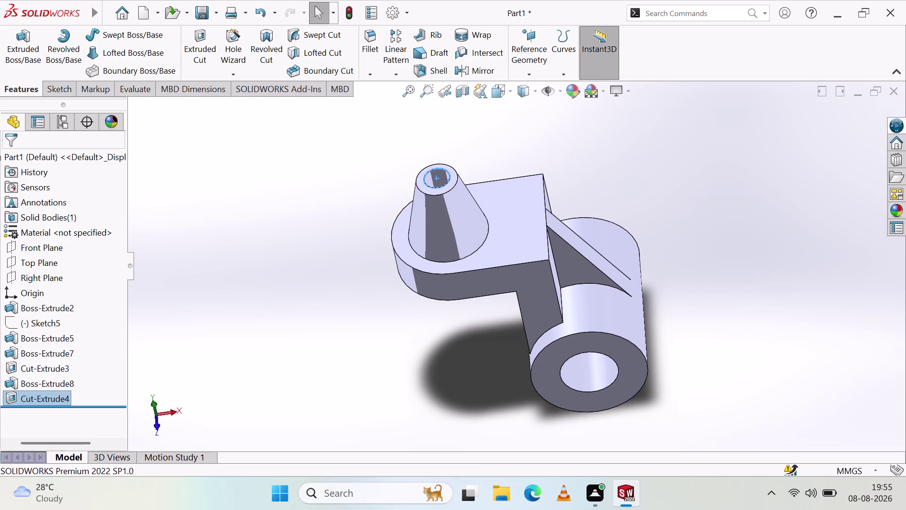
key(Escape)
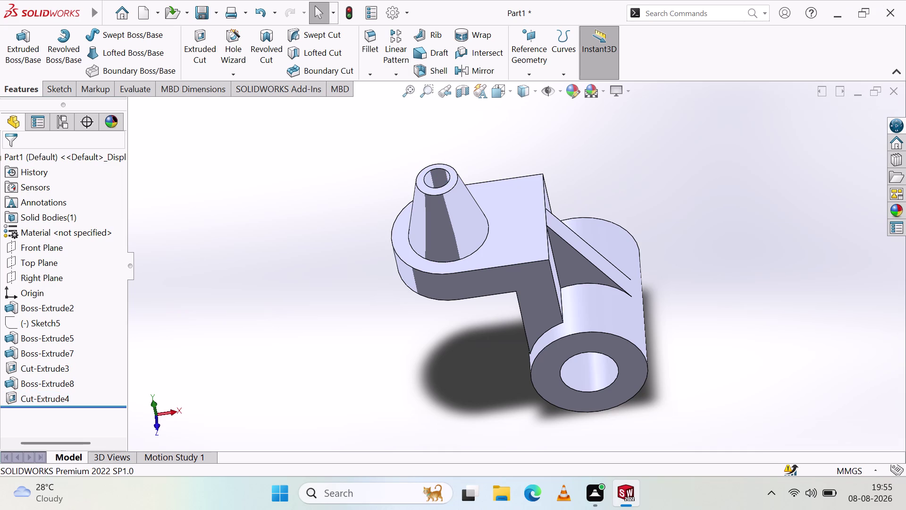
Undo the hole, the tapered boss and the rounded-end circle sketches.
middle_drag(349, 178, 347, 298)
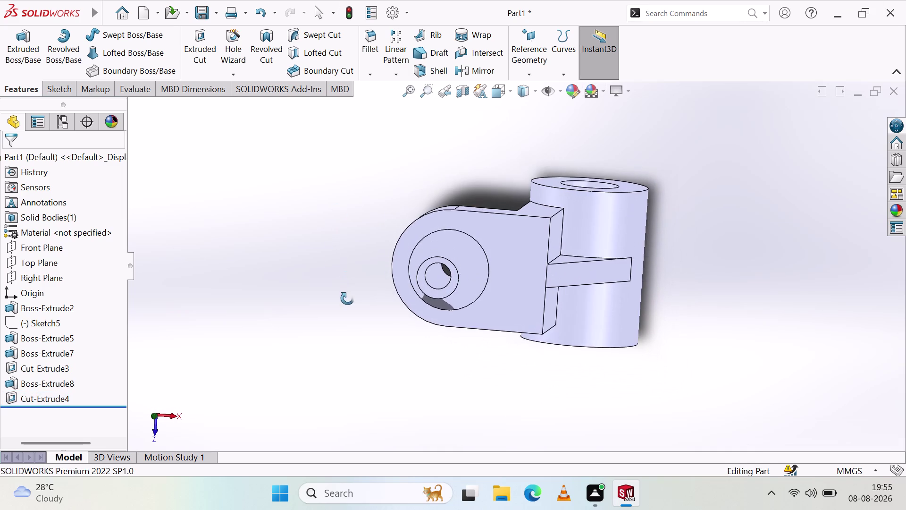
middle_drag(347, 298, 348, 300)
key(ctrl+z)
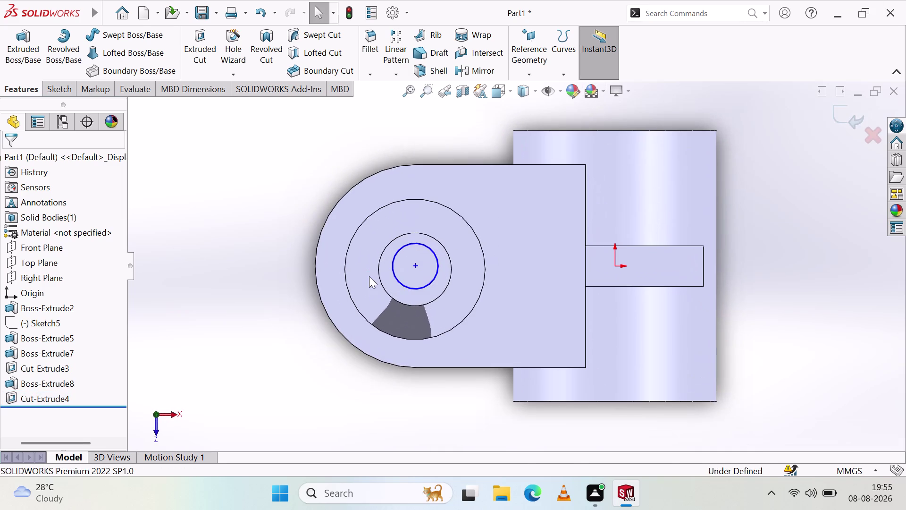
key(ctrl+z)
key(ctrl+z)
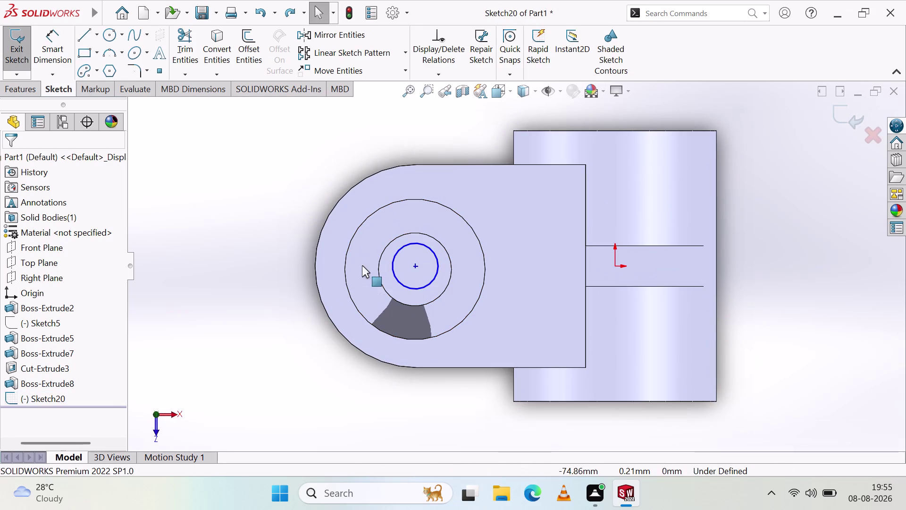
key(ctrl+z)
key(ctrl+z)
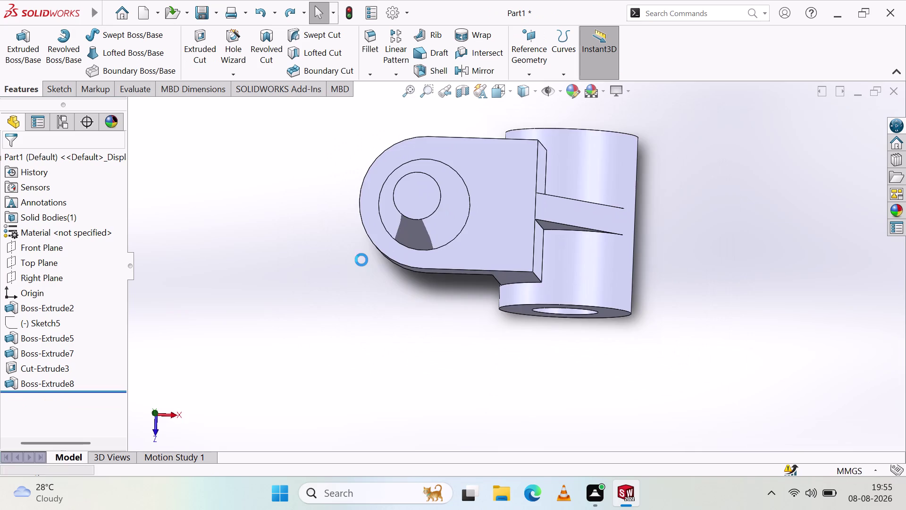
key(ctrl+z)
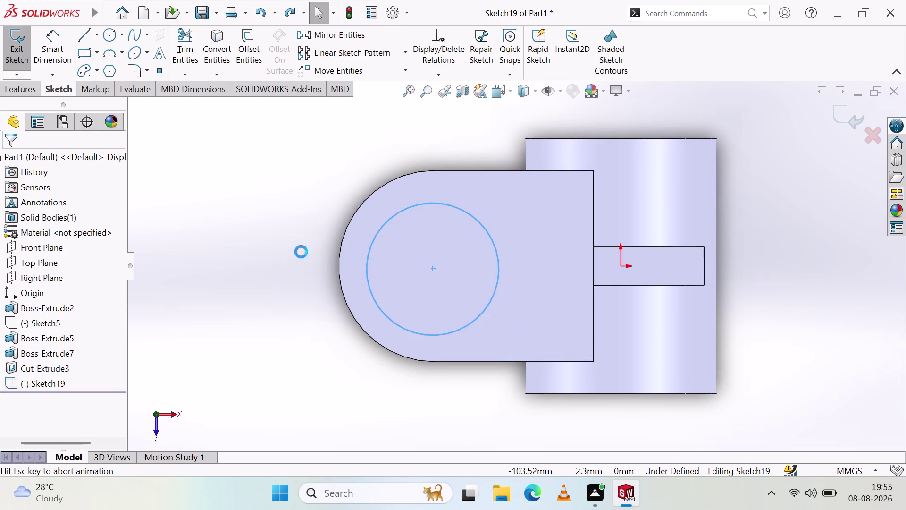
key(ctrl+z)
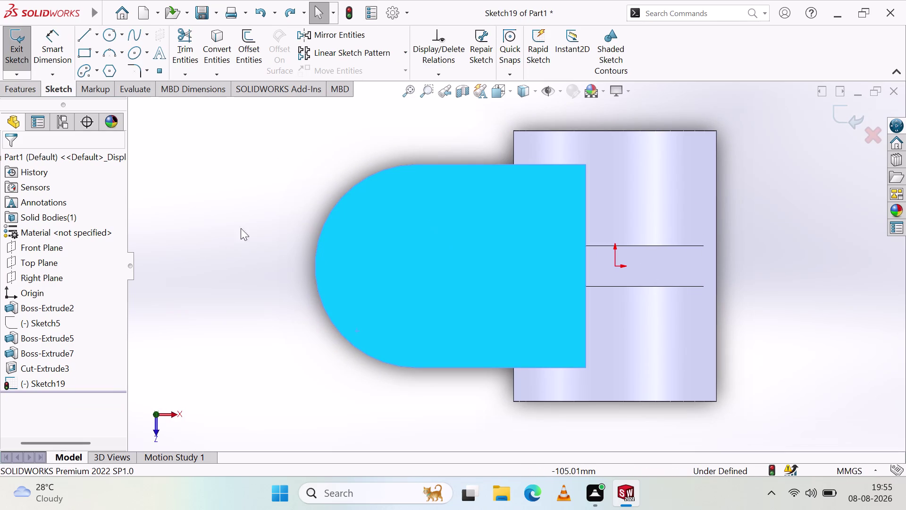
key(ctrl+z)
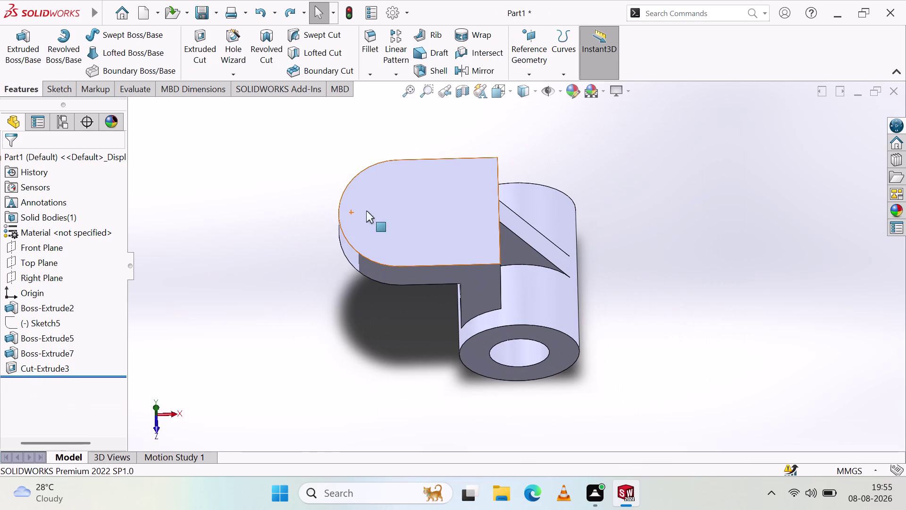
Select the rounded end's flat face and start Sketch21 on it.
click(409, 219)
middle_drag(379, 132, 384, 209)
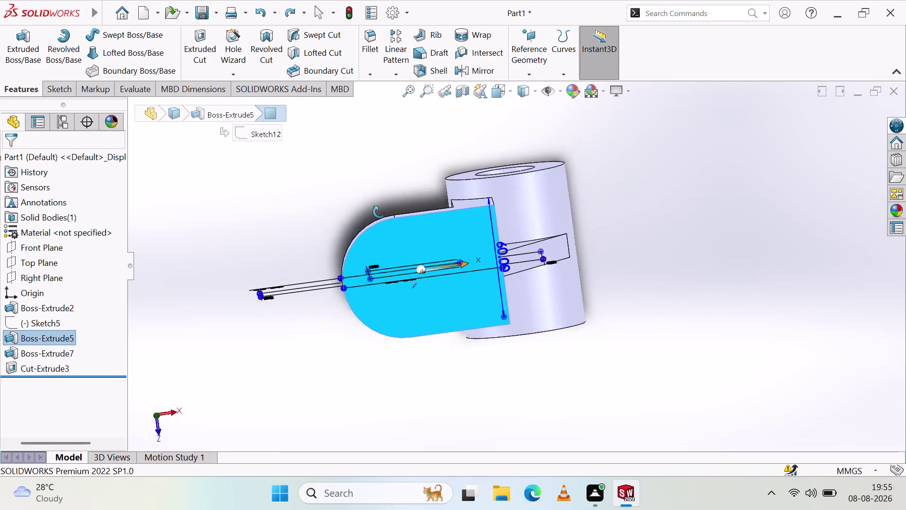
middle_drag(384, 208, 370, 219)
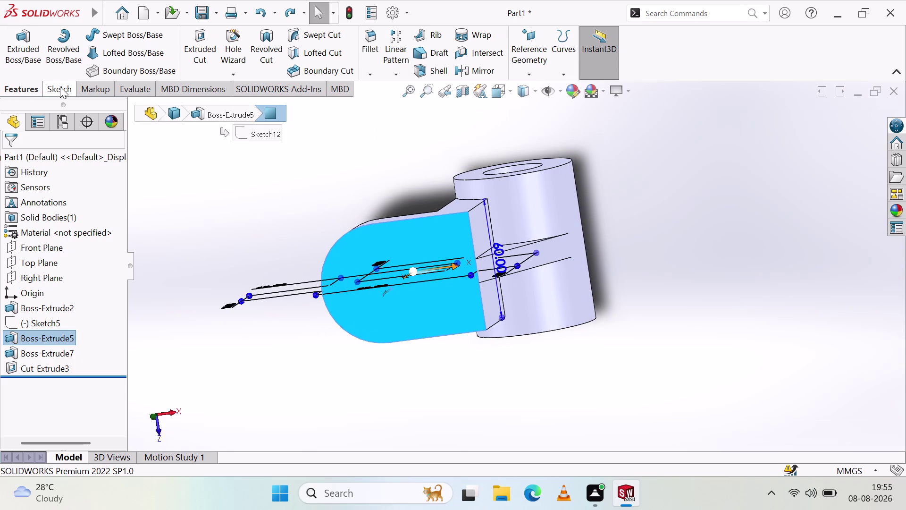
click(60, 86)
click(23, 32)
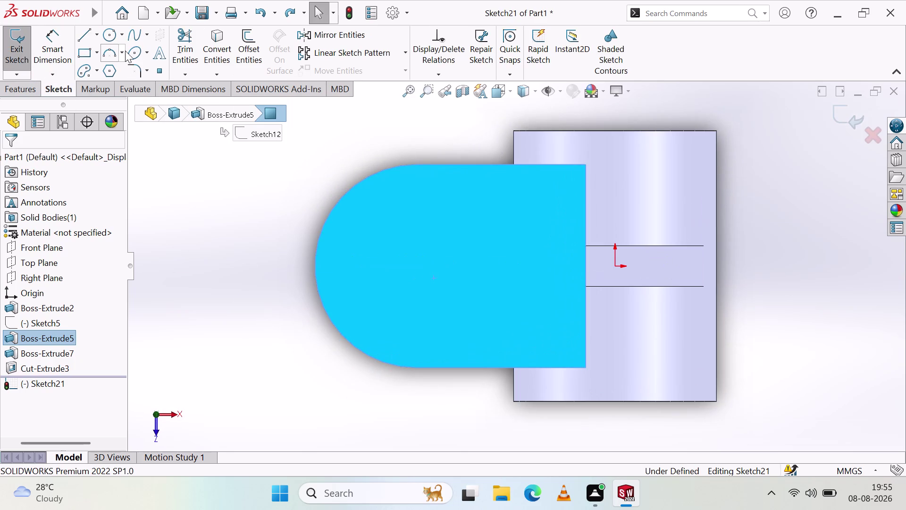
click(112, 33)
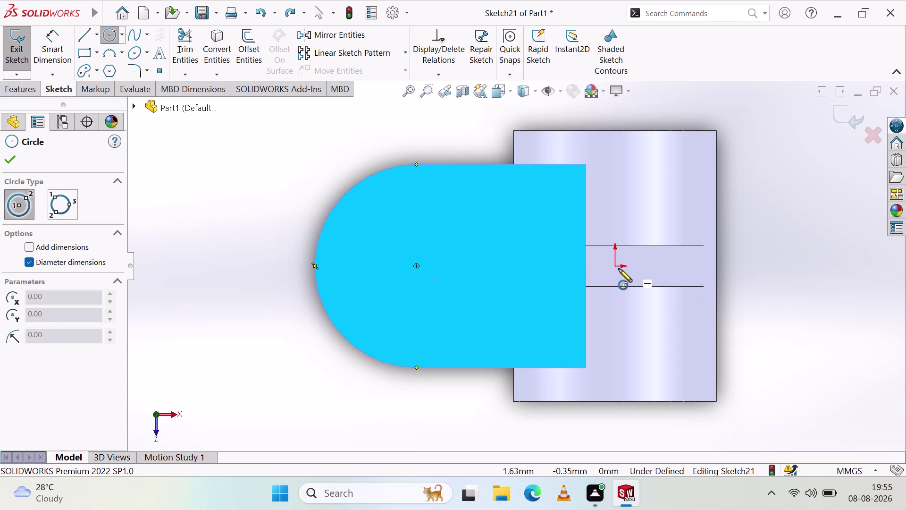
Draw a 60 mm circle centred on the rounded end's arc centre, sized to its edge.
click(416, 264)
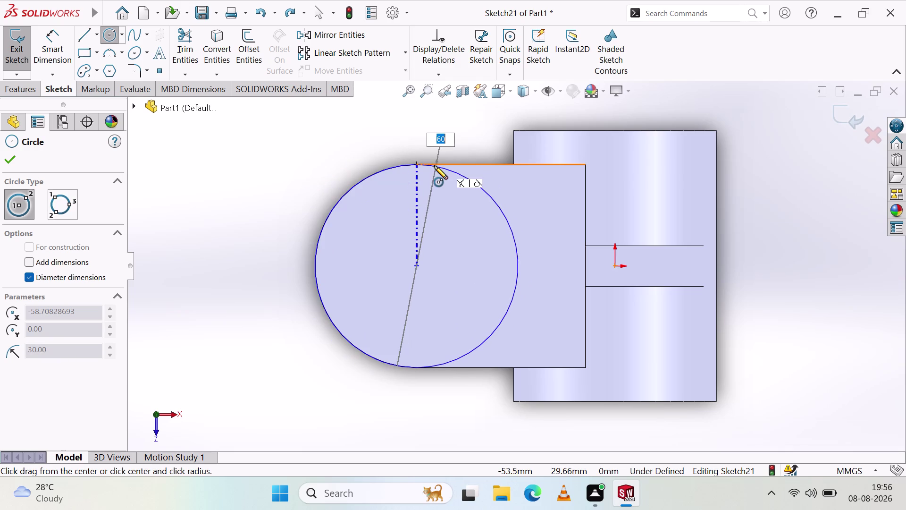
click(415, 165)
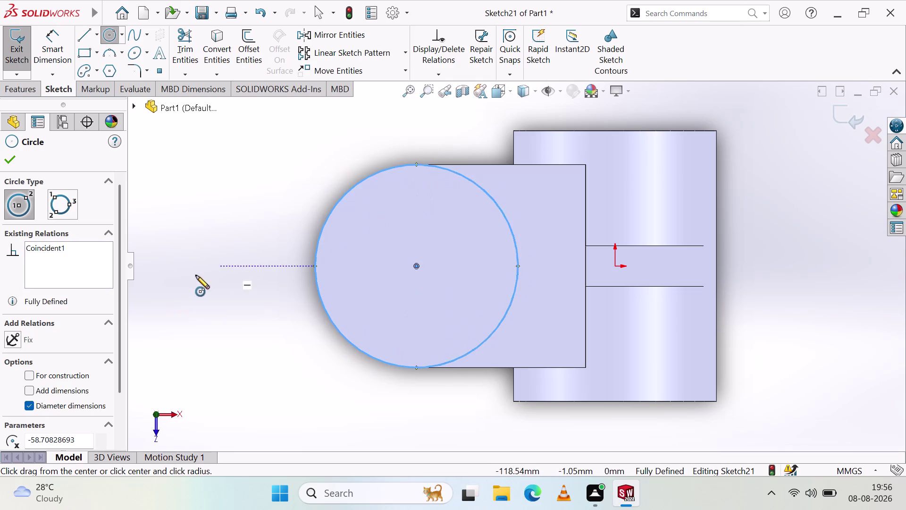
click(13, 159)
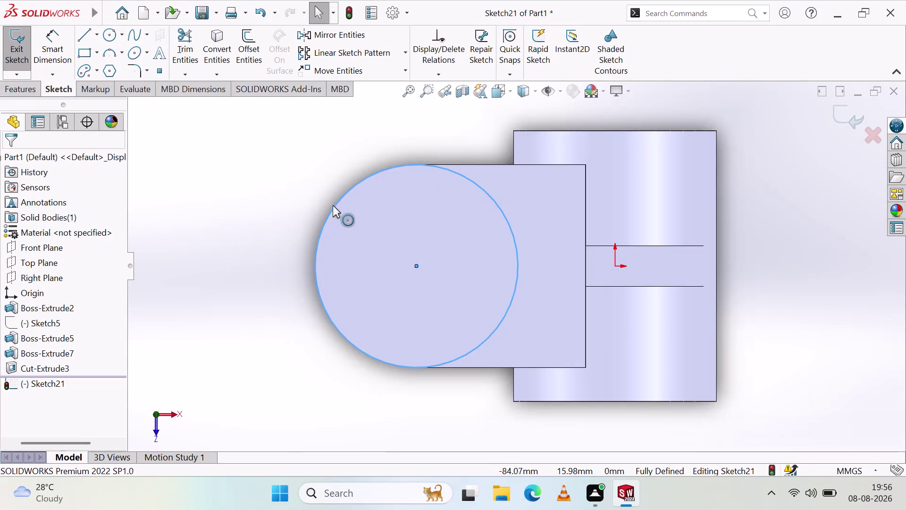
click(324, 180)
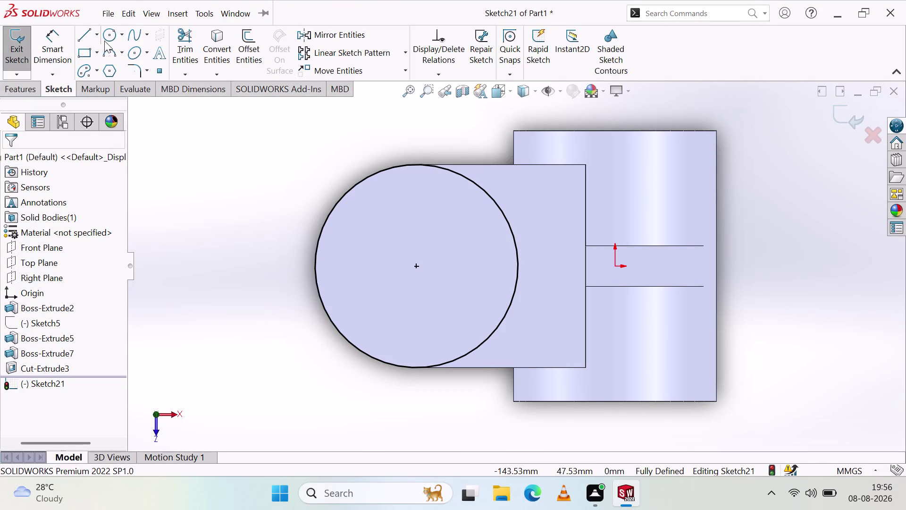
Draw a smaller circle concentric with the 60 mm circle.
click(111, 36)
click(416, 266)
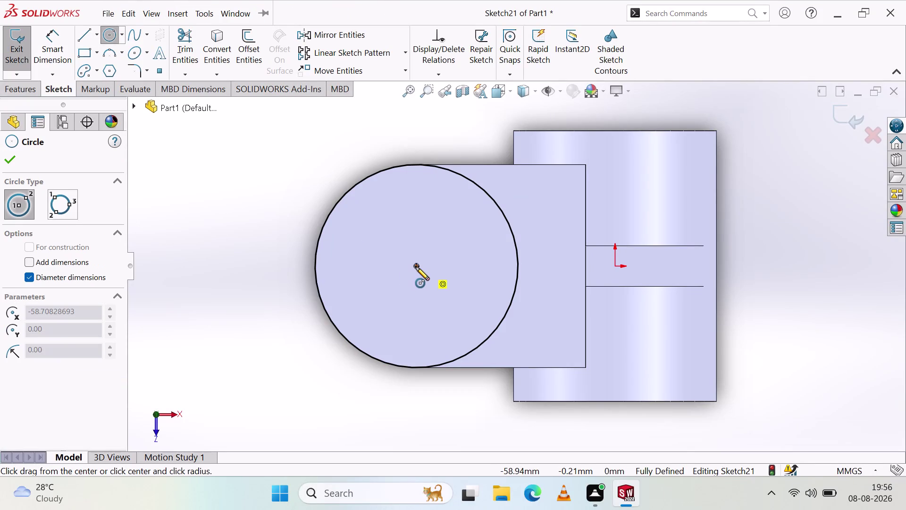
click(420, 223)
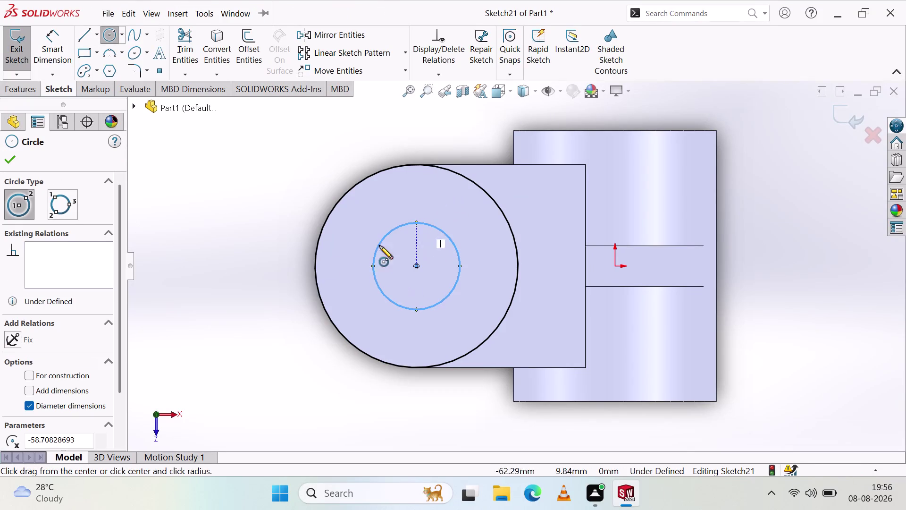
click(11, 157)
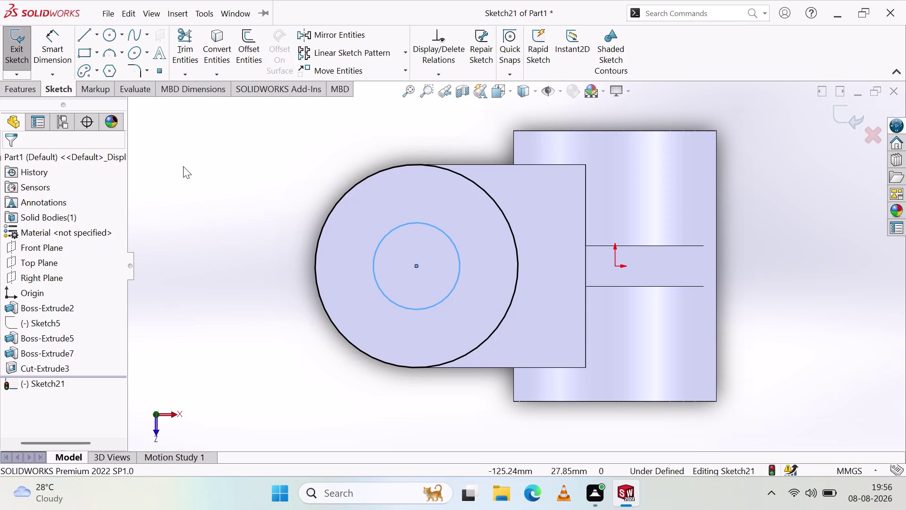
click(60, 42)
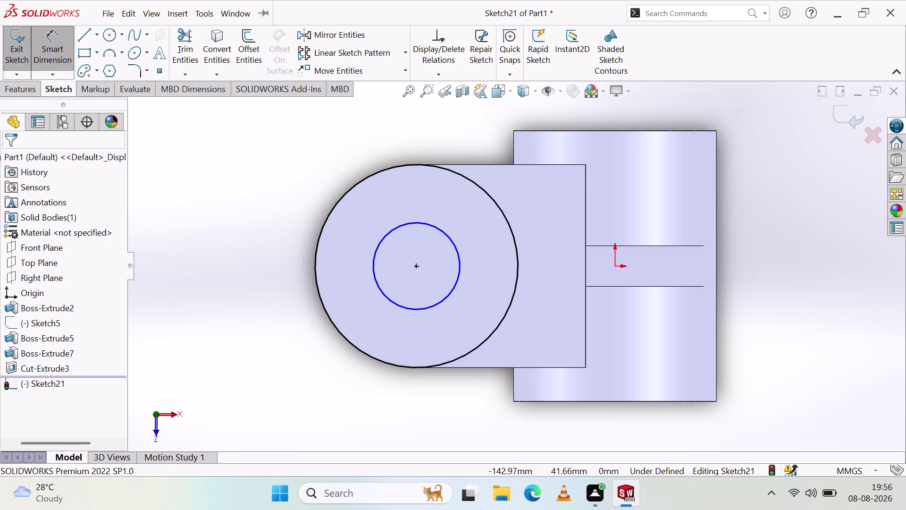
Dimension the inner circle to 40 mm diameter and exit Sketch21.
click(321, 227)
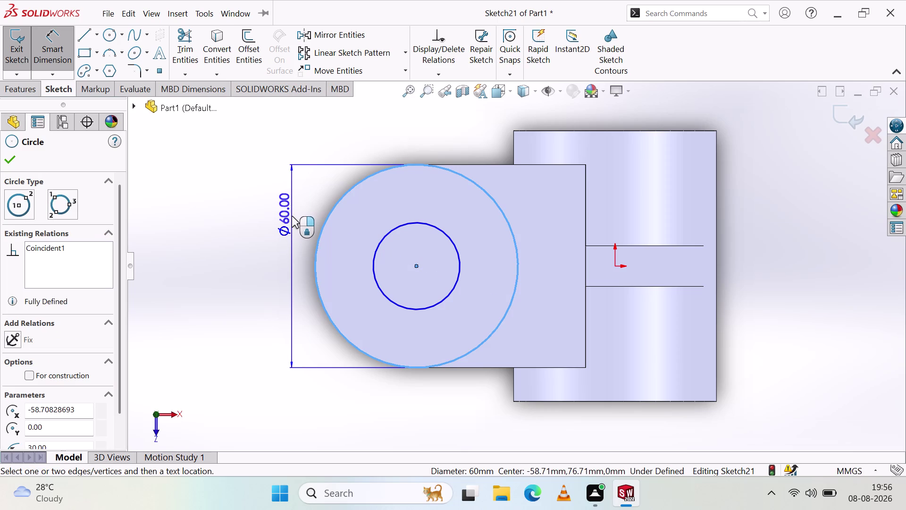
key(Escape)
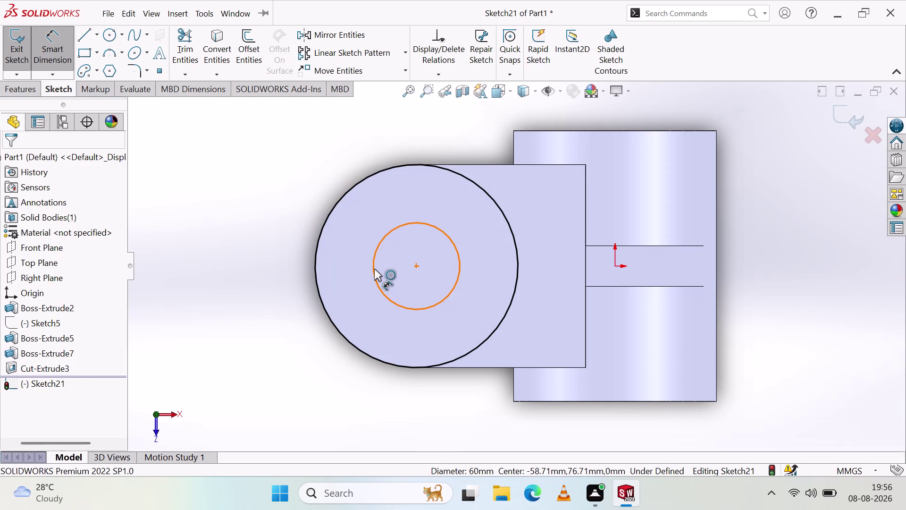
click(372, 268)
click(260, 239)
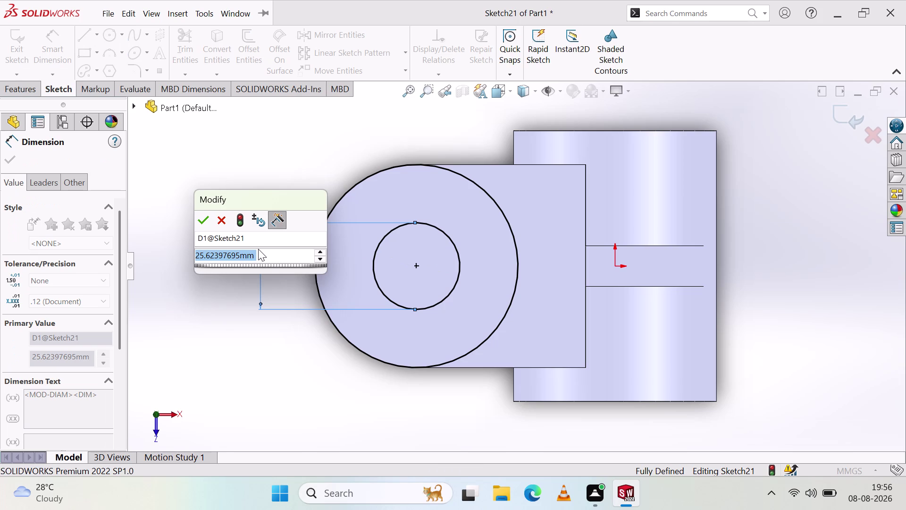
text(40)
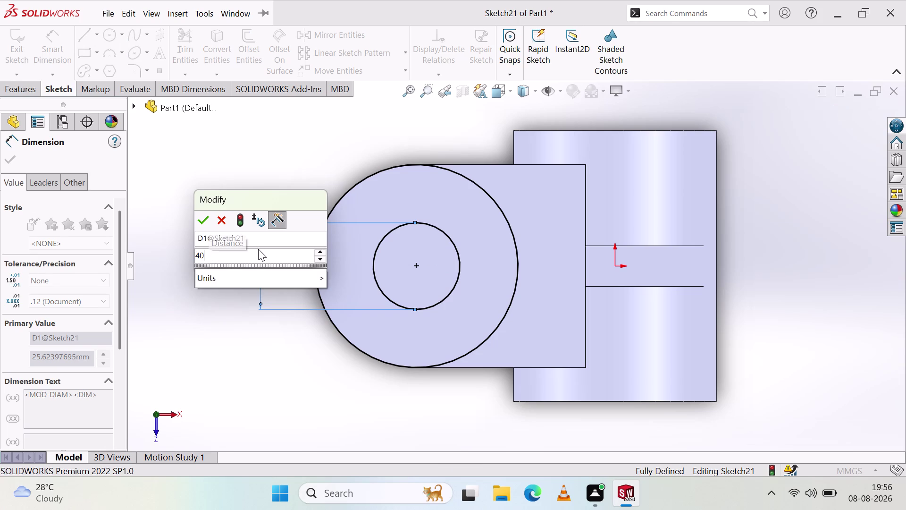
key(Return)
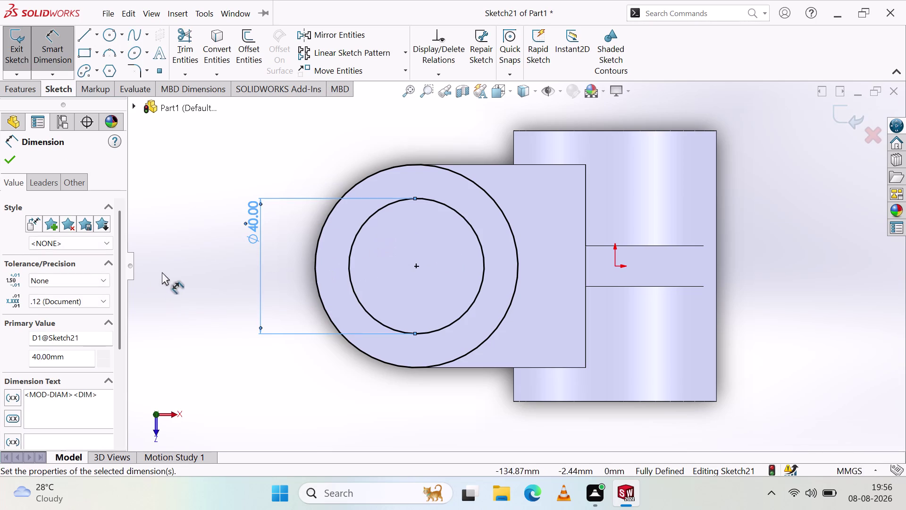
click(171, 270)
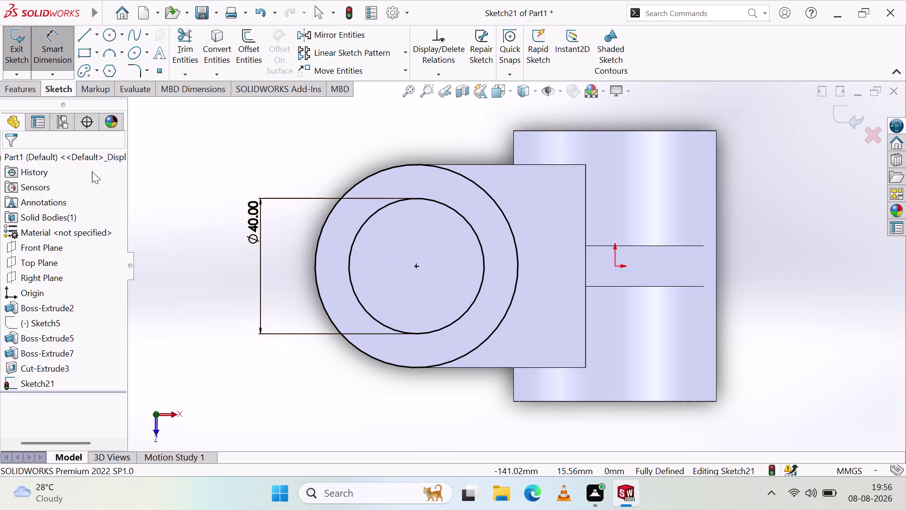
click(47, 45)
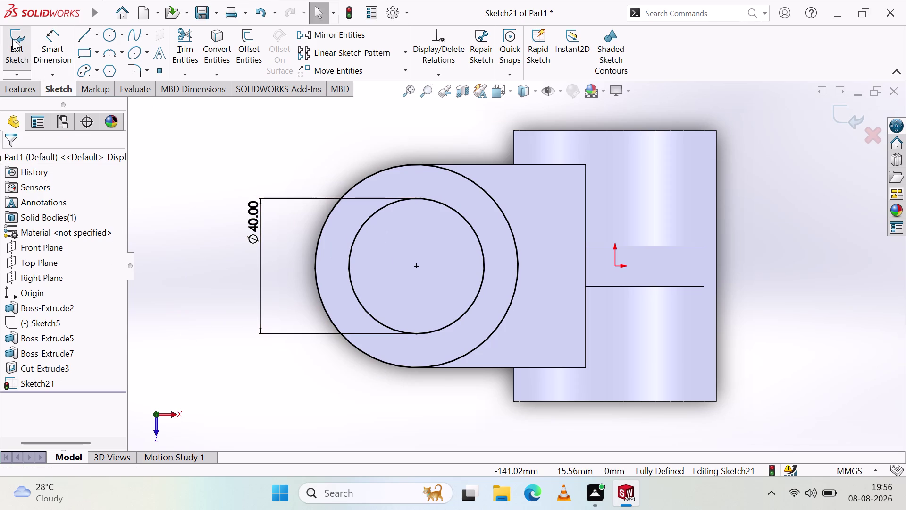
click(12, 38)
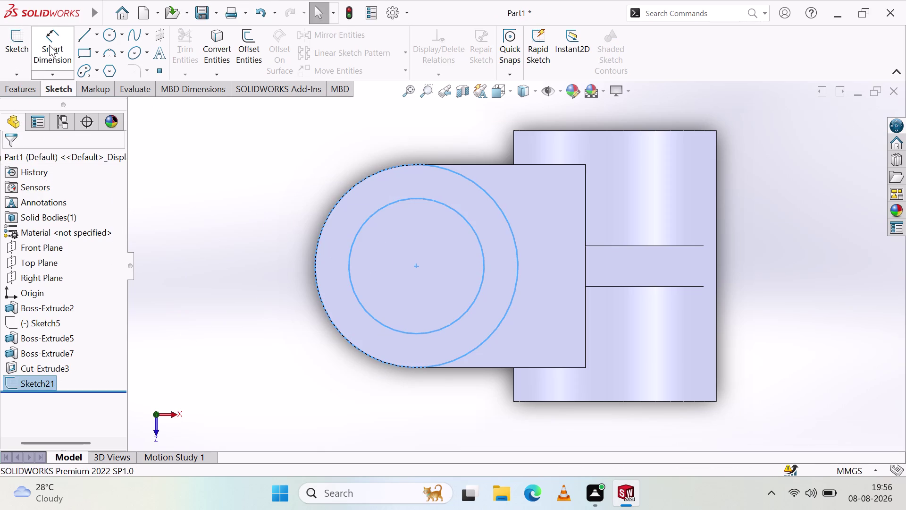
Launch Extruded Boss/Base on Sketch21's concentric circles, after two cancelled attempts.
click(6, 93)
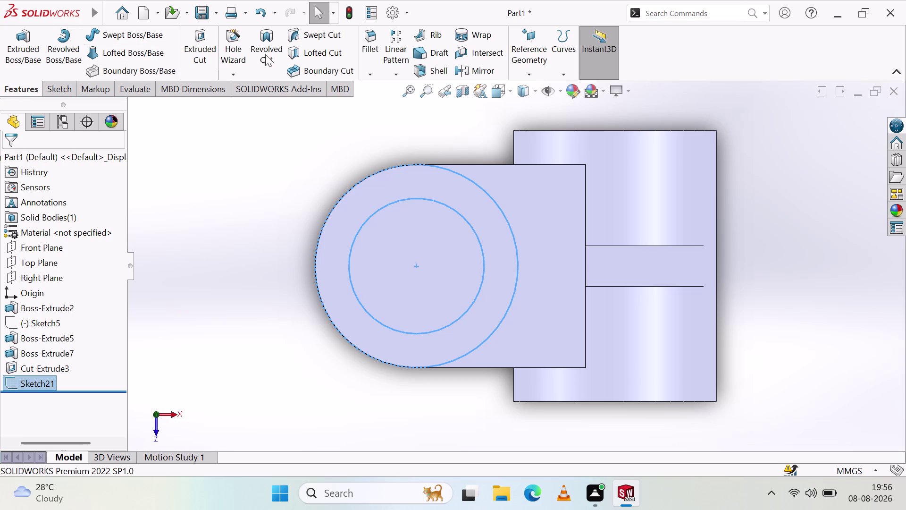
click(29, 52)
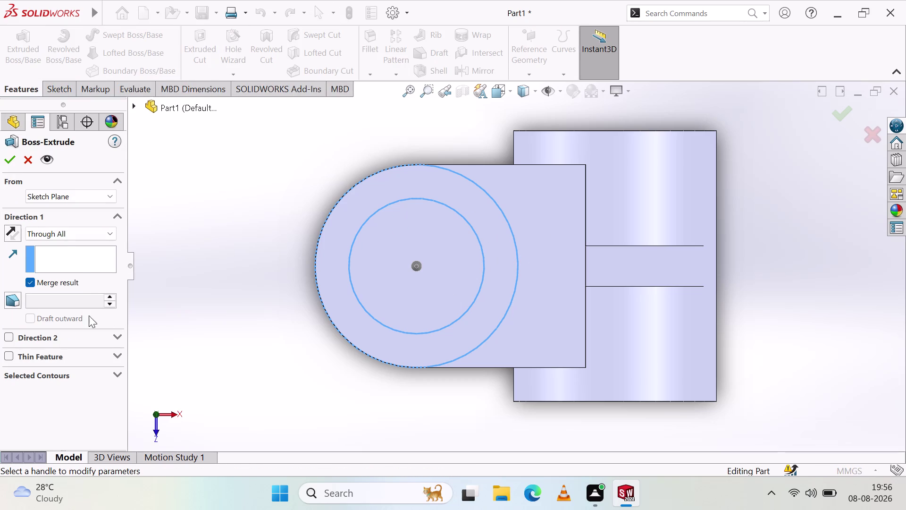
click(25, 152)
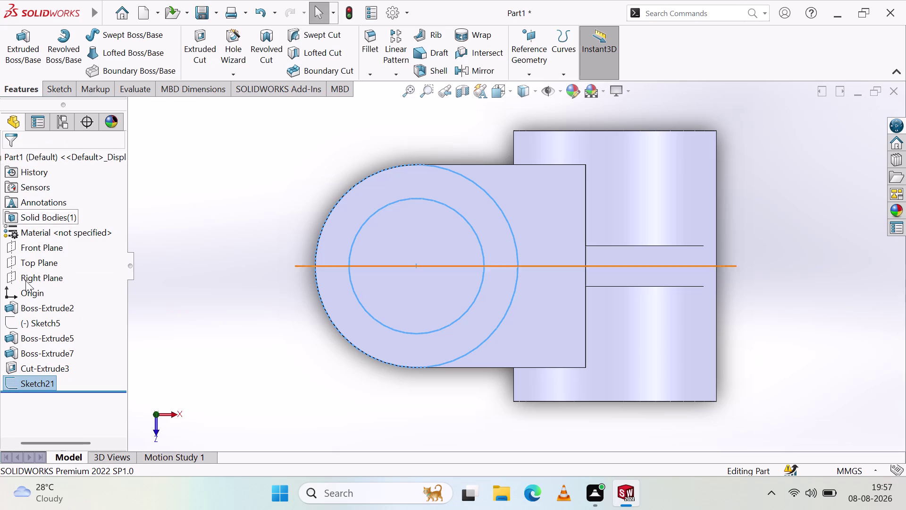
click(41, 384)
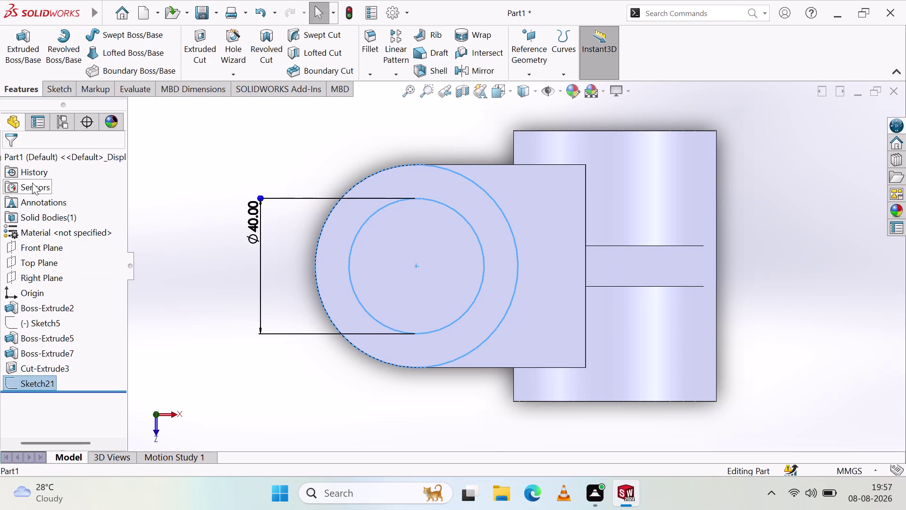
click(19, 60)
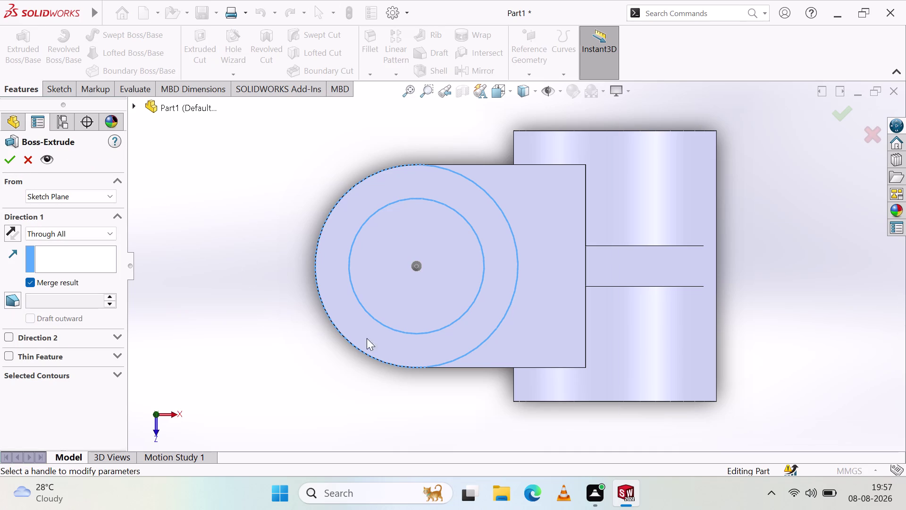
click(344, 202)
click(29, 152)
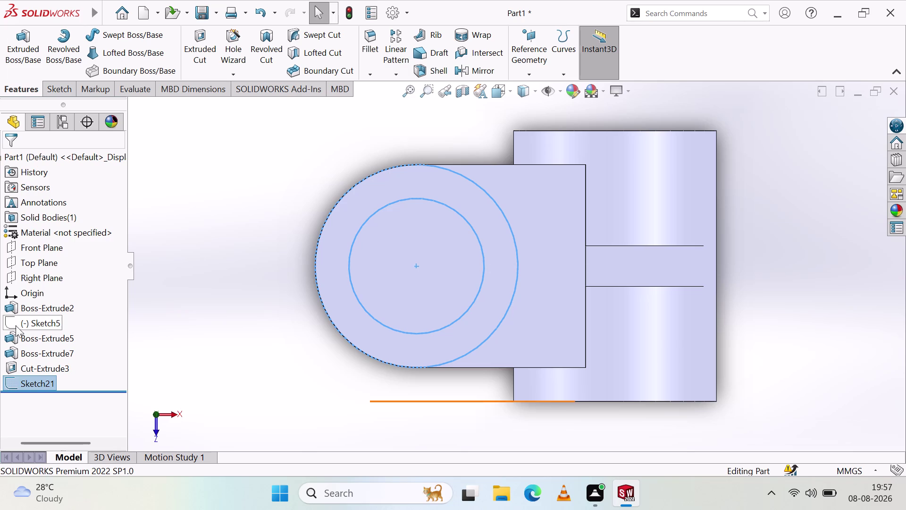
click(51, 370)
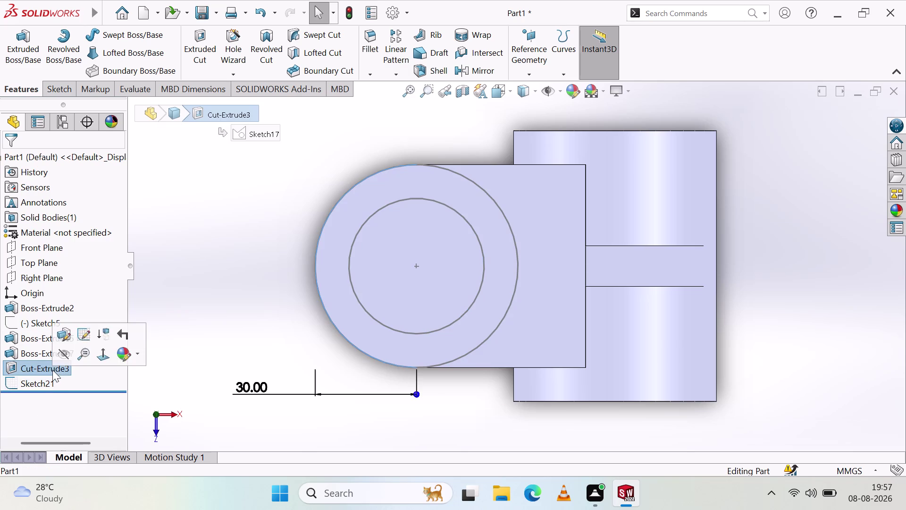
click(46, 380)
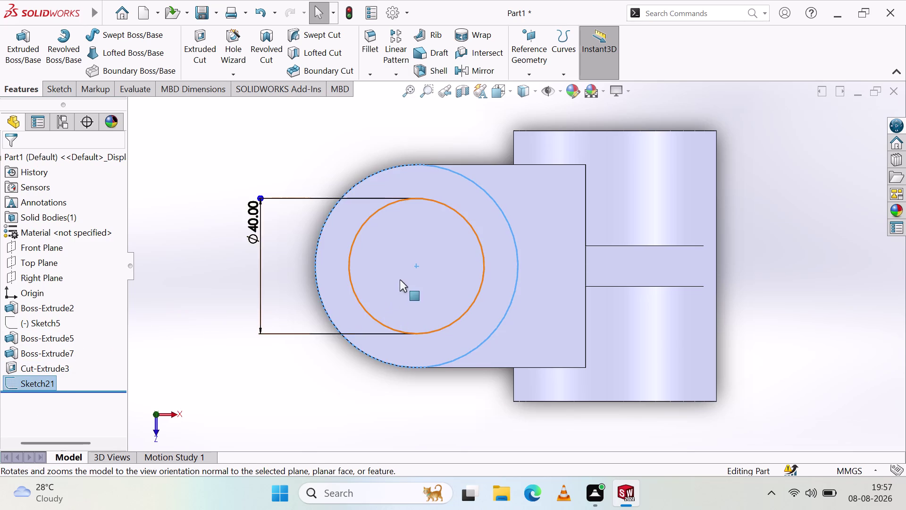
click(32, 38)
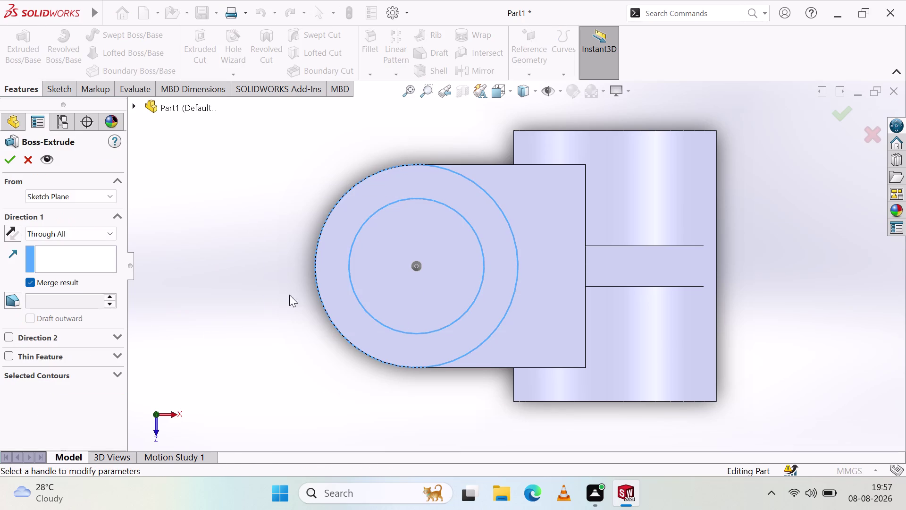
Switch the trial extrusion's end condition to Blind and preview it.
middle_drag(721, 323, 714, 271)
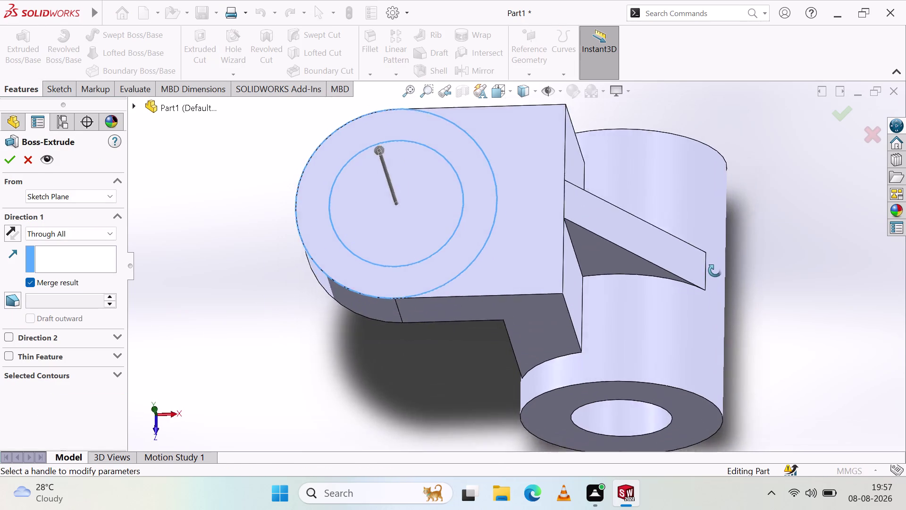
middle_drag(714, 272, 721, 256)
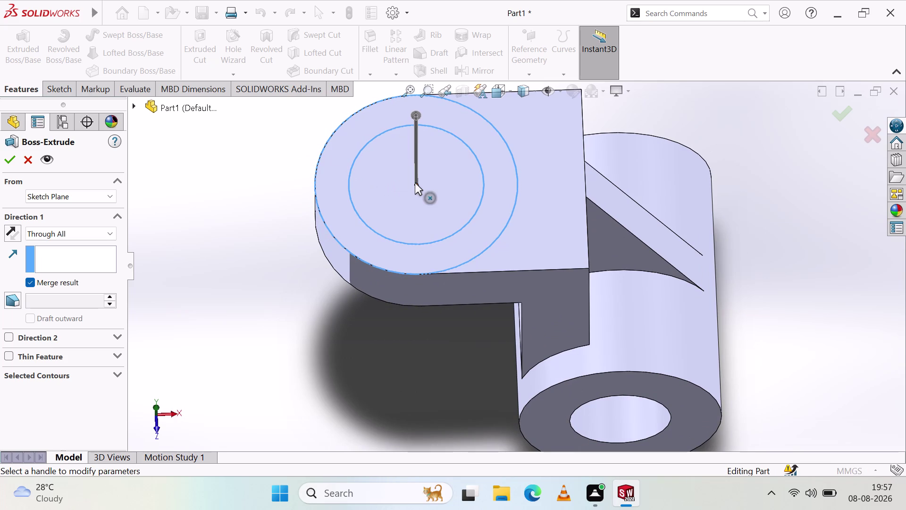
click(415, 182)
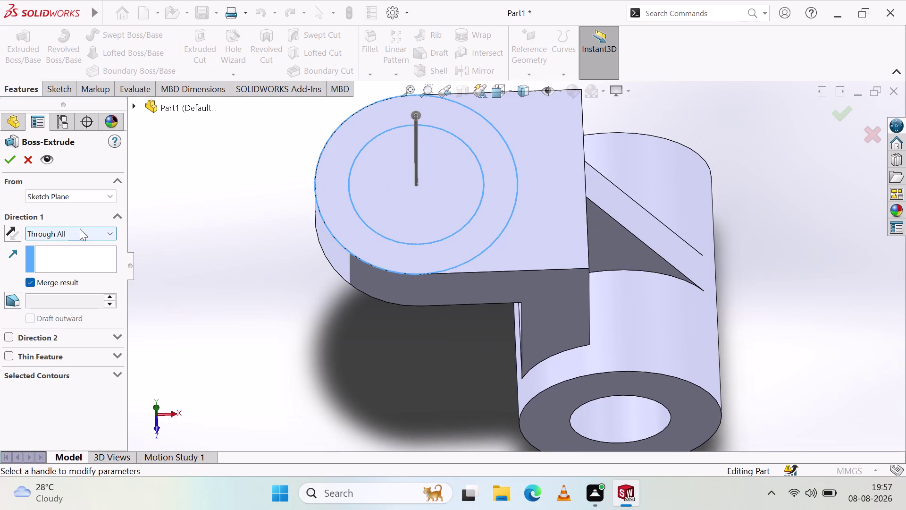
click(83, 229)
click(71, 243)
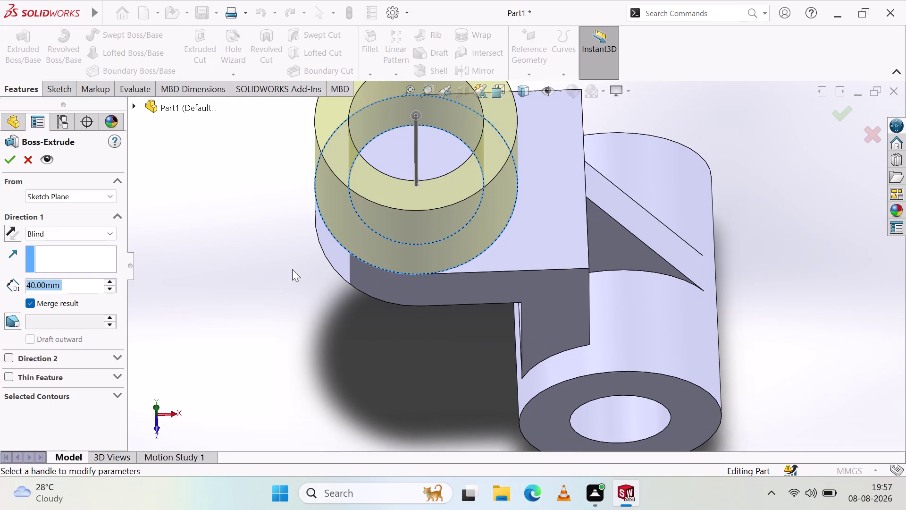
middle_drag(306, 220, 307, 295)
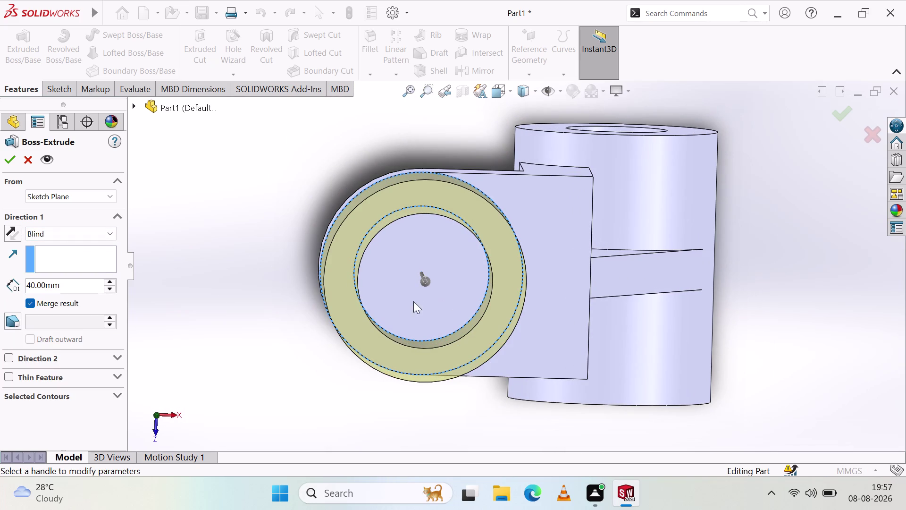
scroll(down, 3)
middle_drag(624, 360, 627, 286)
scroll(down, 3)
scroll(up, 3)
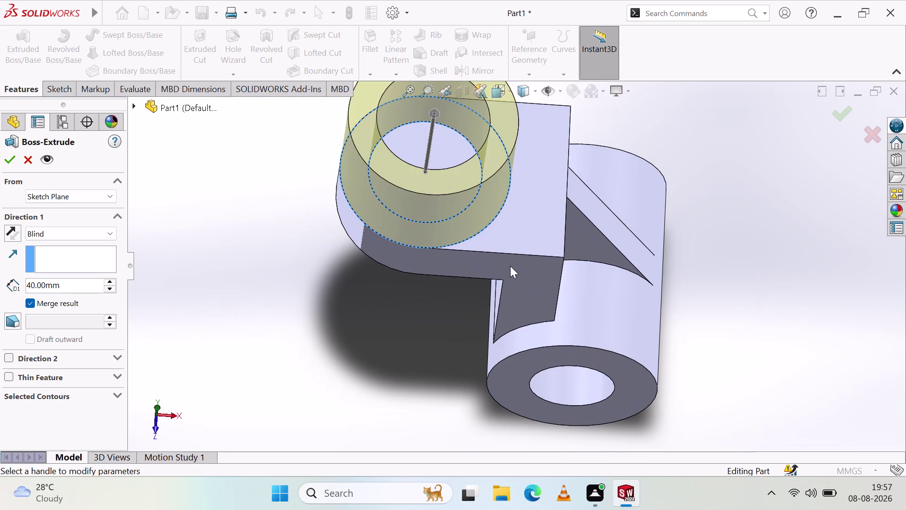
click(58, 323)
click(109, 314)
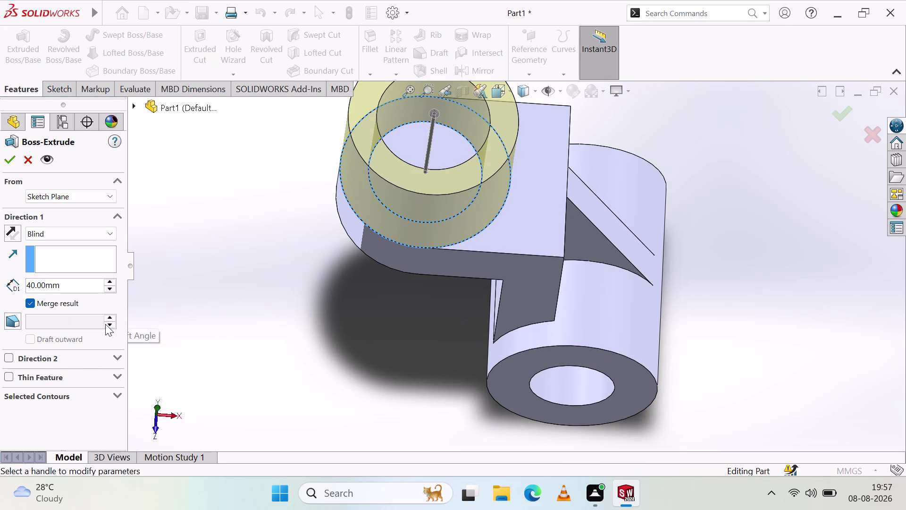
Try a draft on the extrusion, tapering outward and then inward.
click(95, 320)
click(10, 321)
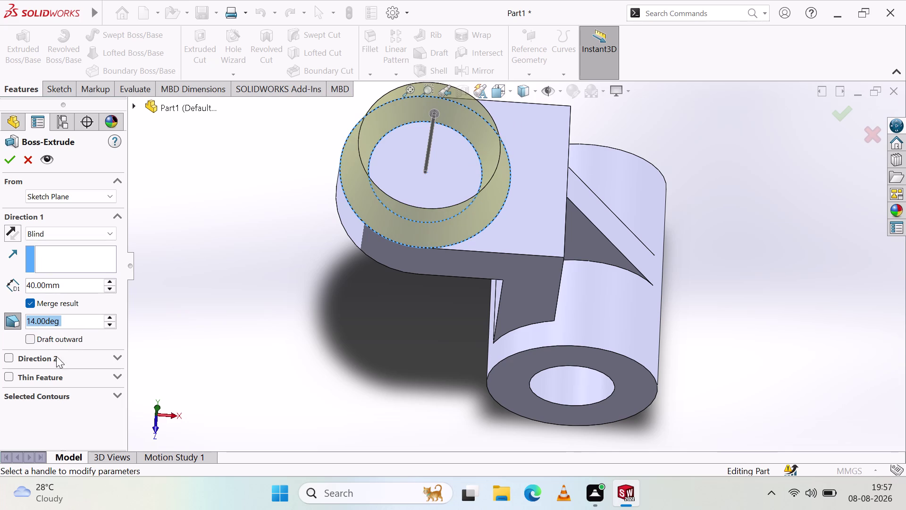
click(28, 340)
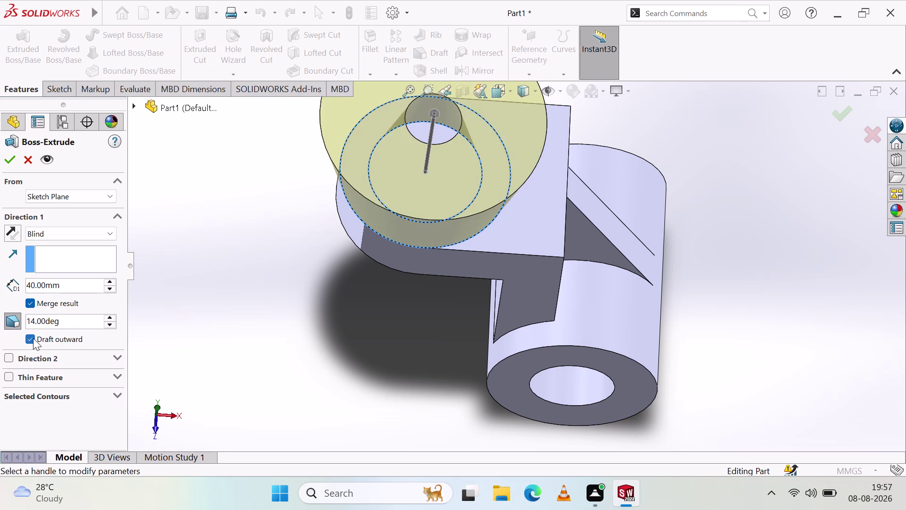
scroll(up, 3)
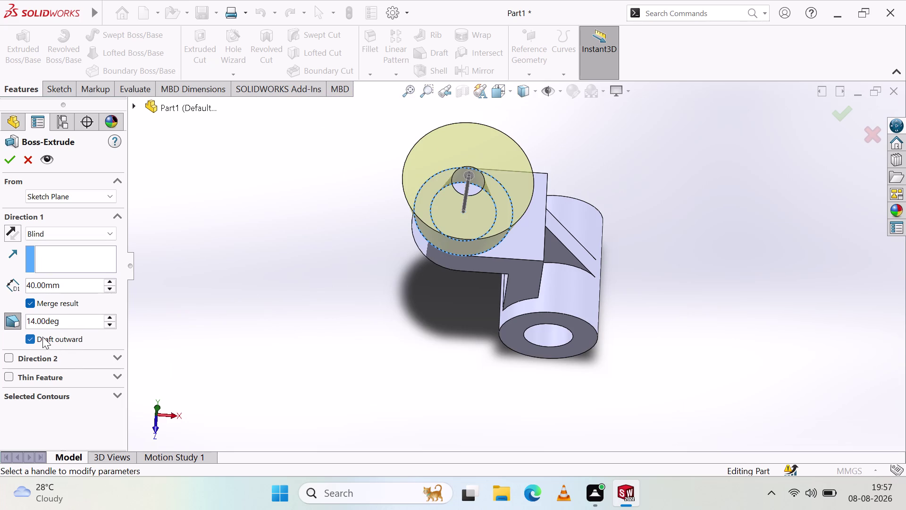
middle_drag(348, 265, 330, 253)
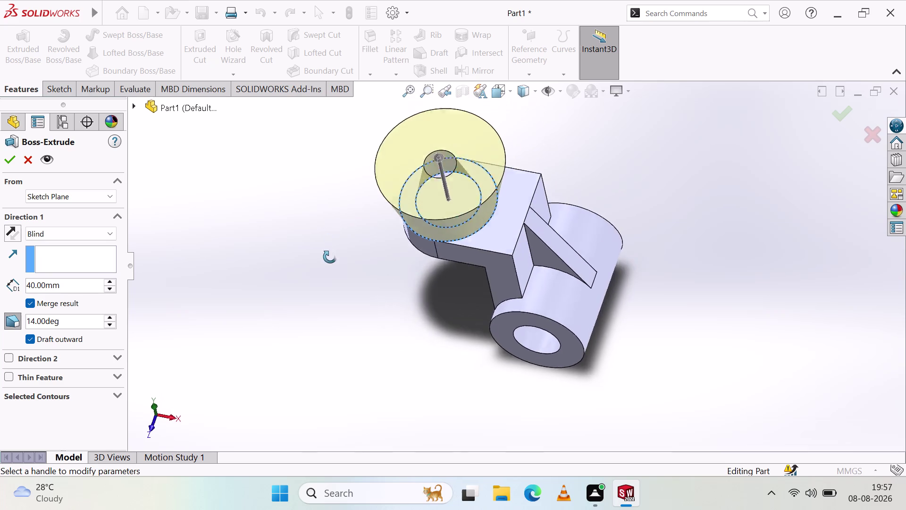
middle_drag(331, 253, 331, 305)
middle_click(331, 305)
click(30, 335)
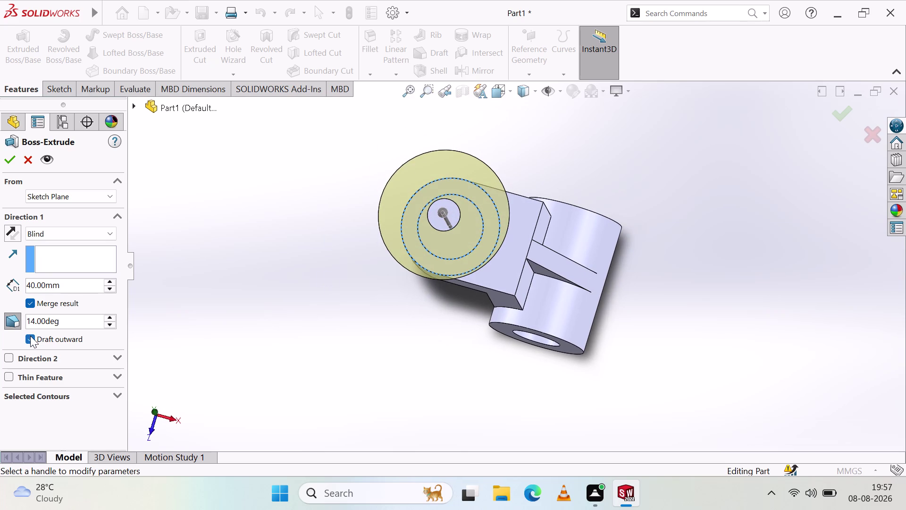
middle_drag(446, 342, 507, 239)
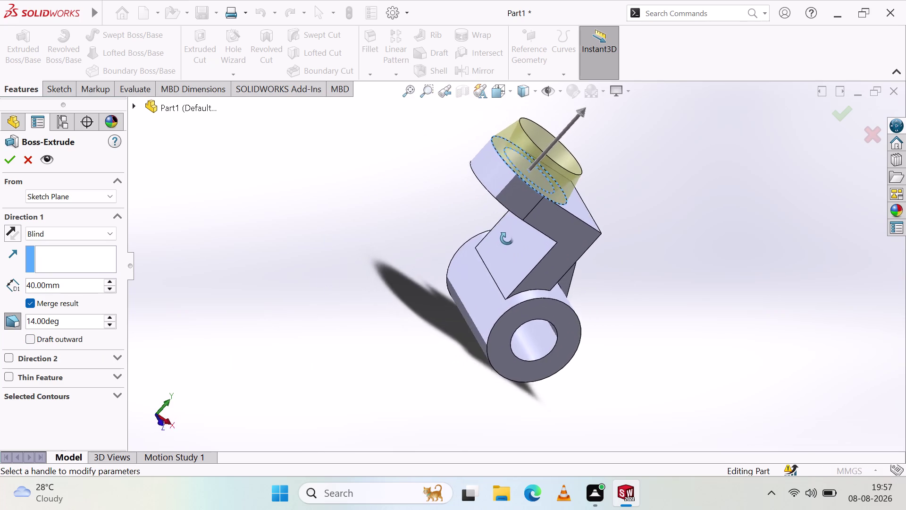
middle_drag(507, 239, 479, 376)
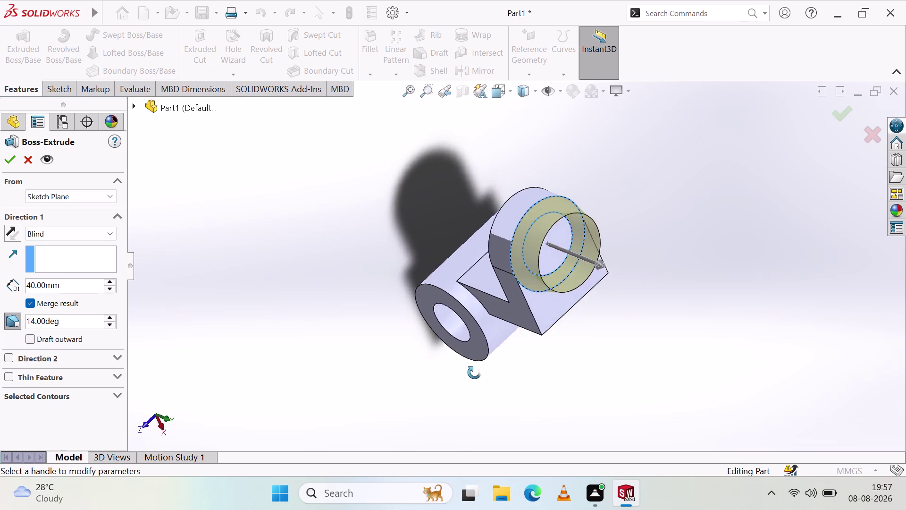
middle_drag(479, 375, 449, 365)
Remove the draft, check the right and angled views, then cancel the extrusion.
click(13, 317)
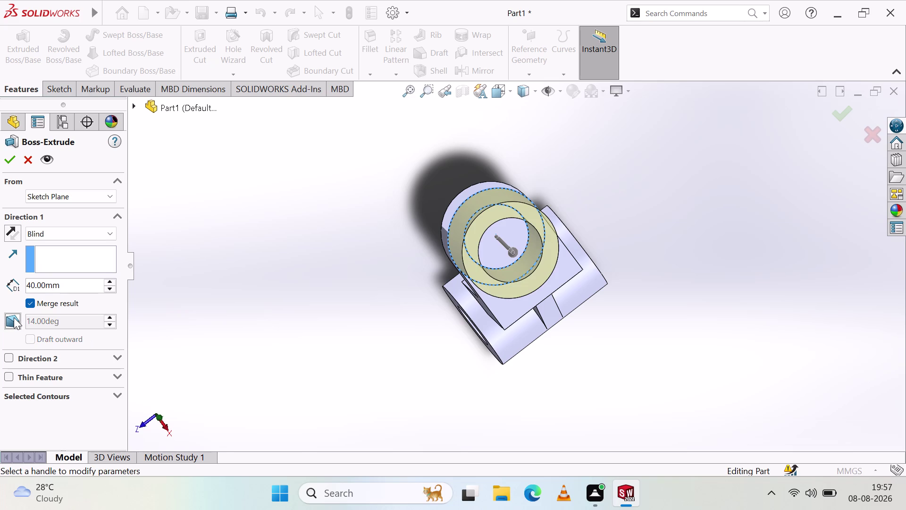
middle_drag(283, 360, 277, 284)
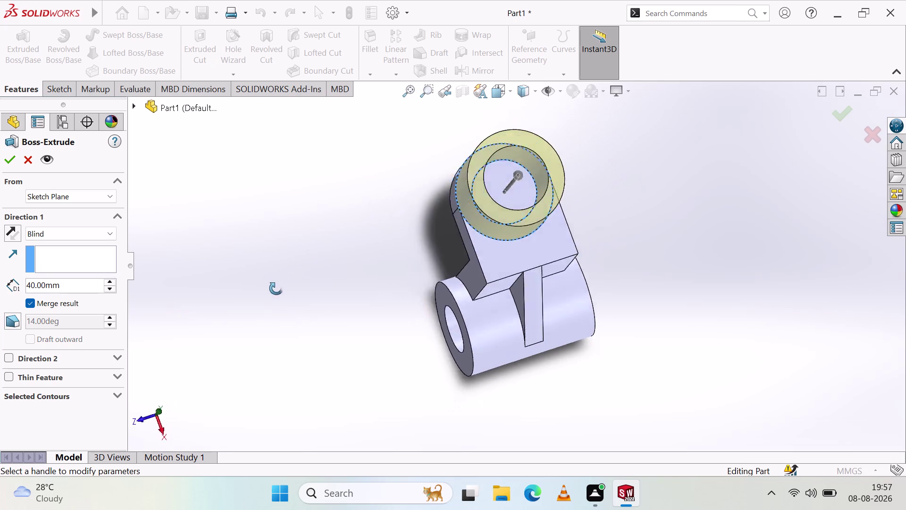
middle_drag(278, 284, 243, 333)
middle_click(244, 333)
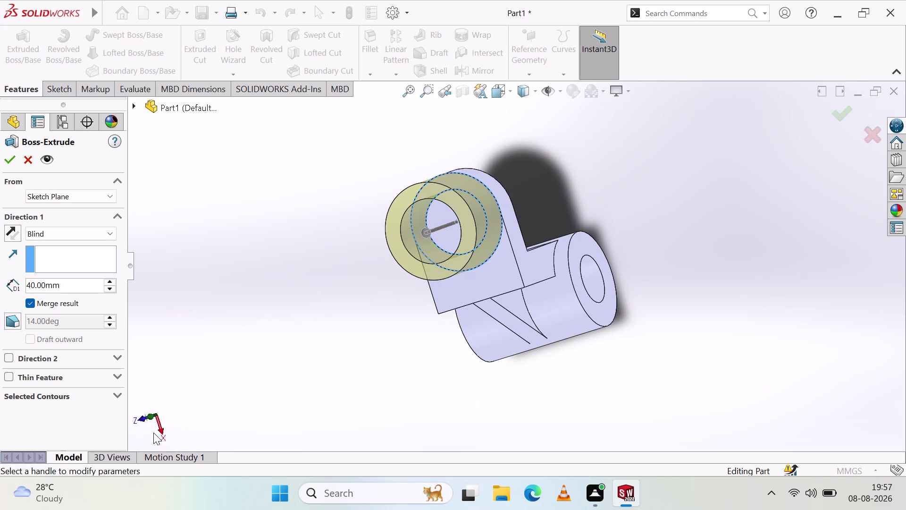
click(158, 427)
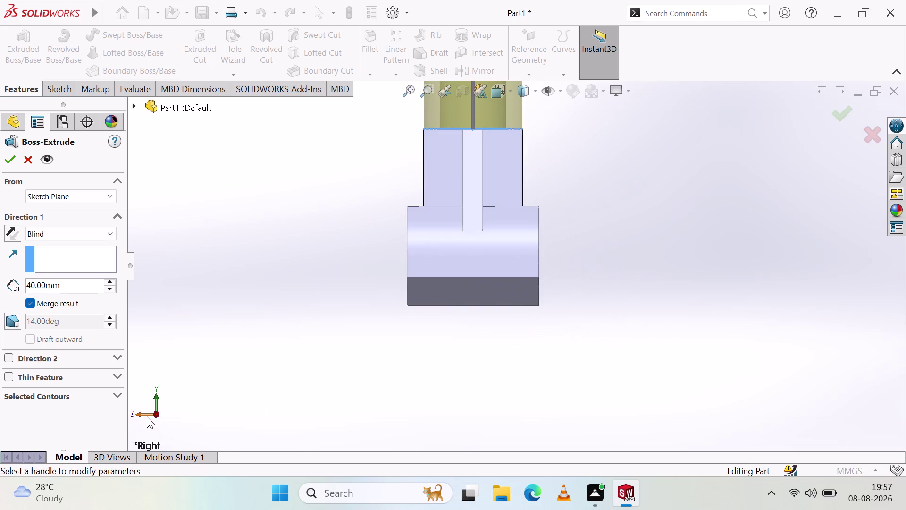
click(138, 413)
scroll(up, 3)
middle_drag(384, 224, 385, 373)
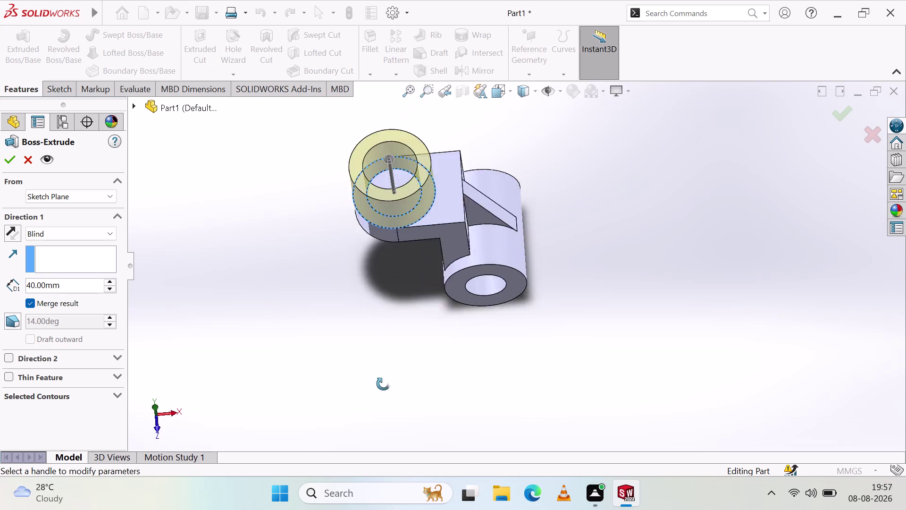
middle_drag(385, 373, 395, 463)
click(77, 284)
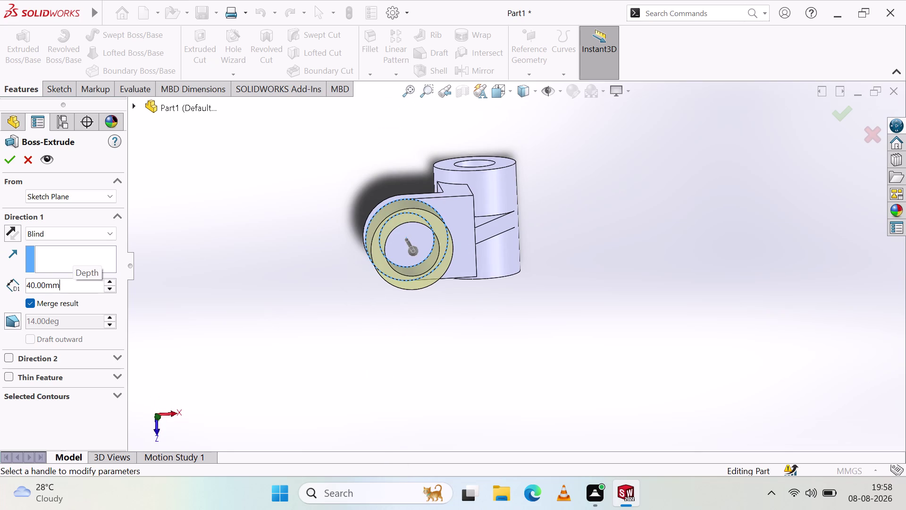
key(Escape)
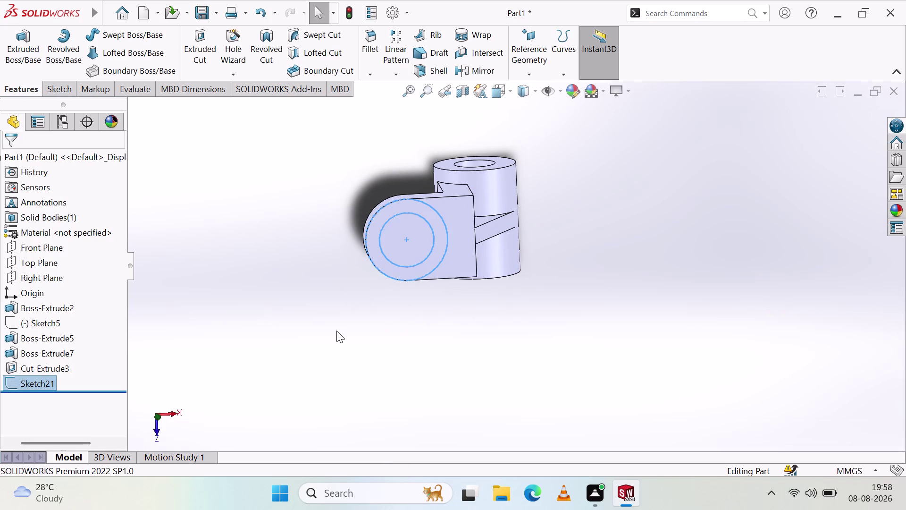
Delete the Ø40 inner circle from Sketch21, exit the sketch, and launch Extruded Boss/Base.
key(ctrl+z)
key(ctrl+z)
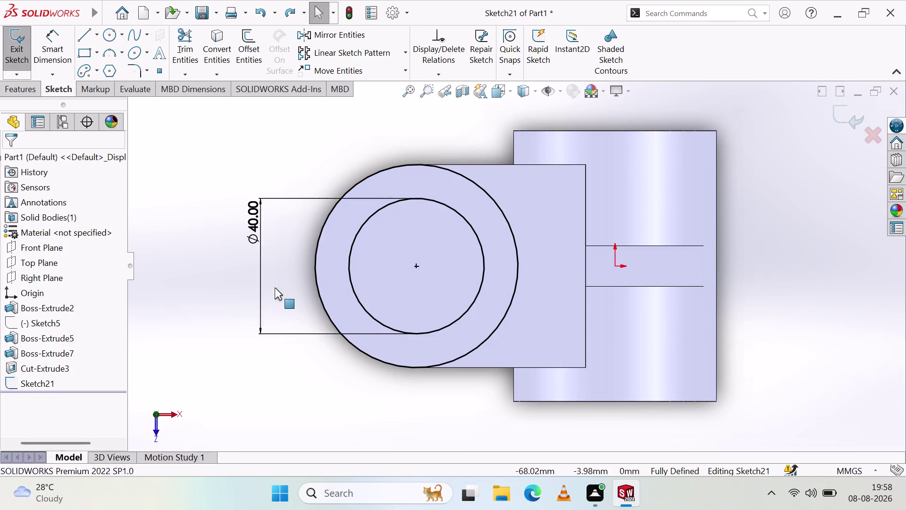
key(ctrl+z)
key(ctrl+z)
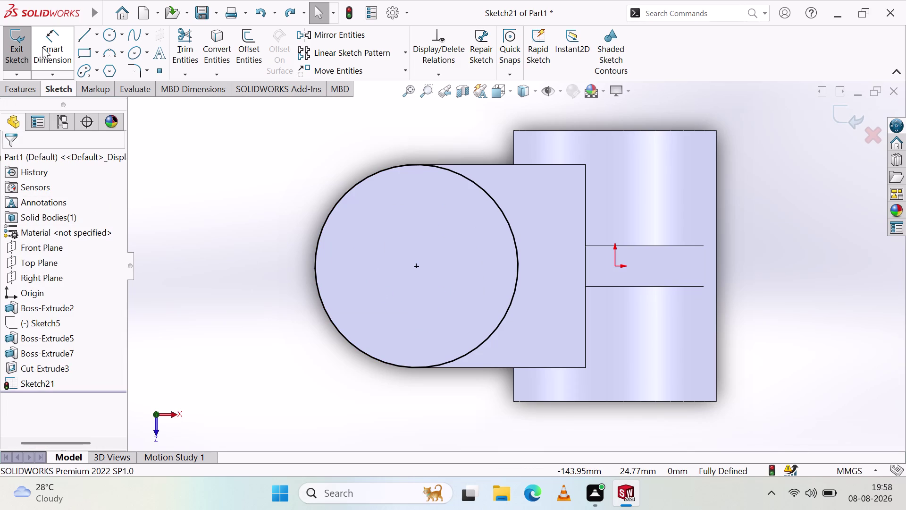
click(28, 87)
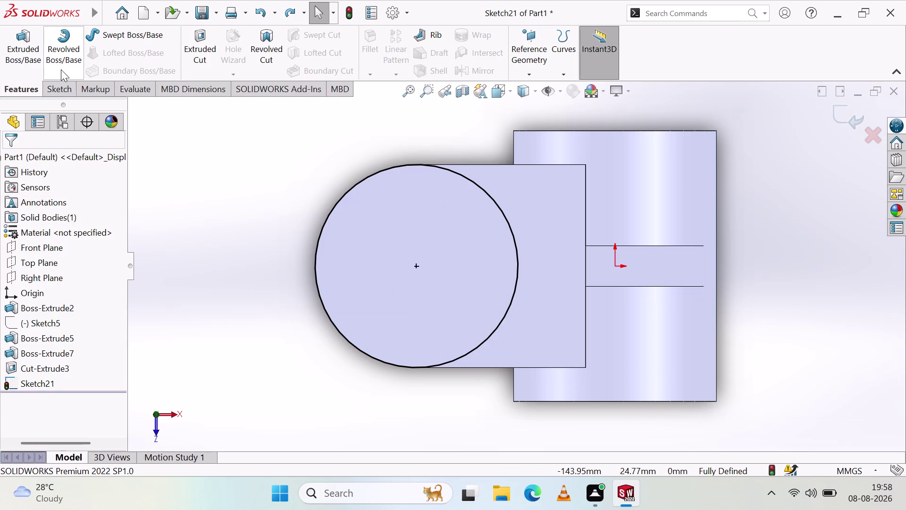
click(25, 36)
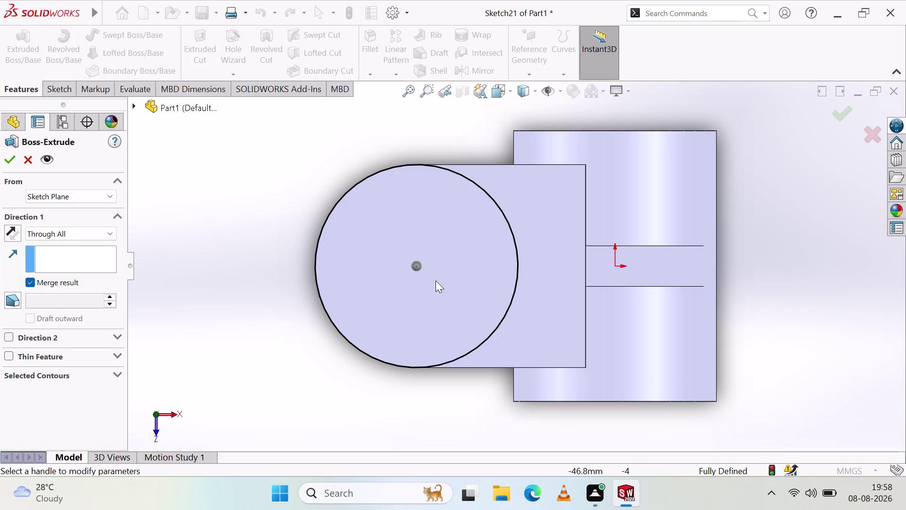
Extrude Sketch21's outer circle 40 mm blind with a 14° draft as Boss-Extrude9.
click(79, 233)
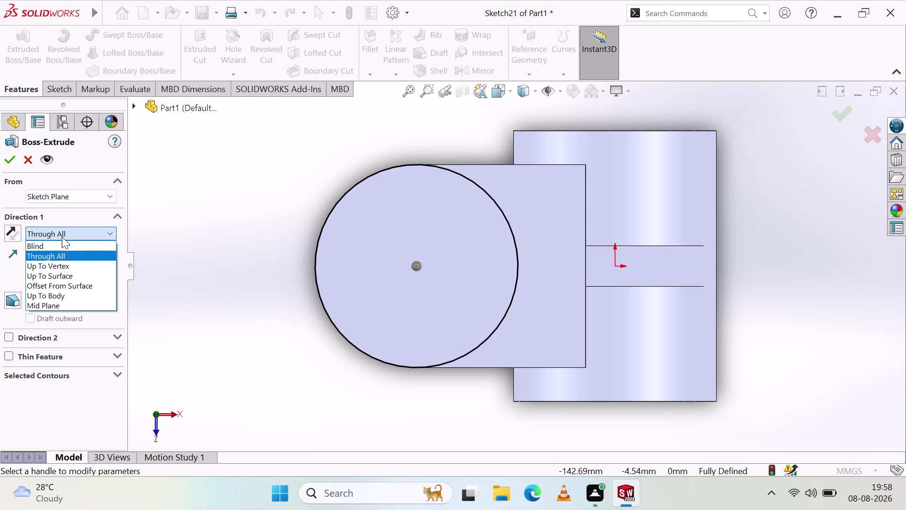
click(50, 243)
middle_drag(351, 267, 369, 183)
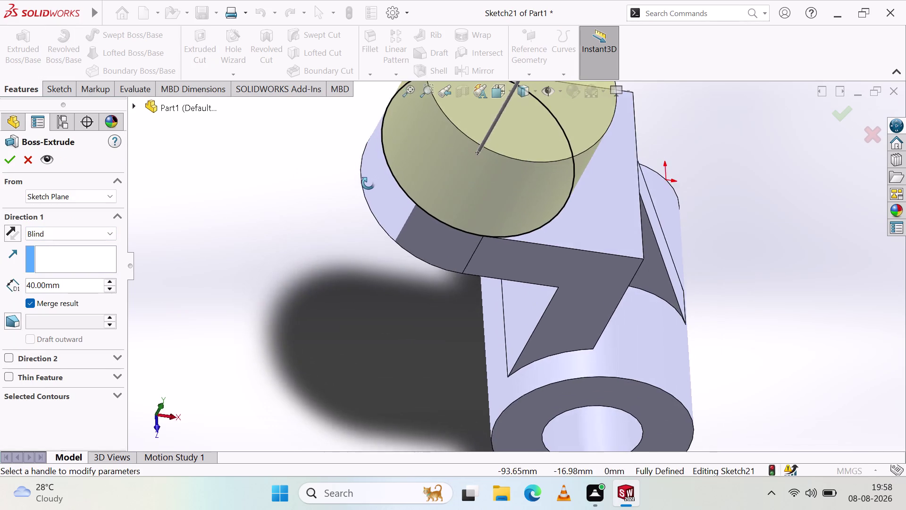
middle_drag(369, 183, 396, 276)
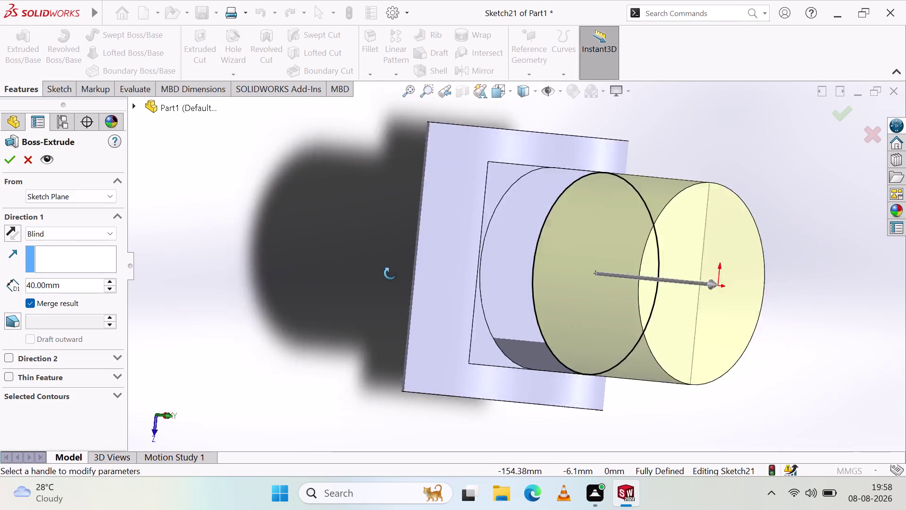
middle_drag(397, 276, 355, 256)
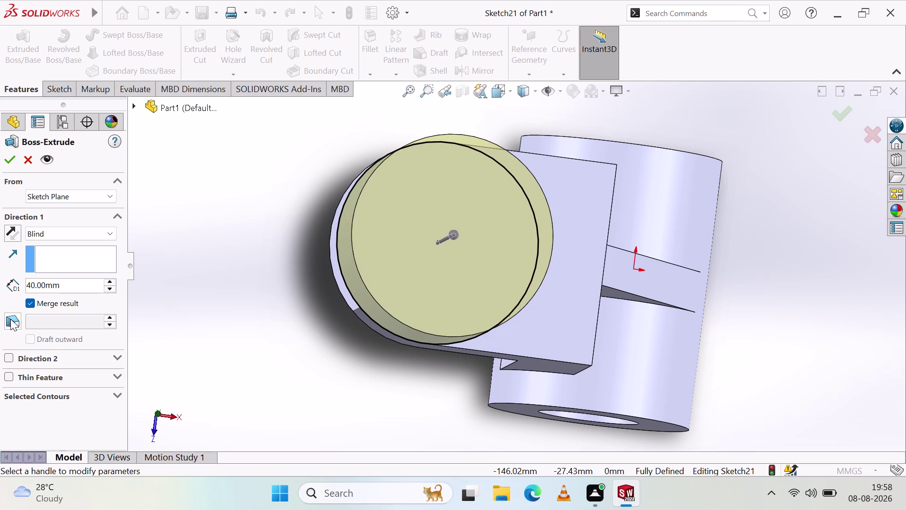
click(10, 319)
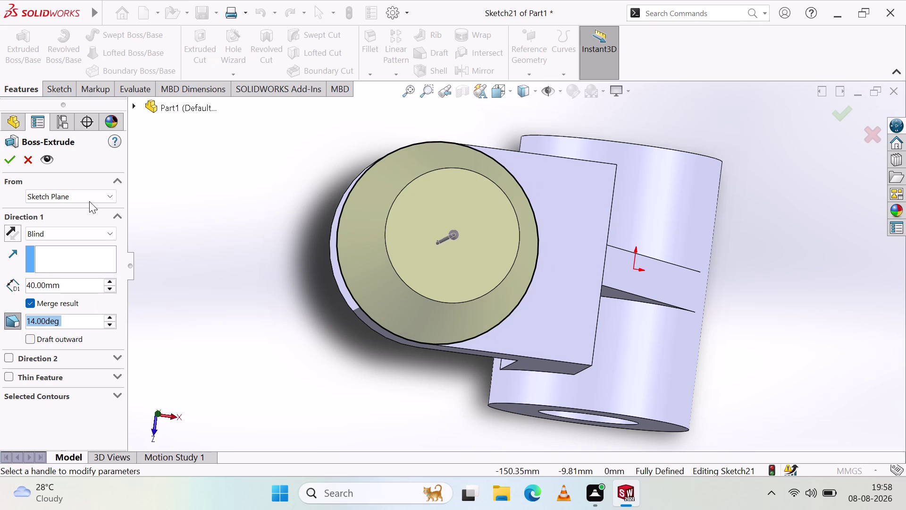
click(7, 162)
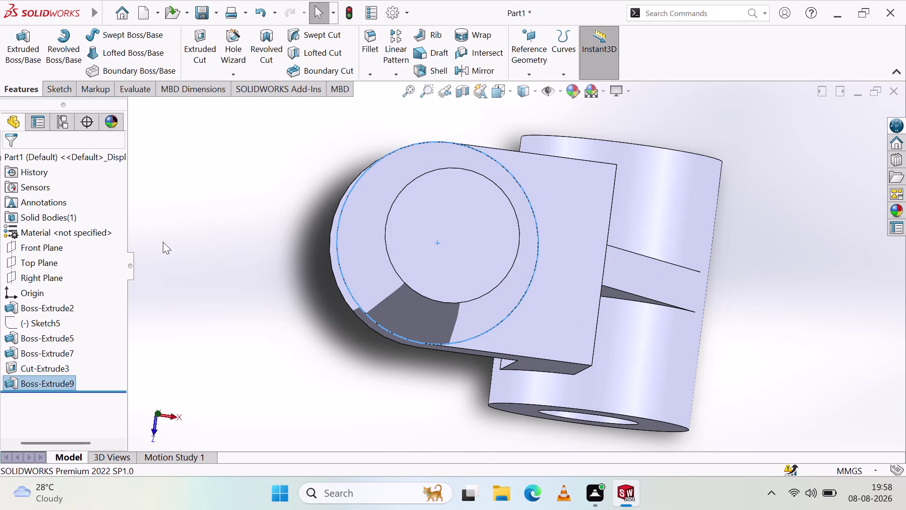
Turn the view to face the bracket's round end and show the Sketch tools.
middle_drag(512, 198, 482, 235)
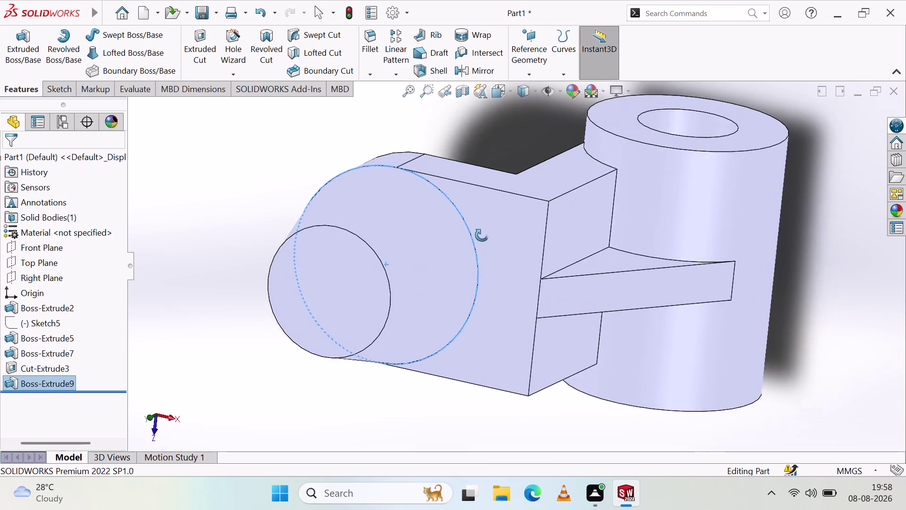
middle_drag(481, 235, 486, 188)
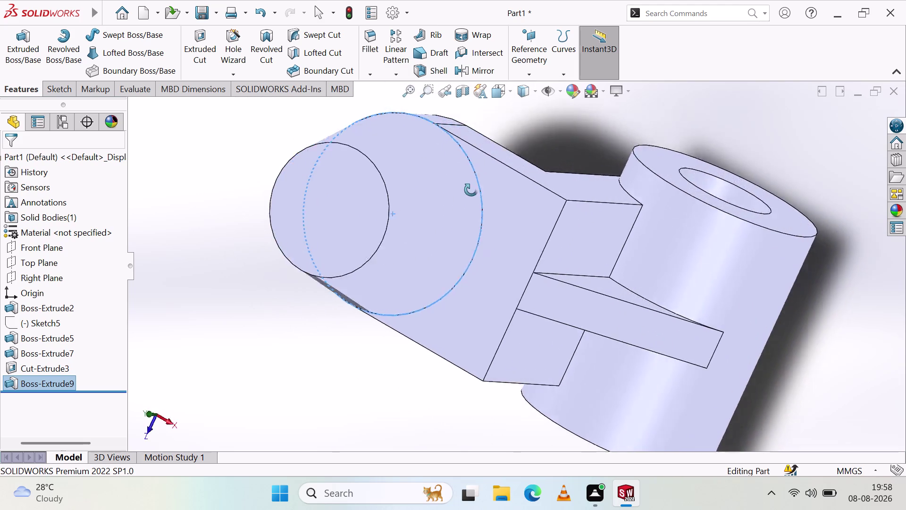
middle_drag(486, 188, 517, 237)
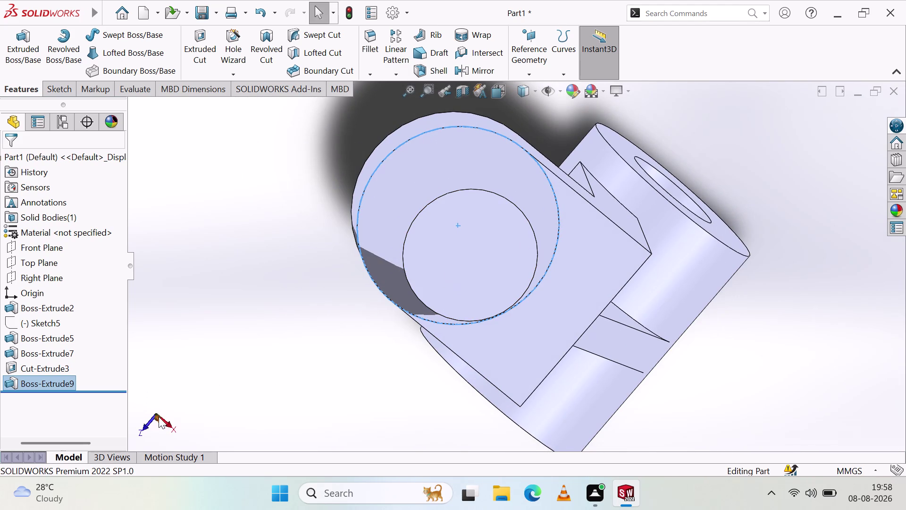
click(167, 422)
click(138, 413)
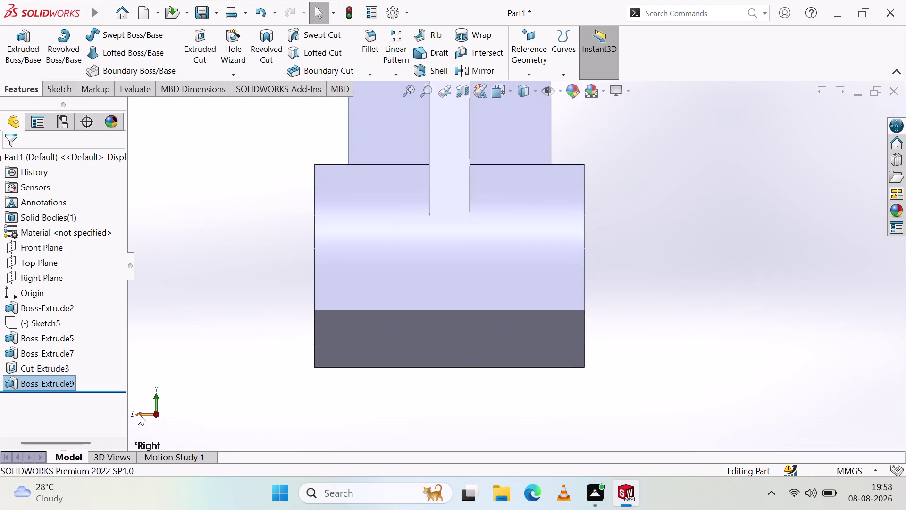
scroll(down, 3)
scroll(up, 3)
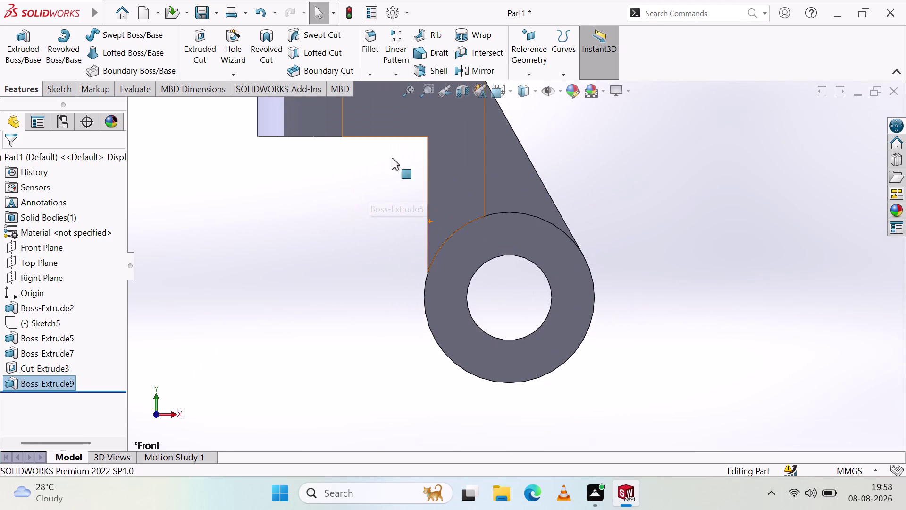
middle_drag(384, 149, 393, 352)
scroll(up, 3)
scroll(down, 3)
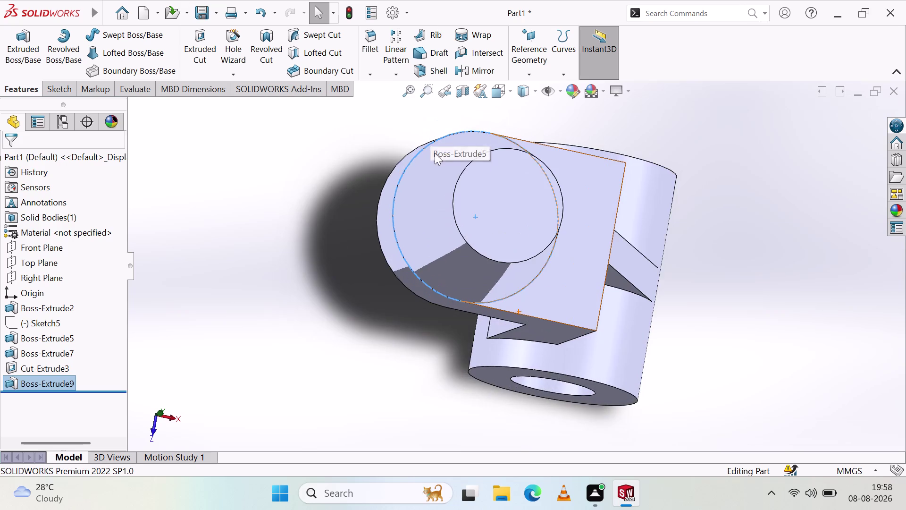
scroll(down, 3)
middle_drag(469, 159, 444, 194)
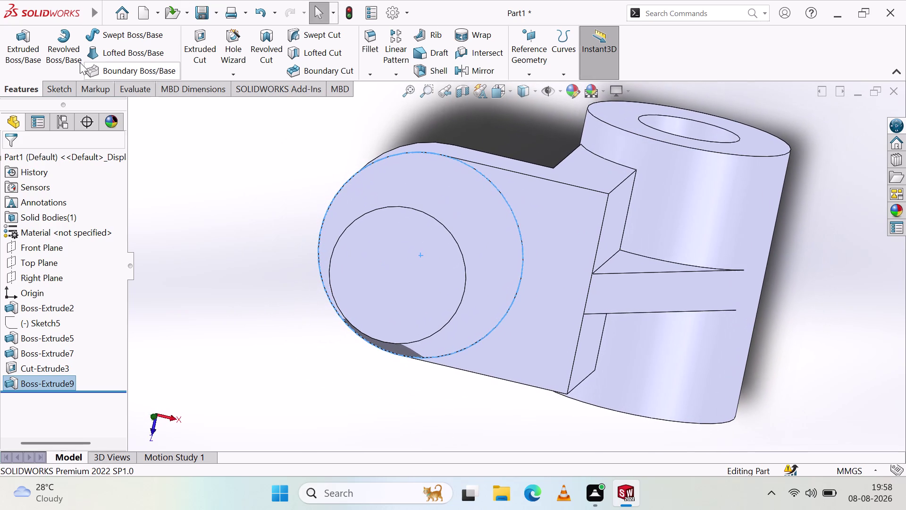
click(52, 99)
Start a sketch on the round boss face and draw a circle at its centre.
click(55, 93)
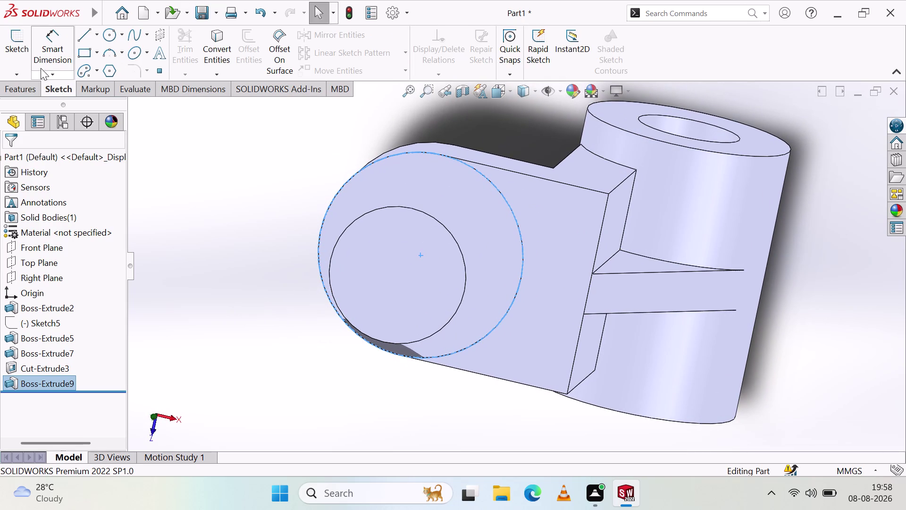
click(384, 278)
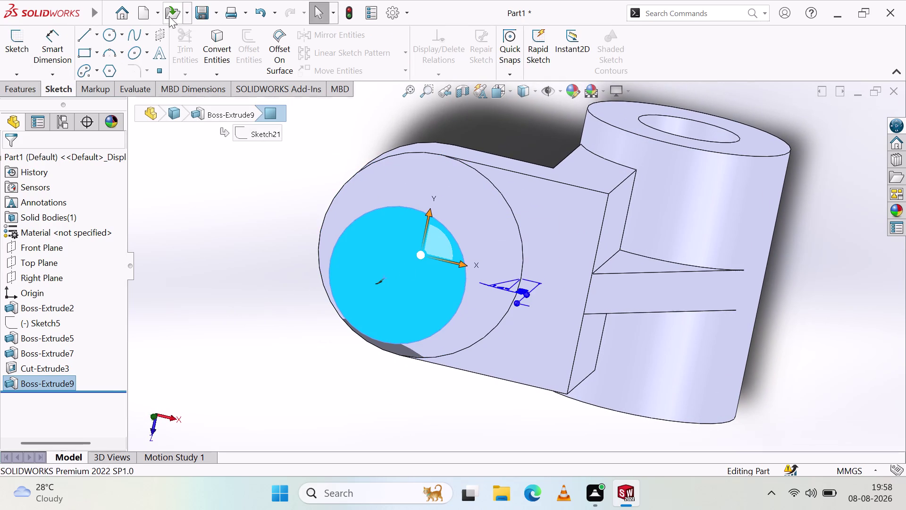
click(13, 38)
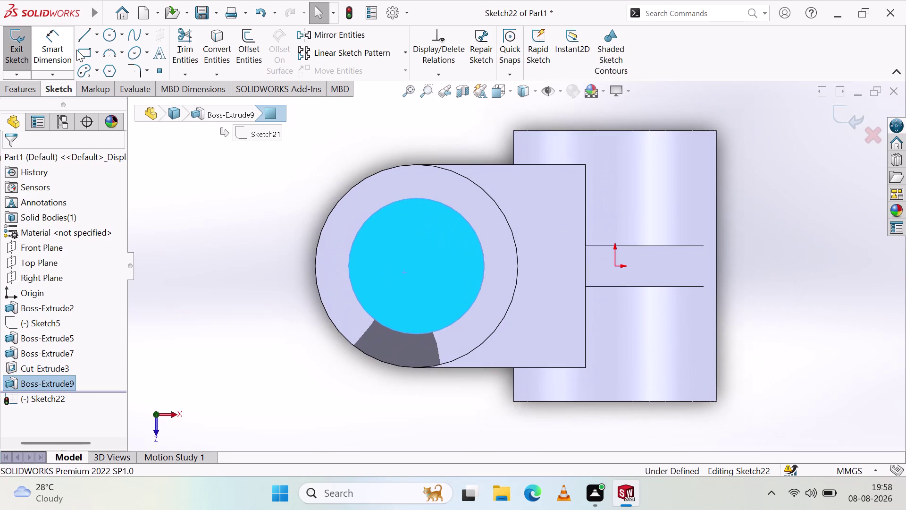
click(112, 37)
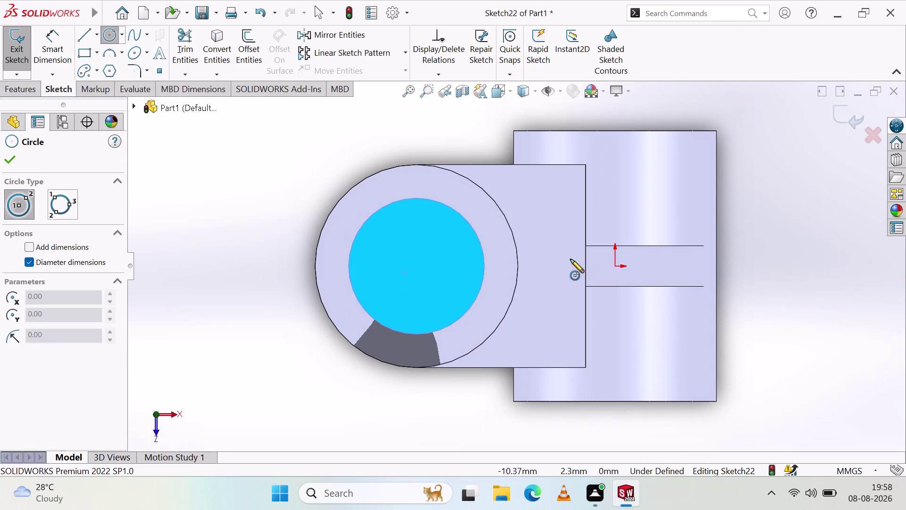
click(415, 266)
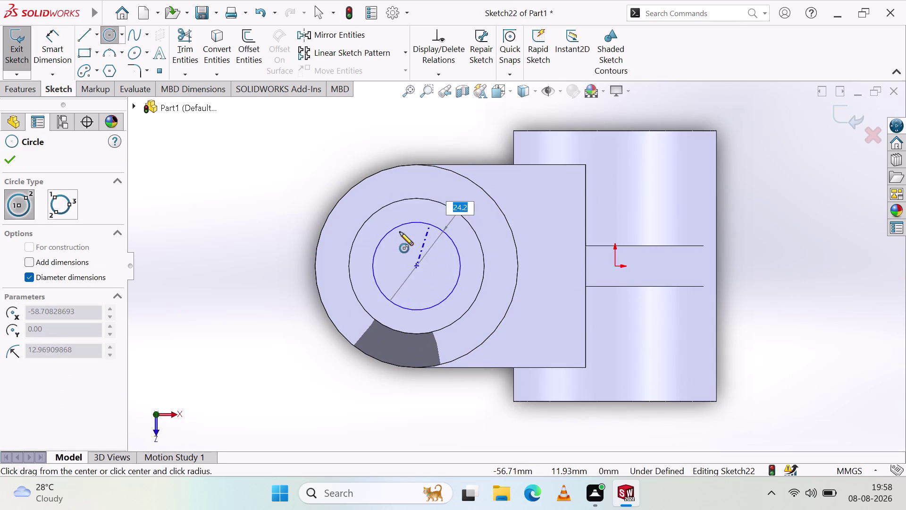
click(399, 236)
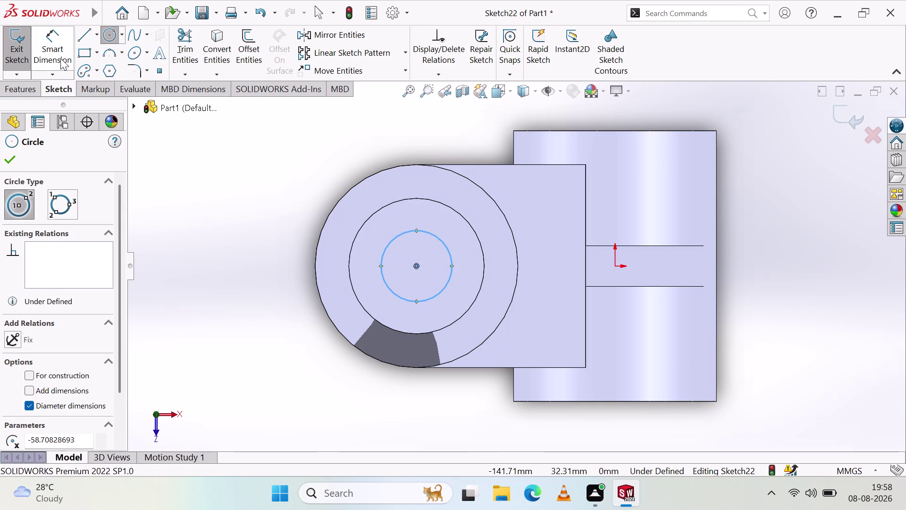
Dimension the new circle to a 20 mm diameter.
click(60, 54)
click(399, 296)
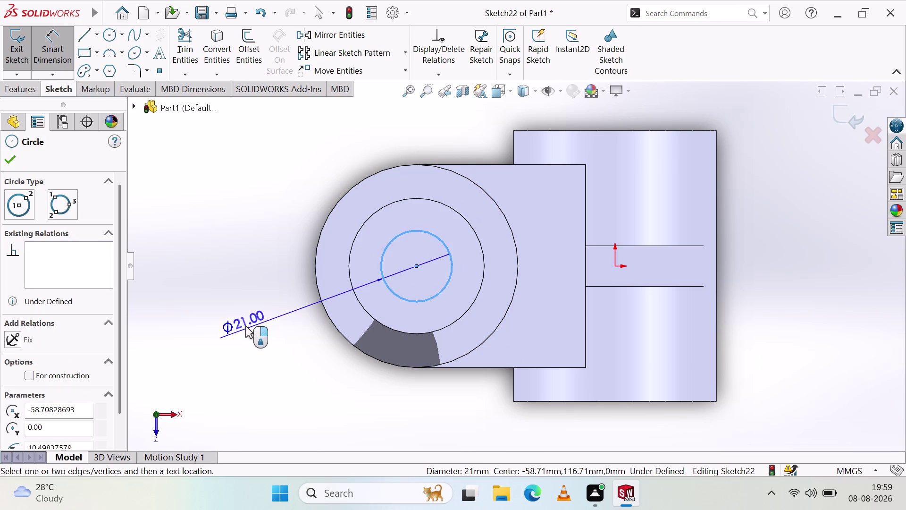
click(244, 310)
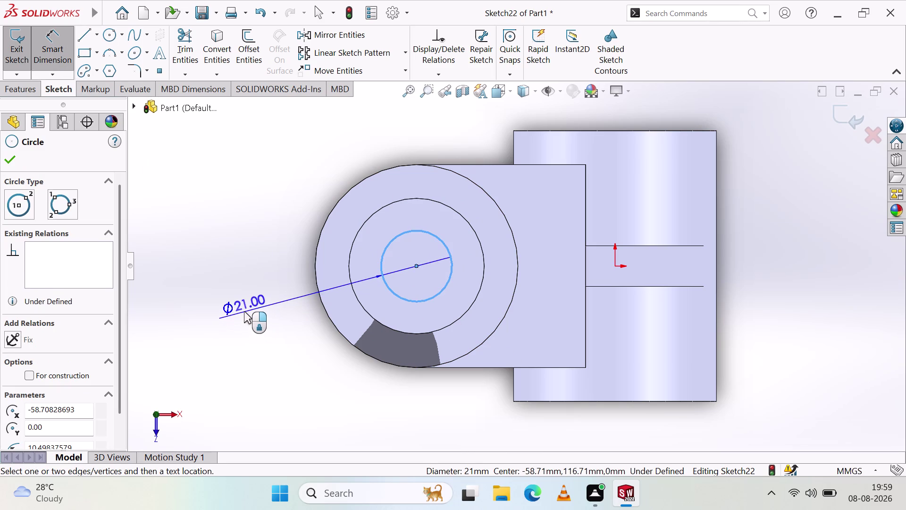
text(20)
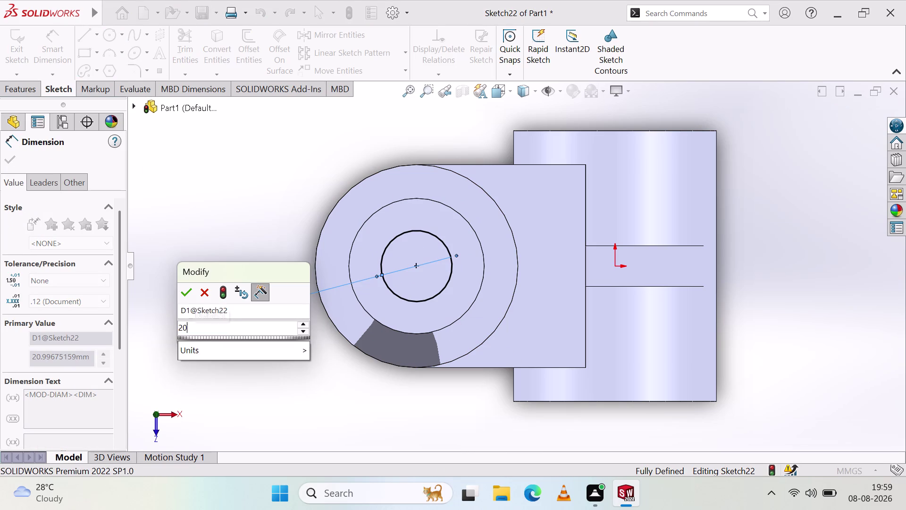
click(179, 285)
click(262, 404)
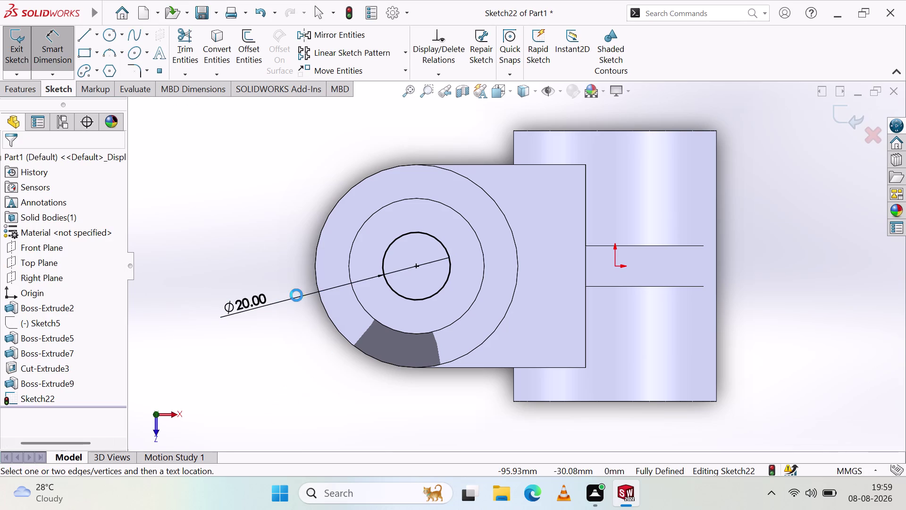
click(64, 61)
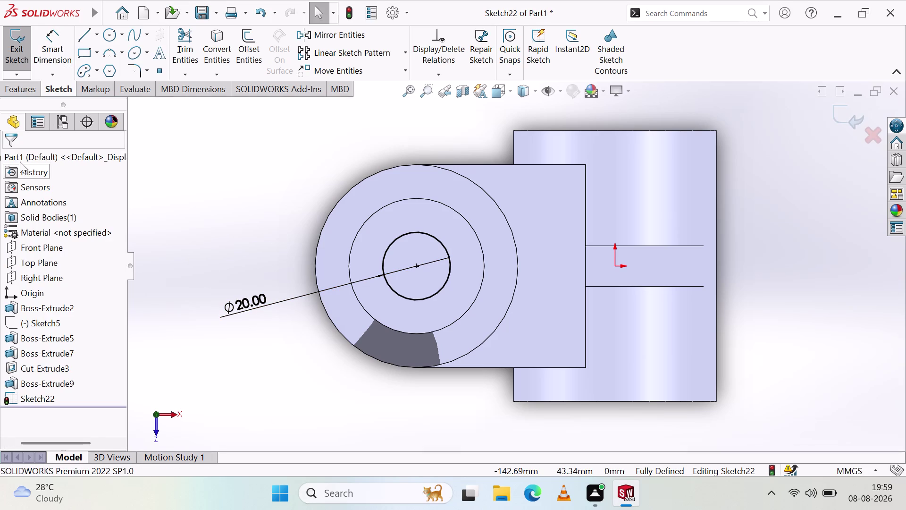
click(24, 88)
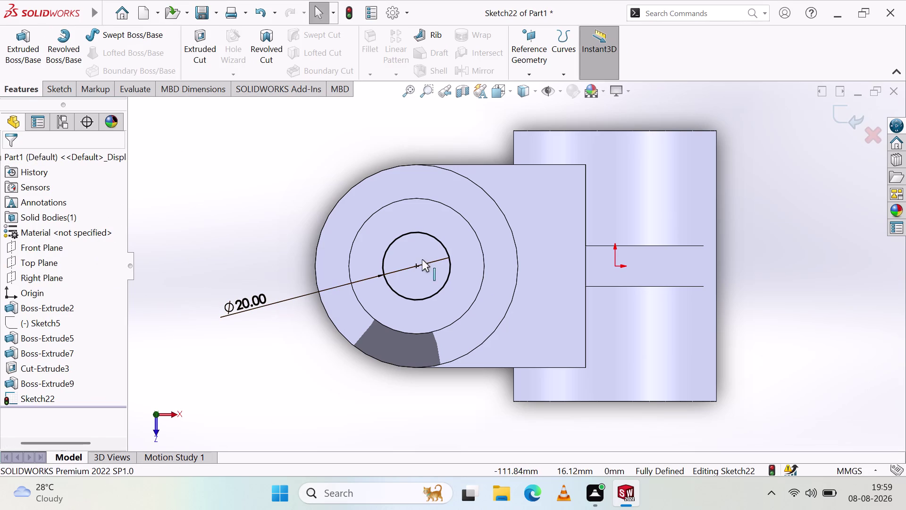
Extrude-cut the 20 mm circle Through All to hole the round boss.
click(432, 243)
key(Escape)
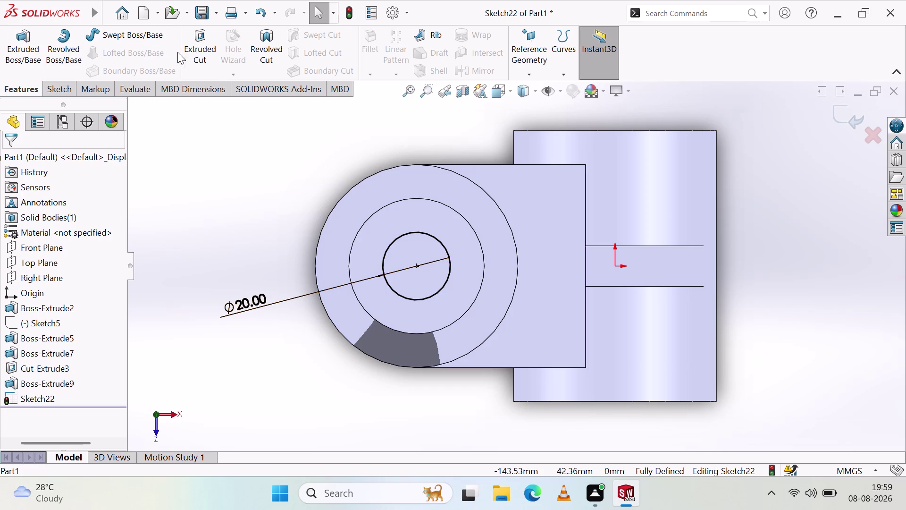
click(188, 55)
click(413, 276)
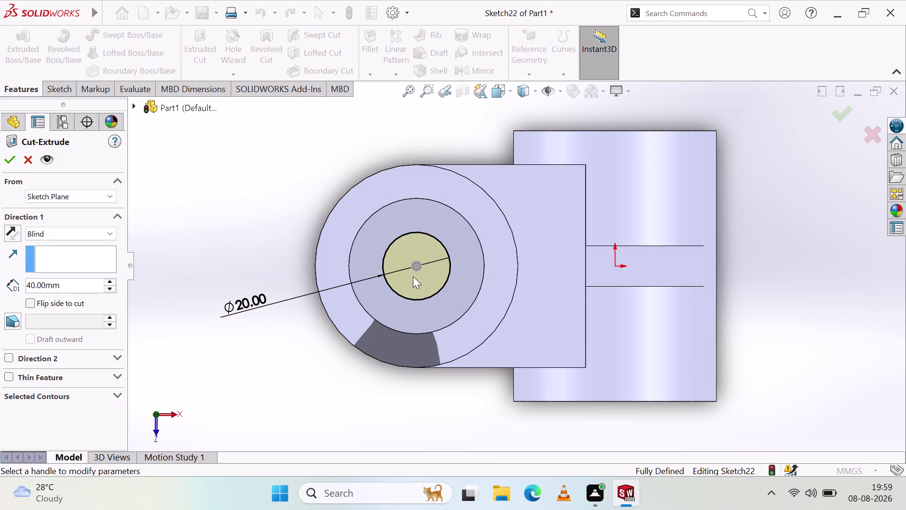
click(100, 229)
click(79, 254)
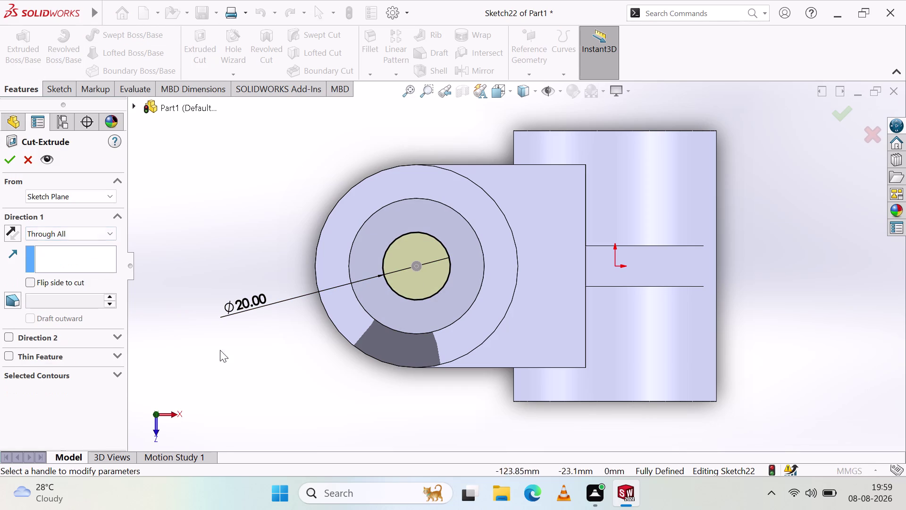
scroll(down, 3)
middle_drag(367, 410, 370, 321)
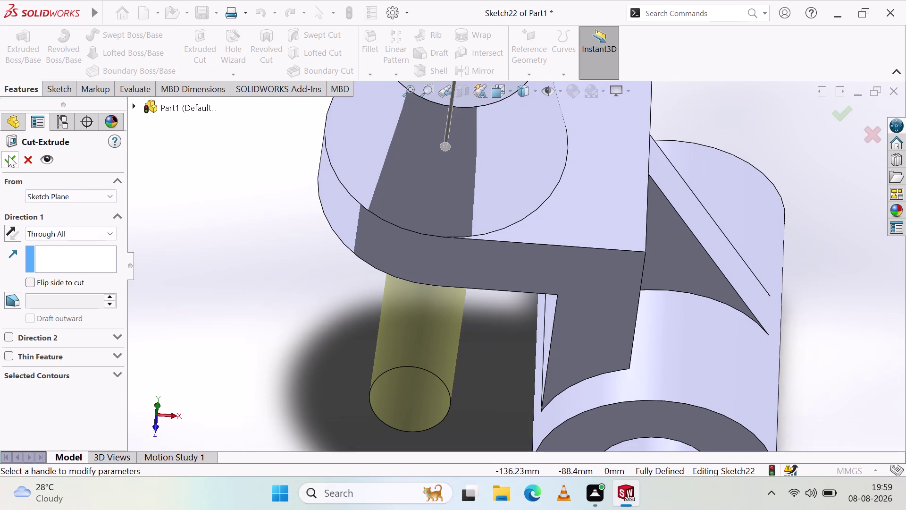
click(8, 157)
click(245, 293)
middle_drag(303, 230, 297, 266)
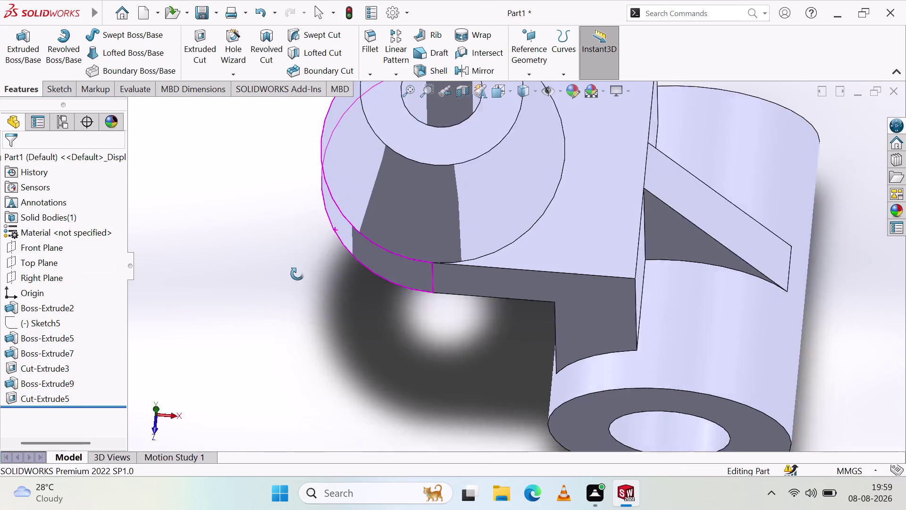
Orbit and zoom around the bracket to inspect the new hole from all sides.
middle_drag(297, 267, 299, 327)
click(224, 319)
key(Escape)
key(Escape)
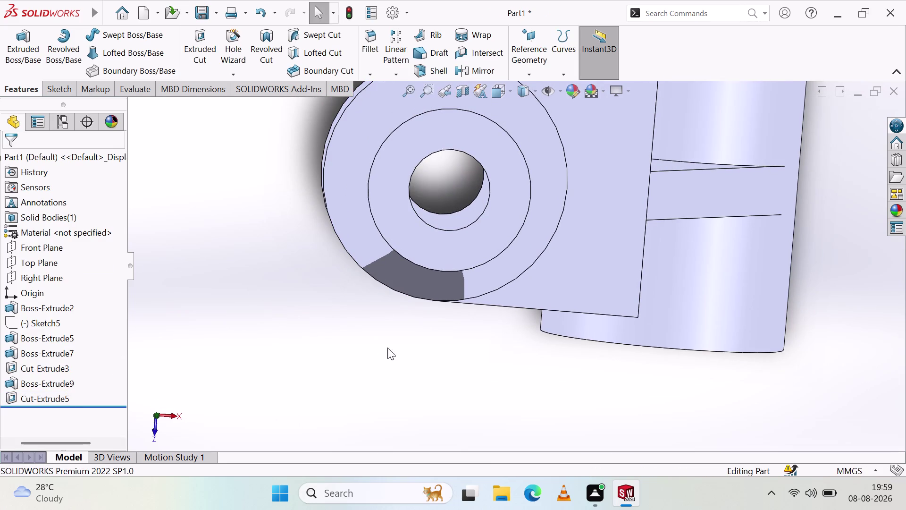
key(Escape)
scroll(up, 3)
middle_drag(645, 215, 689, 103)
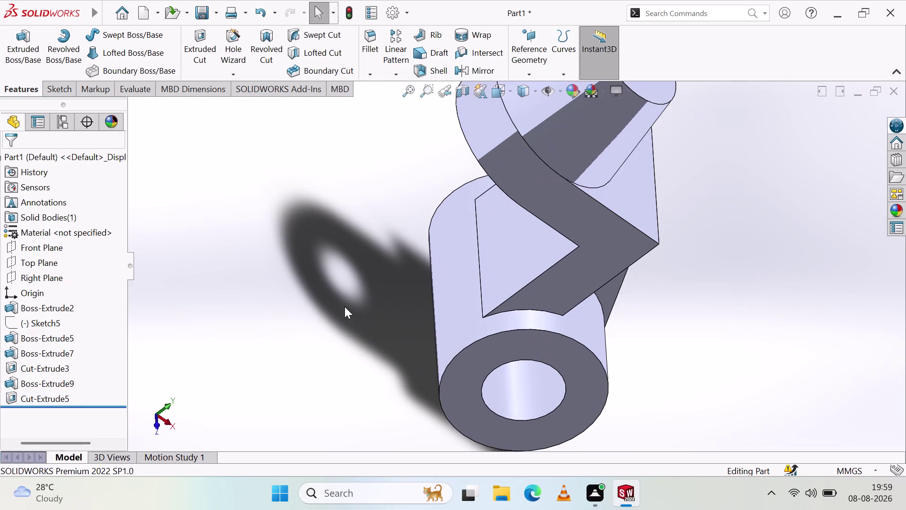
scroll(up, 3)
middle_drag(469, 211, 397, 208)
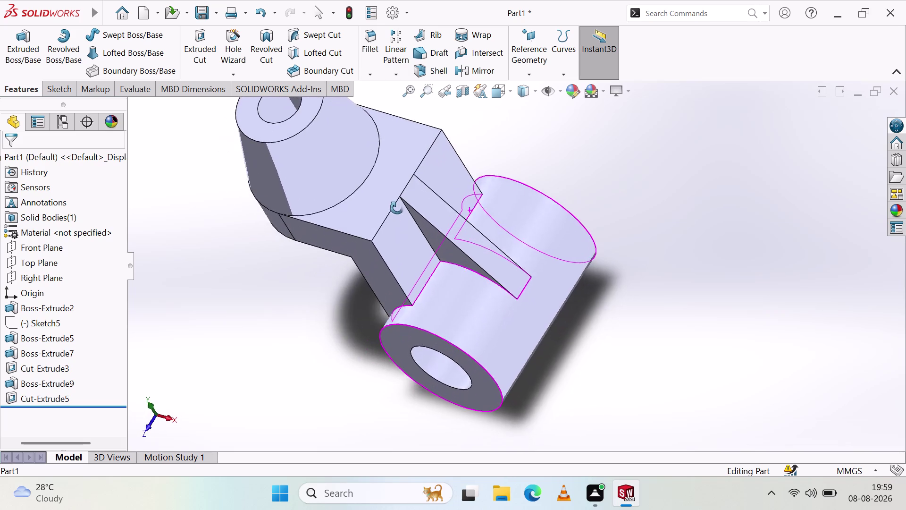
middle_drag(397, 208, 452, 305)
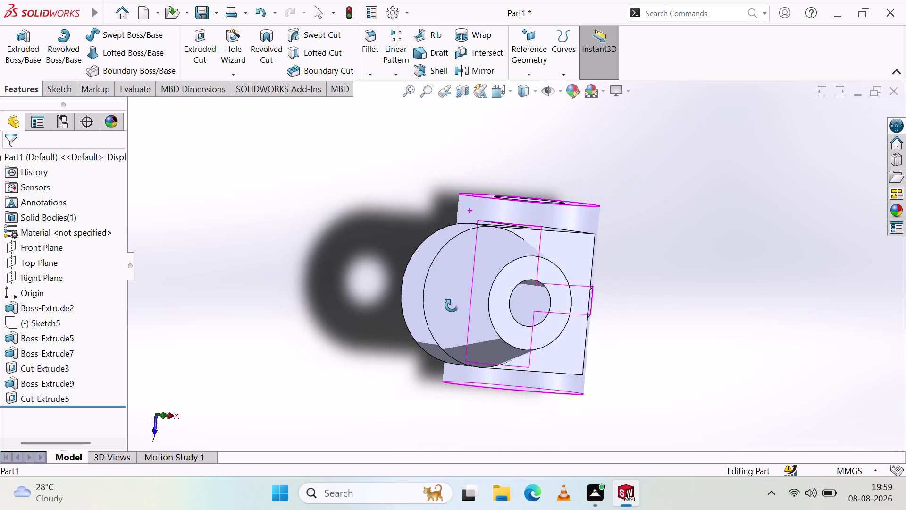
middle_drag(452, 305, 466, 240)
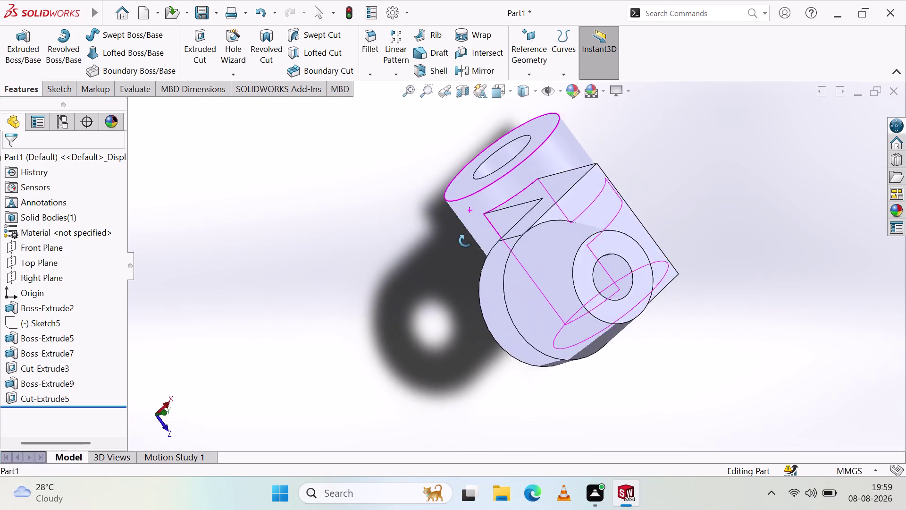
middle_drag(465, 239, 734, 268)
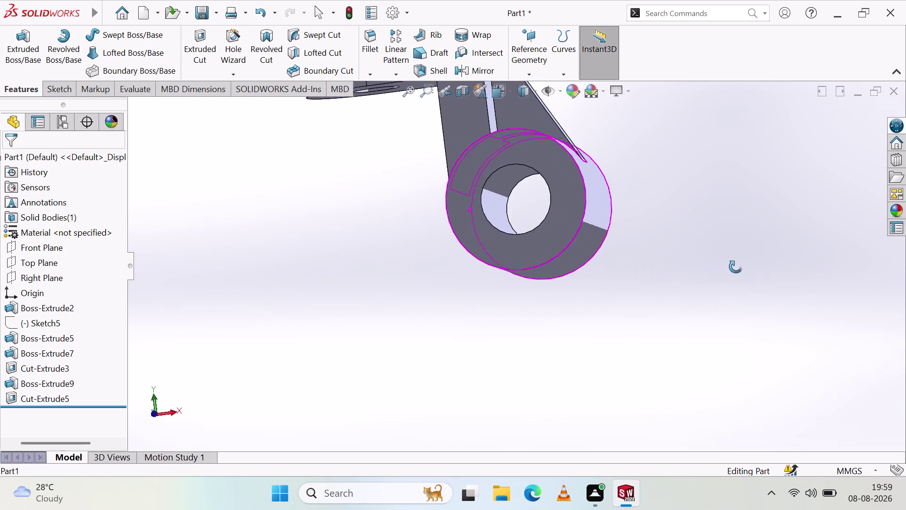
middle_drag(734, 268, 735, 262)
scroll(down, 3)
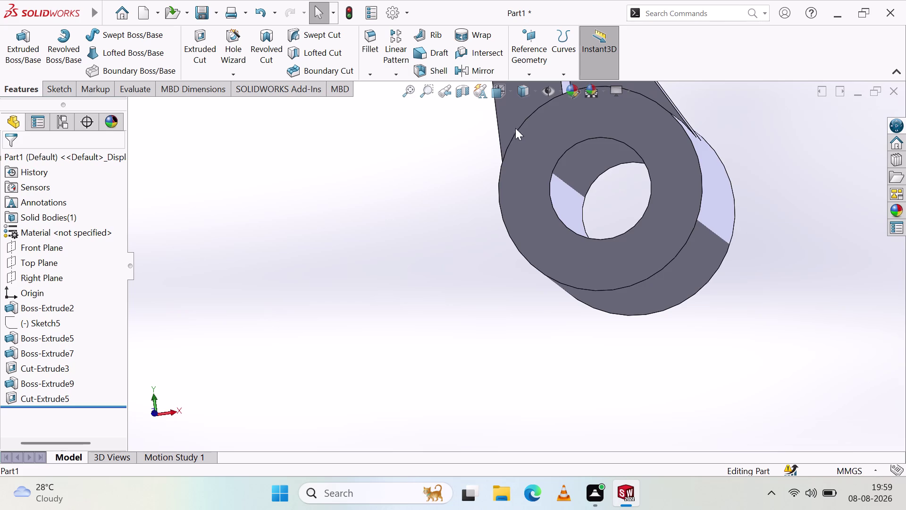
scroll(down, 3)
scroll(up, 3)
middle_drag(617, 155, 585, 339)
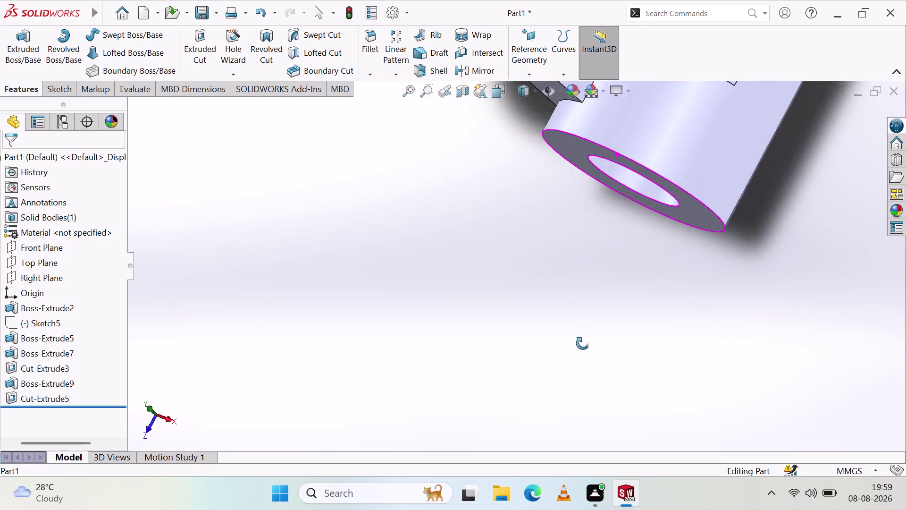
middle_drag(585, 339, 580, 341)
scroll(up, 3)
scroll(up, 3)
scroll(up, 3)
middle_drag(618, 135, 445, 449)
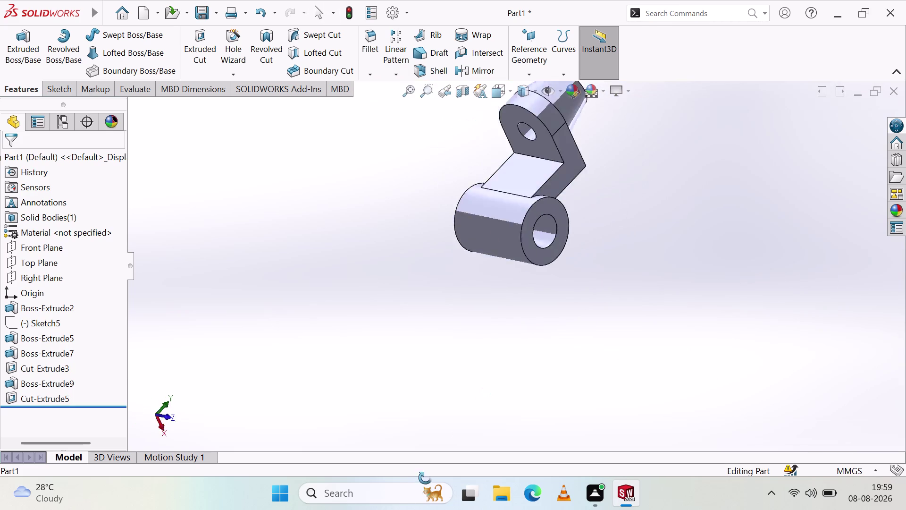
middle_drag(445, 449, 370, 509)
middle_drag(588, 70, 548, 213)
middle_drag(603, 142, 541, 247)
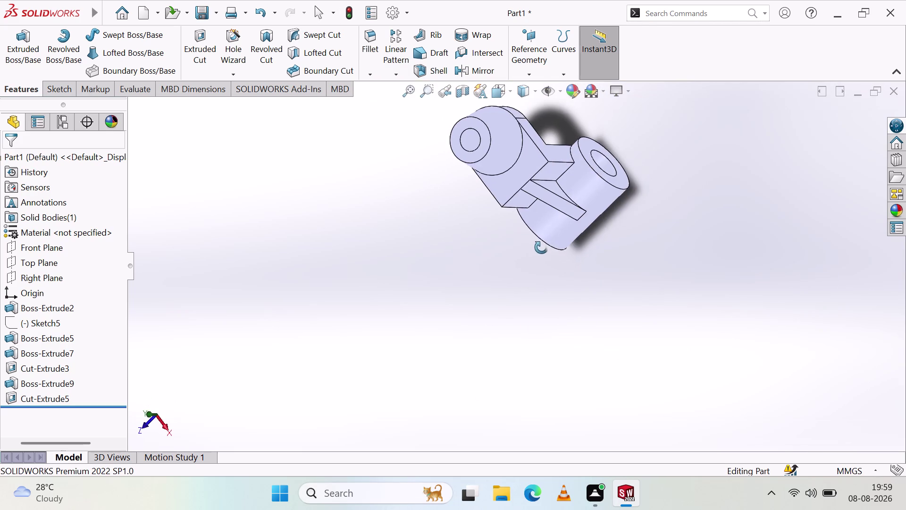
middle_drag(541, 247, 541, 250)
scroll(up, 3)
Change options in the heads-up view toolbar while viewing the finished bracket.
click(604, 45)
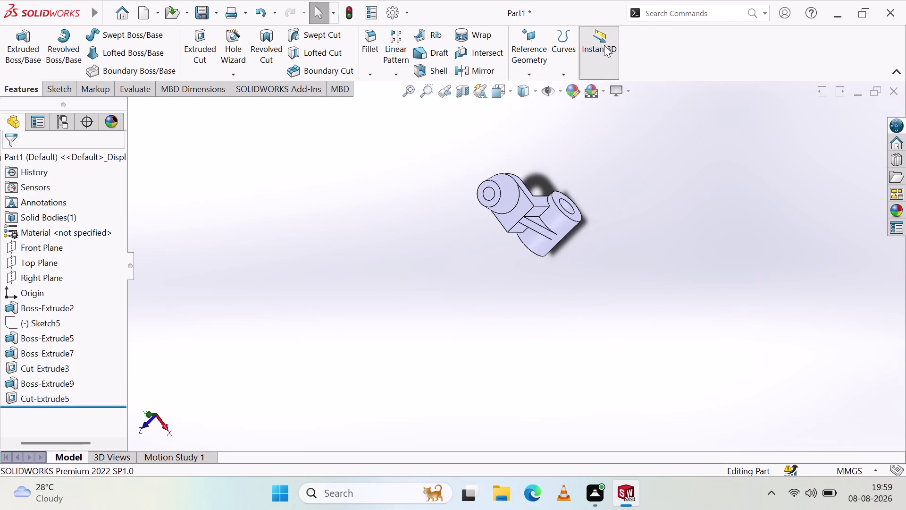
click(597, 64)
click(601, 161)
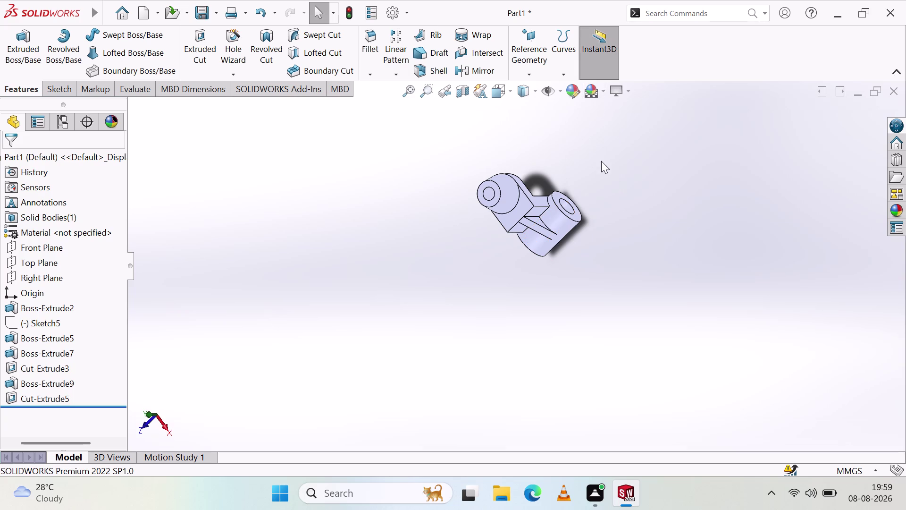
scroll(up, 3)
scroll(down, 3)
scroll(down, 3)
scroll(up, 3)
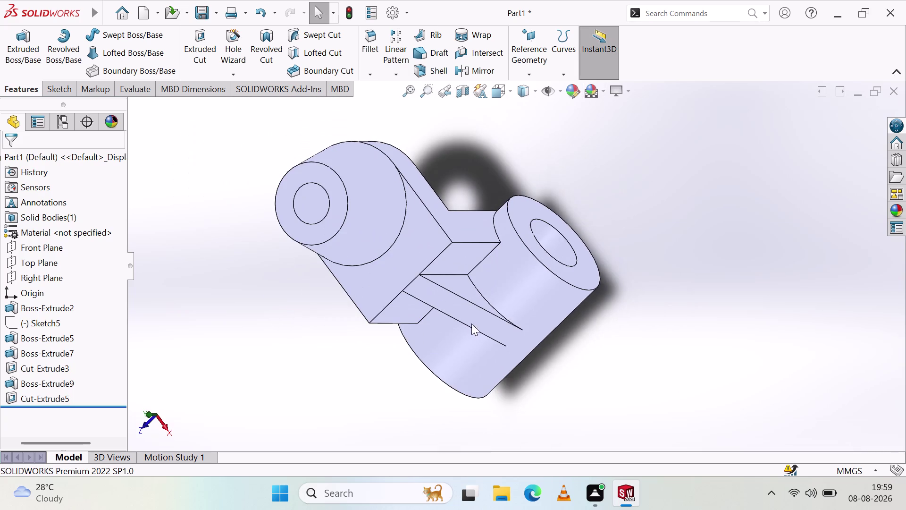
middle_drag(499, 288, 559, 190)
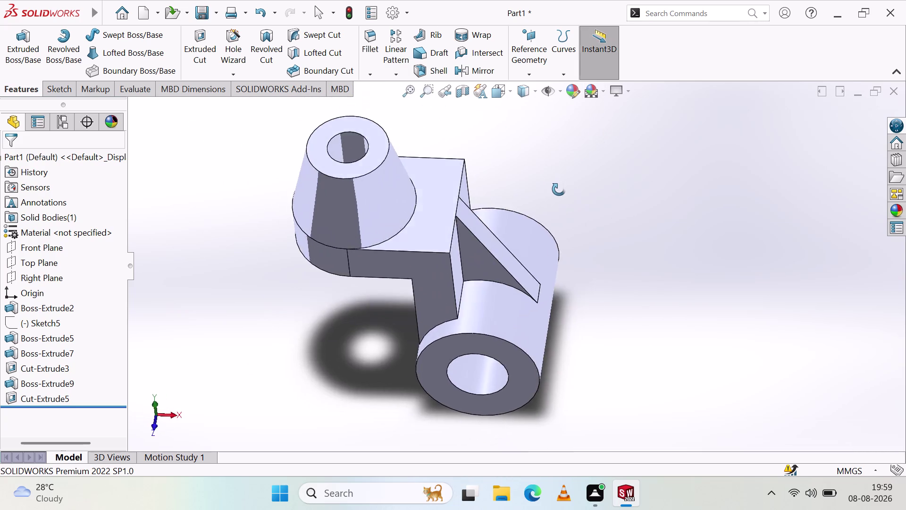
middle_drag(559, 189, 580, 188)
Try the grey gradient and cobblestone scenes, then settle on plain white.
click(594, 91)
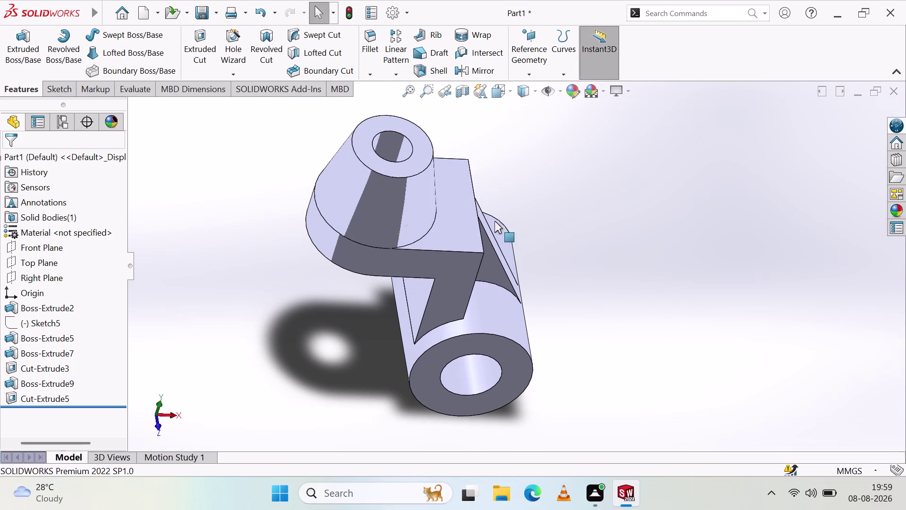
click(590, 92)
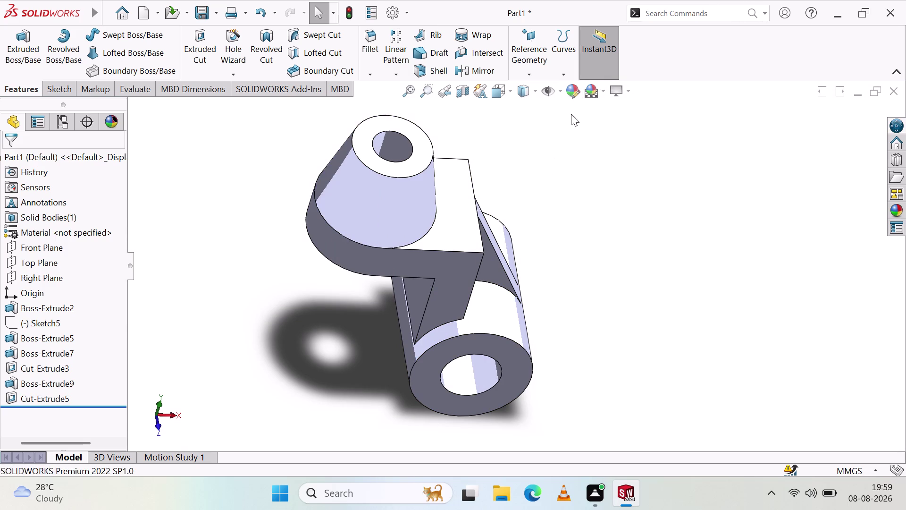
click(587, 93)
click(586, 92)
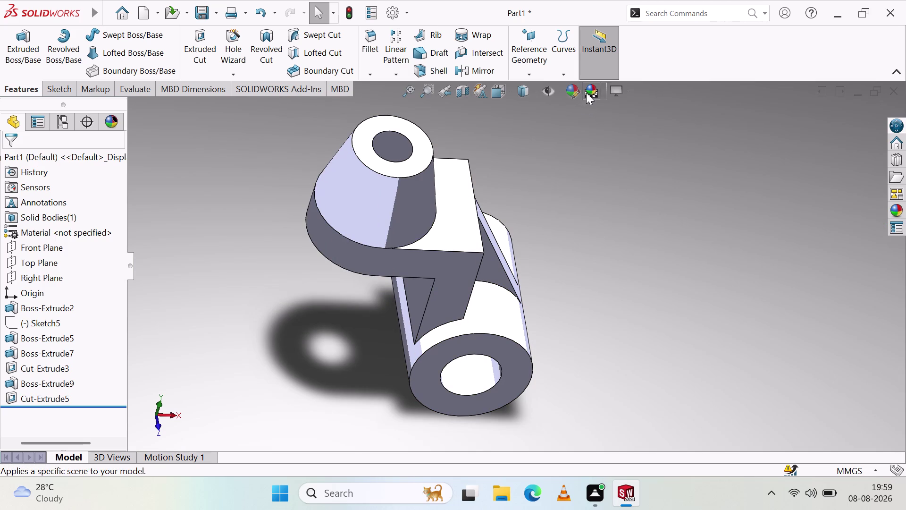
click(586, 91)
click(586, 91)
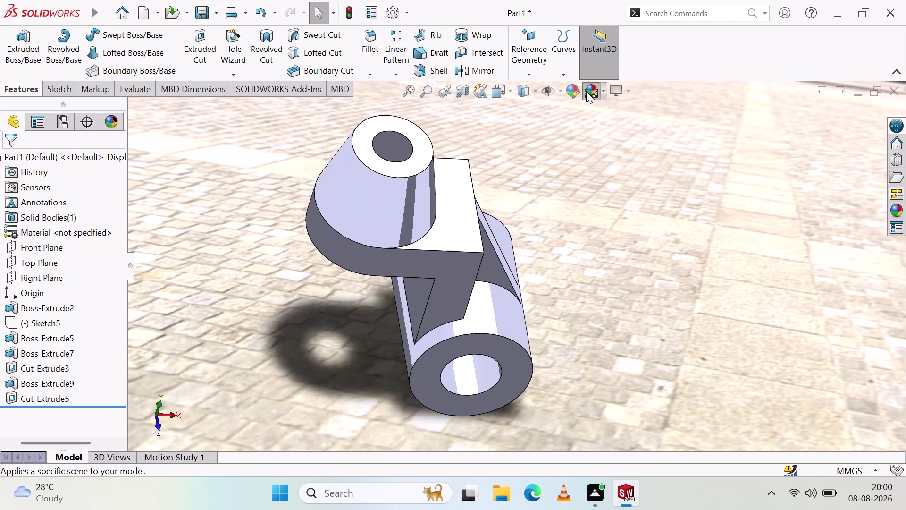
click(588, 91)
click(587, 91)
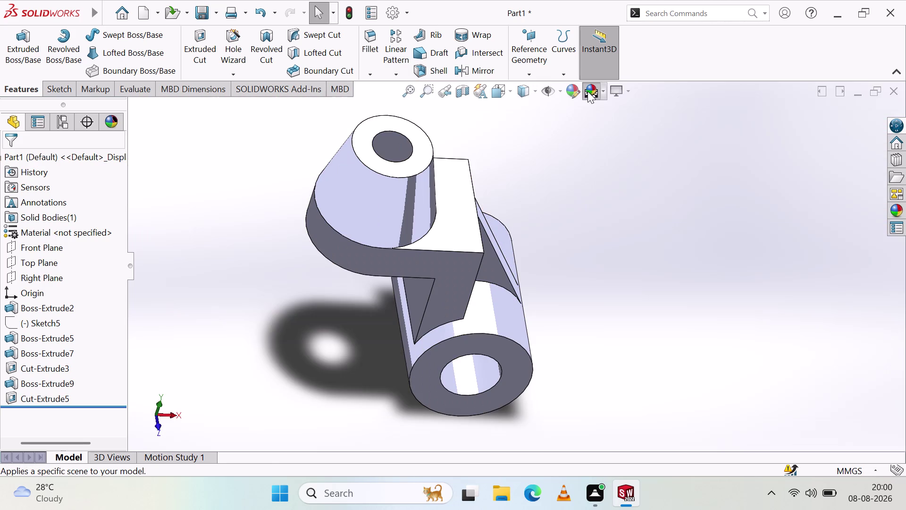
click(571, 91)
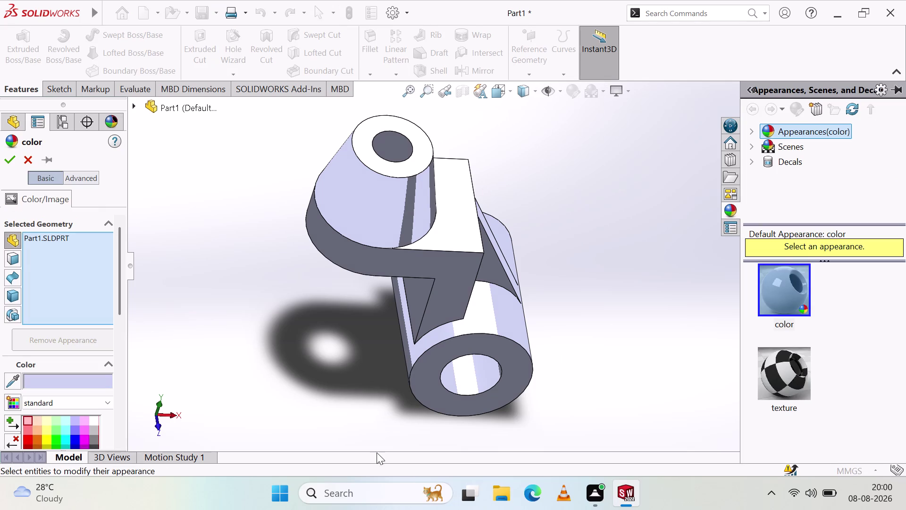
Try bright and darker yellow swatches, then apply pale yellow to the whole bracket.
click(46, 429)
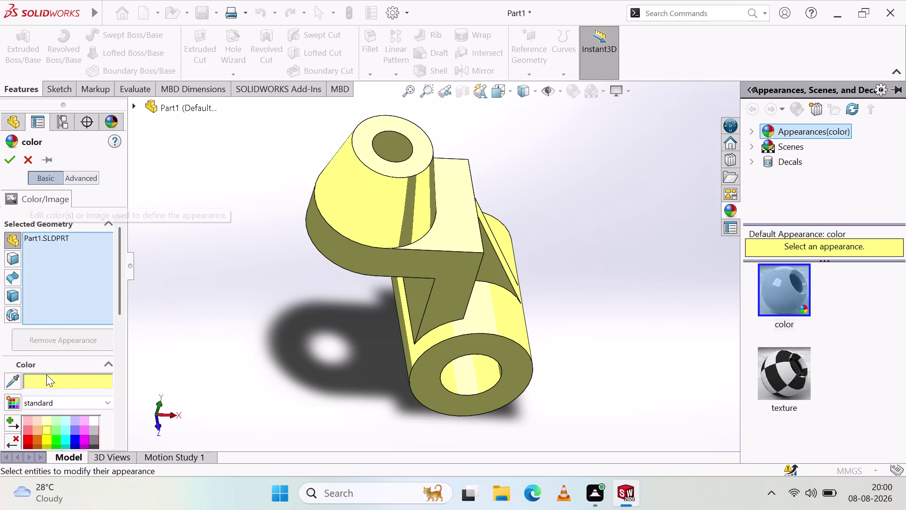
click(44, 440)
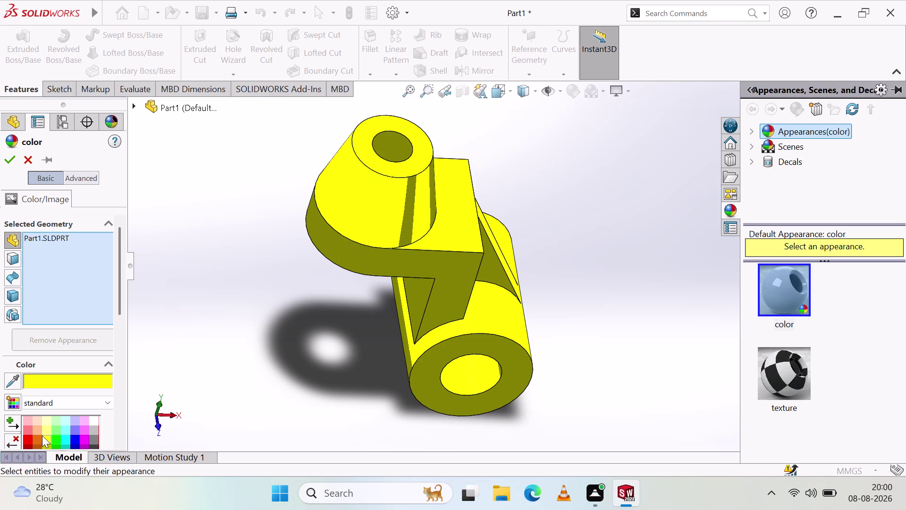
scroll(down, 3)
click(49, 323)
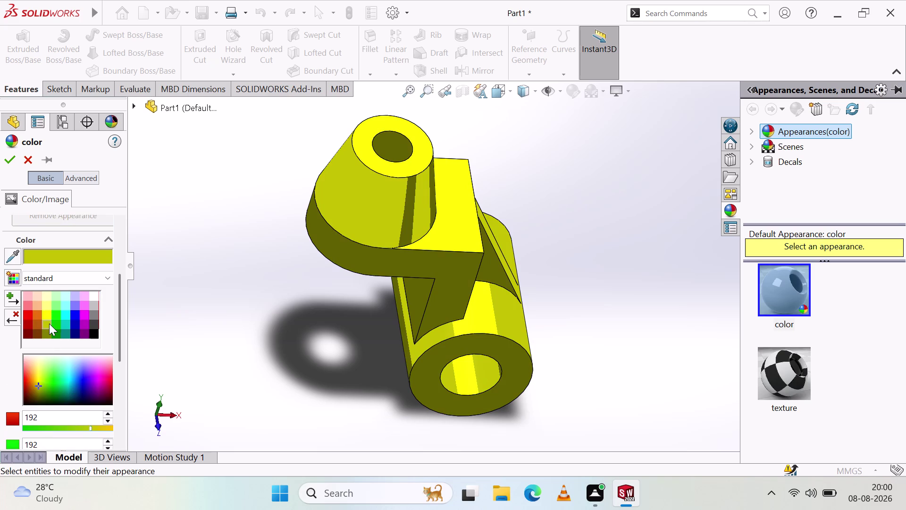
scroll(up, 3)
middle_drag(457, 204, 433, 214)
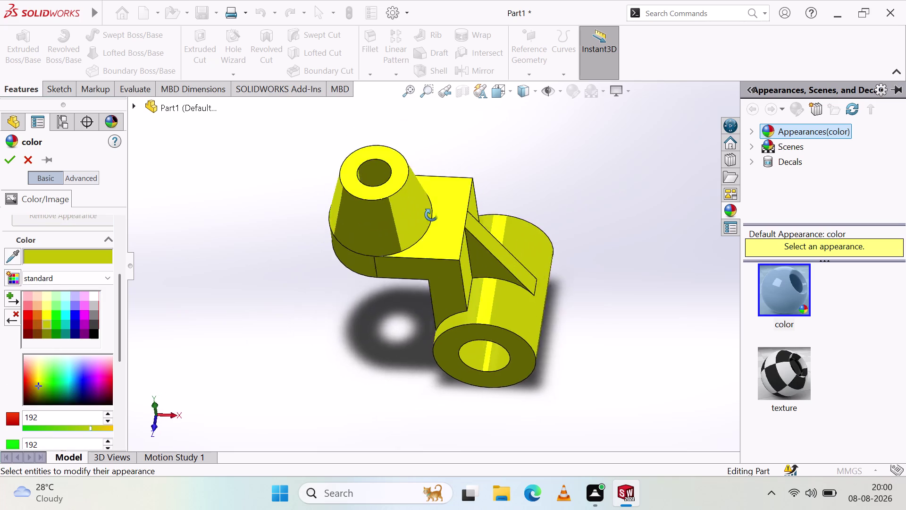
middle_drag(433, 214, 415, 204)
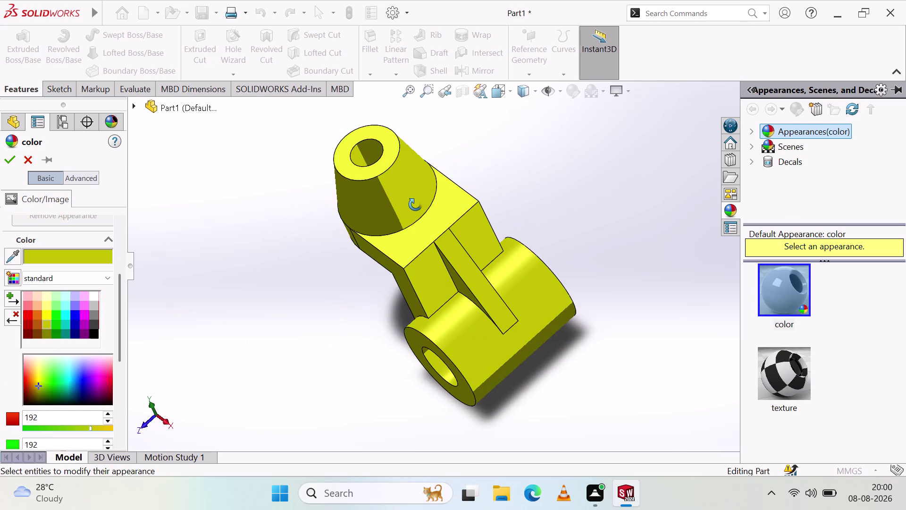
middle_drag(415, 204, 414, 204)
click(45, 294)
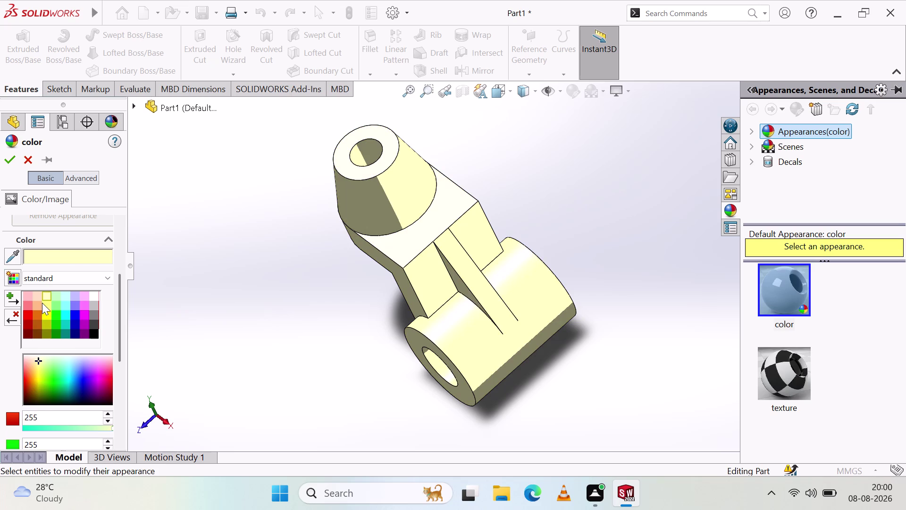
click(44, 305)
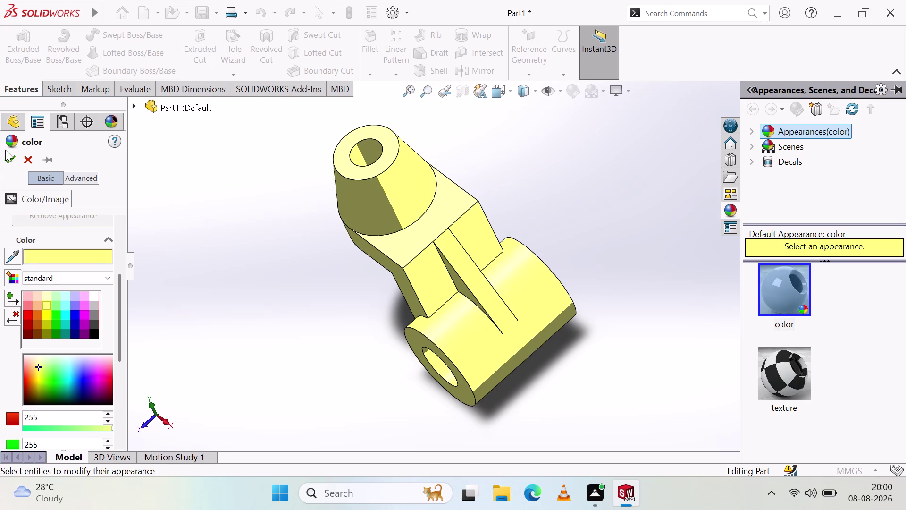
click(8, 162)
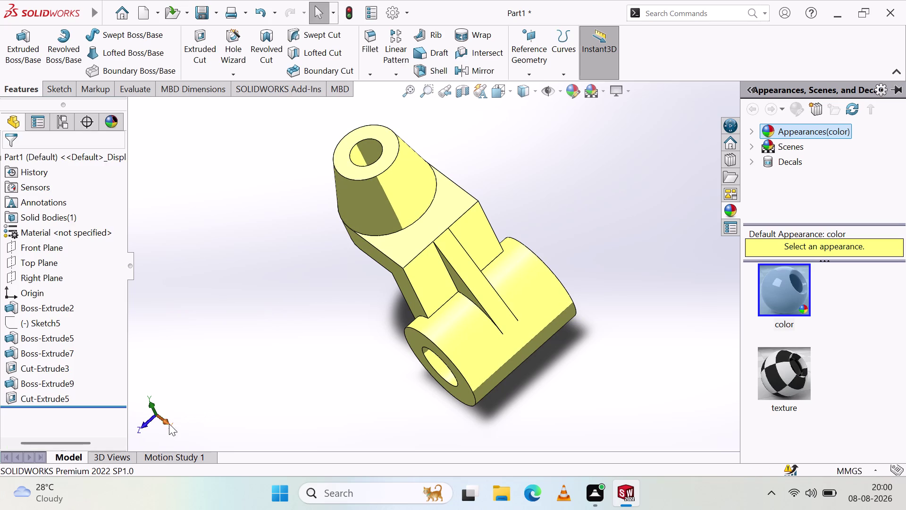
click(166, 420)
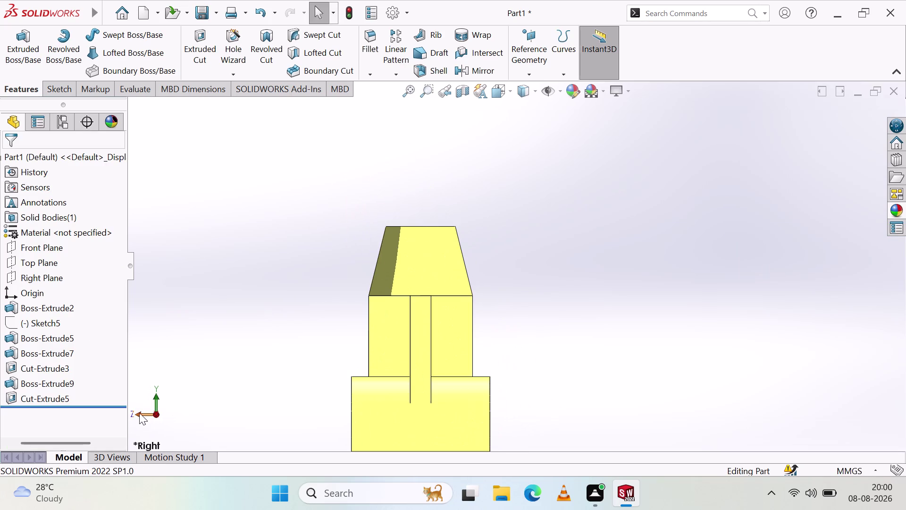
click(137, 411)
scroll(down, 3)
scroll(up, 3)
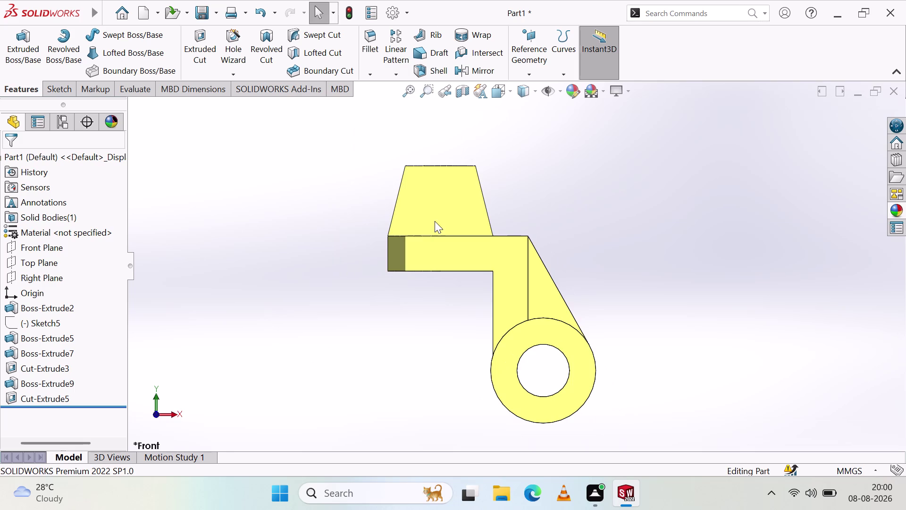
middle_drag(434, 221, 419, 341)
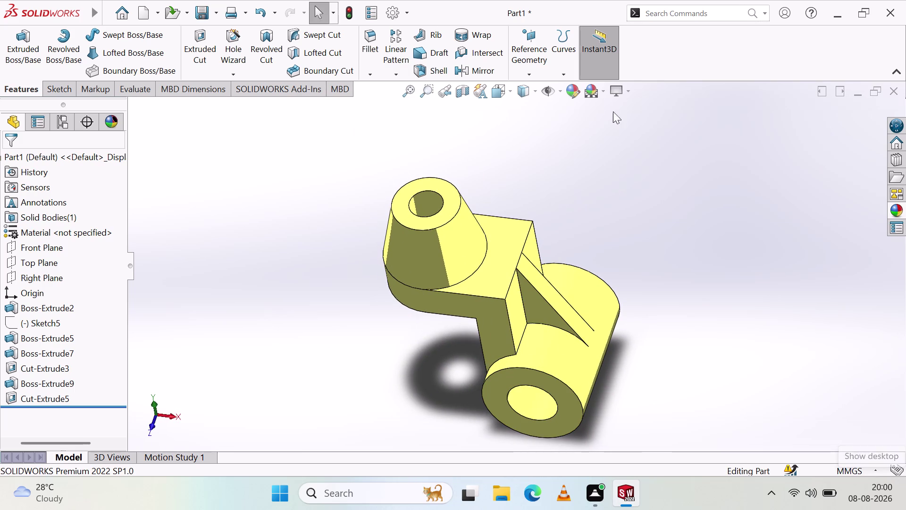
scroll(down, 3)
scroll(up, 3)
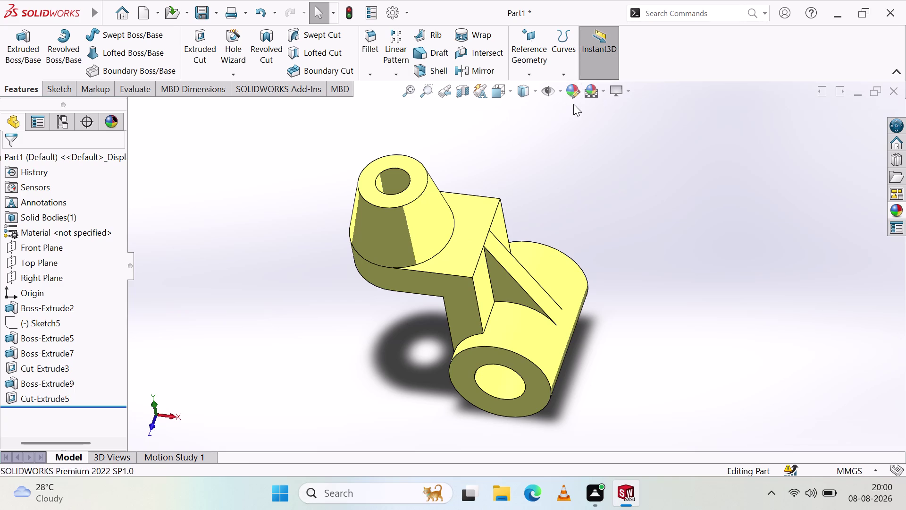
middle_drag(332, 324, 325, 327)
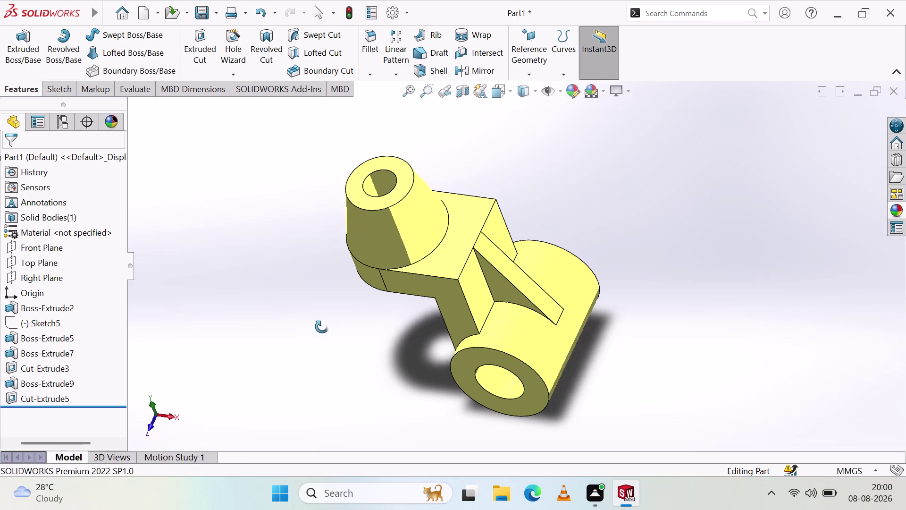
Show the sketch dimensions of the tapered Boss-Extrude9 and the base plate.
middle_drag(324, 326, 315, 309)
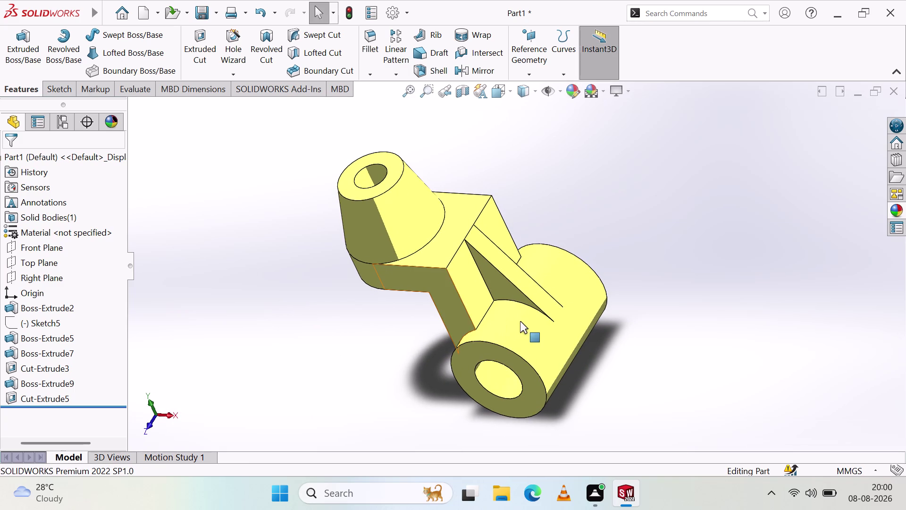
click(425, 242)
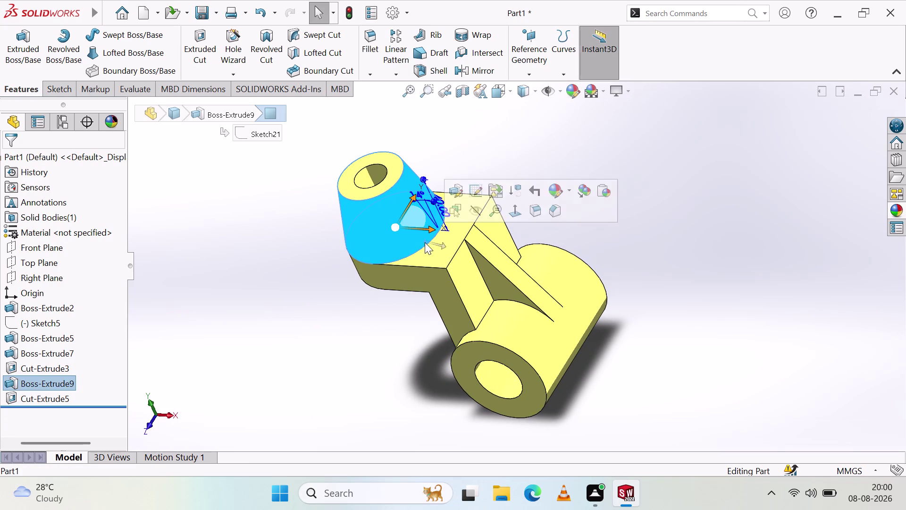
click(56, 83)
click(26, 36)
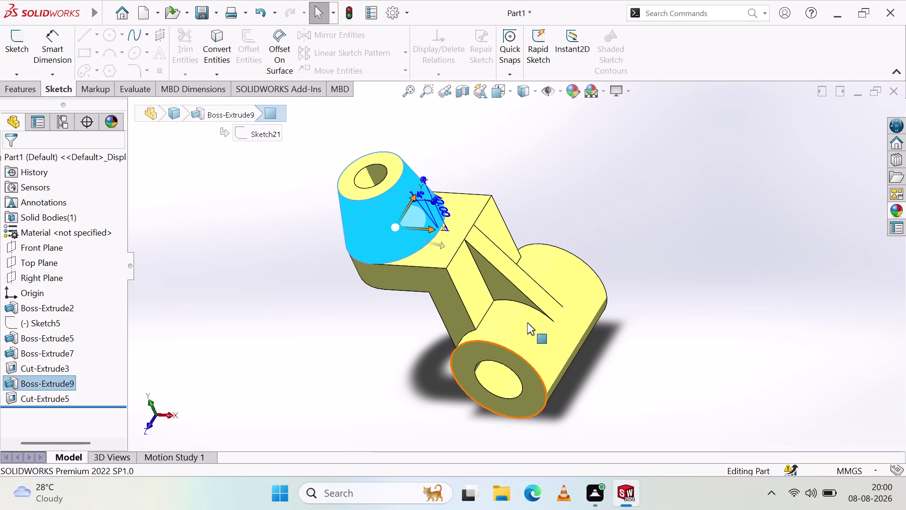
click(523, 321)
click(475, 295)
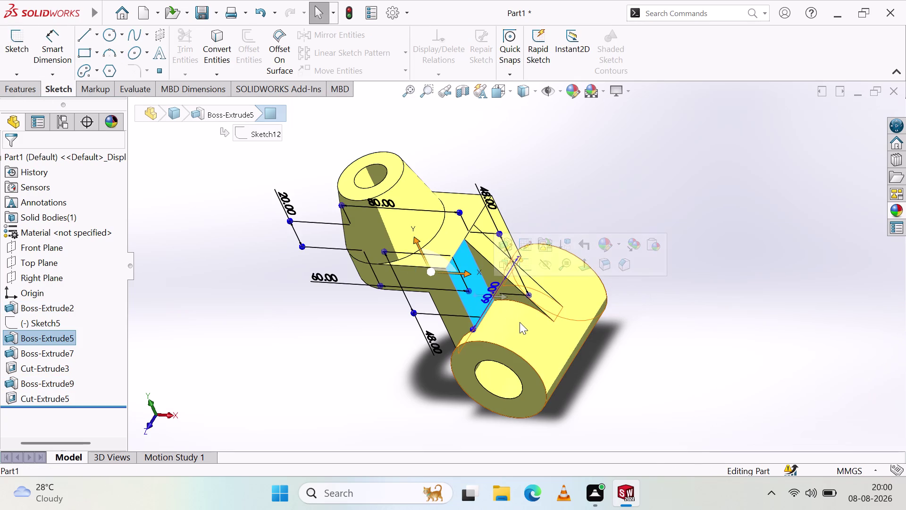
click(521, 322)
Recheck Boss-Extrude9 and cylinder dimensions, ending with Boss-Extrude5's 80, 60, 48, 20 shown.
middle_drag(681, 359, 676, 297)
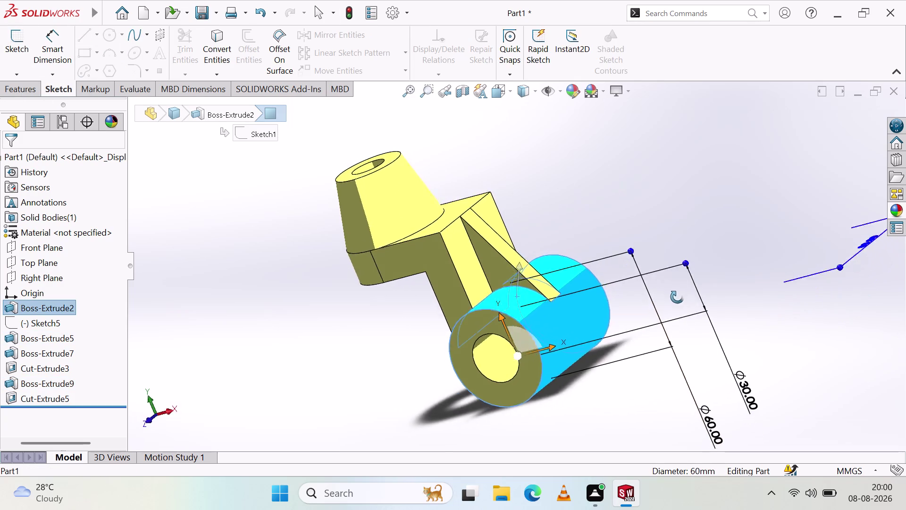
middle_drag(677, 297, 702, 309)
click(448, 273)
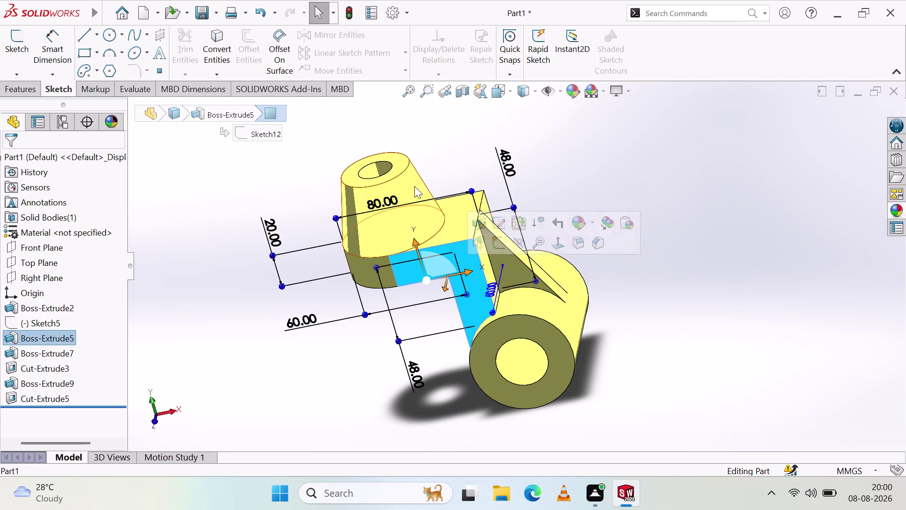
click(402, 172)
click(394, 194)
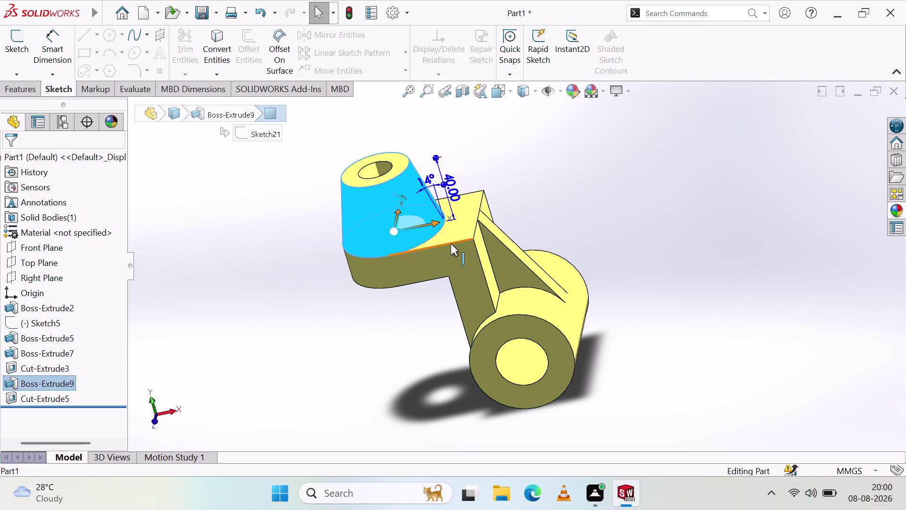
click(461, 251)
click(558, 336)
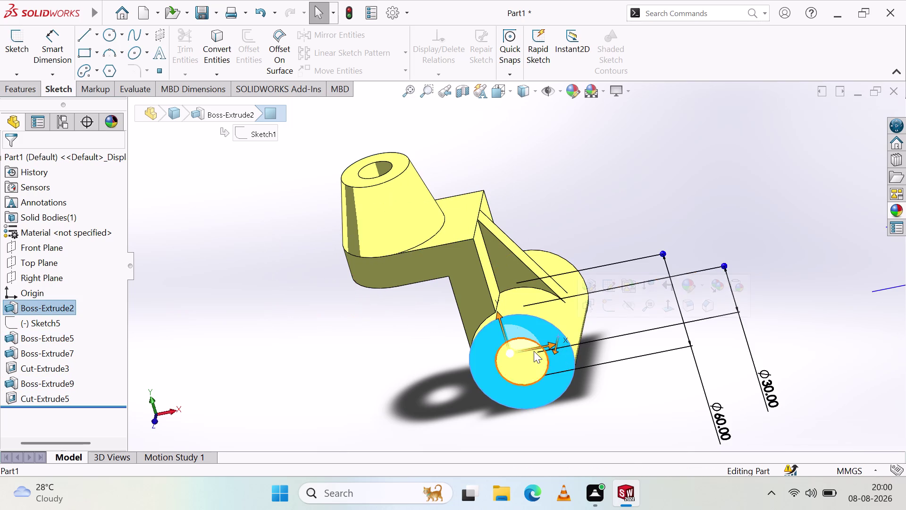
click(462, 265)
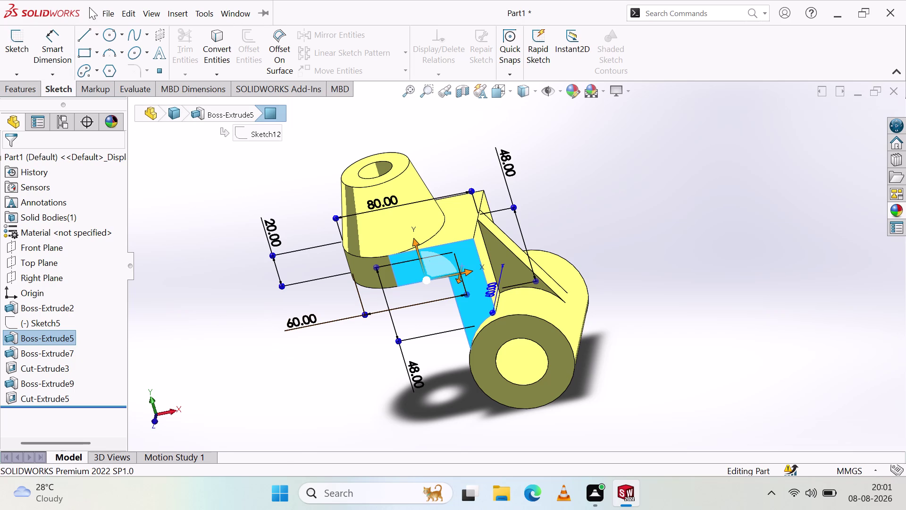
click(151, 185)
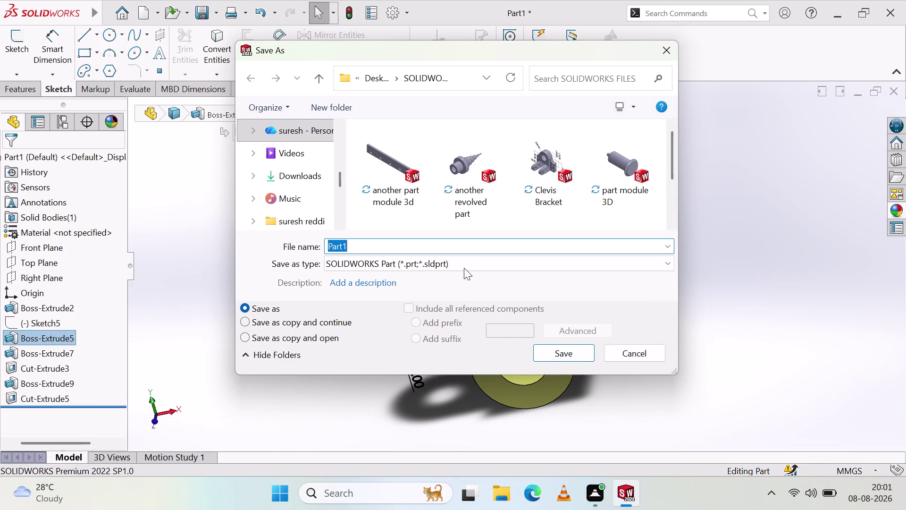
Expand the Desktop in the Save As folder tree and look into its Gallery folder.
scroll(up, 3)
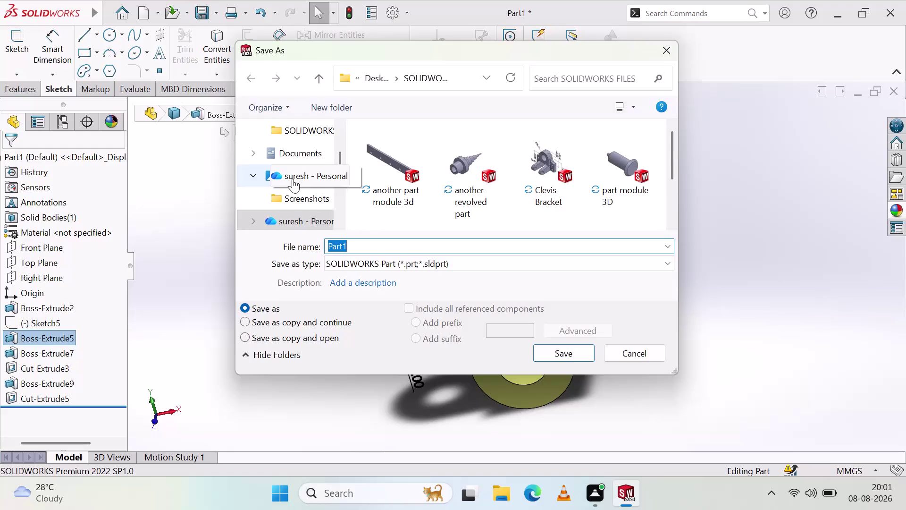
click(299, 123)
double_click(301, 123)
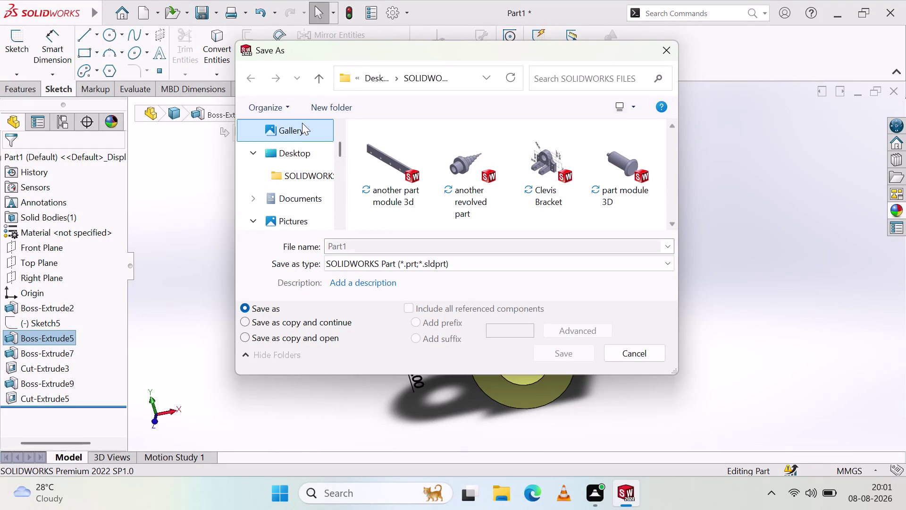
double_click(297, 148)
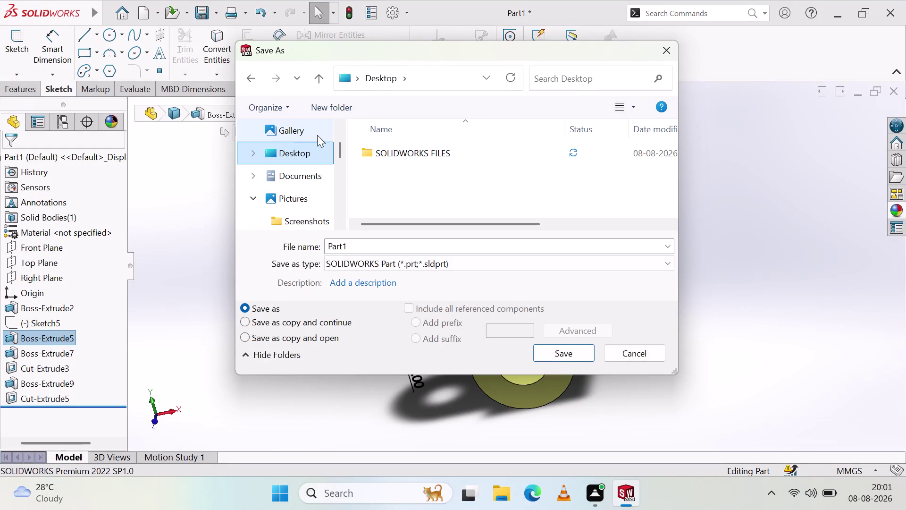
click(300, 124)
click(300, 124)
scroll(down, 3)
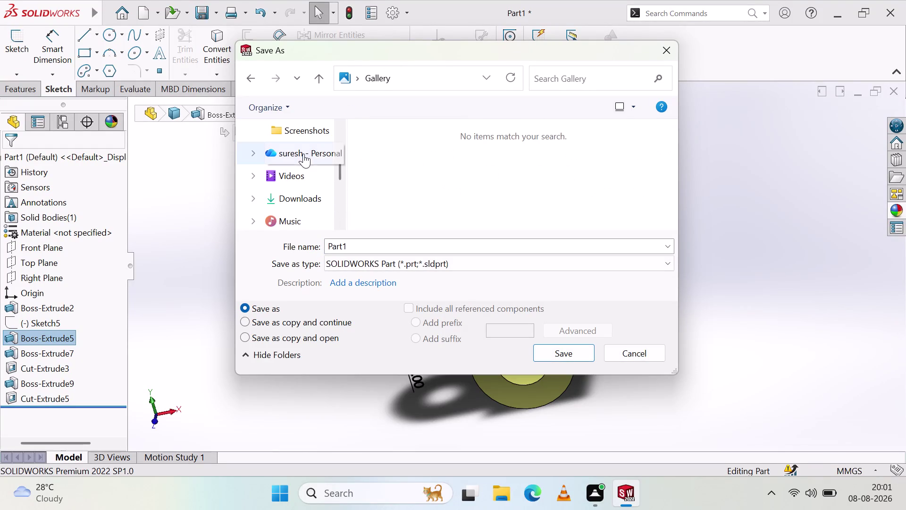
scroll(down, 3)
scroll(up, 3)
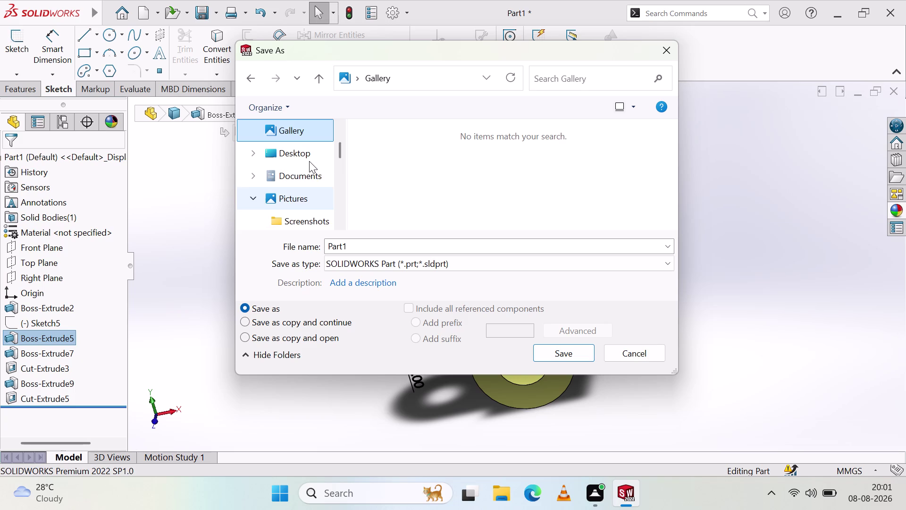
scroll(up, 3)
scroll(up, 3)
click(303, 132)
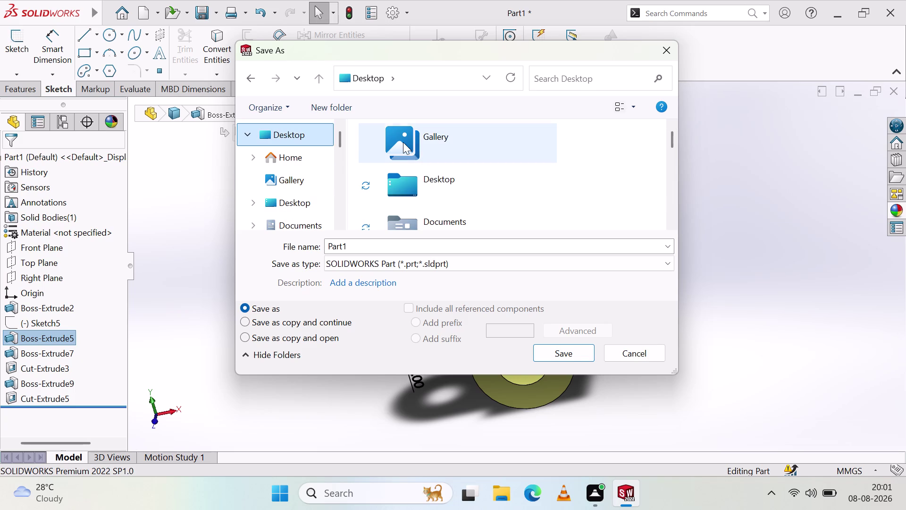
double_click(405, 142)
click(296, 138)
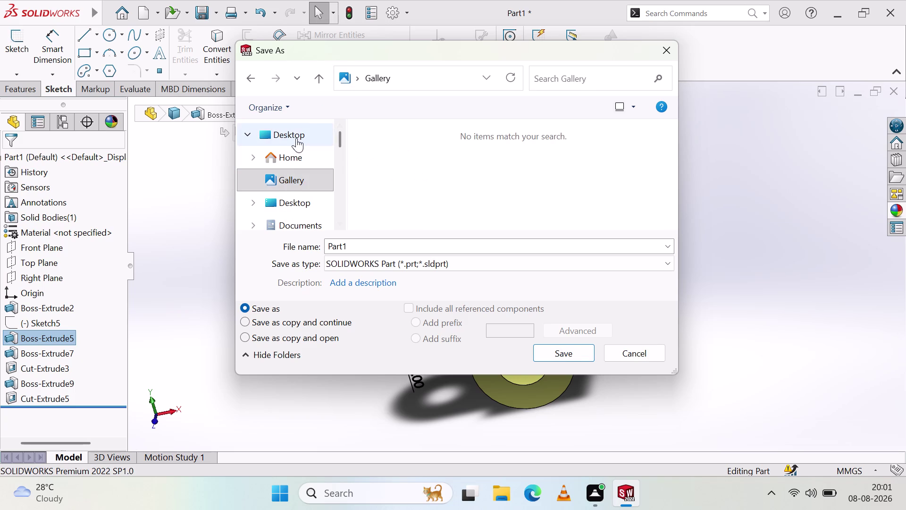
Check Pictures and Screenshots, then step back to the SOLIDWORKS FILES folder.
scroll(down, 3)
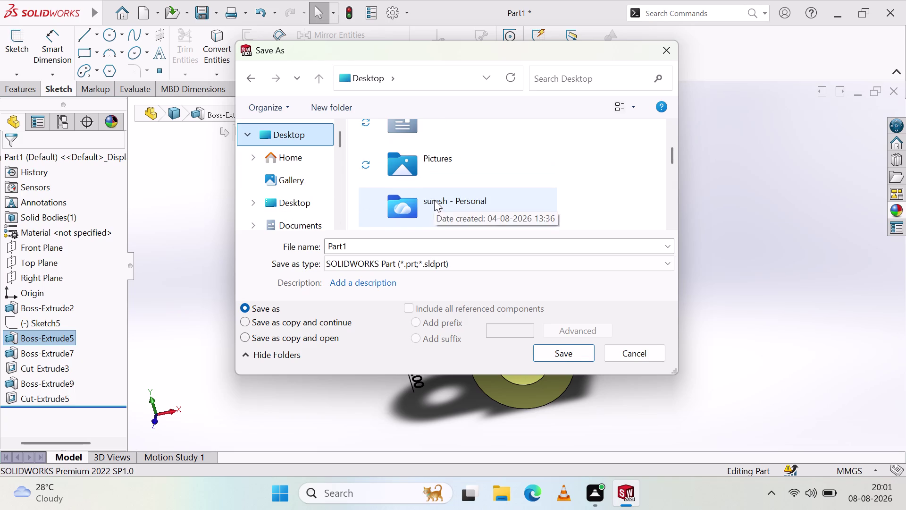
double_click(437, 181)
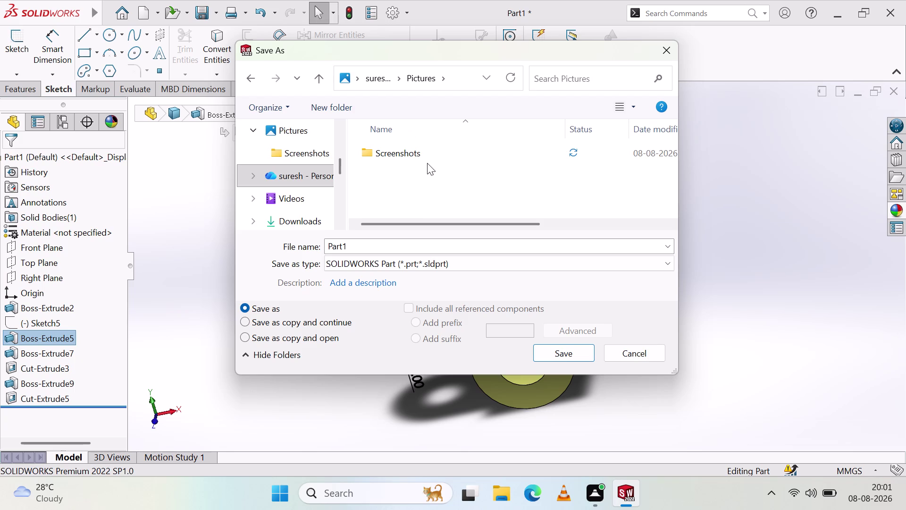
double_click(428, 155)
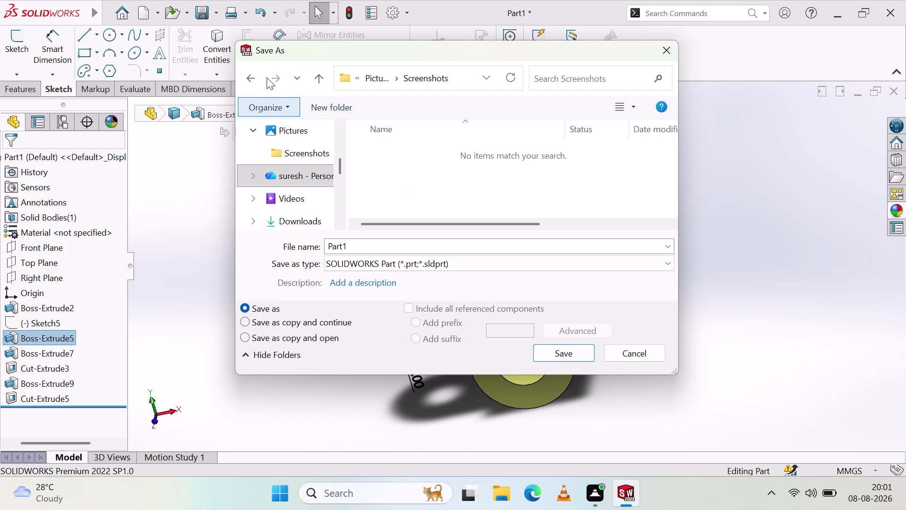
click(251, 71)
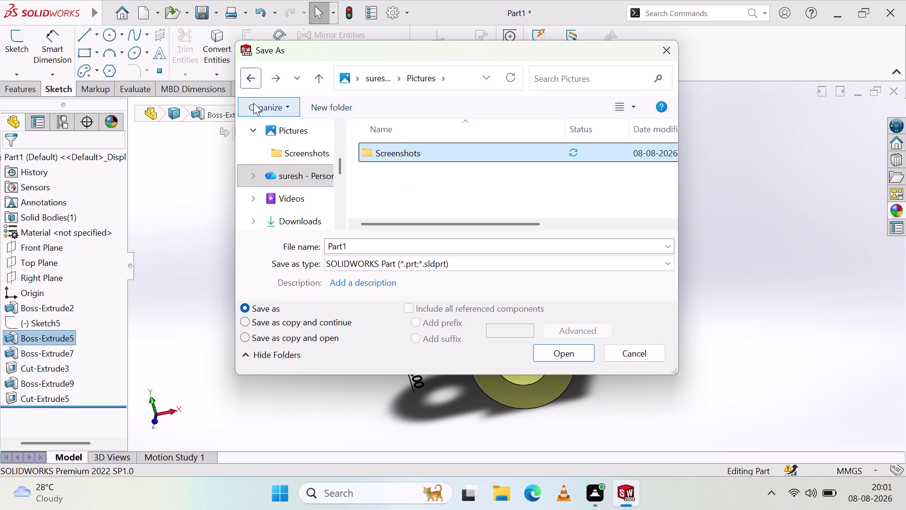
click(253, 79)
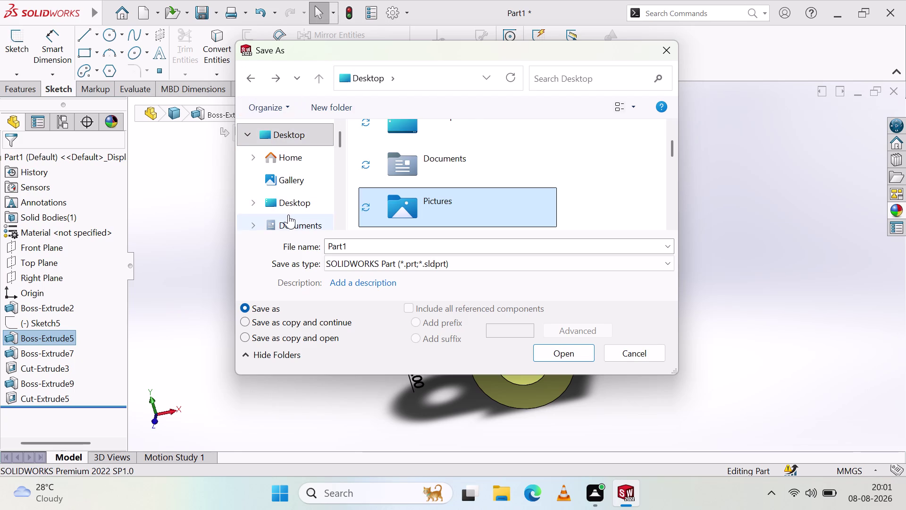
click(252, 81)
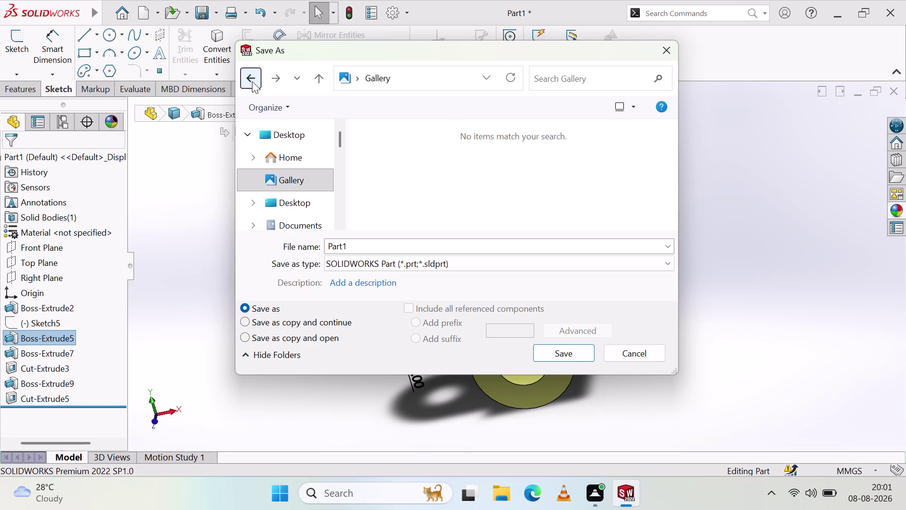
click(252, 80)
click(252, 81)
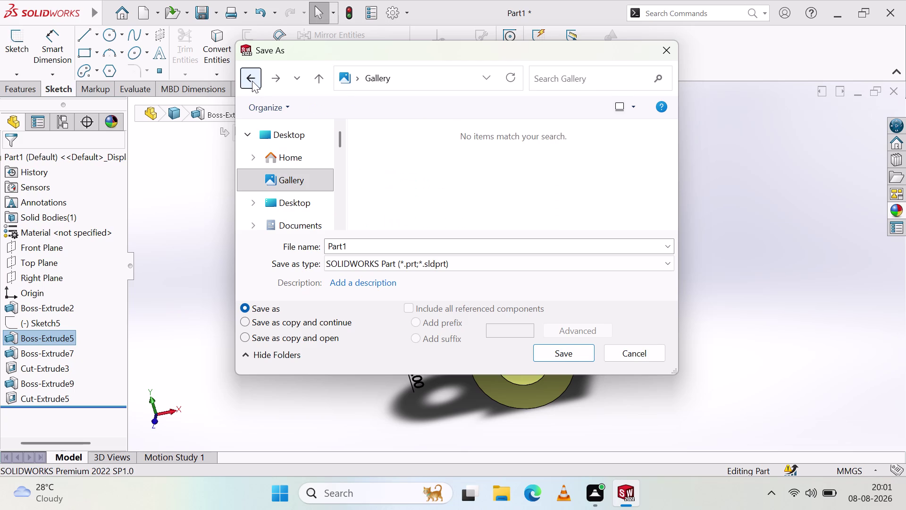
click(252, 81)
click(252, 80)
click(252, 80)
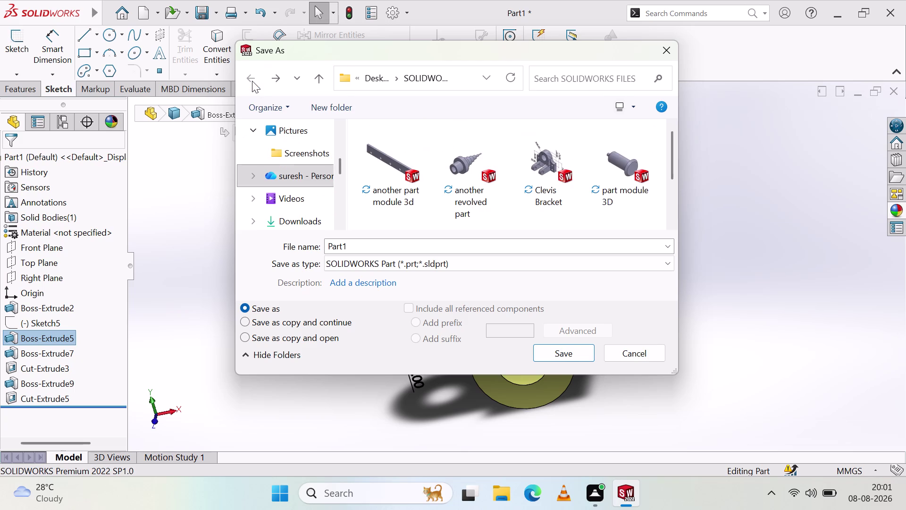
Replace Part1 with the file name 'Mounted Bracket' and save the part.
click(362, 246)
key(BackSpace)
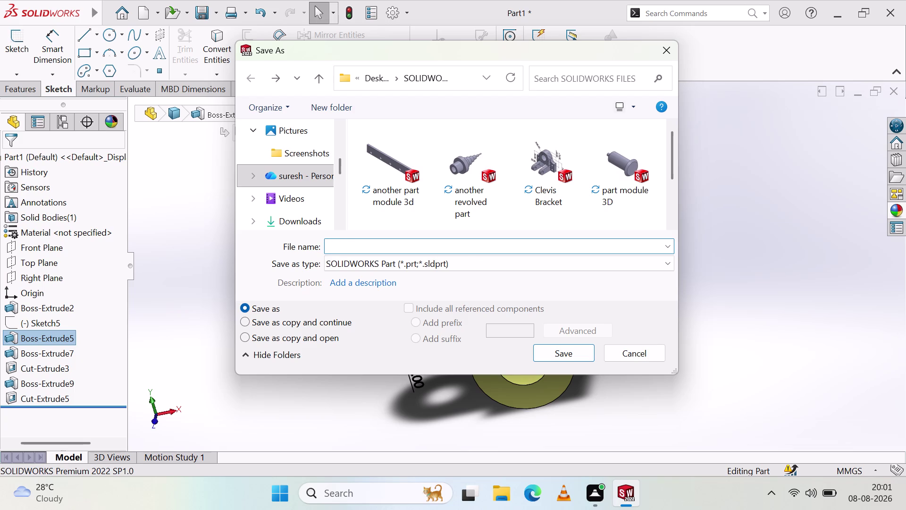
key(m)
text(ounte)
text(d)
key(space)
key(b)
key(BackSpace)
key(b)
text(rack)
text(et)
click(573, 355)
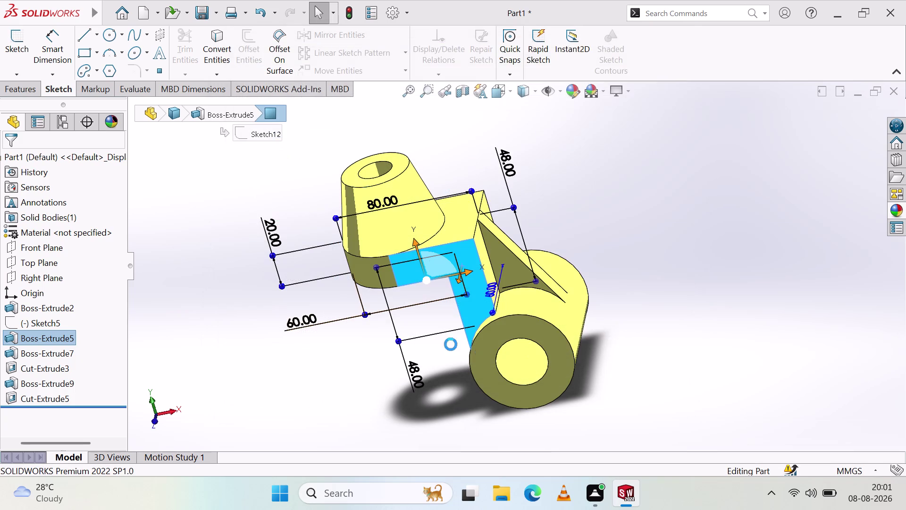
key(ctrl+p)
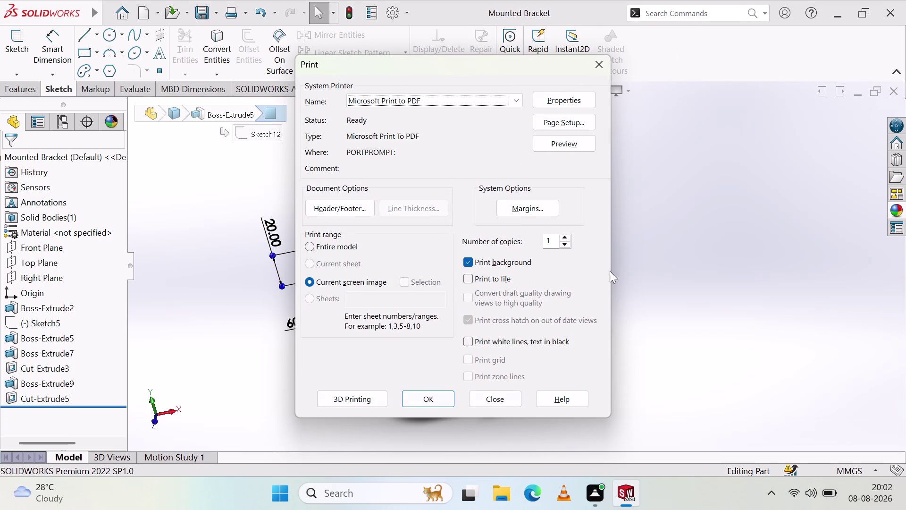
Preview the PDF print of the current screen image, then close the preview and print.
click(580, 138)
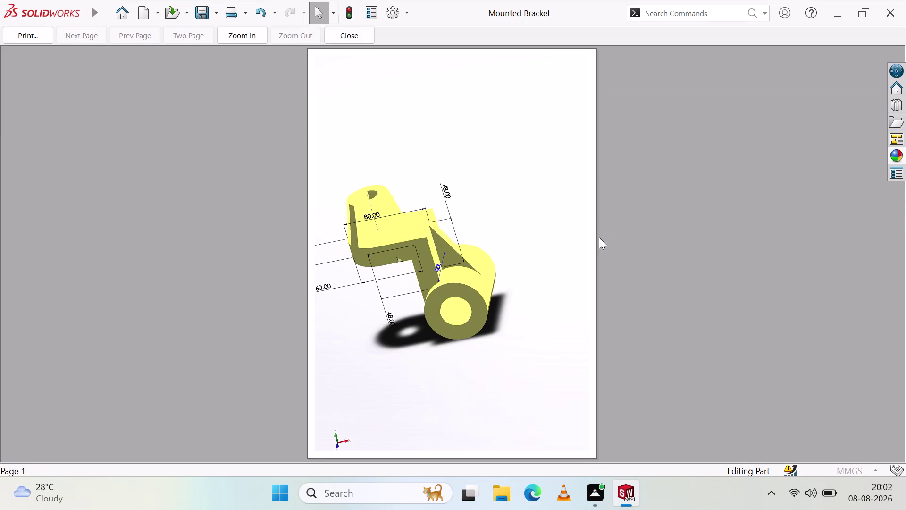
scroll(up, 3)
scroll(up, 3)
click(31, 32)
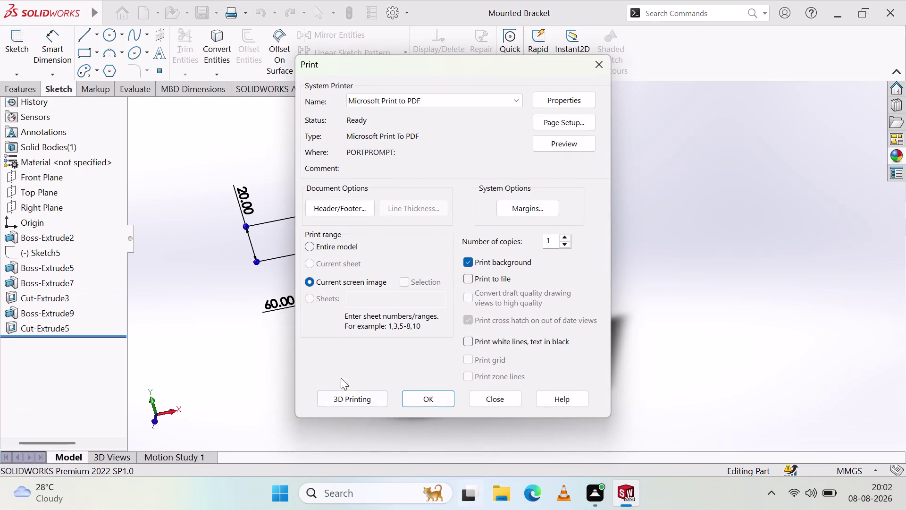
click(419, 393)
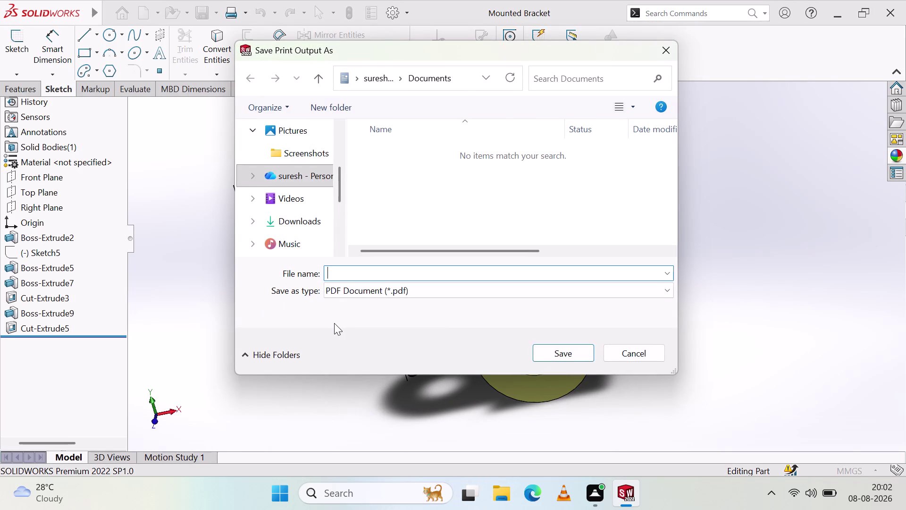
Save the screen-image PDF print as 'Mounted Bracket' in Documents, returning to the yellow bracket.
key(m)
text(o)
text(unted)
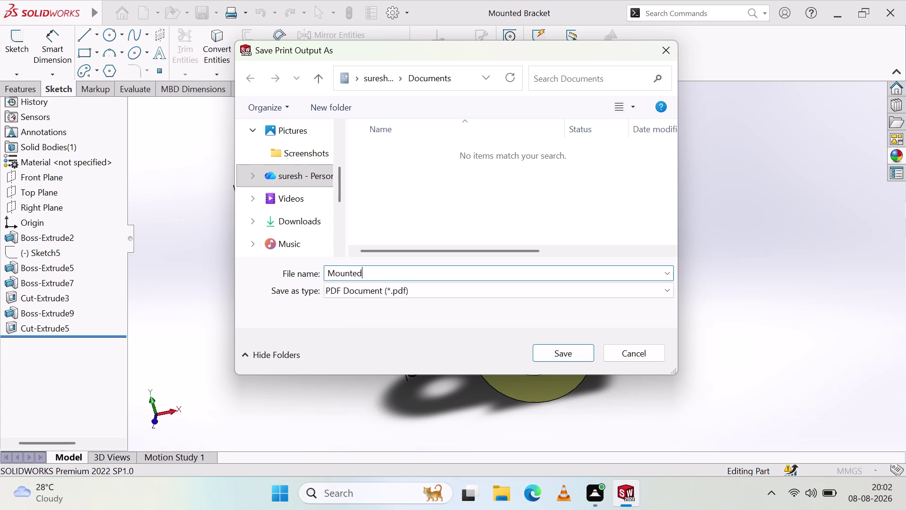
key(space)
key(b)
text(rac)
text(ke)
text(t)
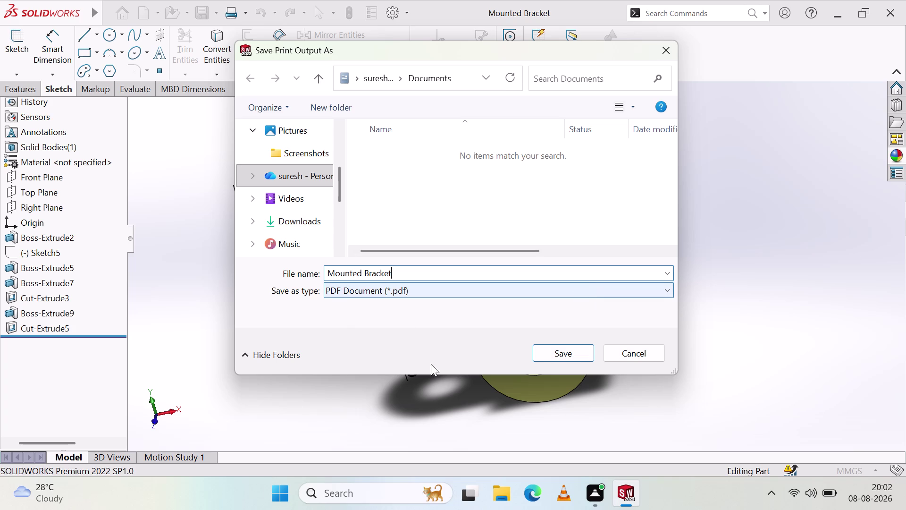
click(545, 354)
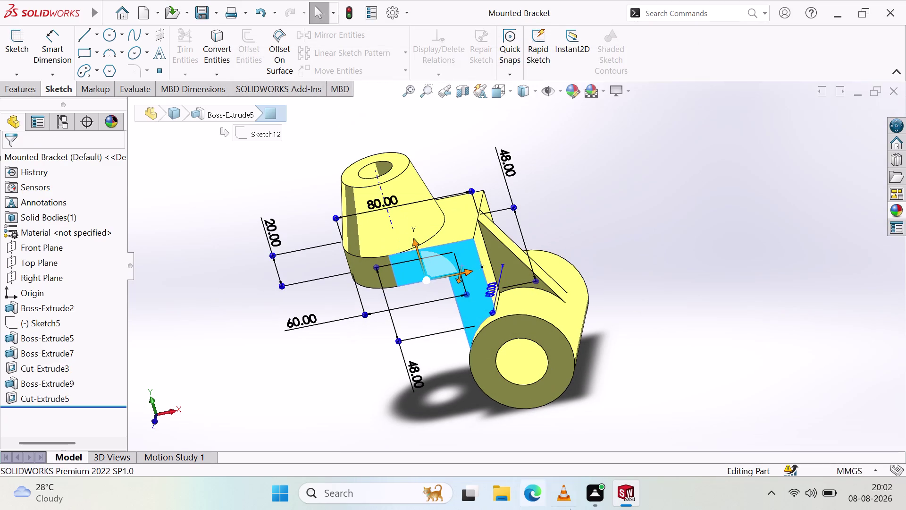
click(585, 498)
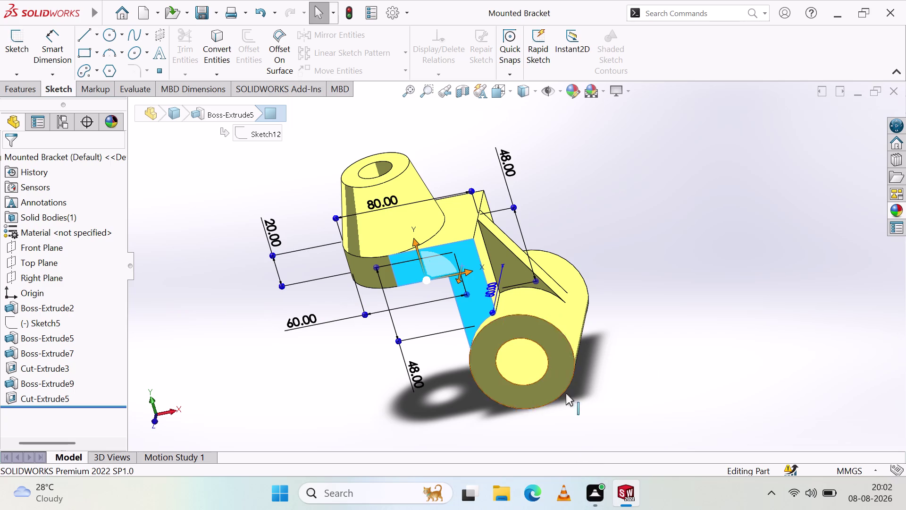